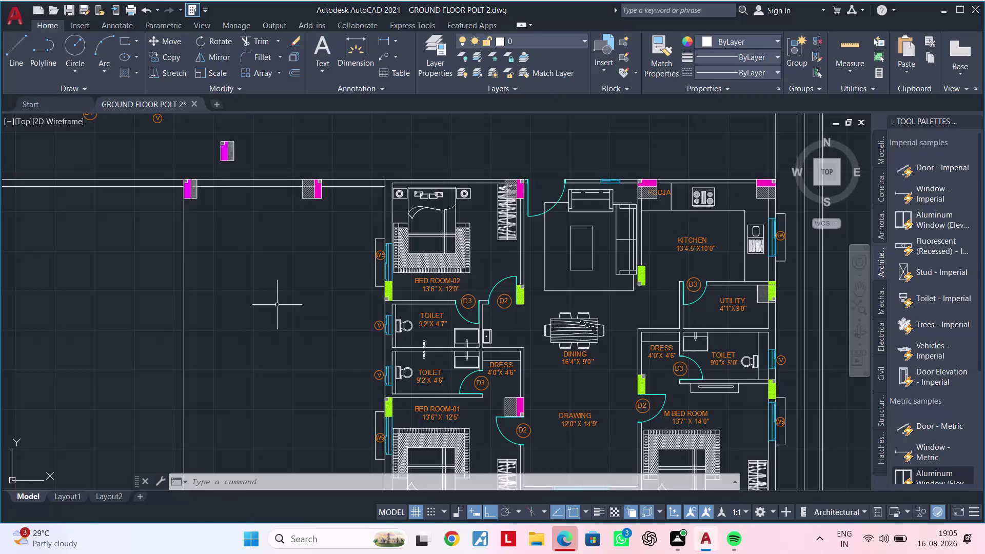
Offset the left site boundary line 16'6" to the right.
key(Escape)
key(Escape)
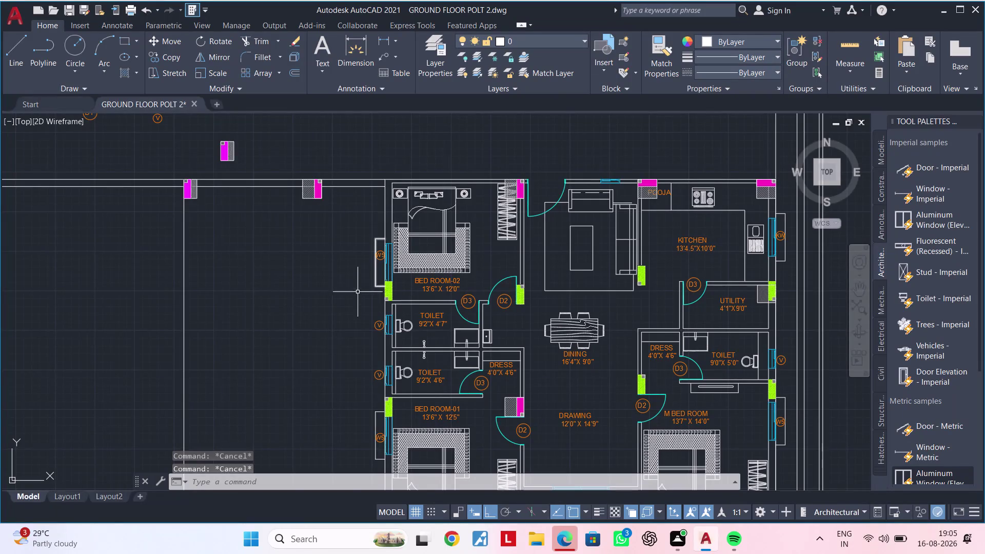
key(Escape)
key(Escape)
text(OF 1)
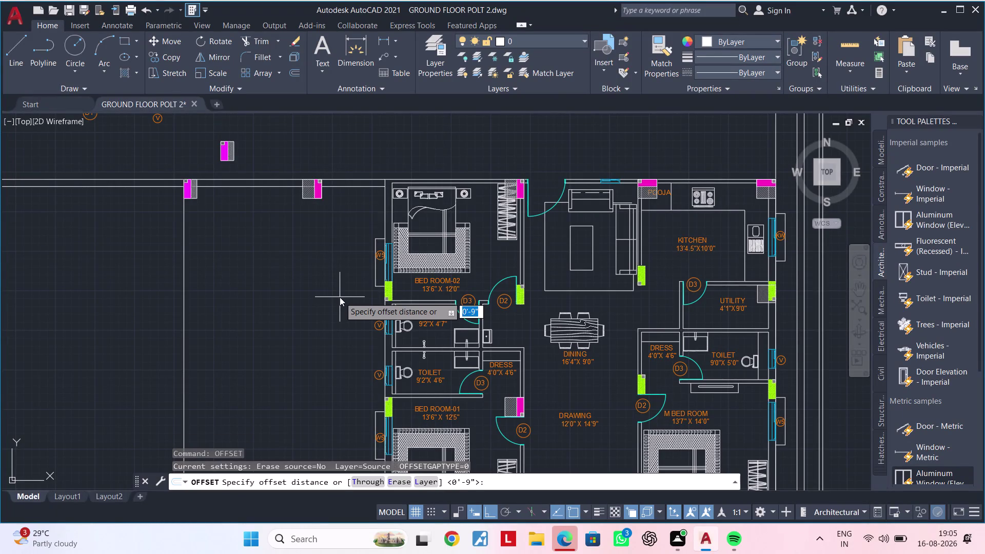
text(6)
text(')
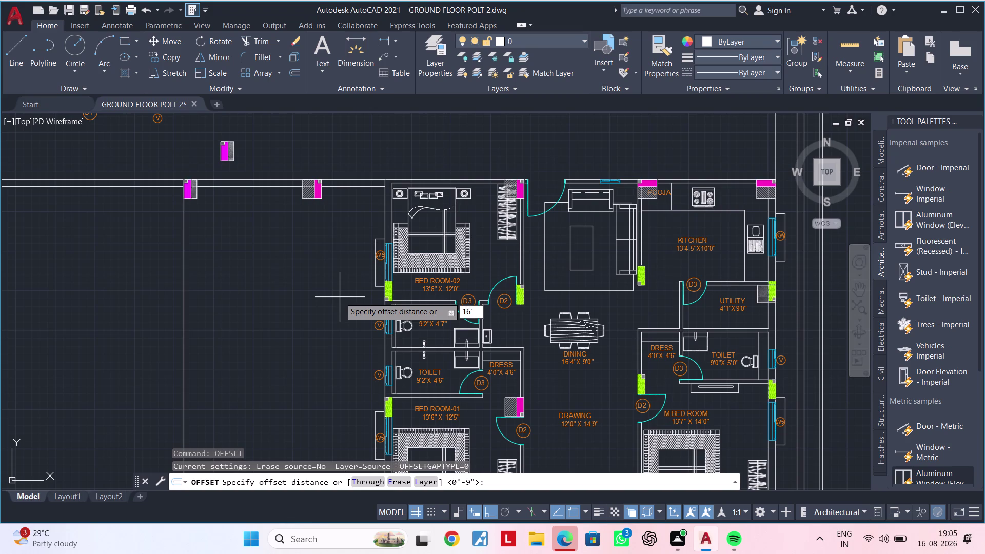
text(6")
key(Return)
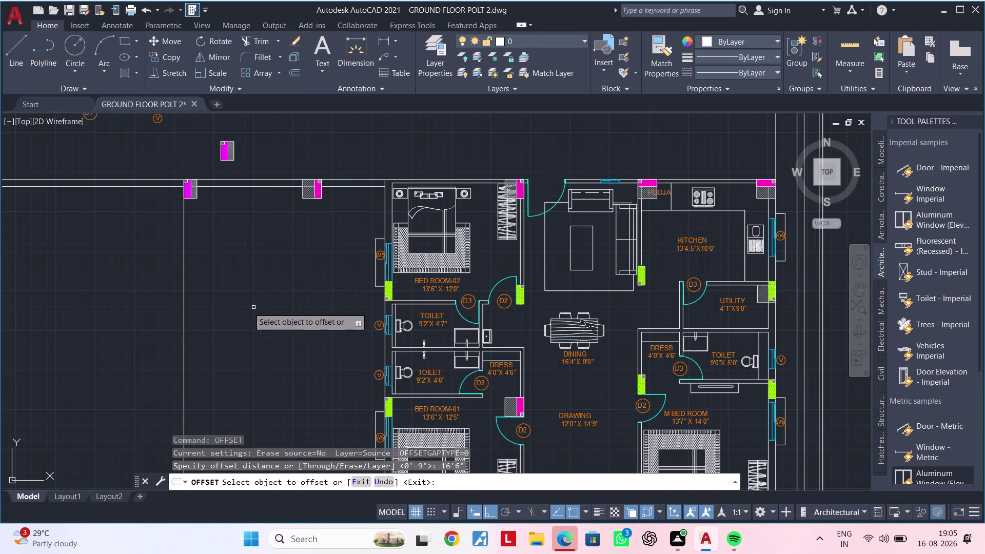
click(184, 313)
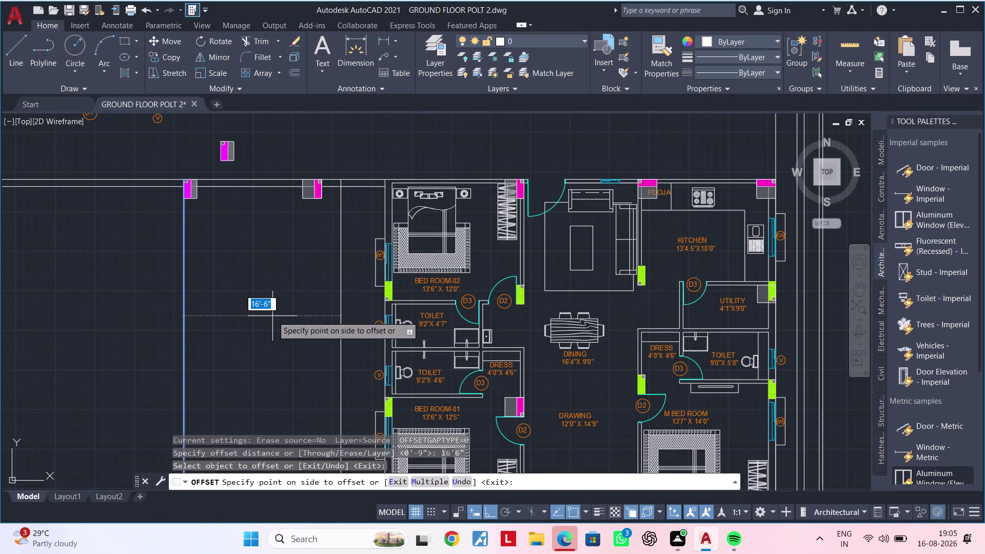
click(273, 316)
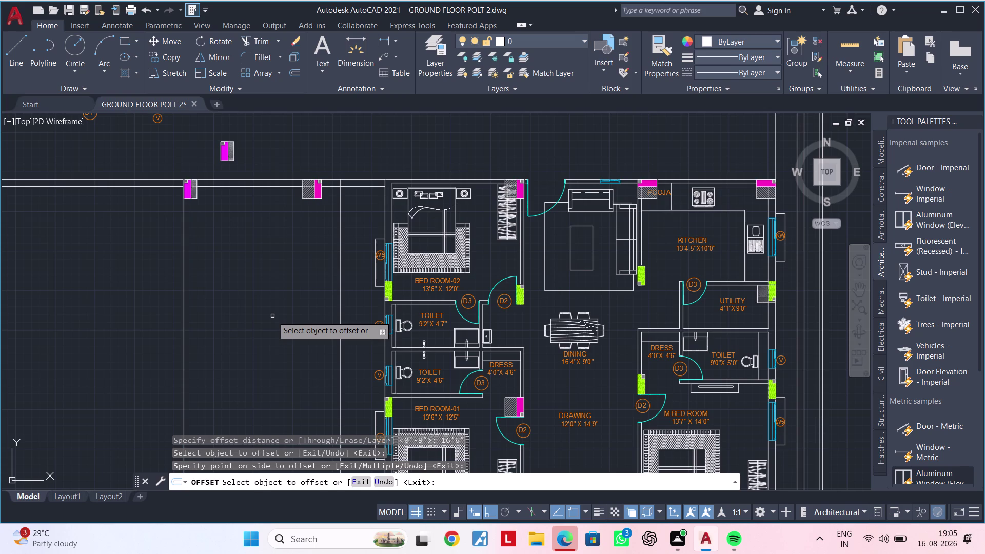
key(Escape)
key(Escape)
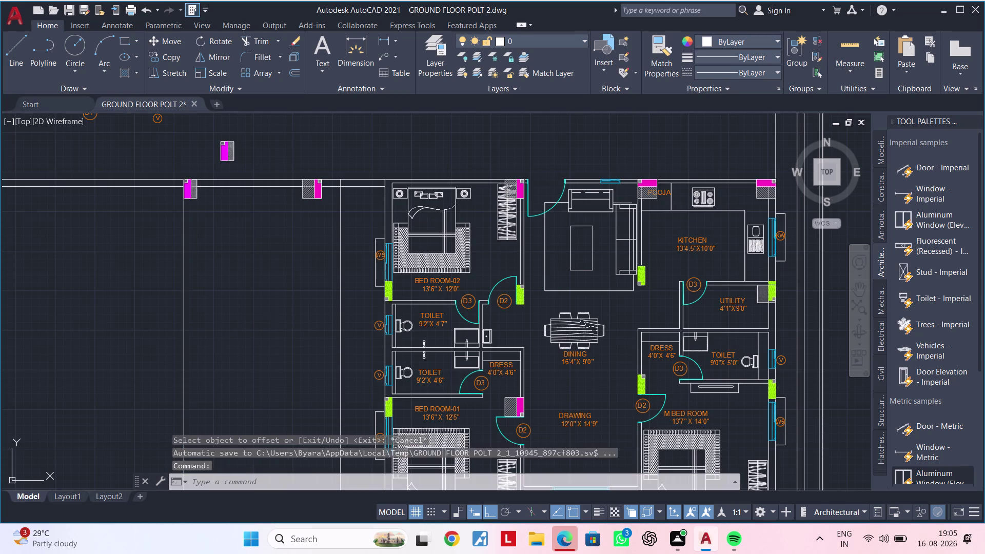
key(Escape)
key(Escape)
key(Escape)
key(Escape)
key(Escape)
key(Escape)
key(Escape)
key(Escape)
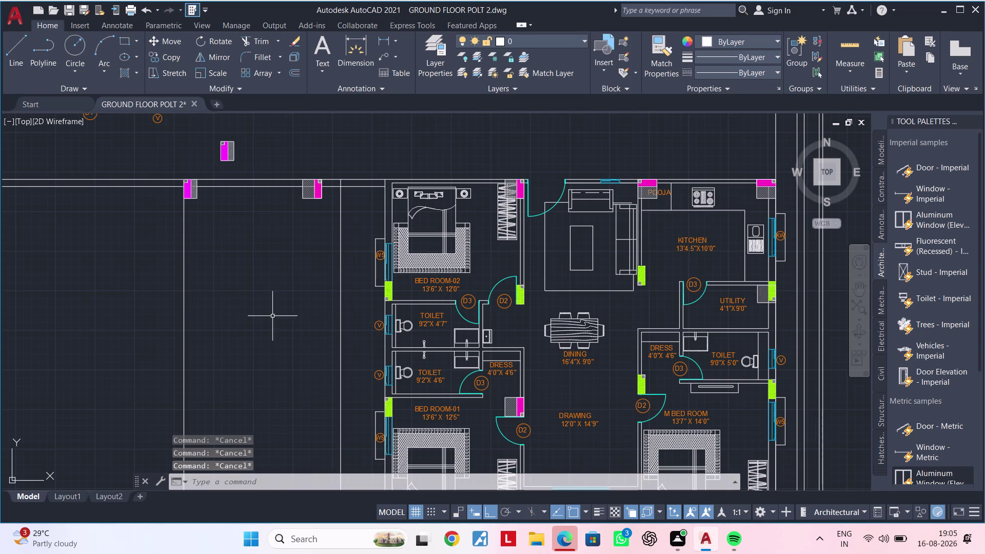
key(Escape)
key(Escape)
key(Escape)
key(Escape)
key(Escape)
key(Escape)
key(Escape)
key(Escape)
key(Escape)
key(Escape)
key(Escape)
key(Escape)
key(Escape)
key(Escape)
key(Escape)
key(Escape)
Offset the top boundary line 2'6" downward.
middle_drag(266, 226, 266, 270)
scroll(up, 3)
middle_drag(266, 274, 277, 270)
scroll(down, 3)
middle_drag(276, 270, 276, 288)
key(Escape)
key(Escape)
key(Escape)
key(Escape)
text(OF)
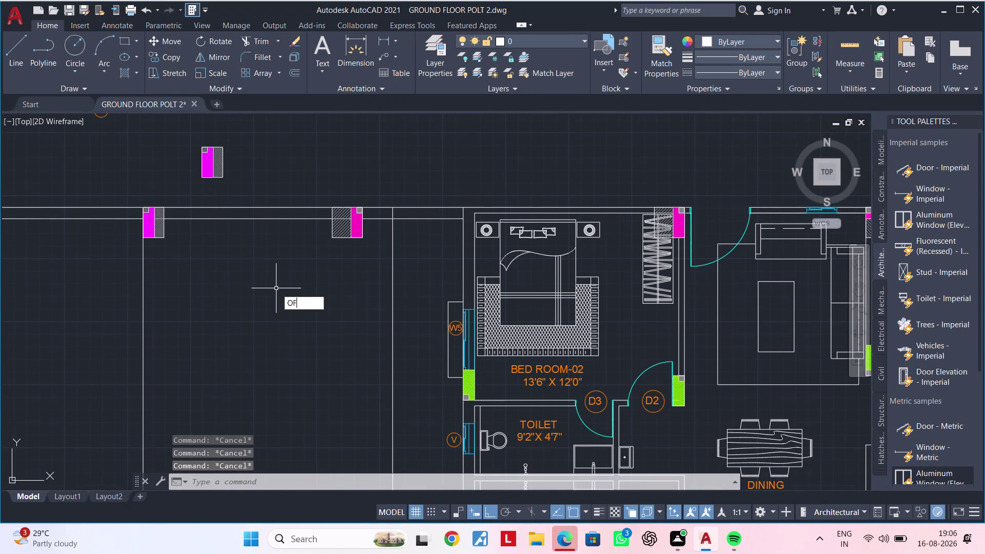
key(space)
text(2')
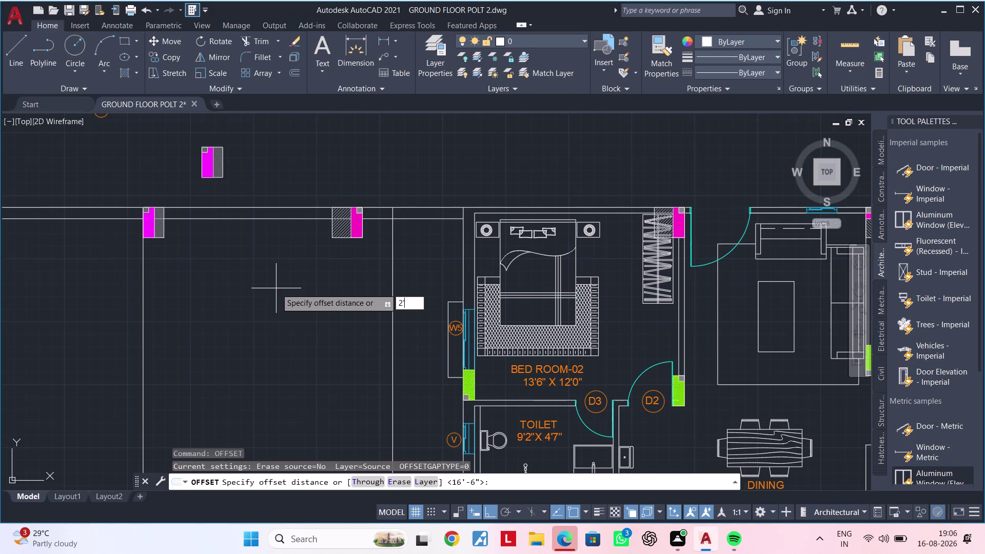
text(6")
key(Return)
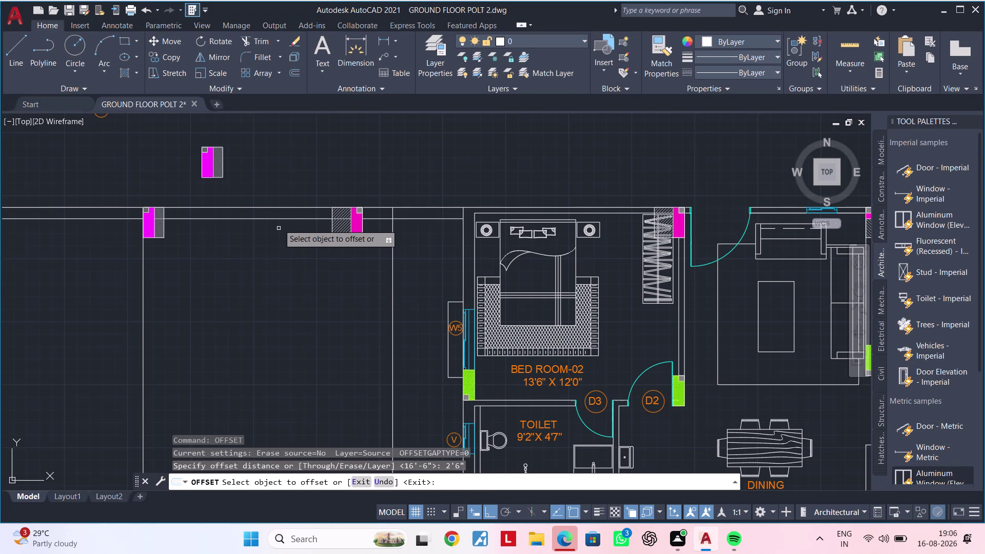
click(279, 220)
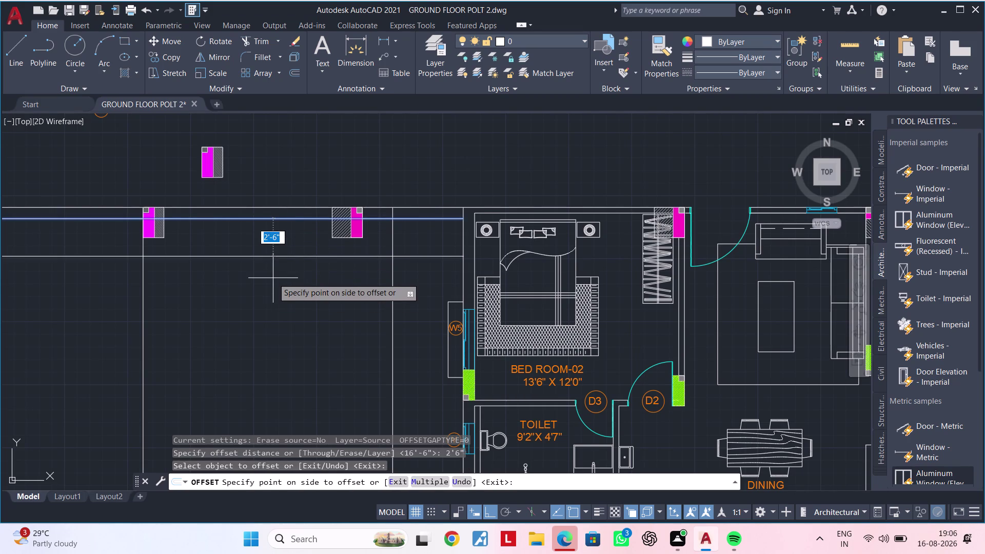
key(Escape)
key(Escape)
key(Escape)
key(Escape)
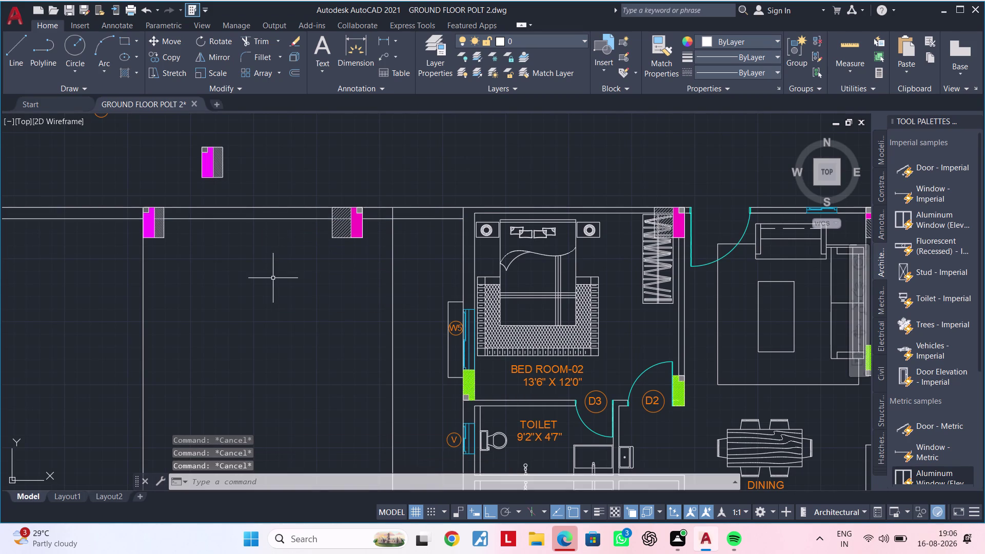
Offset the top boundary line 3' downward.
text(OF 3)
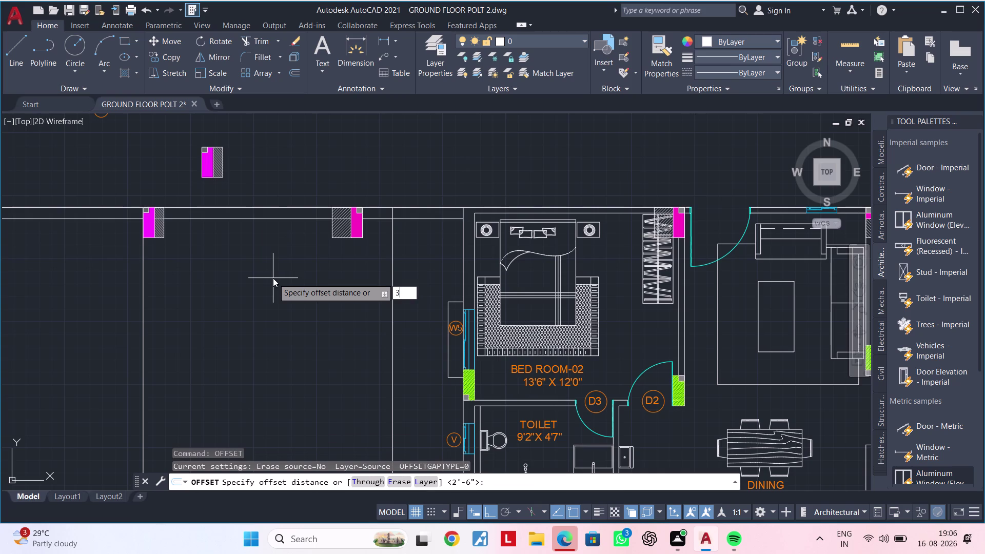
key(apostrophe)
key(Return)
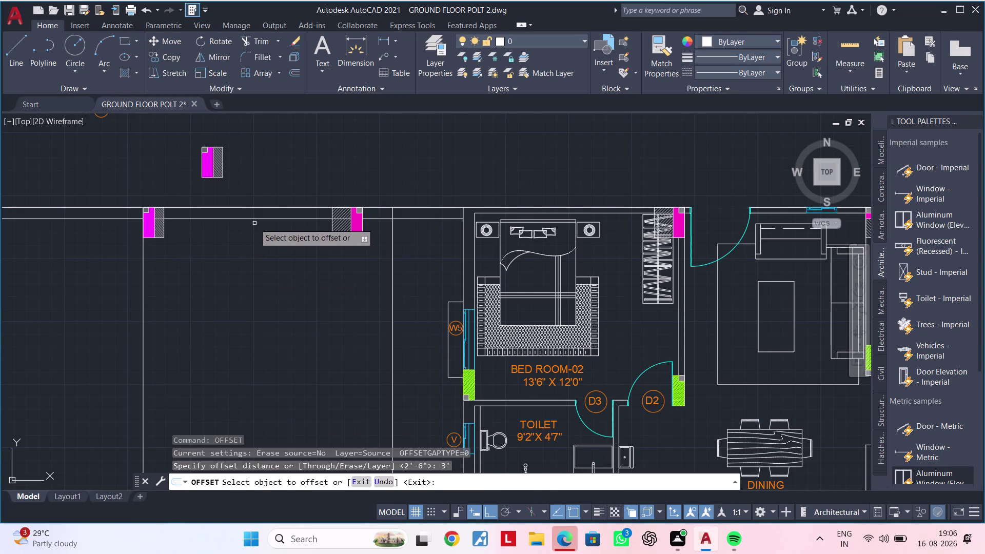
click(254, 223)
click(254, 217)
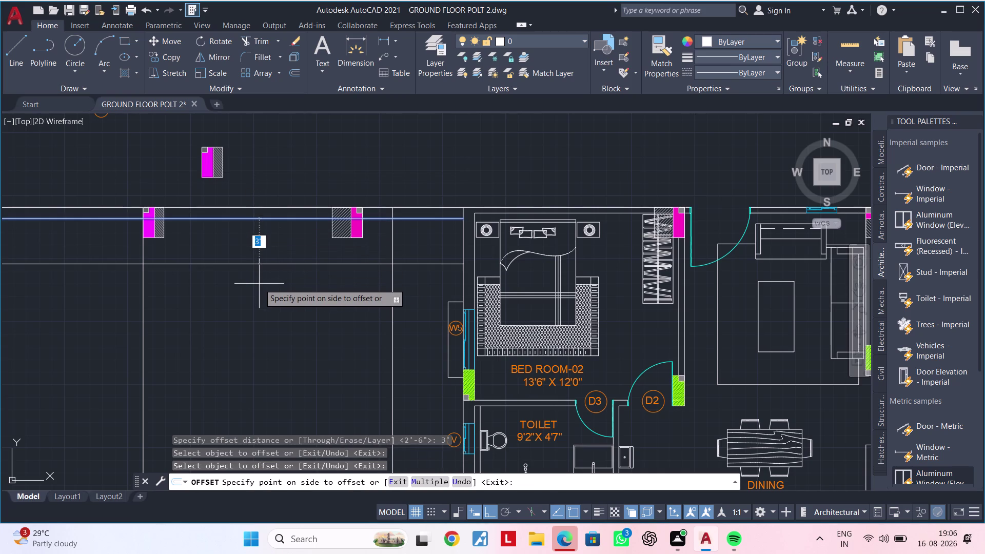
click(259, 283)
key(Escape)
key(Escape)
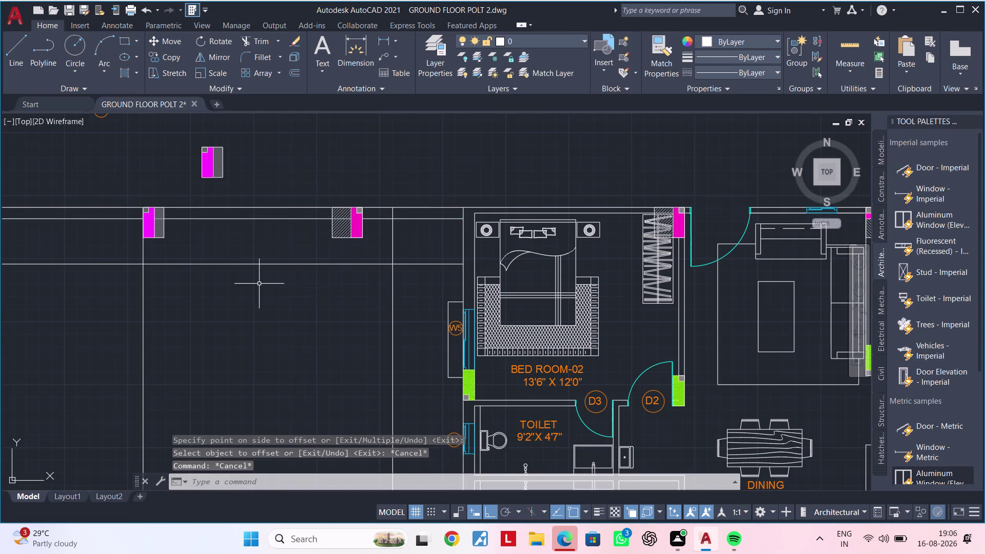
key(Escape)
text(TR)
key(space)
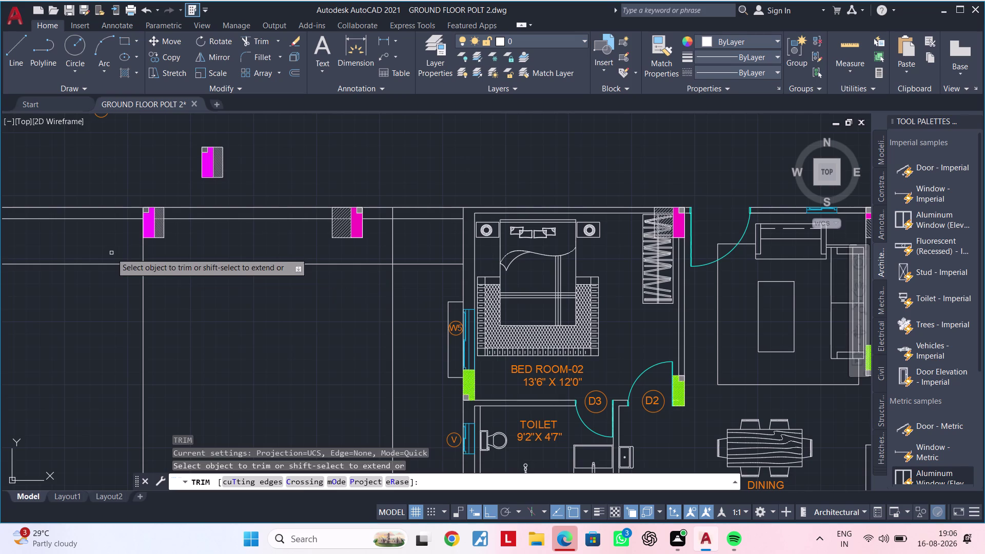
click(111, 259)
drag(111, 270, 111, 277)
click(108, 291)
key(Escape)
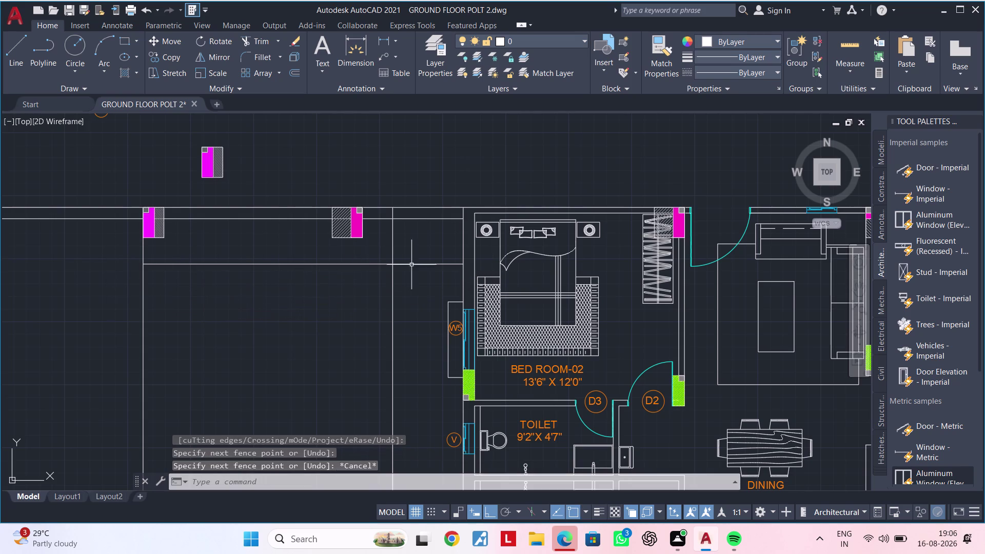
key(space)
click(434, 246)
drag(434, 272, 433, 278)
click(433, 279)
double_click(433, 283)
key(Escape)
key(Escape)
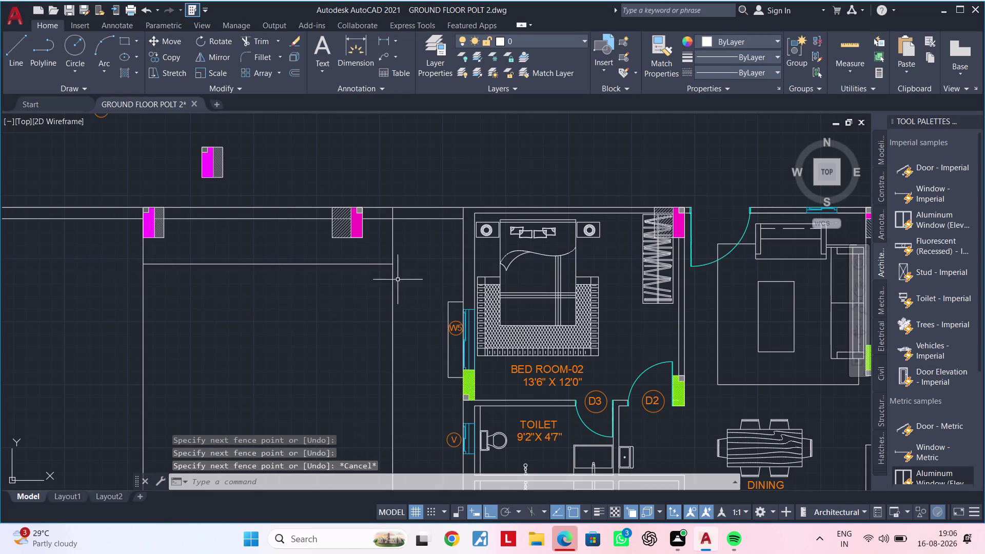
click(258, 207)
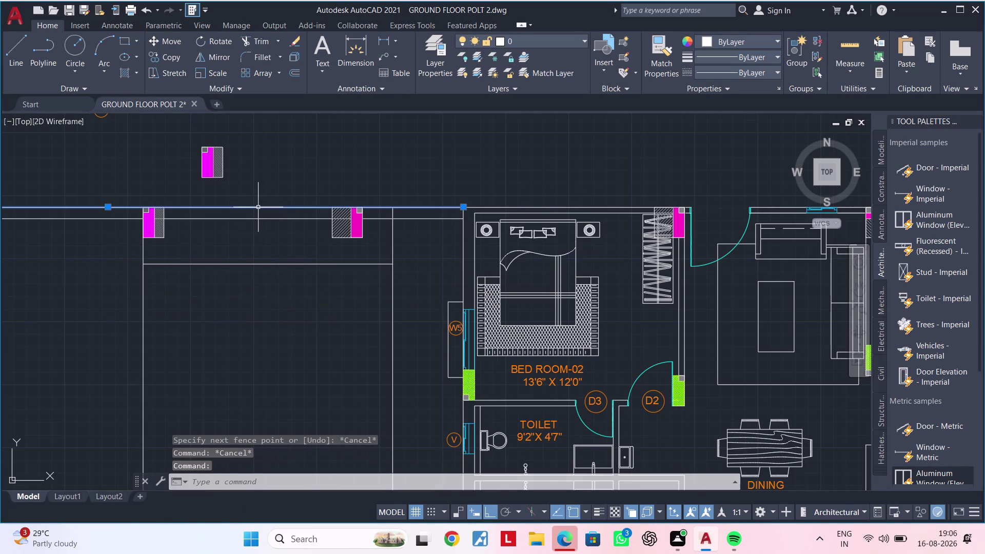
scroll(up, 3)
scroll(down, 3)
scroll(up, 3)
middle_drag(250, 220, 301, 205)
key(Escape)
scroll(down, 3)
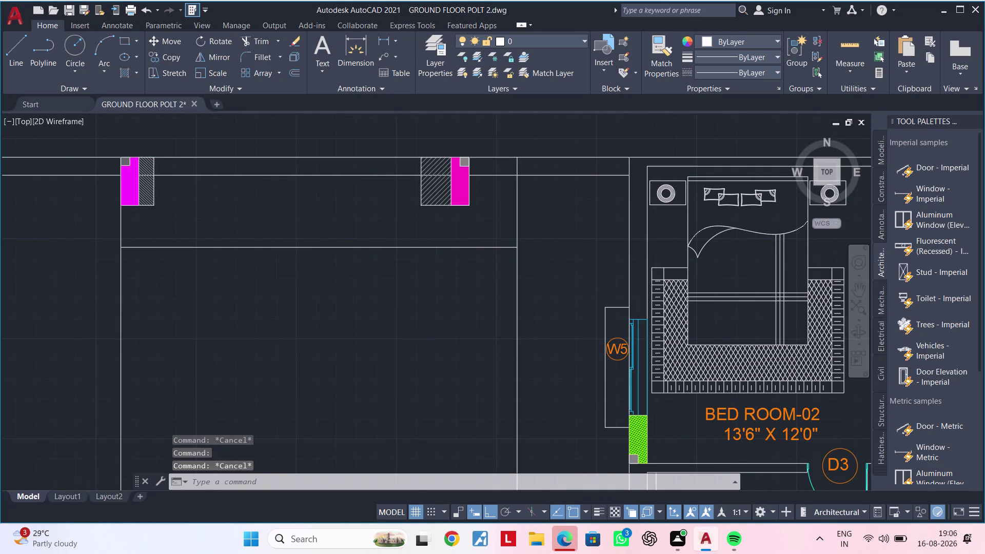
middle_drag(323, 287, 396, 249)
key(Escape)
middle_drag(350, 263, 320, 299)
key(Escape)
key(Escape)
key(Escape)
key(Escape)
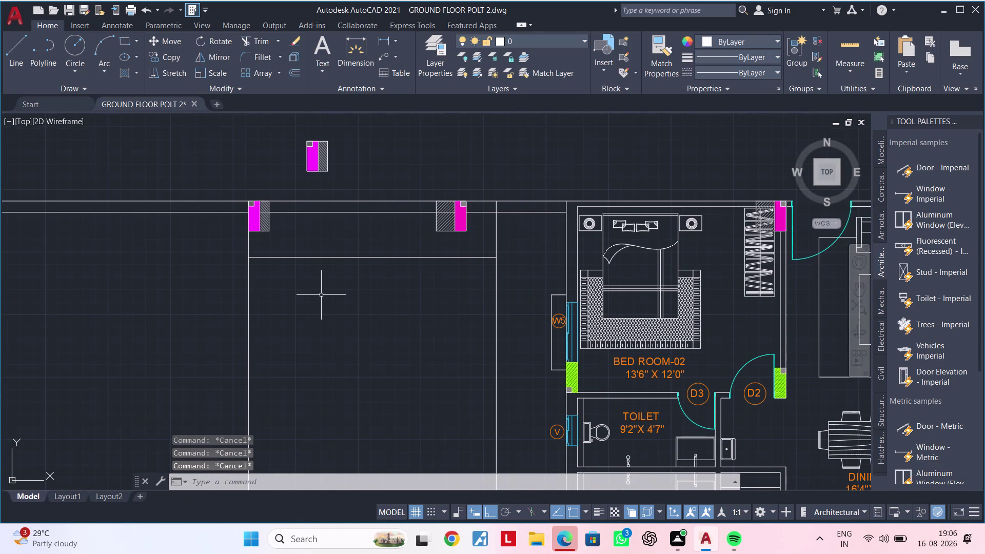
key(Escape)
middle_drag(321, 295, 278, 297)
key(Escape)
key(Escape)
key(Escape)
key(Escape)
key(Escape)
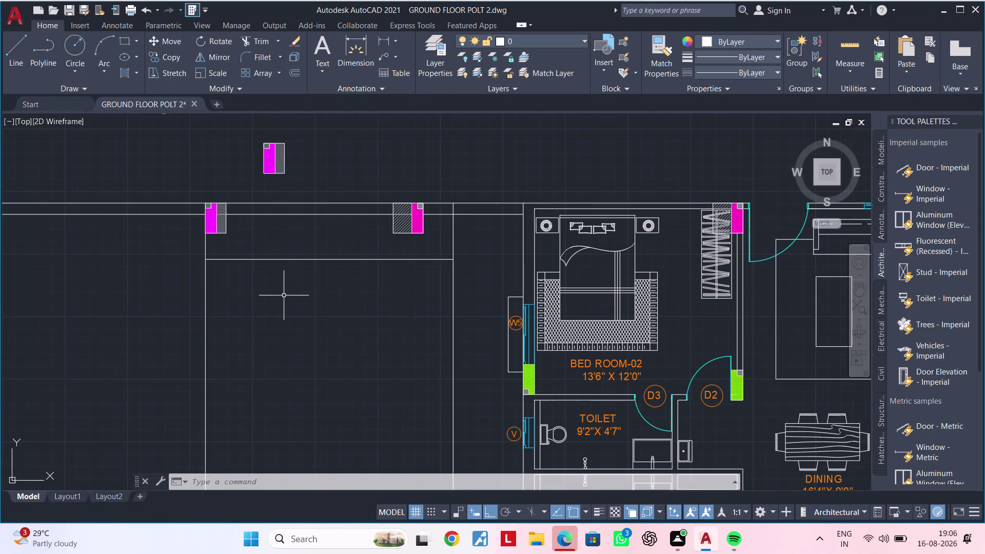
key(Escape)
key(Escape)
key(Escape)
key(Escape)
text(TR)
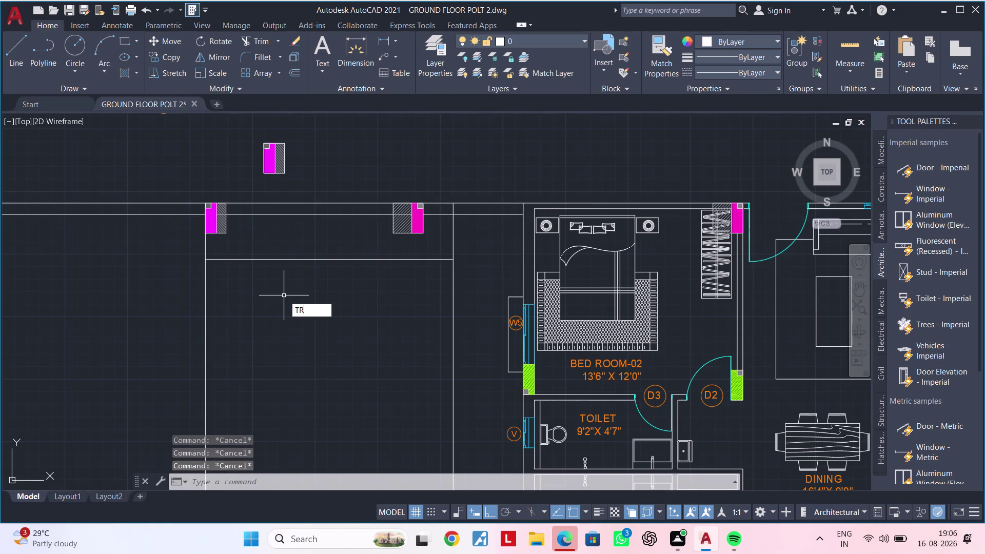
key(space)
drag(442, 241, 468, 237)
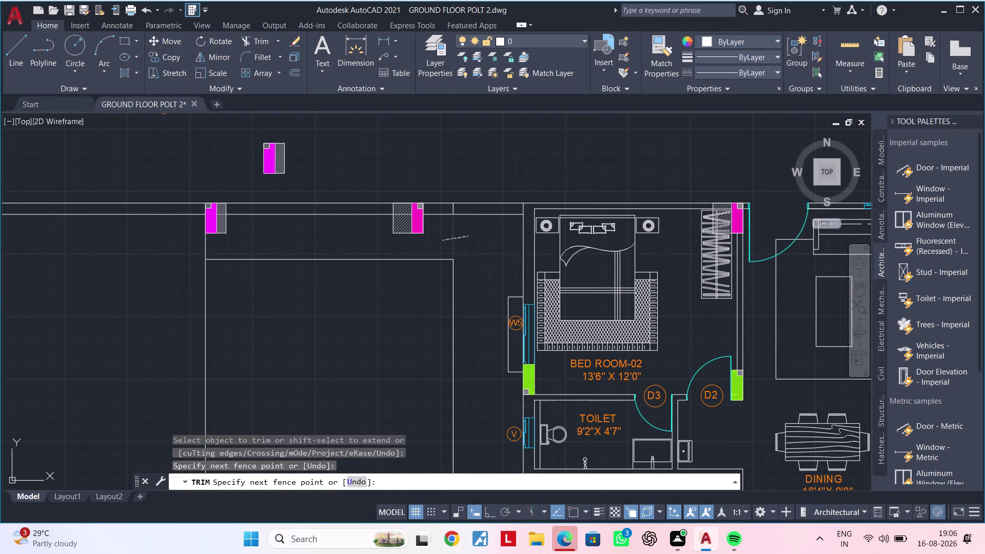
key(Escape)
scroll(up, 3)
key(space)
scroll(up, 3)
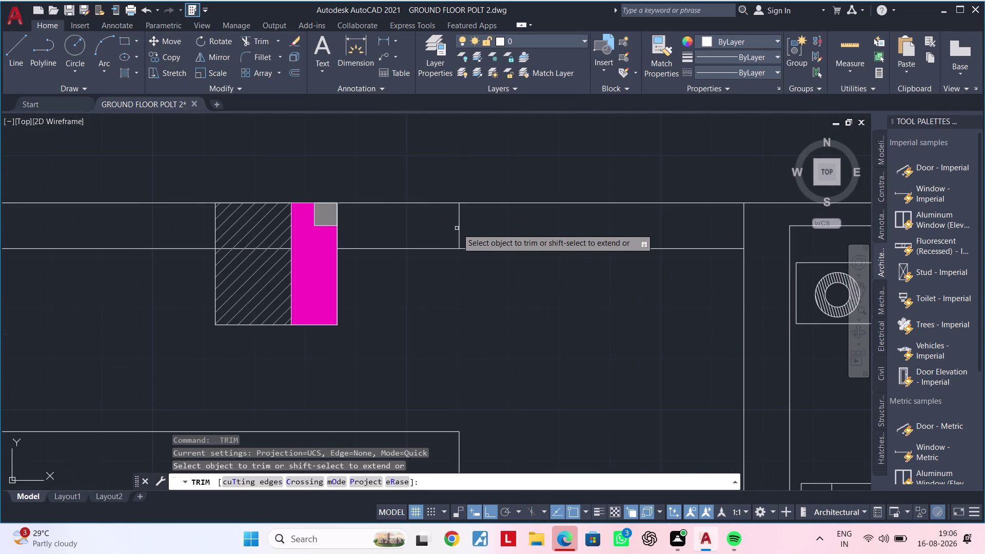
click(457, 229)
scroll(down, 3)
key(Escape)
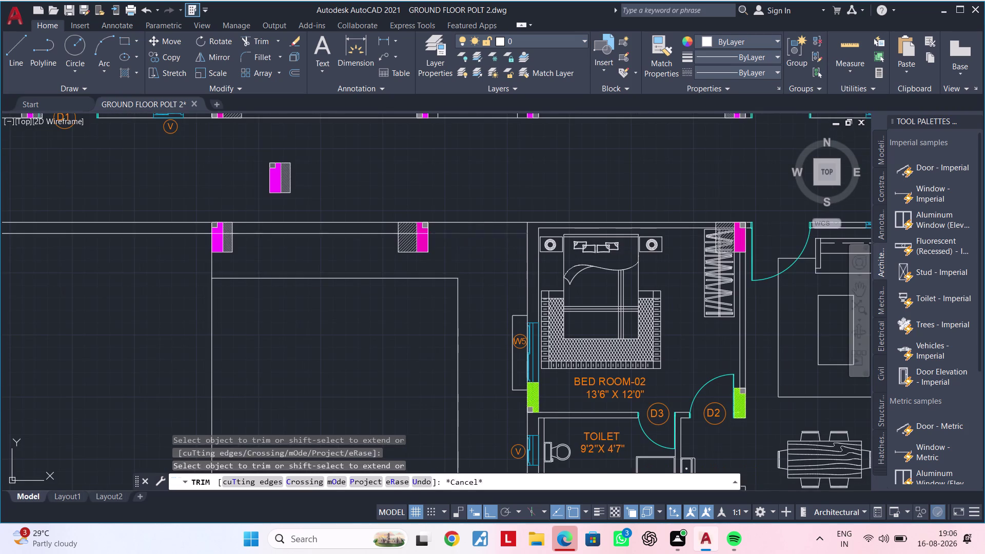
key(Escape)
middle_drag(439, 257, 496, 244)
key(Escape)
key(Escape)
key(Escape)
middle_drag(311, 304, 310, 305)
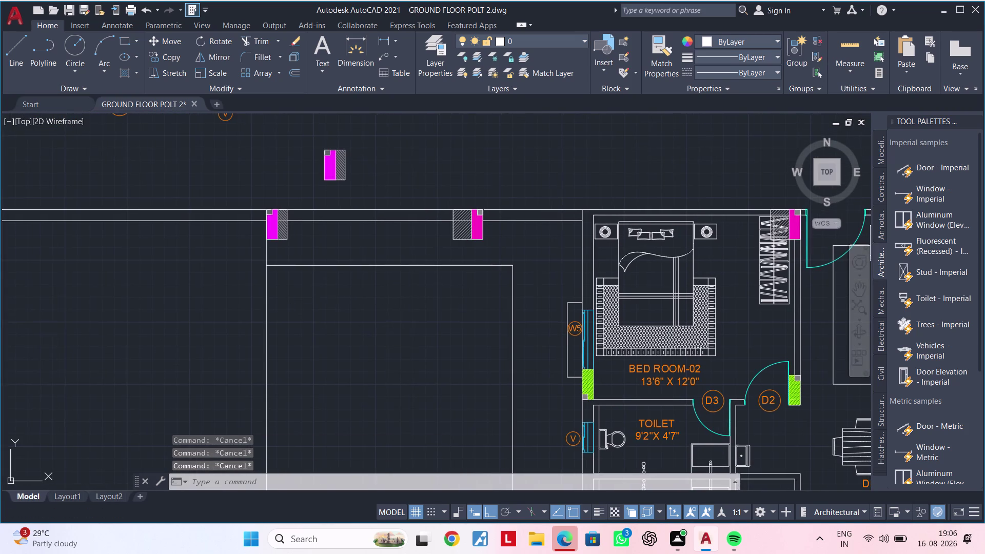
middle_drag(310, 305, 337, 241)
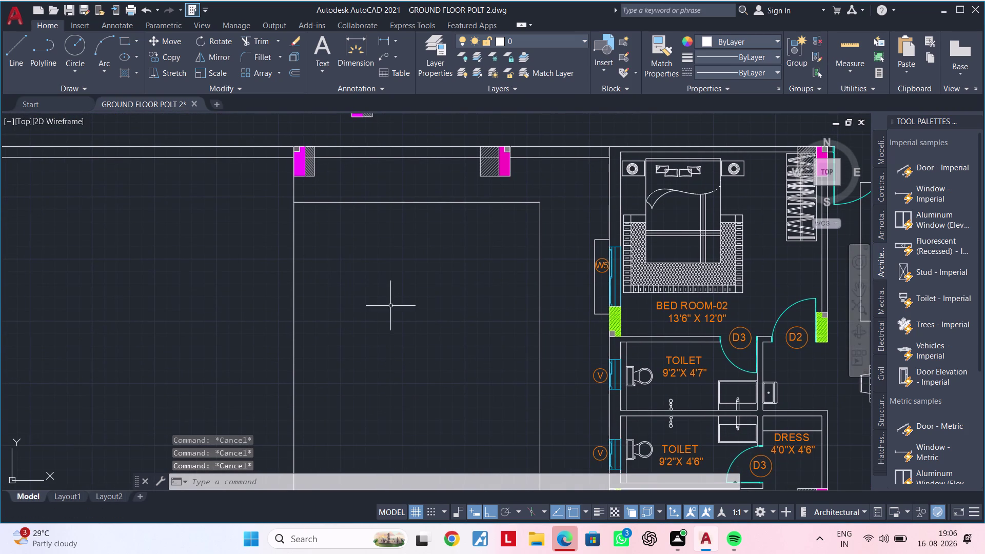
middle_drag(373, 307, 294, 303)
key(Escape)
key(Escape)
key(Escape)
key(Escape)
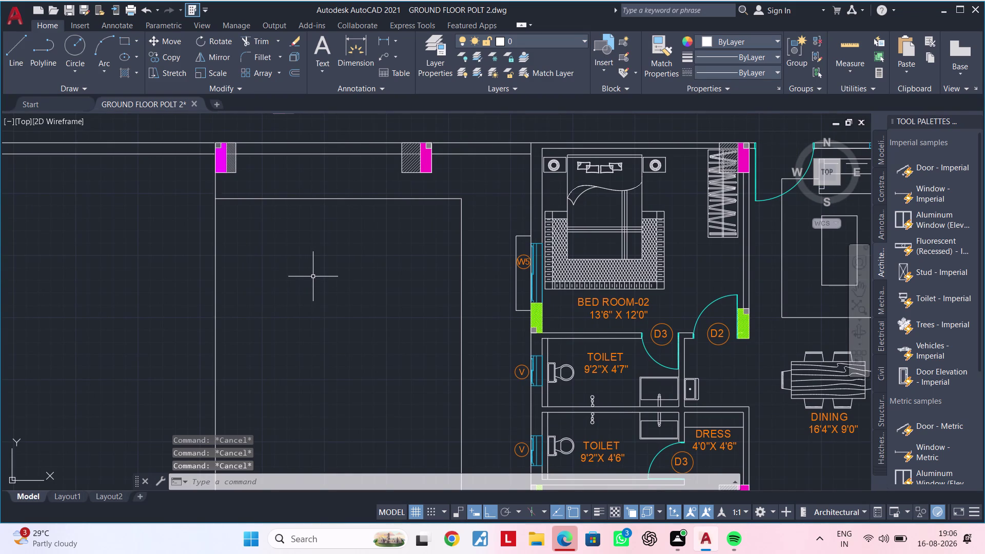
text(RE)
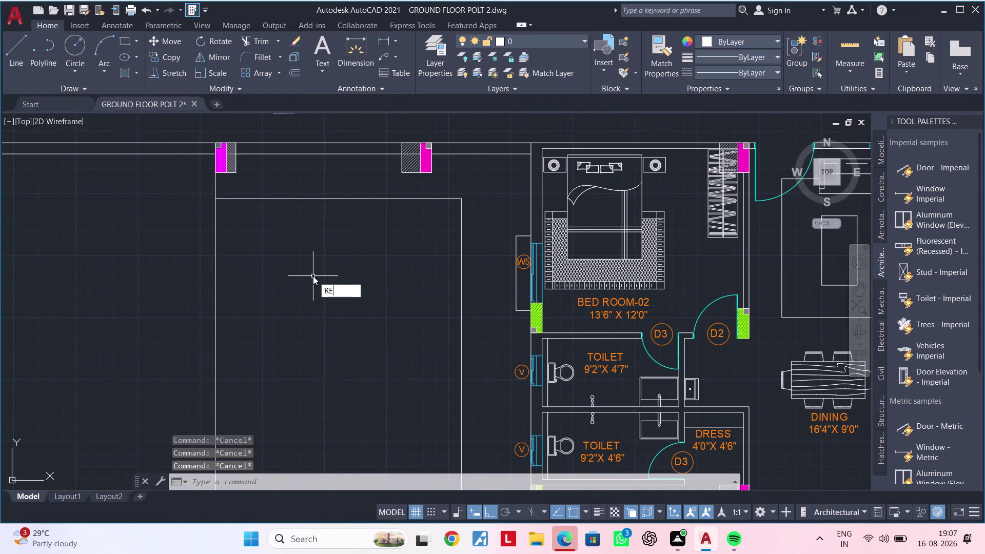
Draw a 16'6" by 8'3" rectangle from the plot's top-left inner corner.
key(c)
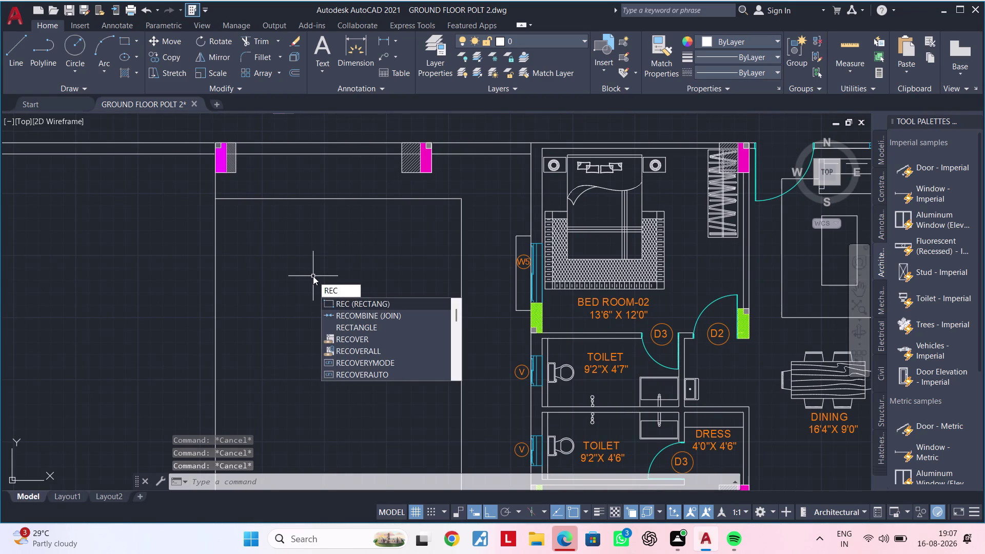
key(space)
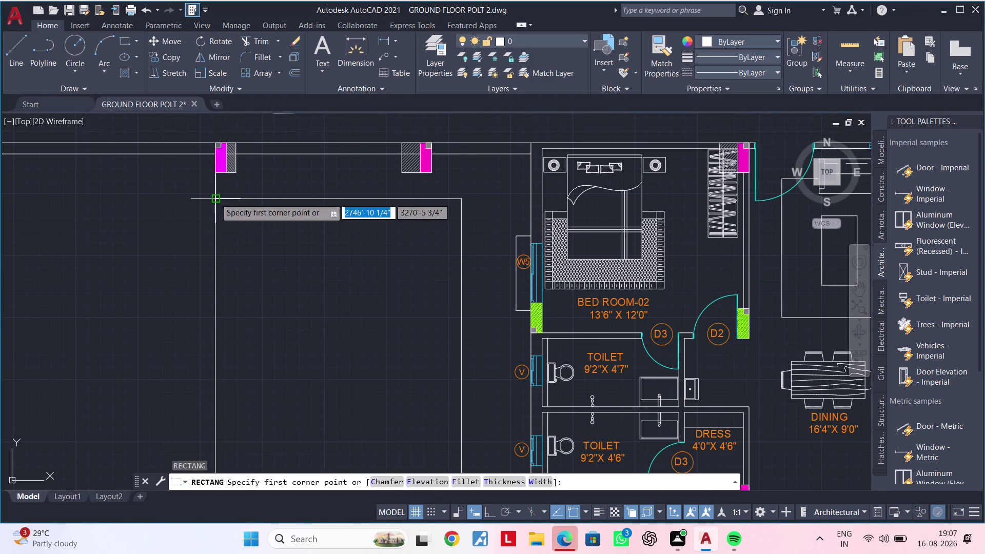
click(215, 198)
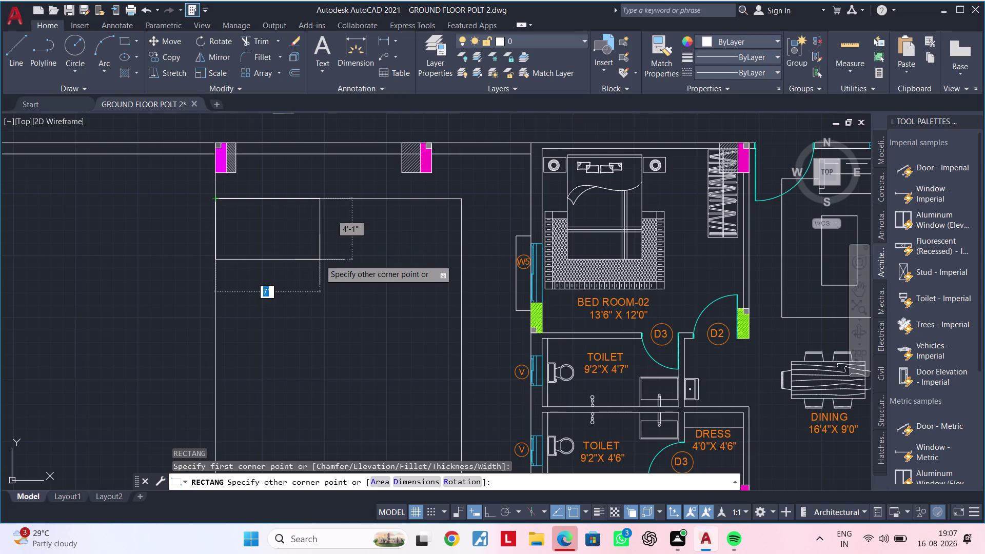
text(D)
key(space)
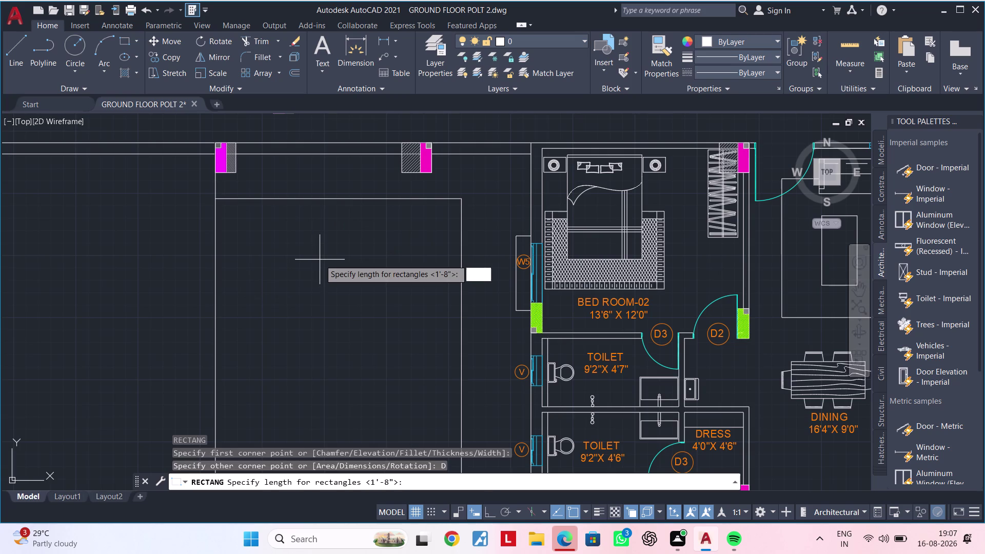
text(16)
text(')
text(6)
key(shift+quotedbl)
key(Return)
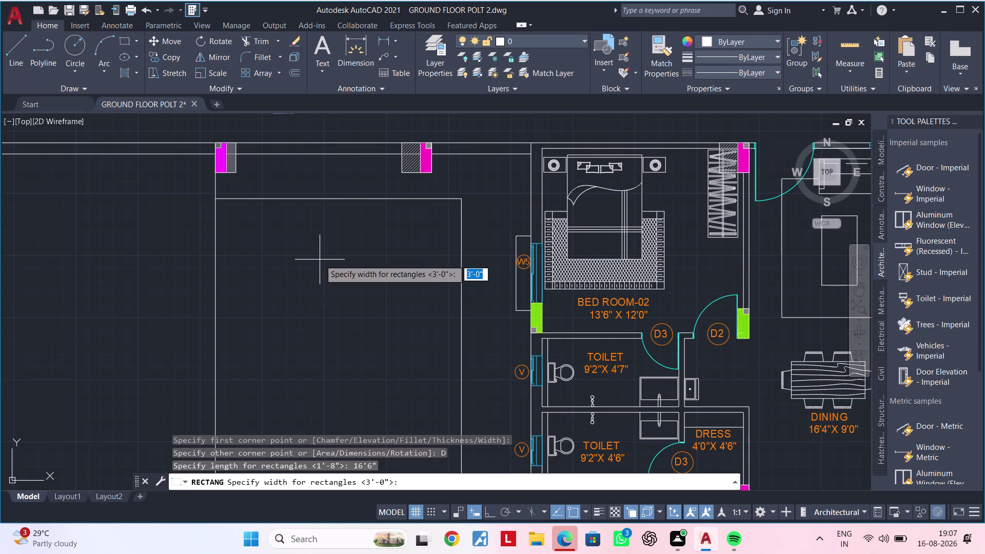
text(8'3)
text(")
key(Return)
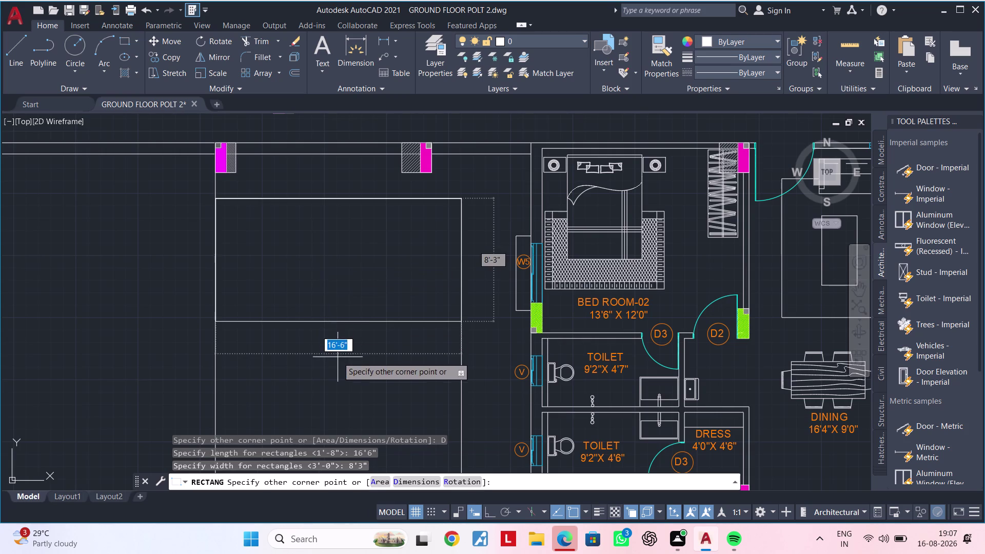
click(337, 357)
scroll(down, 3)
middle_drag(352, 344, 350, 286)
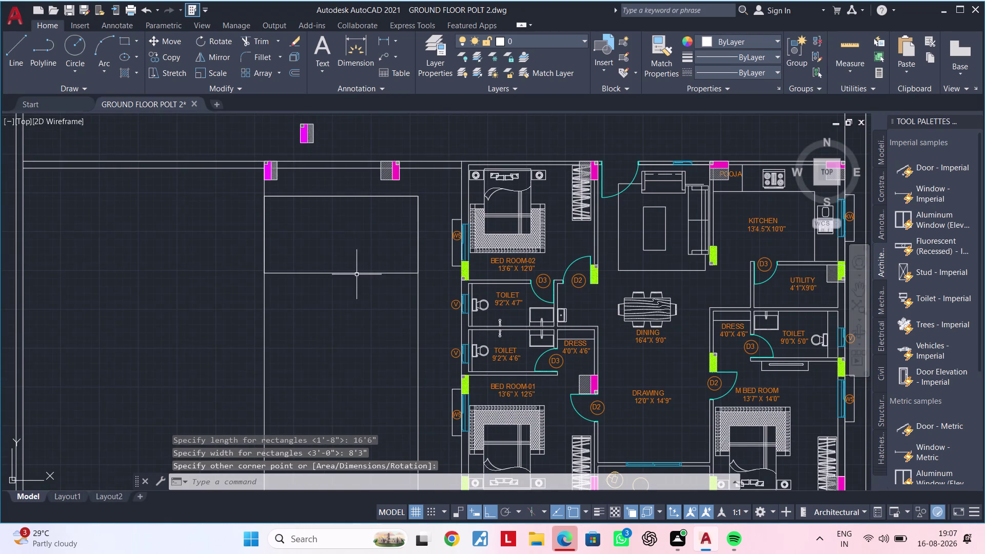
Copy the 16'6" by 8'3" rectangle directly below itself, using its top-left corner as base.
click(357, 274)
text(C)
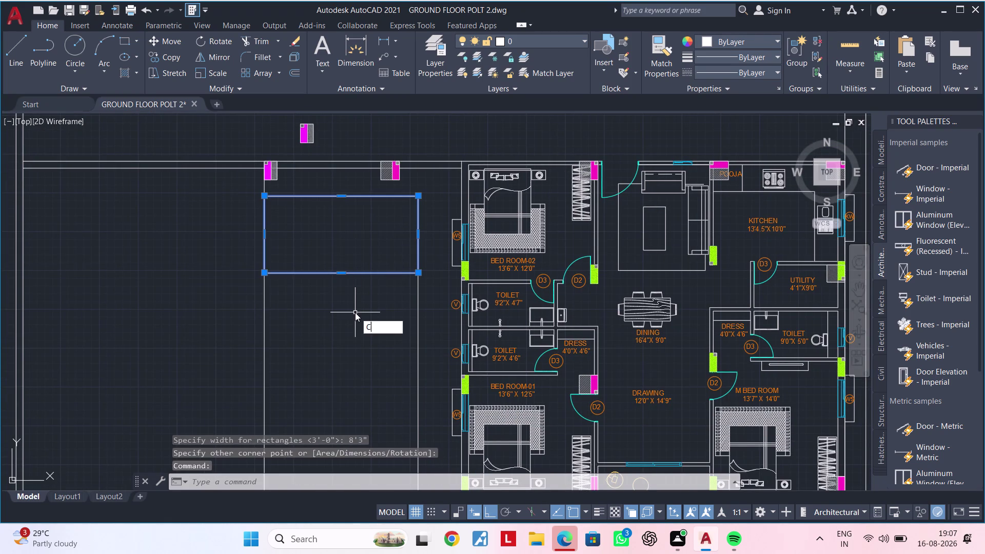
text(O)
key(space)
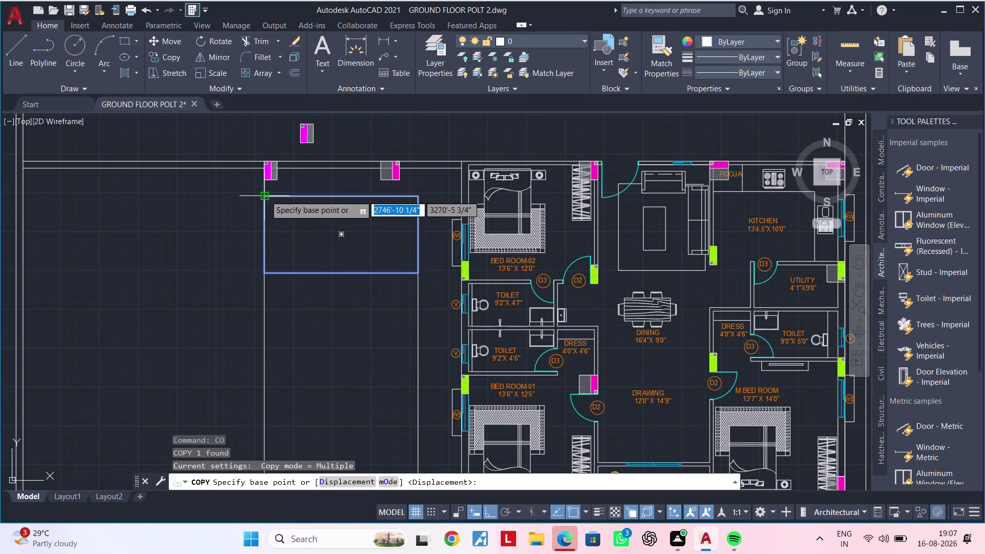
click(265, 195)
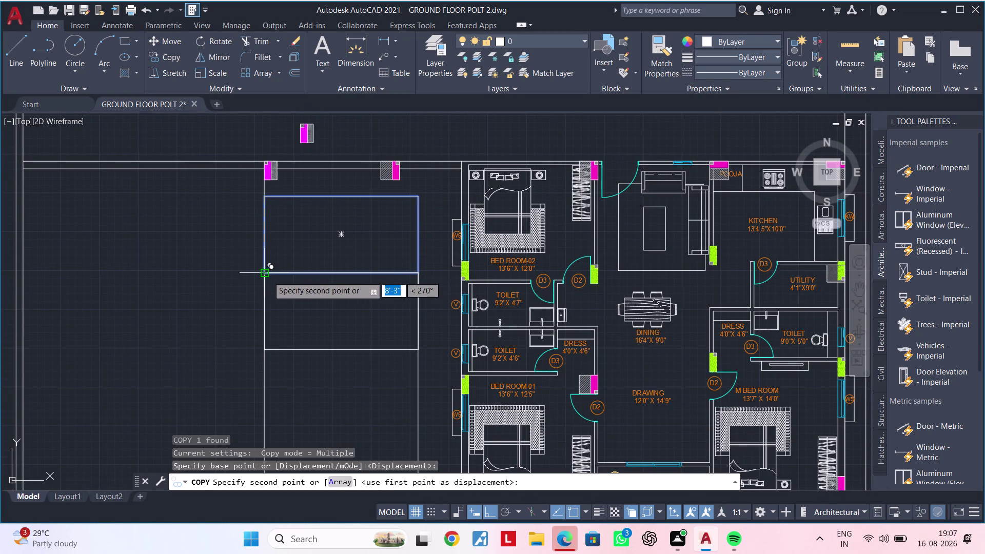
click(266, 273)
middle_drag(305, 311, 308, 217)
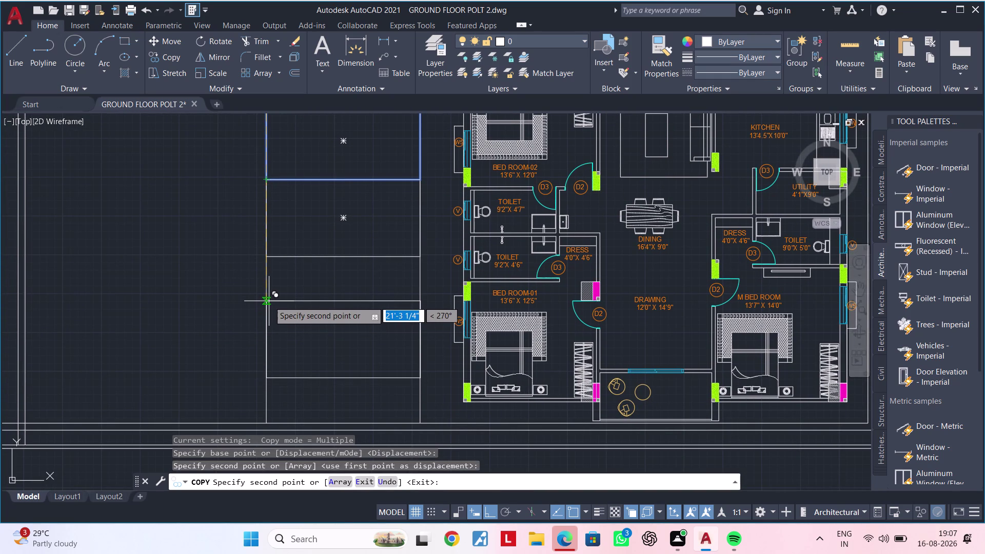
key(Escape)
key(Escape)
middle_drag(283, 298, 235, 295)
key(Escape)
key(Escape)
key(Escape)
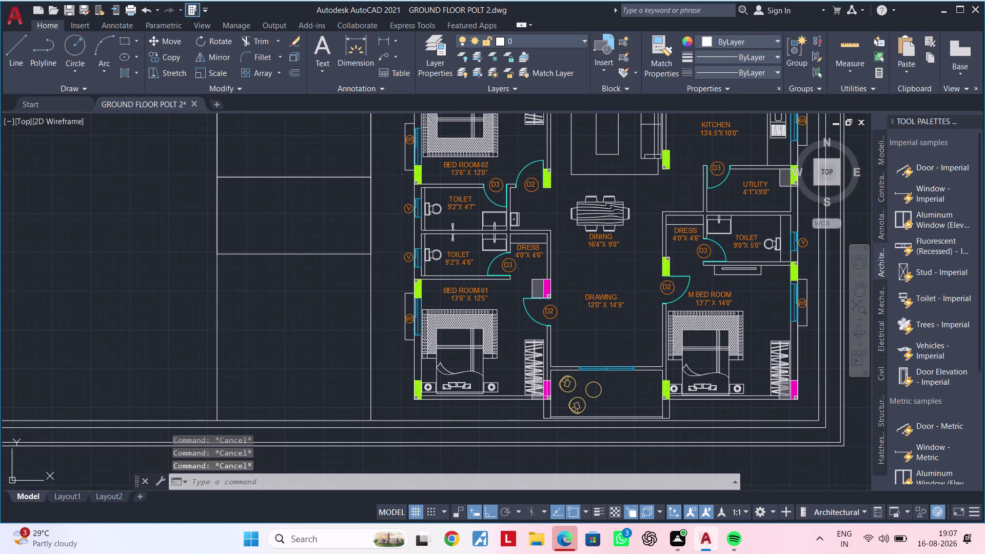
key(Escape)
key(Escape)
key(Escape)
key(Escape)
key(Escape)
key(Escape)
key(Escape)
key(Escape)
key(Escape)
key(Escape)
scroll(down, 3)
middle_drag(252, 287, 254, 314)
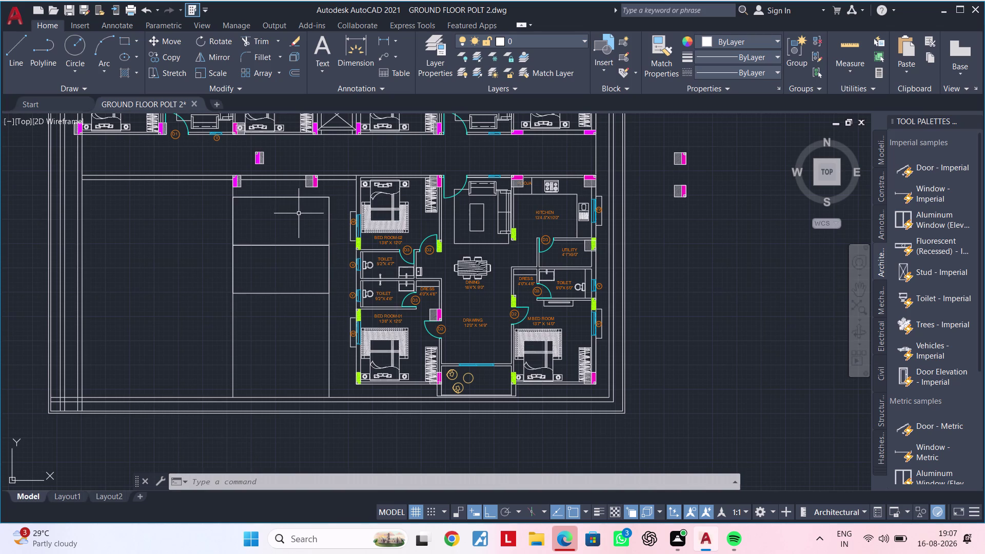
text(L)
key(space)
Draw a vertical line from near the plot's top down to its bottom boundary.
scroll(up, 3)
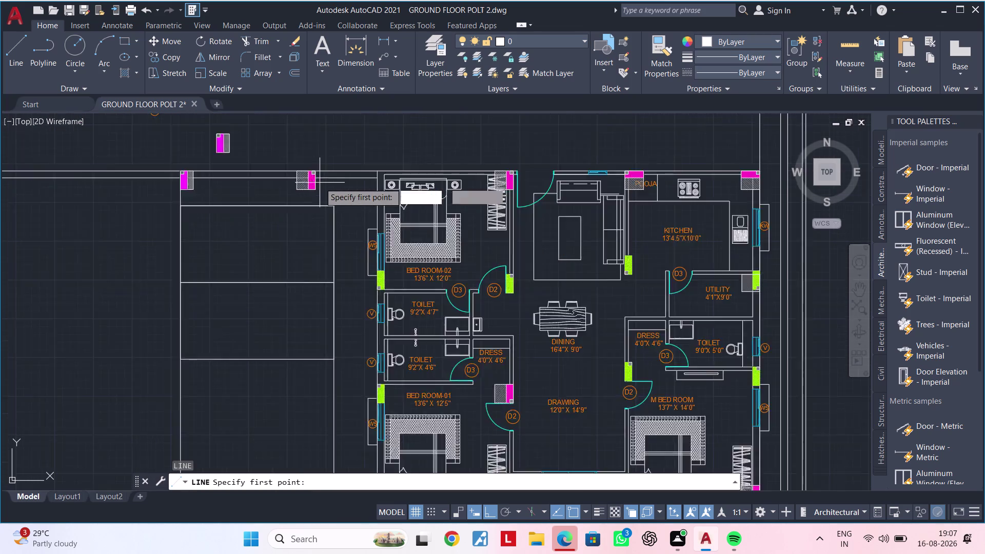
scroll(up, 3)
drag(313, 195, 312, 223)
middle_drag(310, 383, 331, 234)
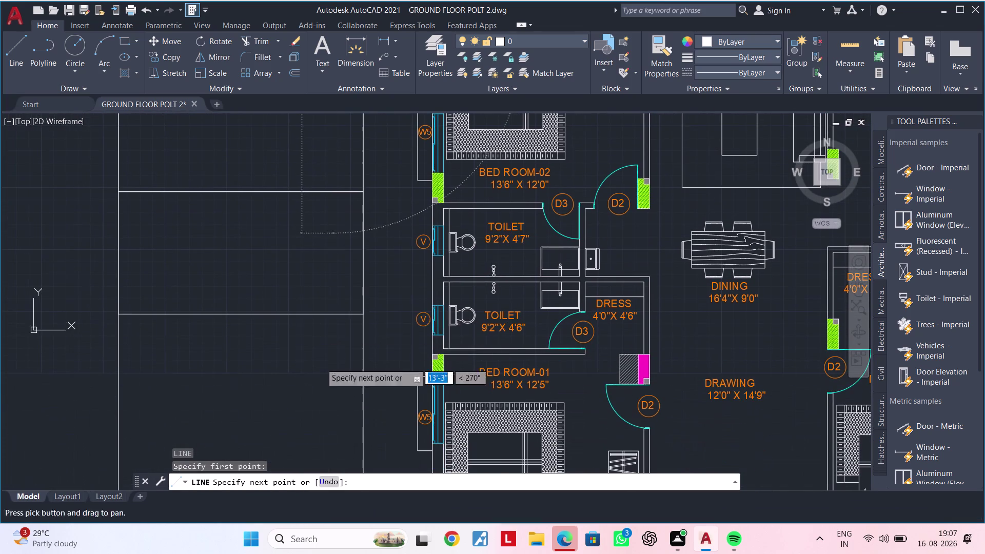
middle_drag(327, 380, 319, 281)
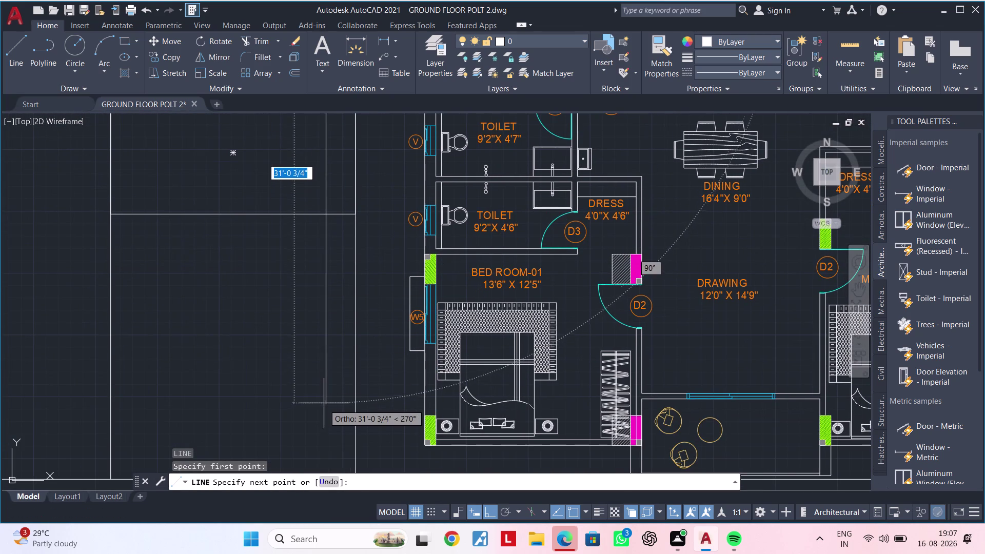
middle_drag(325, 388, 330, 249)
click(332, 340)
key(Escape)
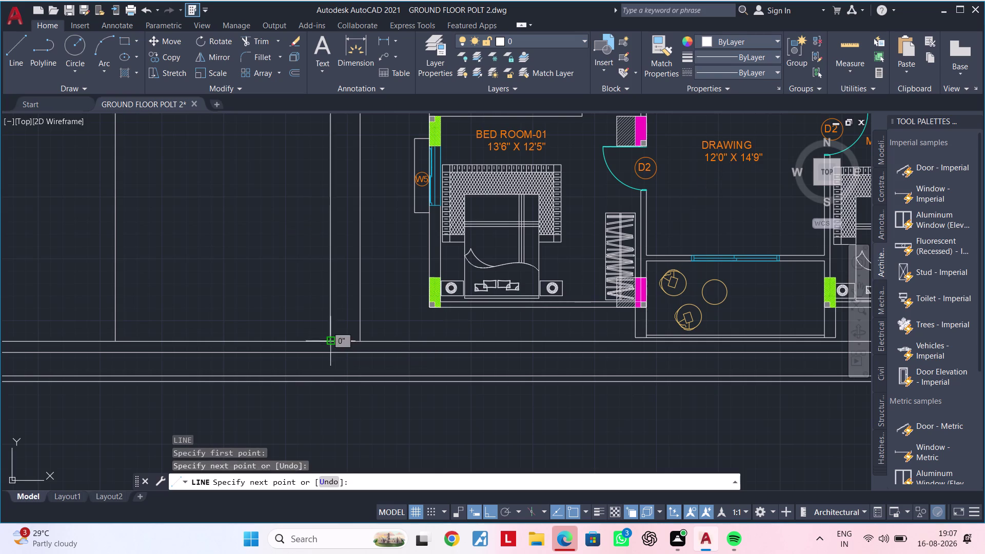
scroll(down, 3)
middle_drag(274, 283, 307, 417)
scroll(up, 3)
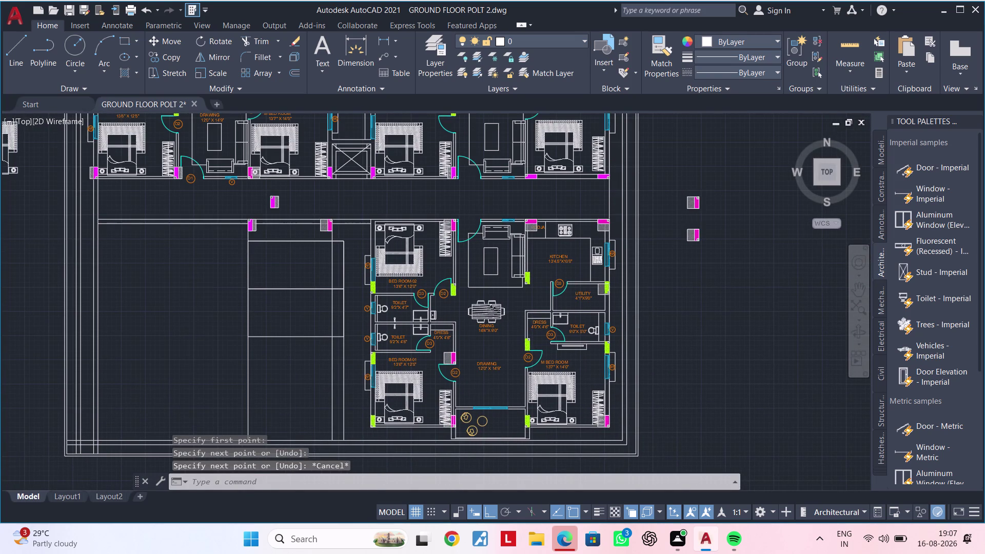
Copy the top magenta column down to a point lower in the plot.
click(321, 157)
click(238, 186)
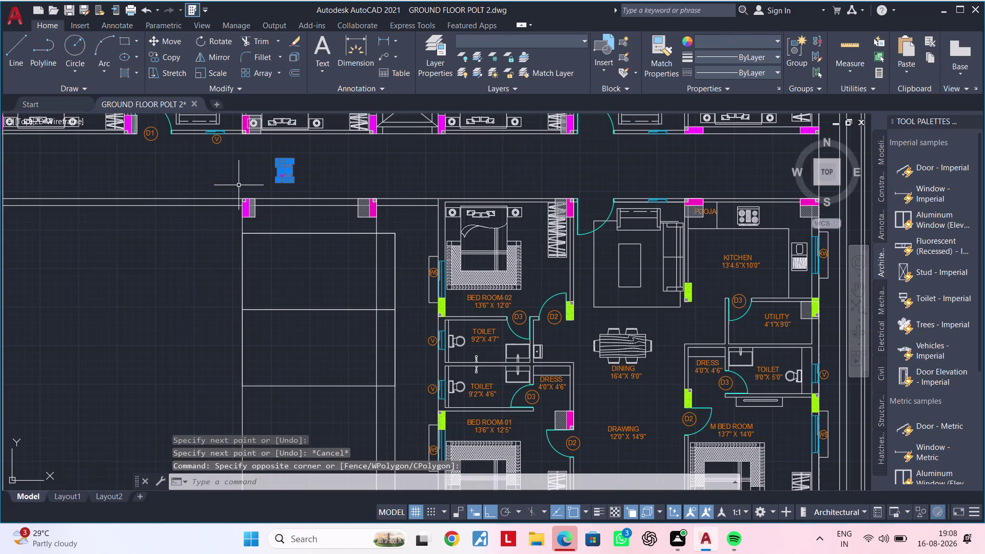
text(CO)
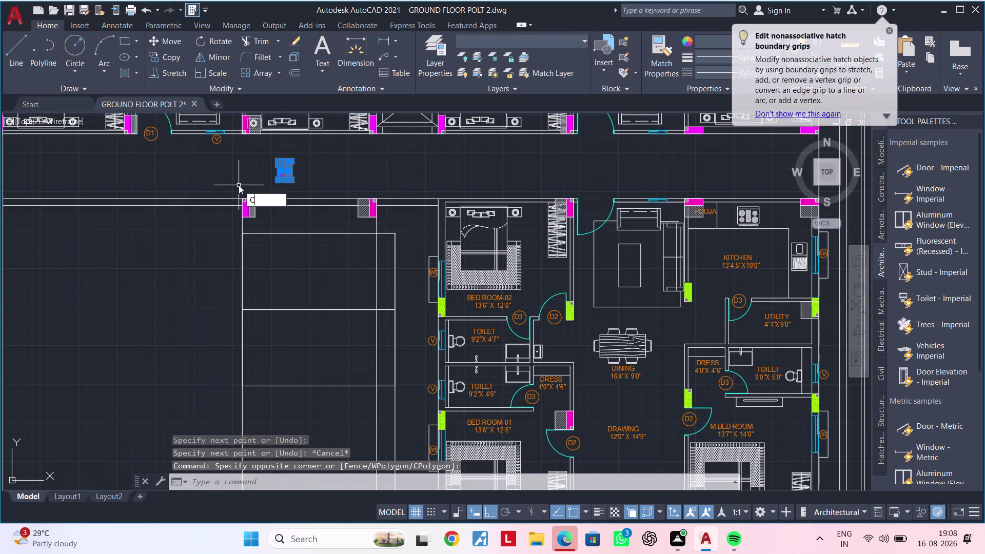
key(space)
scroll(up, 3)
scroll(up, 3)
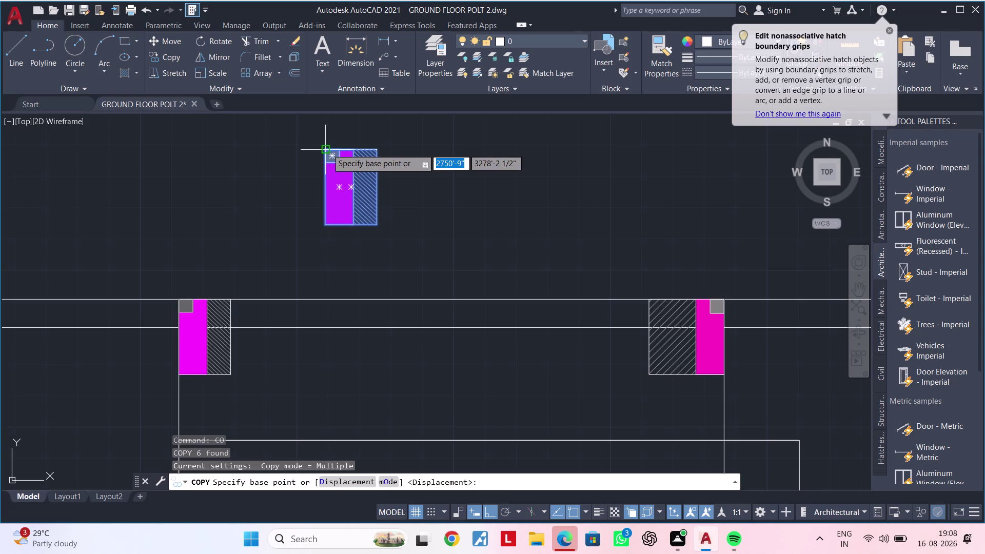
click(327, 148)
scroll(down, 3)
middle_drag(310, 316, 328, 167)
middle_drag(315, 368, 345, 299)
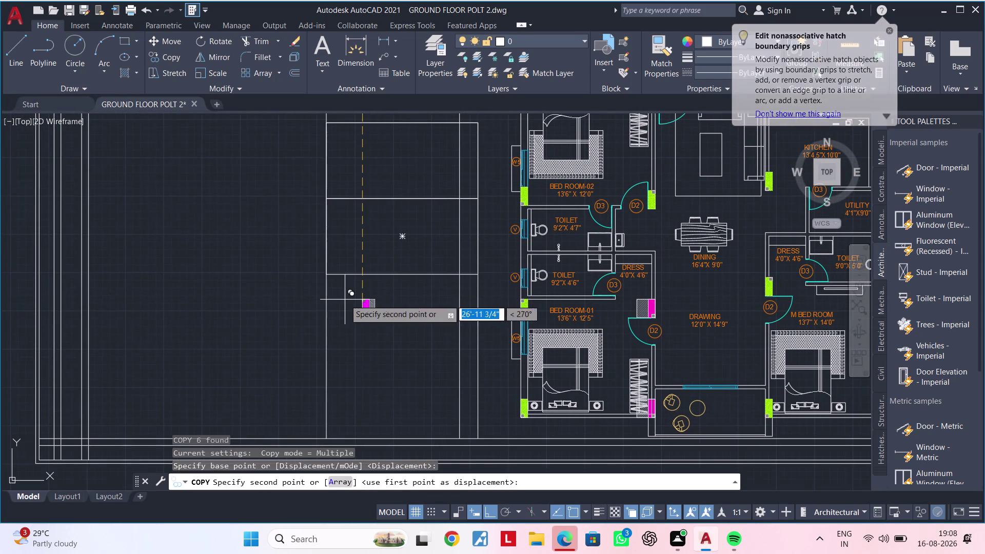
scroll(up, 3)
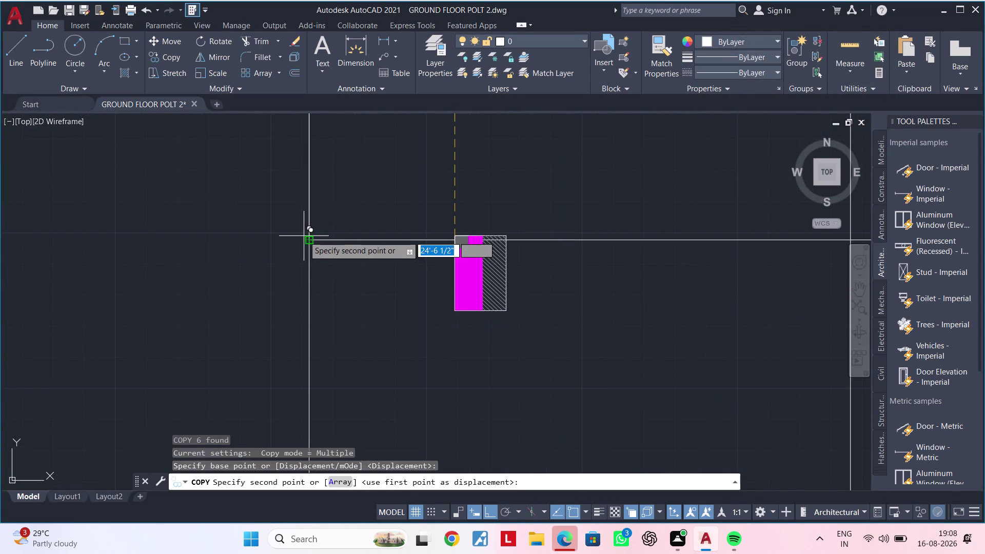
click(307, 240)
scroll(down, 3)
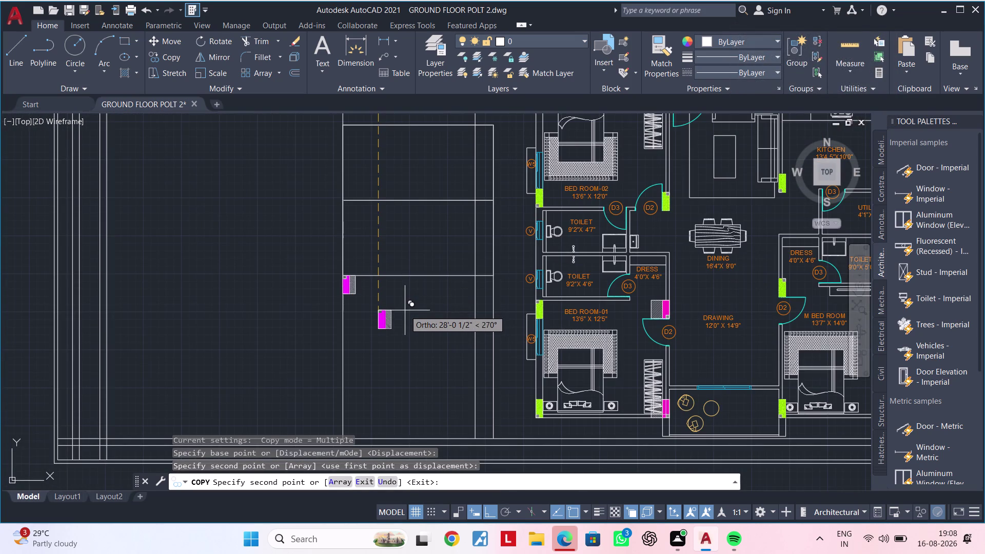
middle_drag(405, 310, 303, 312)
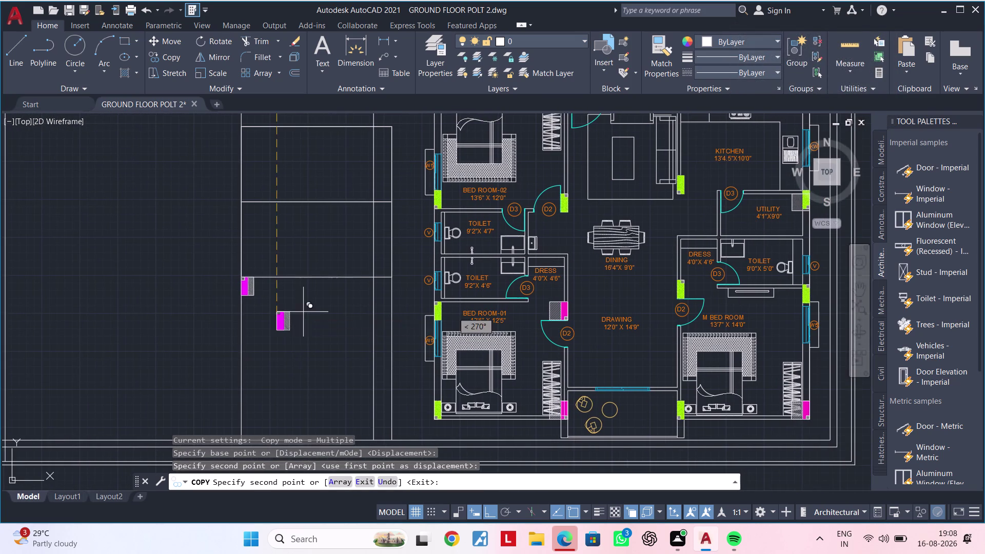
key(Escape)
middle_drag(333, 316, 281, 378)
key(Escape)
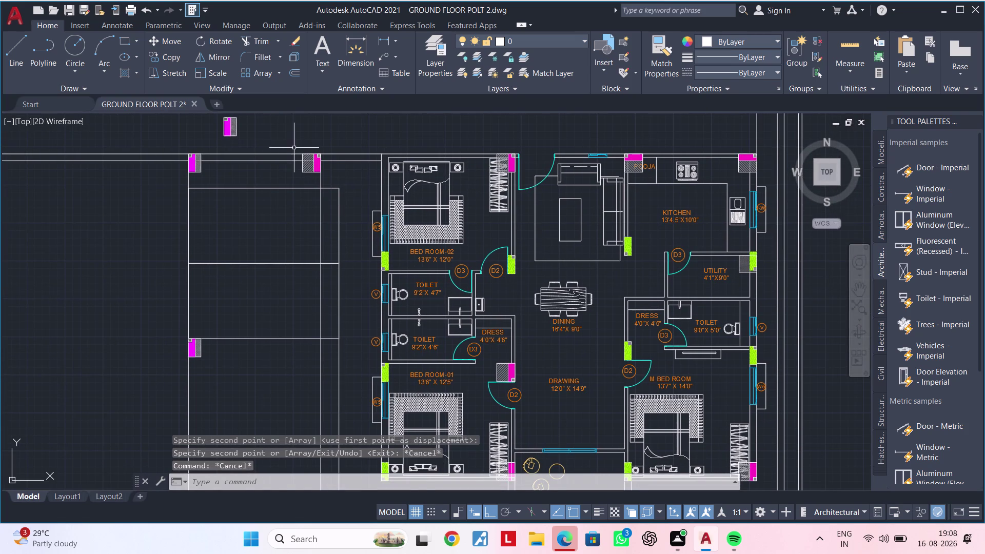
drag(294, 148, 309, 171)
click(336, 191)
Copy the column from its corner to a spot further down the plot, then cancel.
text(CO)
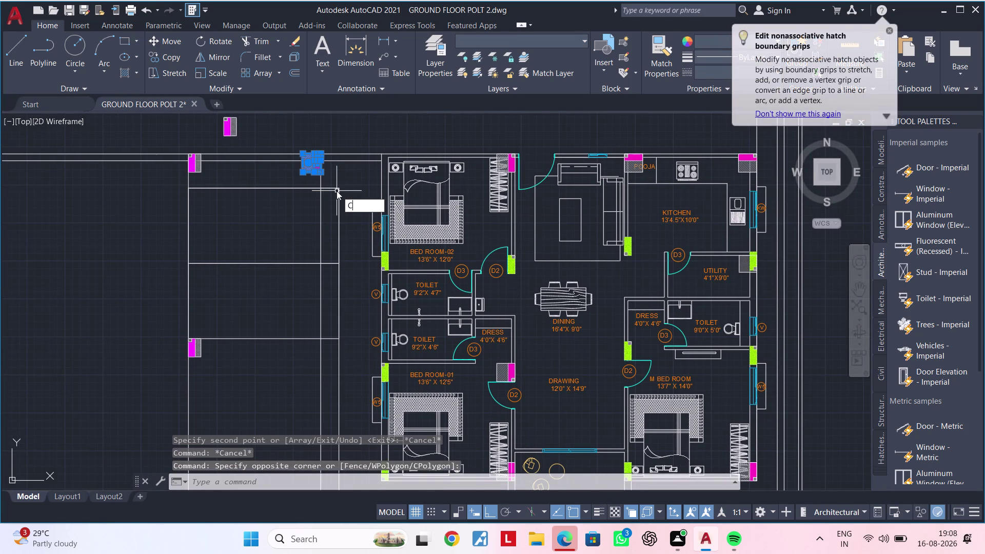
key(space)
click(323, 154)
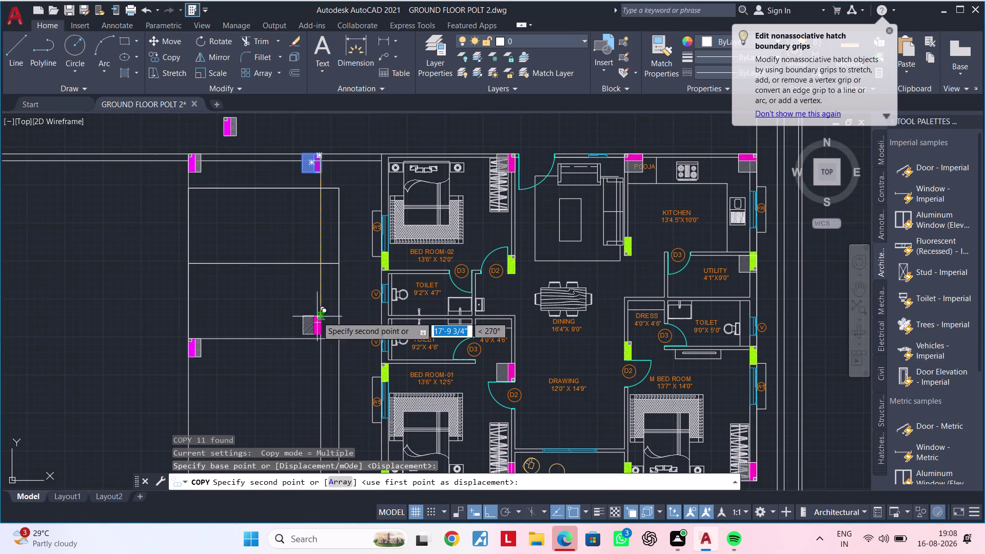
click(316, 335)
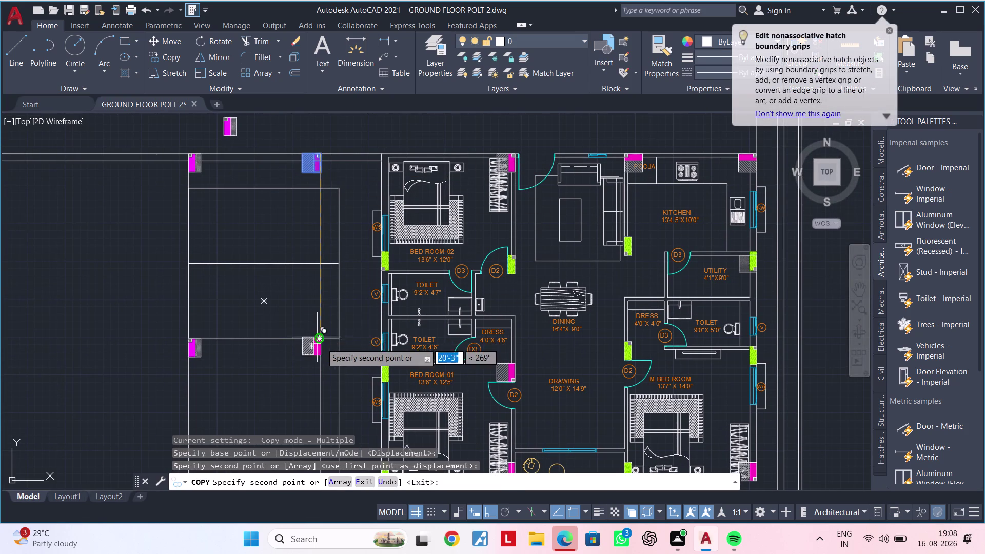
scroll(up, 3)
key(Escape)
key(Escape)
Window-select the left column block together with its hatches.
click(261, 304)
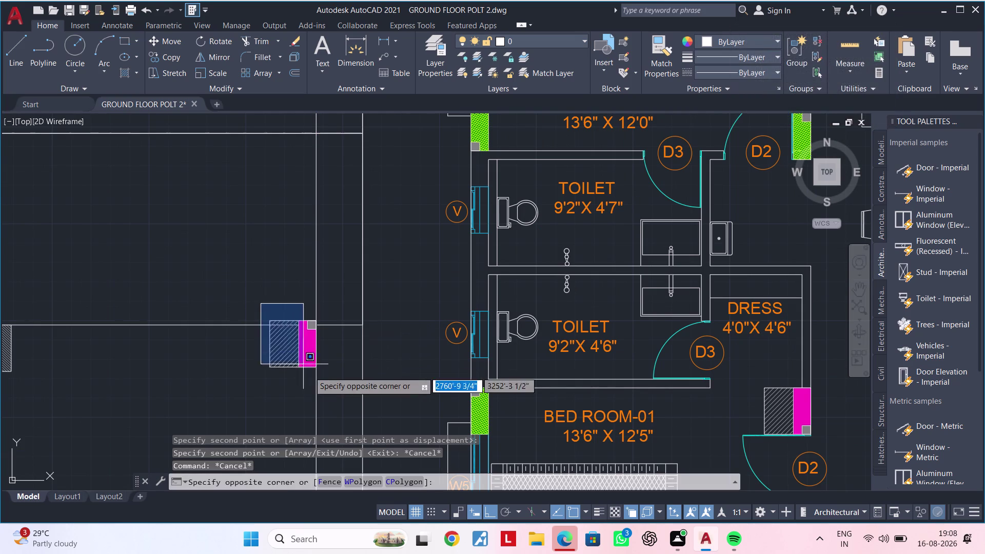
click(318, 378)
scroll(down, 3)
middle_drag(255, 380, 254, 382)
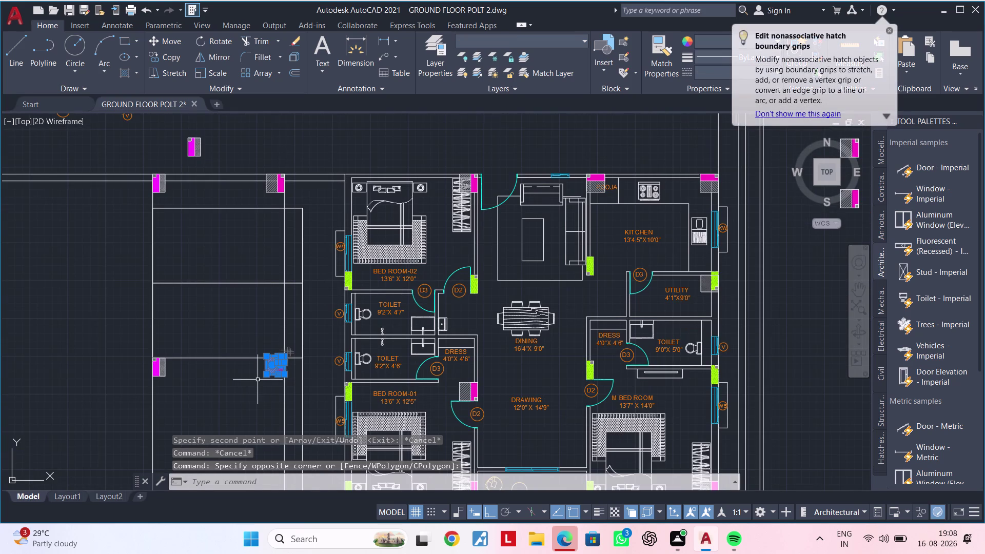
middle_drag(254, 381, 241, 390)
Move the selected column pieces 4 1/2" down from their corner onto the wall line.
text(M)
key(space)
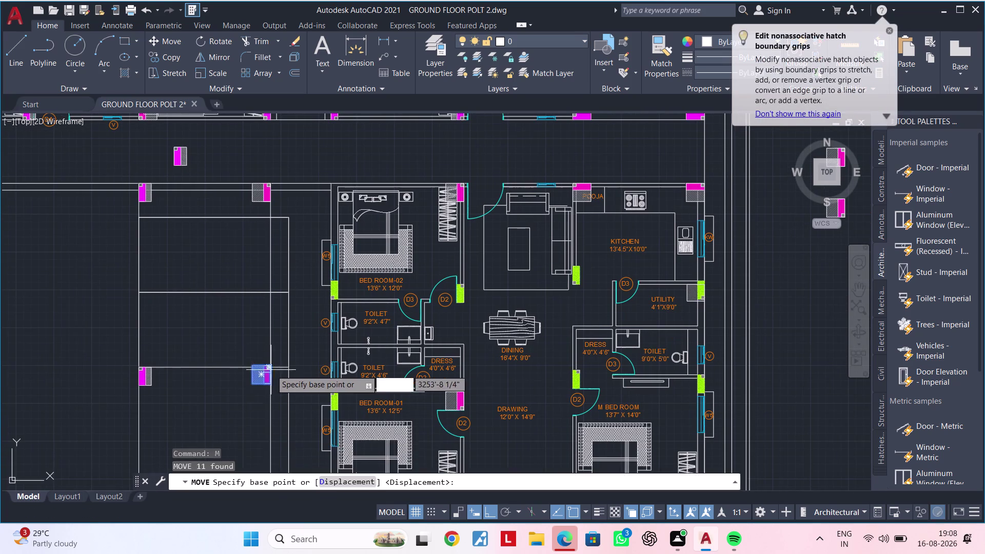
scroll(up, 3)
click(258, 343)
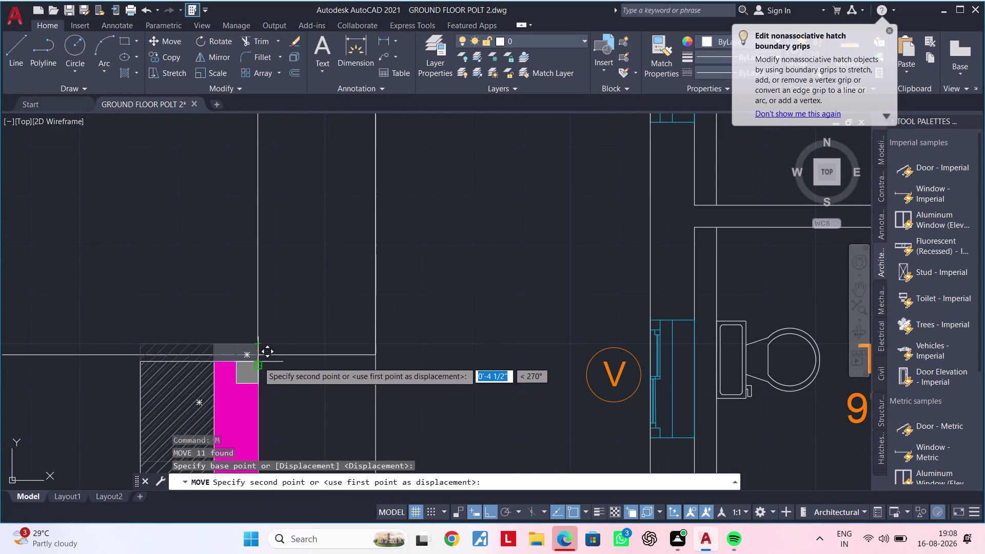
click(254, 353)
scroll(down, 3)
middle_drag(205, 373, 325, 319)
middle_drag(313, 359, 347, 302)
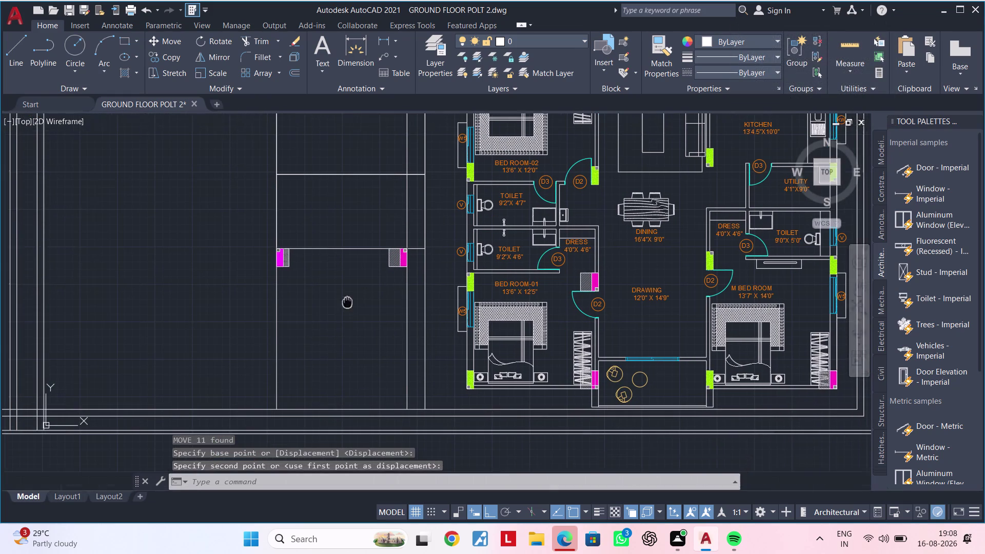
middle_drag(347, 302, 348, 301)
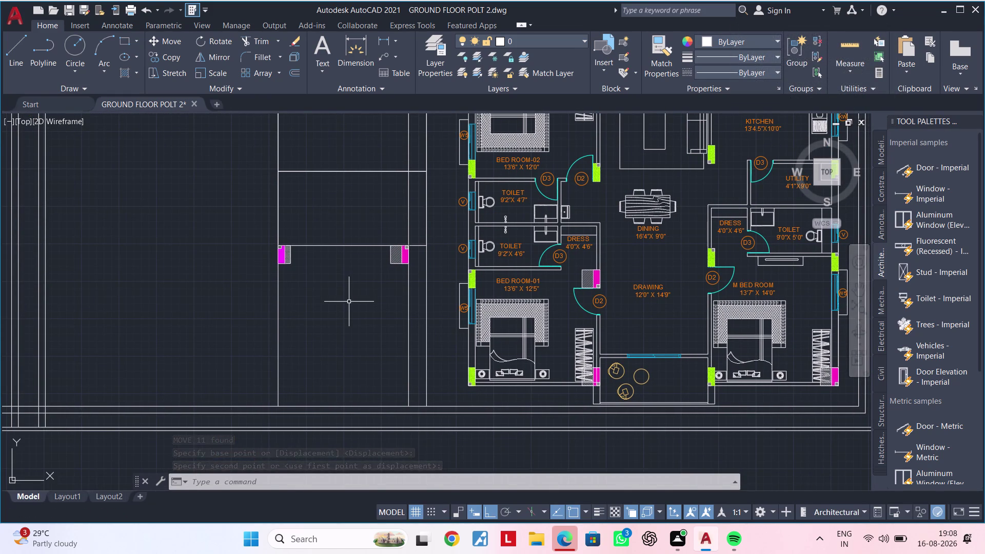
key(Escape)
key(Escape)
Clear the selection and begin a new line with L.
middle_drag(343, 299, 334, 319)
key(Escape)
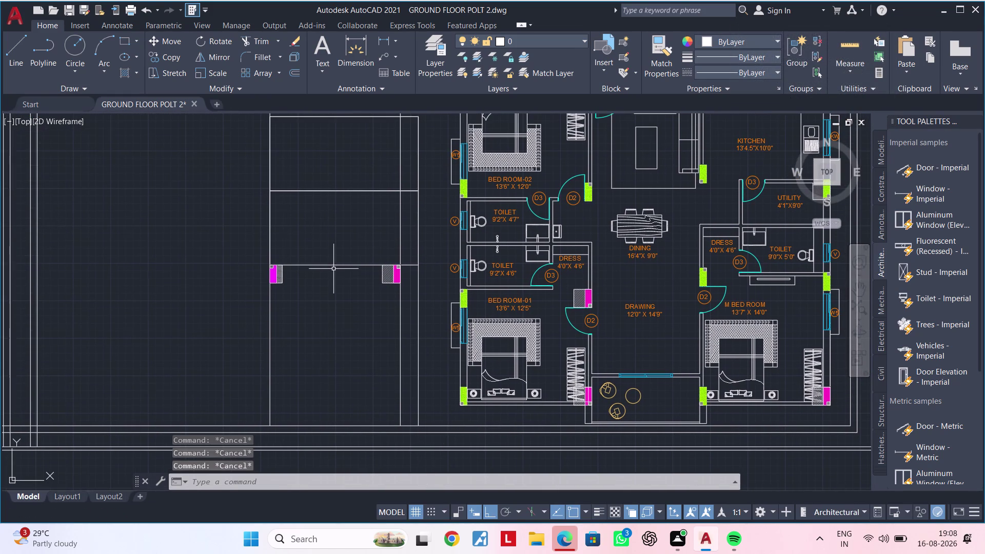
click(334, 265)
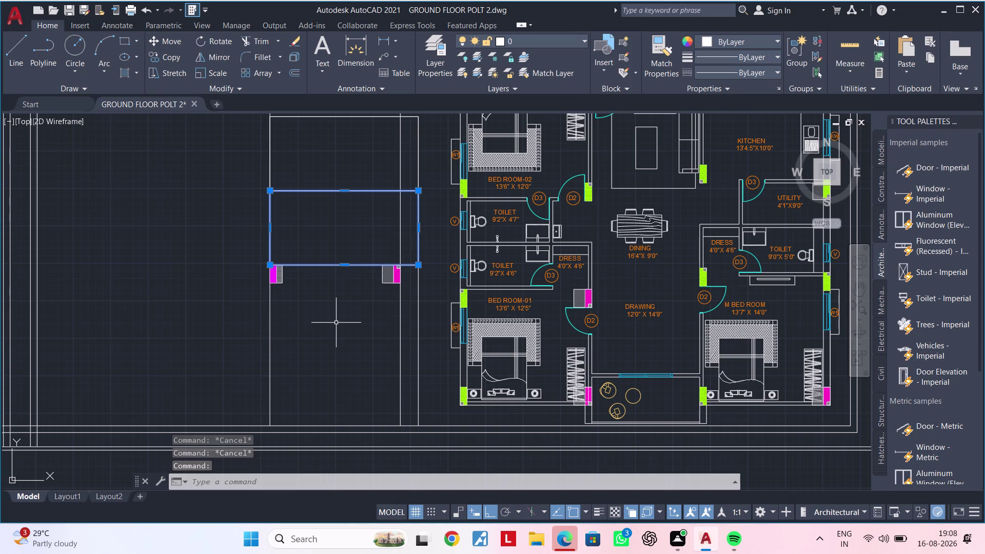
key(Escape)
key(Escape)
key(Escape)
key(Escape)
key(Escape)
key(Escape)
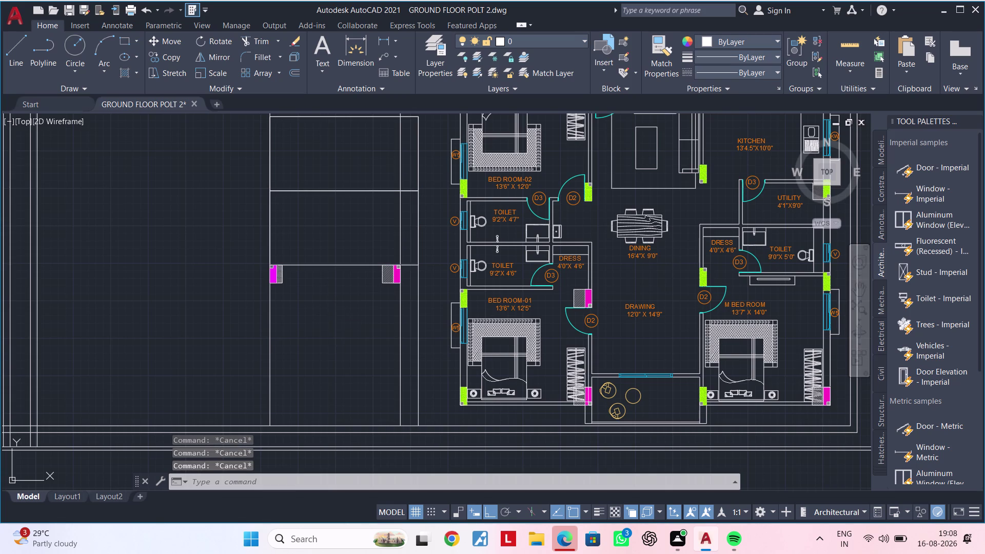
key(Escape)
text(L)
key(space)
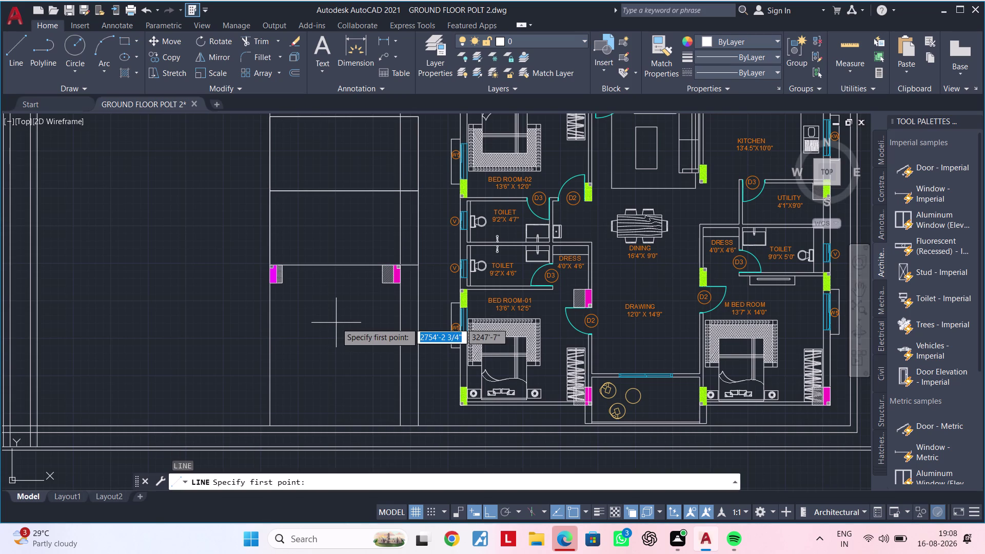
key(Escape)
key(Escape)
key(Escape)
key(Escape)
key(Escape)
key(Escape)
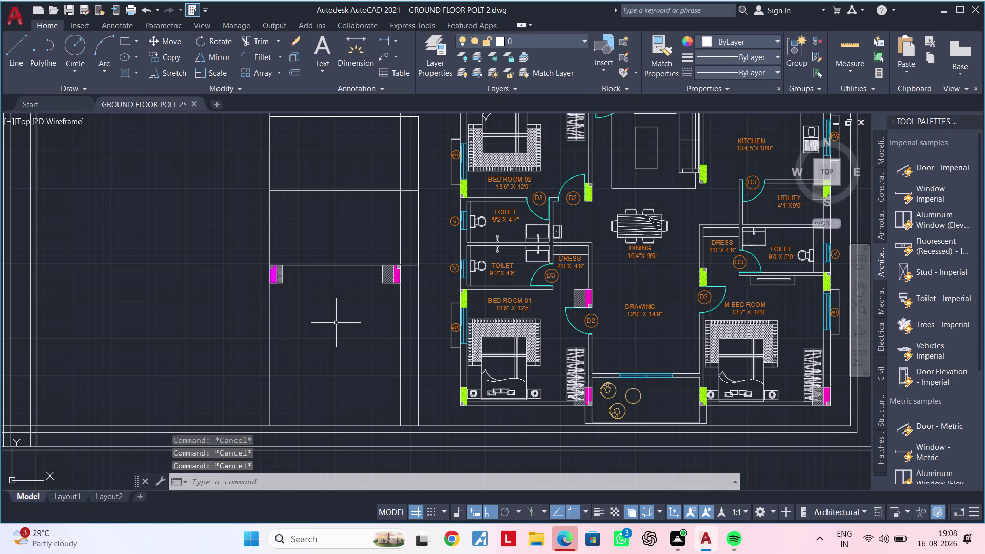
middle_drag(336, 300, 334, 284)
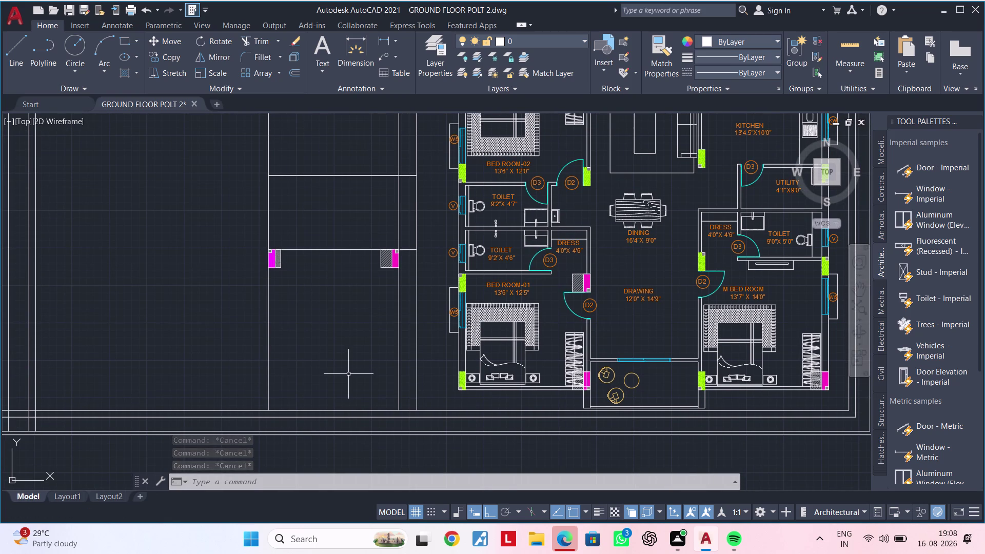
middle_drag(348, 374, 346, 336)
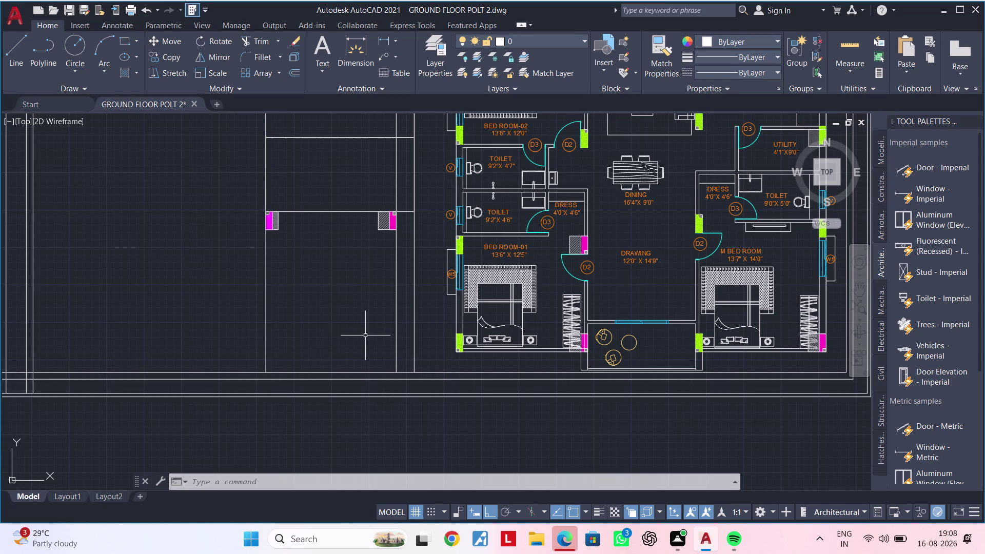
text(L)
key(space)
scroll(up, 3)
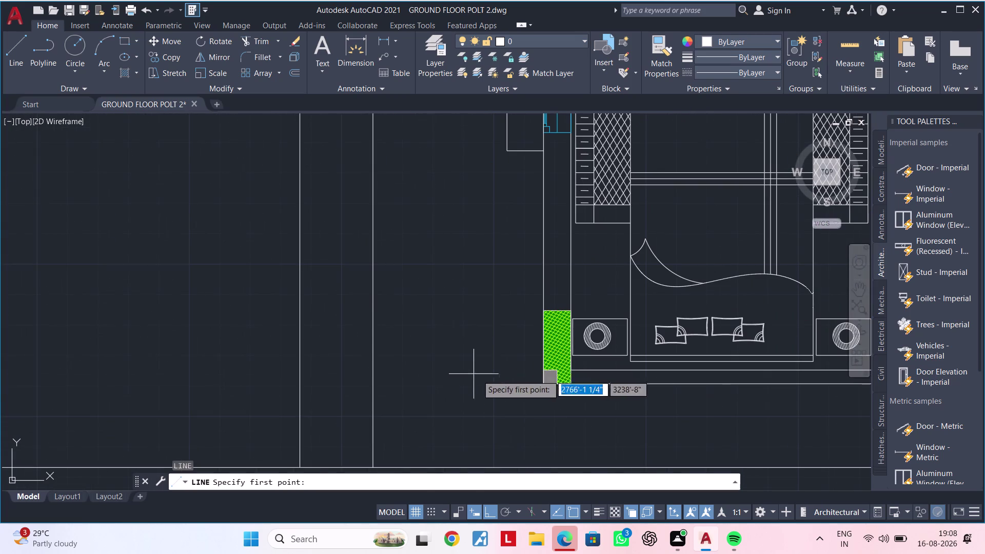
click(546, 386)
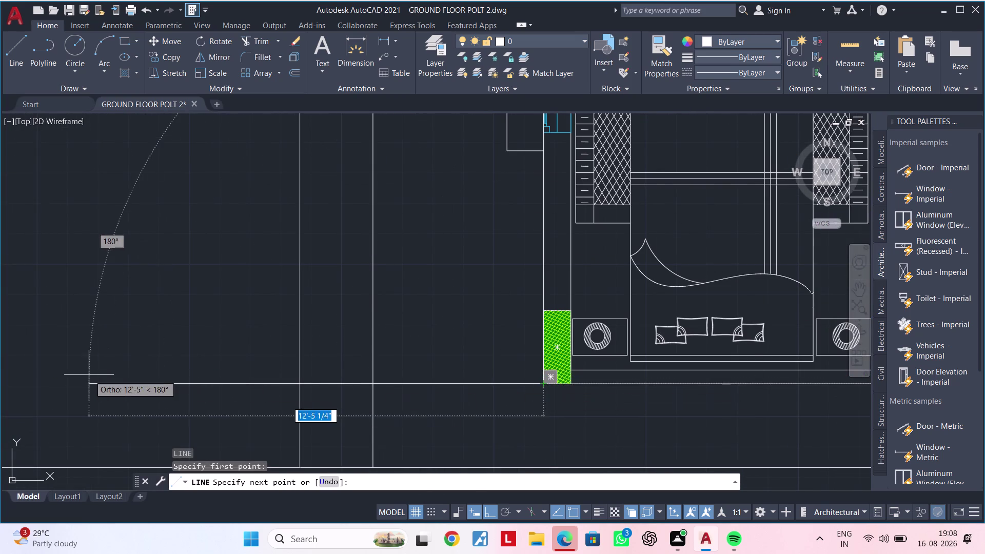
middle_drag(89, 374, 496, 360)
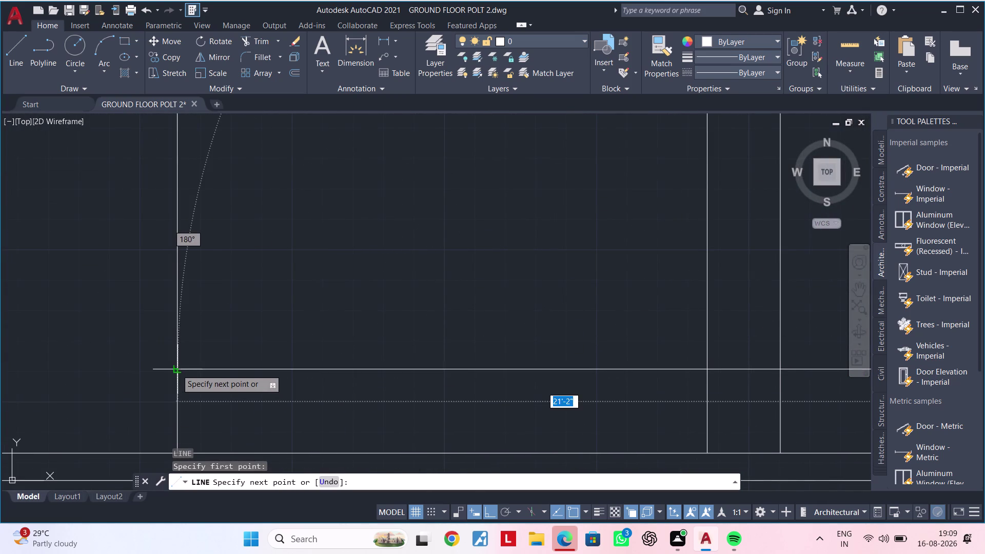
click(176, 369)
scroll(down, 3)
key(Escape)
key(Escape)
middle_drag(322, 346, 265, 346)
key(Escape)
key(Escape)
key(Escape)
key(Escape)
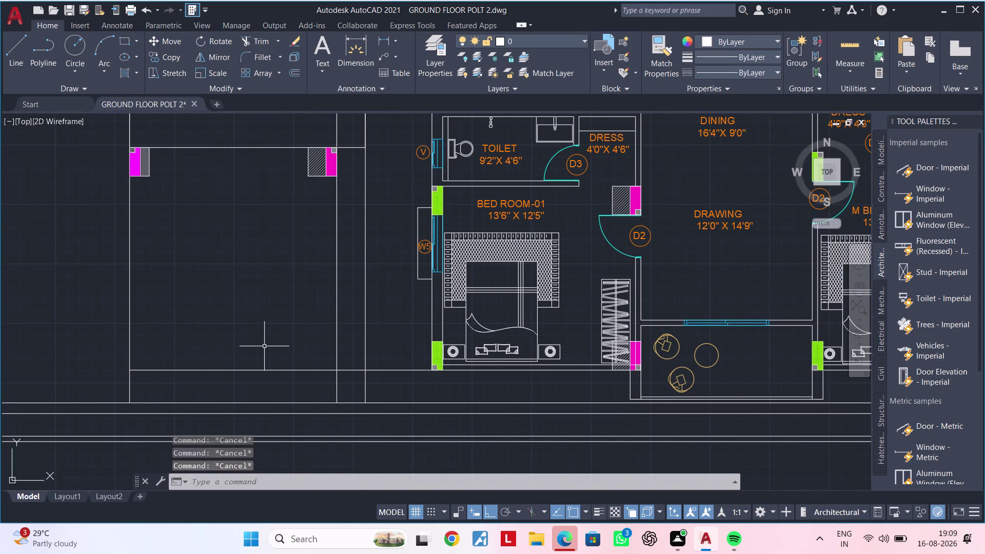
key(Escape)
key(Escape)
key(Escape)
key(Escape)
key(Escape)
key(Escape)
key(Escape)
key(Escape)
key(Escape)
key(Escape)
key(Escape)
key(Escape)
key(Escape)
key(Escape)
key(Escape)
key(Escape)
scroll(down, 3)
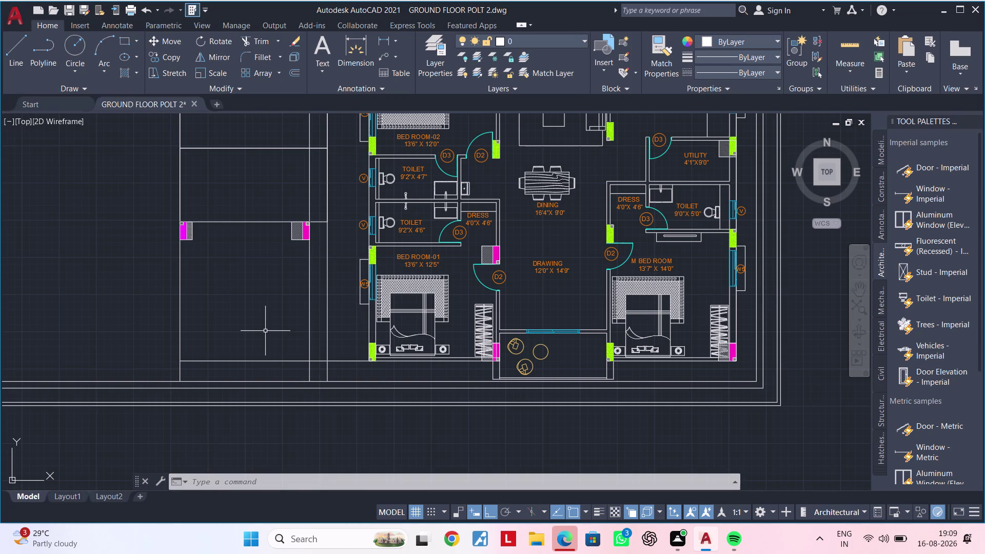
middle_drag(269, 329, 271, 347)
scroll(up, 3)
Mirror both upper column blocks down onto the short lower wall line.
drag(125, 184, 133, 188)
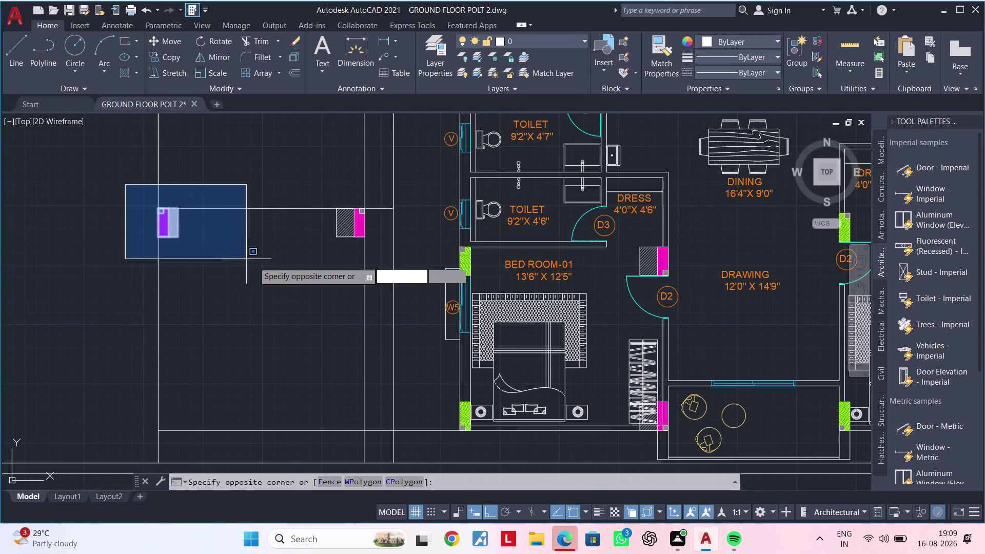
click(373, 279)
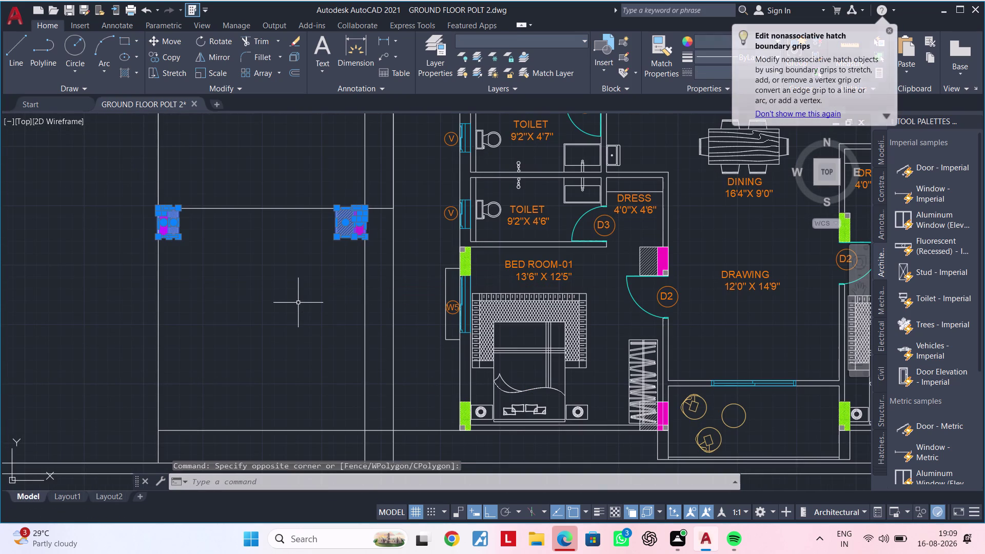
text(MI)
key(space)
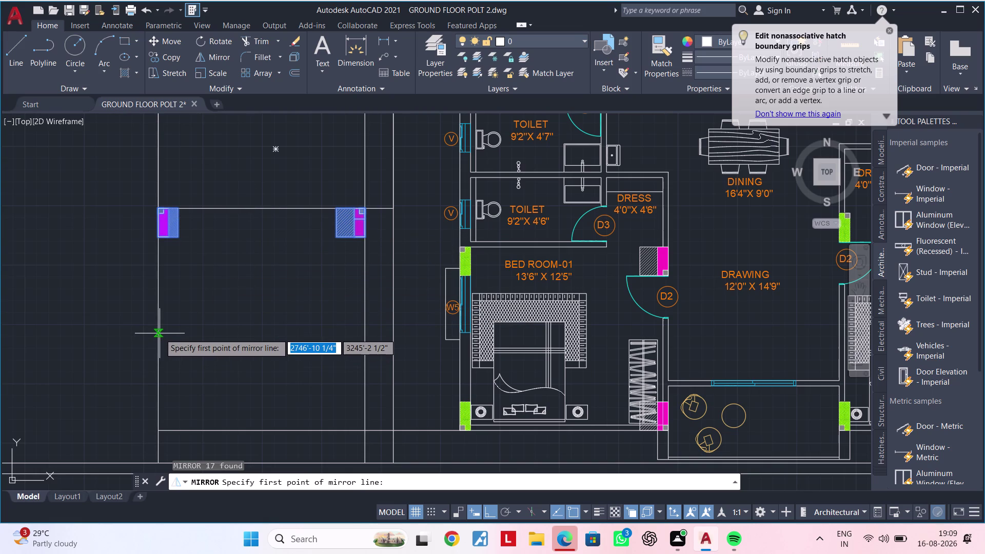
click(157, 334)
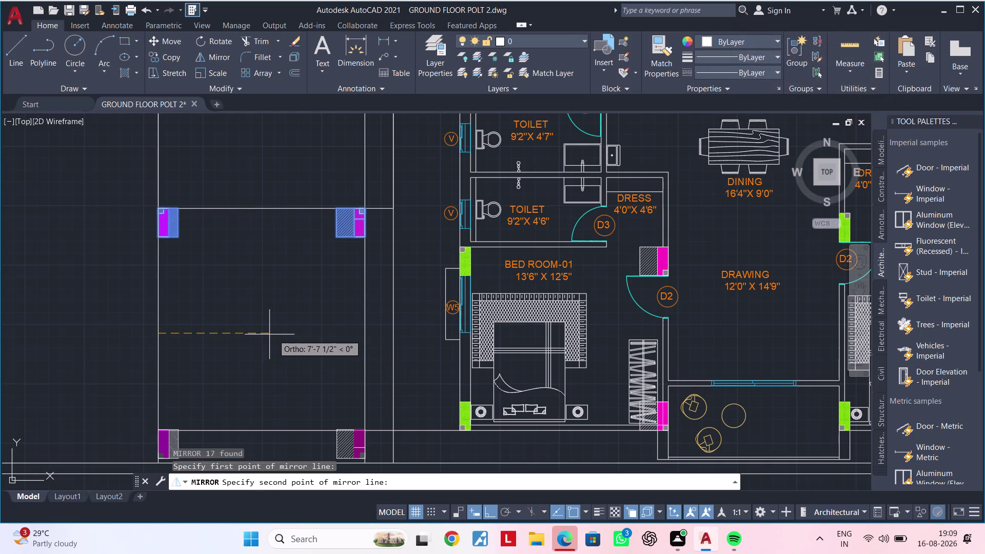
click(366, 335)
drag(380, 382, 366, 335)
middle_drag(289, 349, 305, 236)
scroll(up, 3)
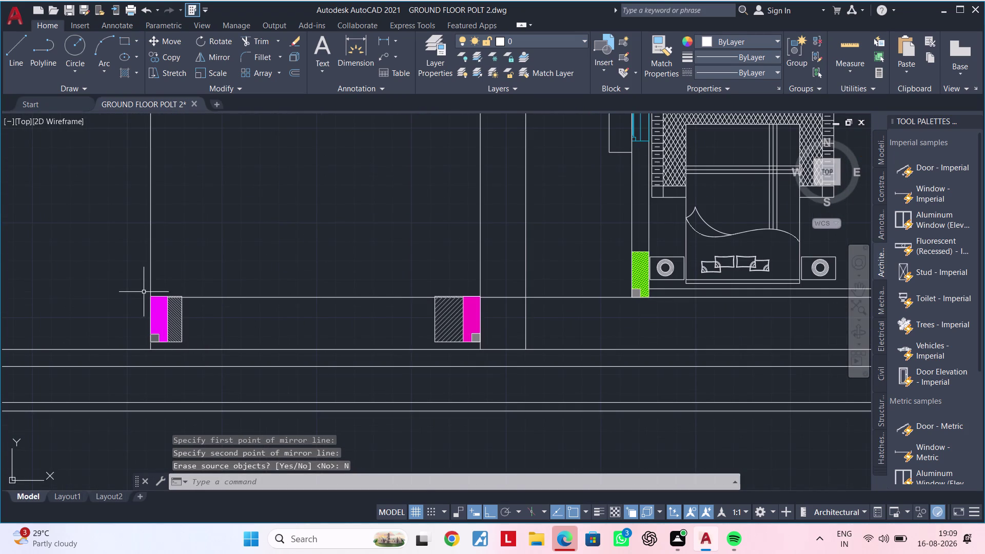
Move the lower-left column block from its corner up onto the wall line.
click(143, 286)
click(233, 354)
text(M)
key(space)
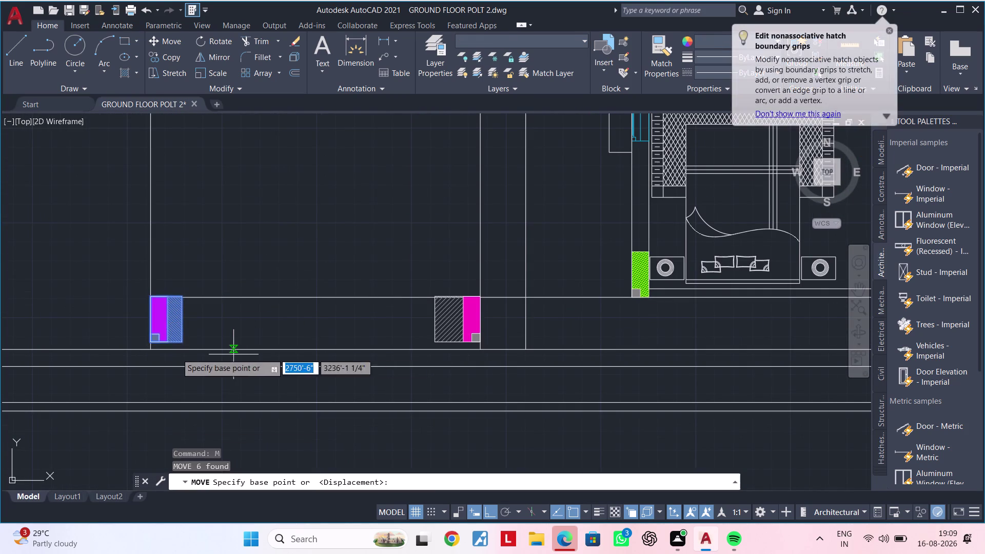
scroll(up, 3)
click(166, 336)
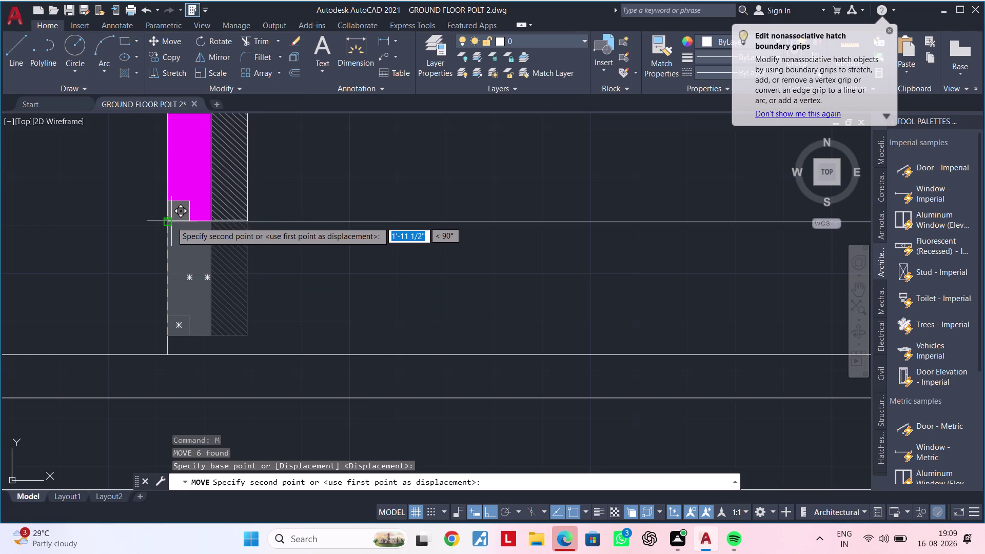
scroll(up, 3)
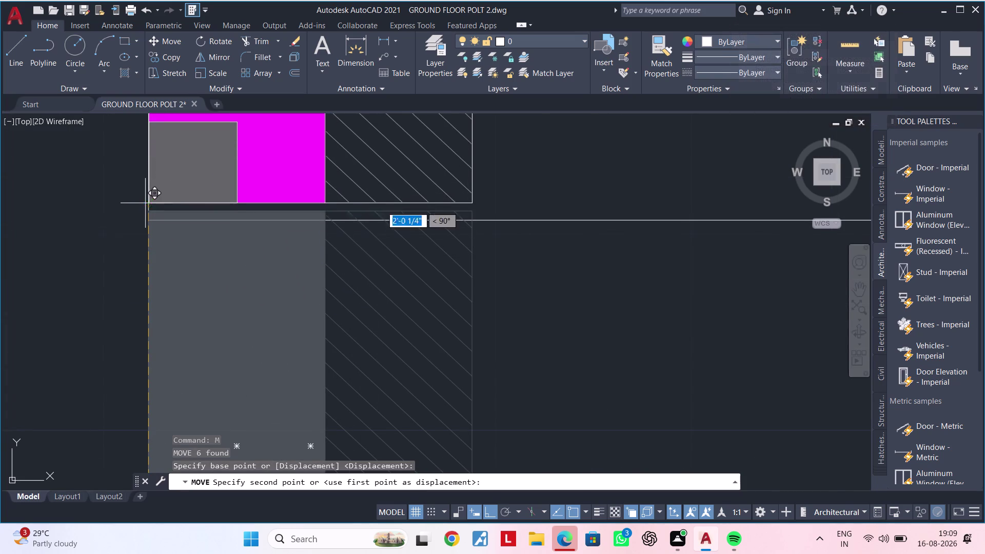
click(152, 221)
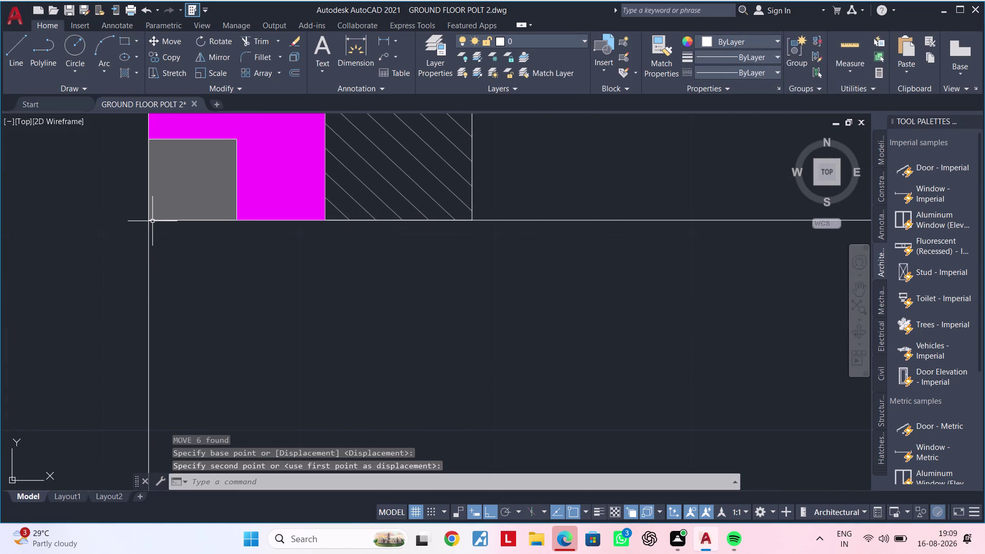
scroll(down, 3)
scroll(down, 3)
middle_drag(508, 315, 216, 300)
scroll(up, 3)
key(Escape)
middle_drag(448, 320, 276, 319)
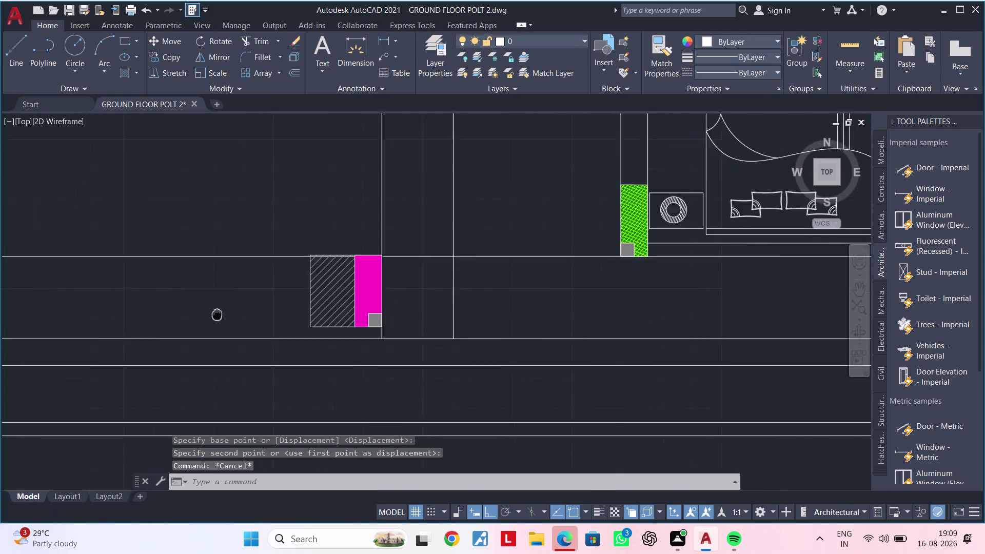
Select the other lower column block and move it, using its corner as base point.
middle_drag(276, 318, 157, 309)
click(204, 228)
click(312, 325)
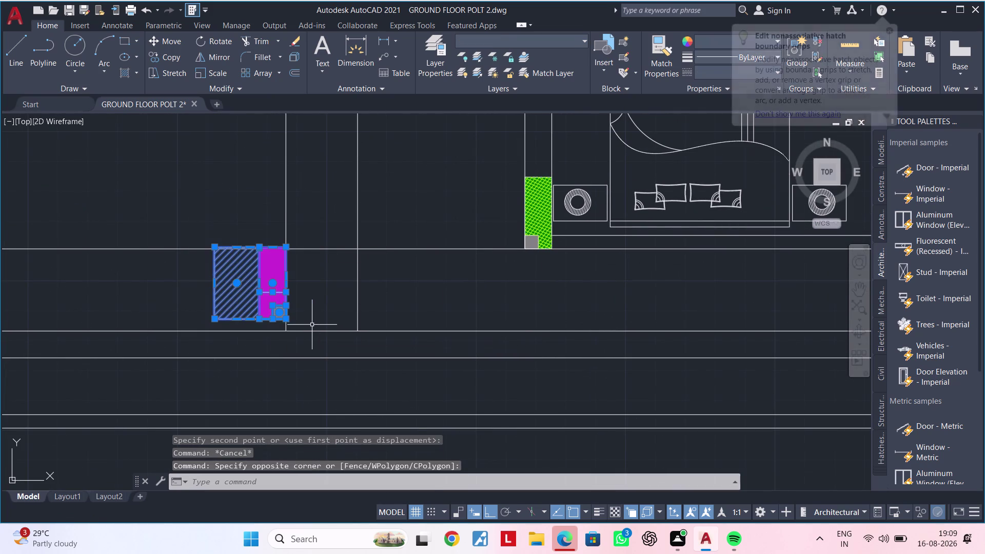
key(m)
key(space)
scroll(up, 3)
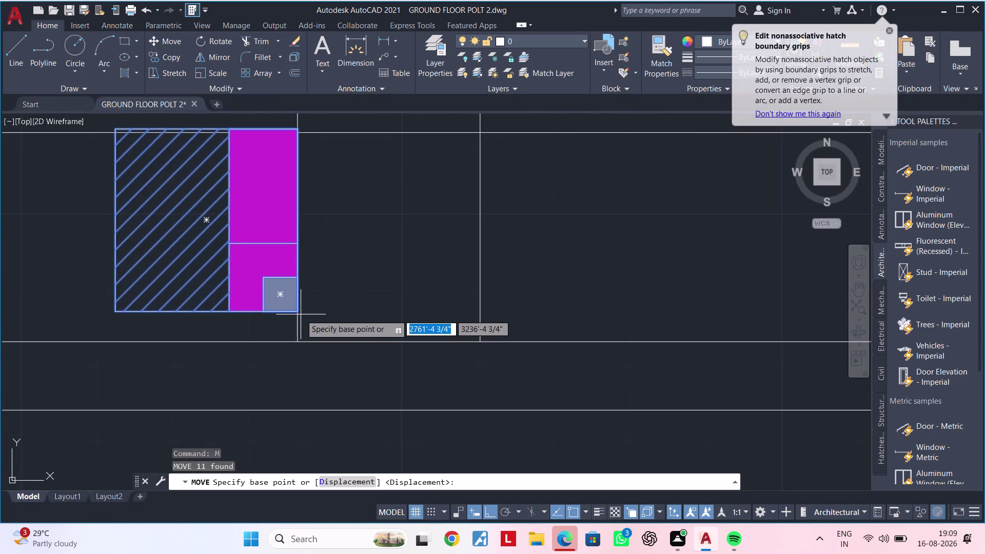
click(300, 314)
Pick a placement point for the column pieces, then cancel the unfinished move.
scroll(down, 3)
middle_drag(290, 185, 257, 341)
scroll(up, 3)
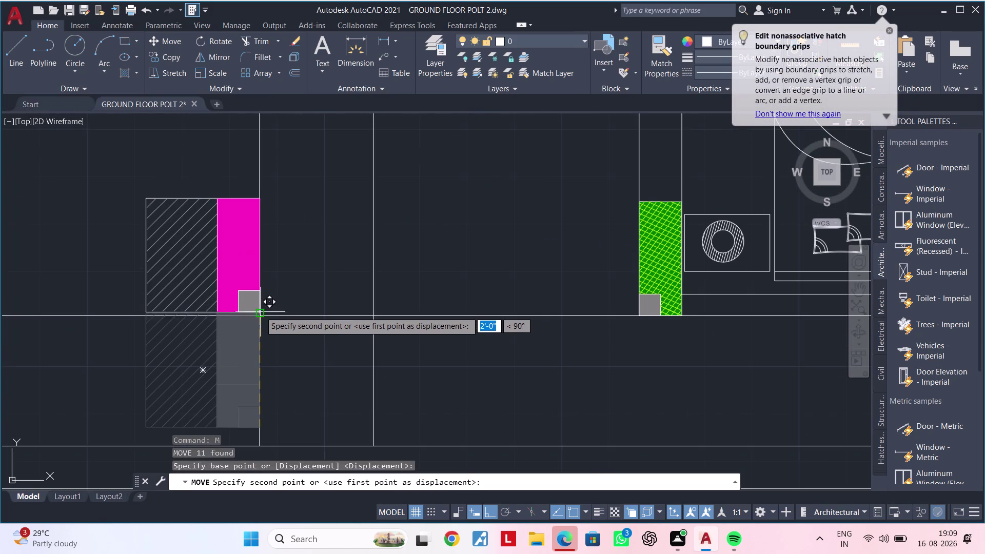
click(261, 312)
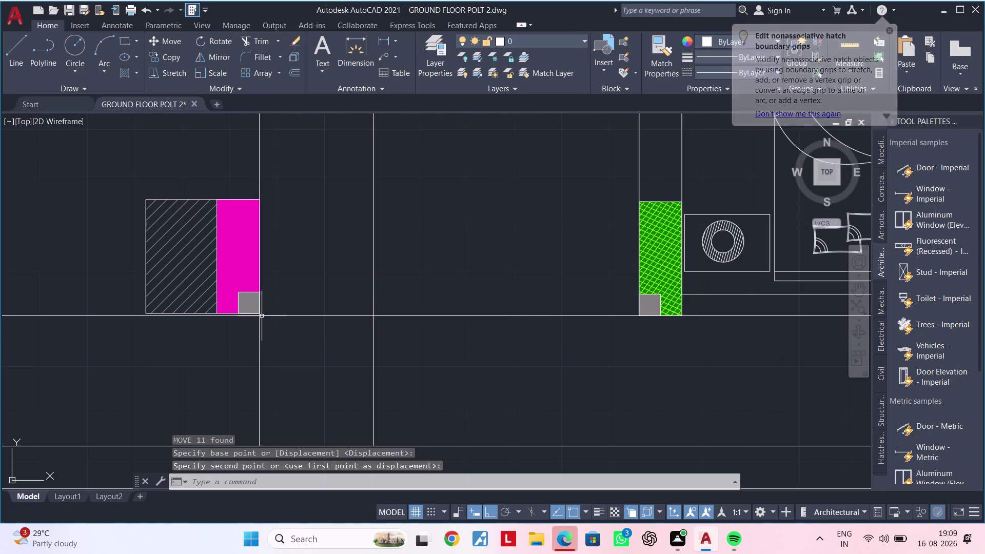
scroll(up, 3)
middle_drag(244, 346, 287, 459)
scroll(down, 3)
middle_drag(253, 414, 253, 413)
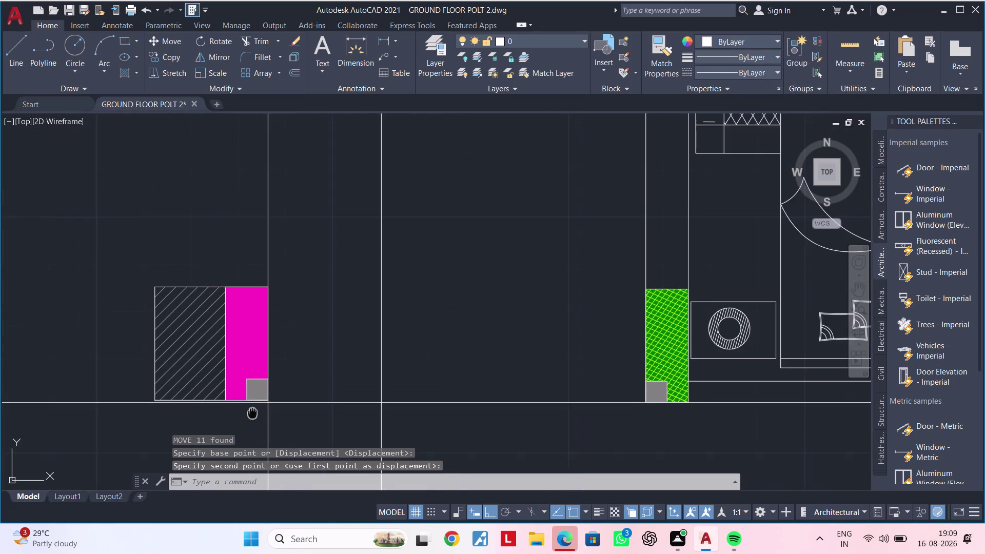
middle_drag(253, 413, 261, 399)
key(Escape)
Window-select the left column pieces and move them from the grey square's corner.
drag(118, 200, 155, 255)
scroll(up, 3)
click(309, 400)
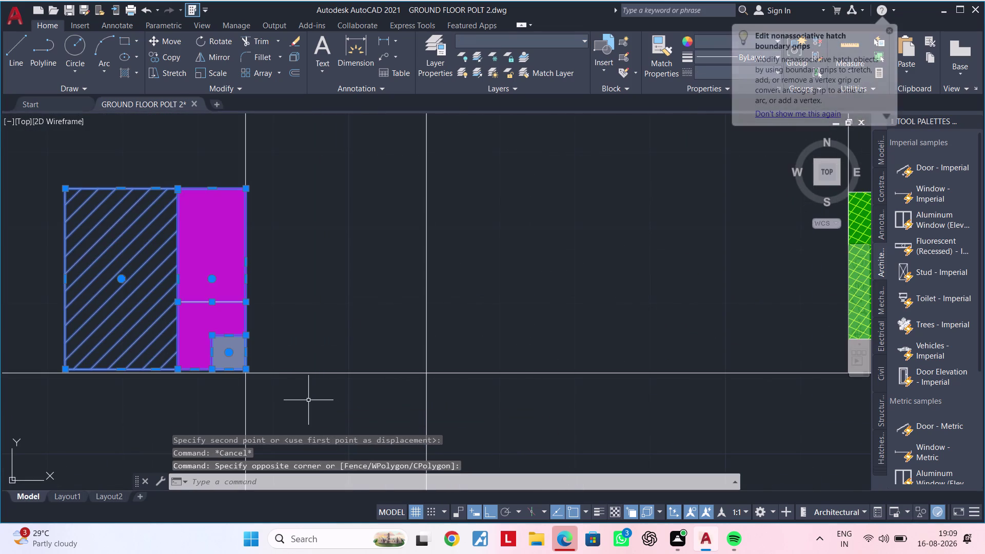
key(m)
key(space)
scroll(up, 3)
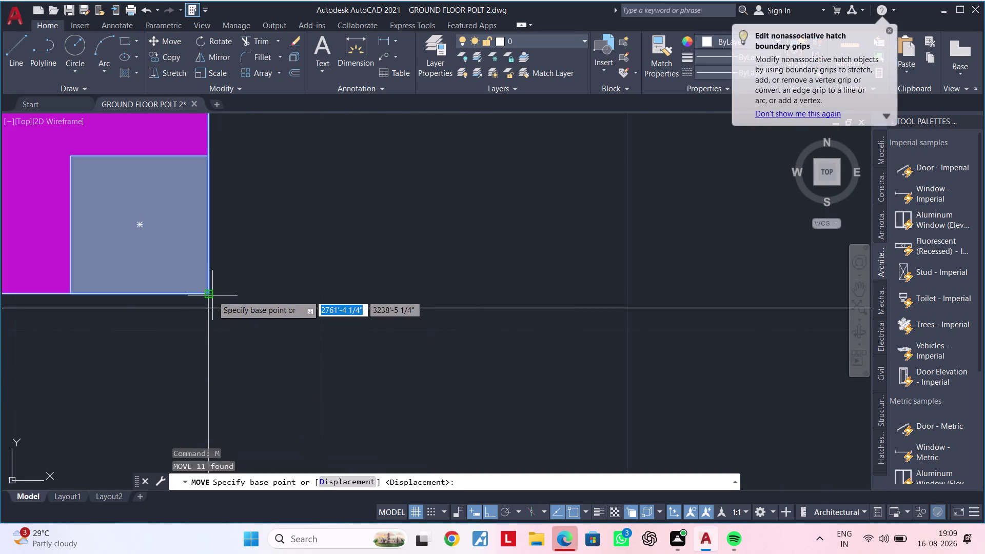
click(210, 294)
click(209, 309)
Pan along the wall to review both column groups and clear the prompt.
scroll(down, 3)
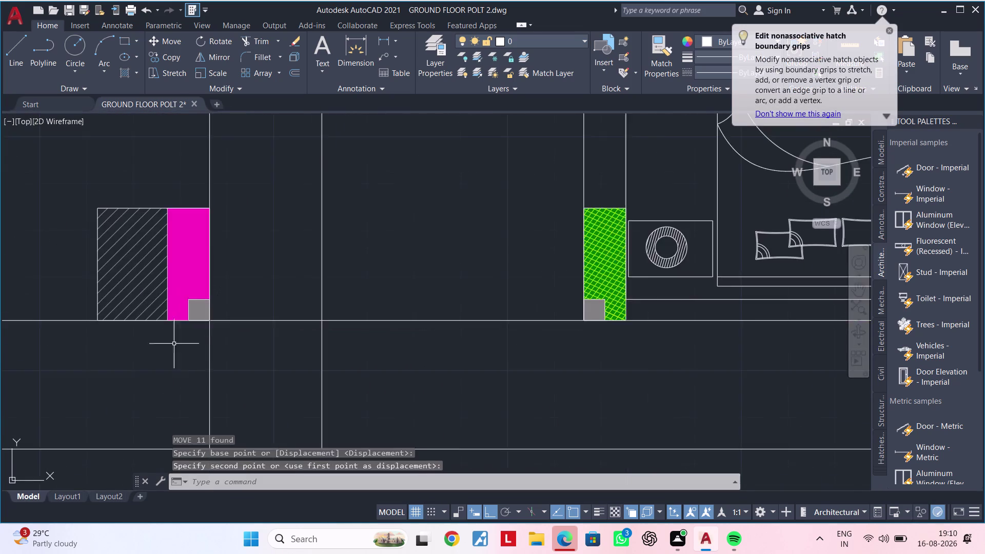
scroll(down, 3)
middle_drag(150, 341, 479, 351)
middle_drag(253, 318, 327, 317)
scroll(up, 3)
scroll(up, 3)
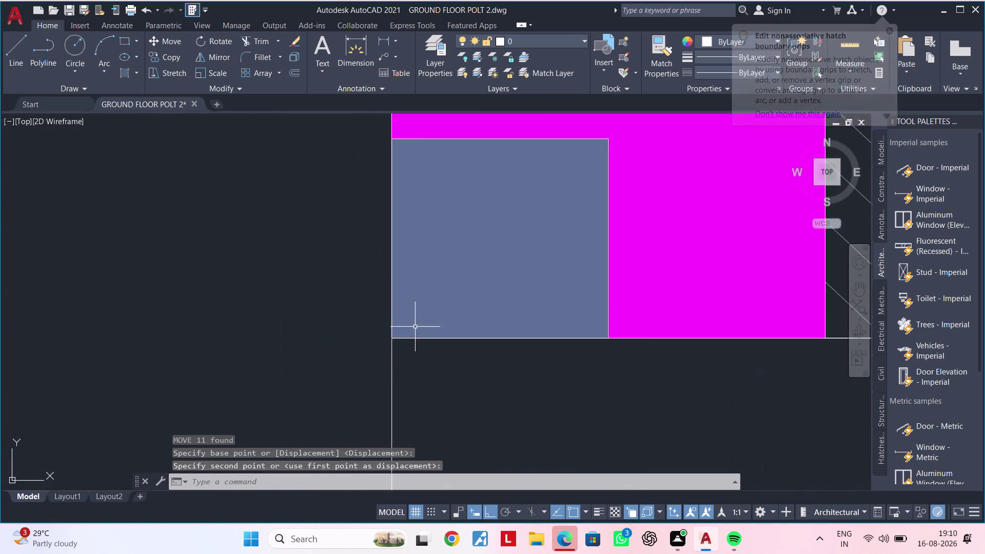
scroll(up, 3)
scroll(down, 3)
middle_drag(602, 372, 329, 373)
scroll(down, 3)
middle_drag(438, 389, 438, 389)
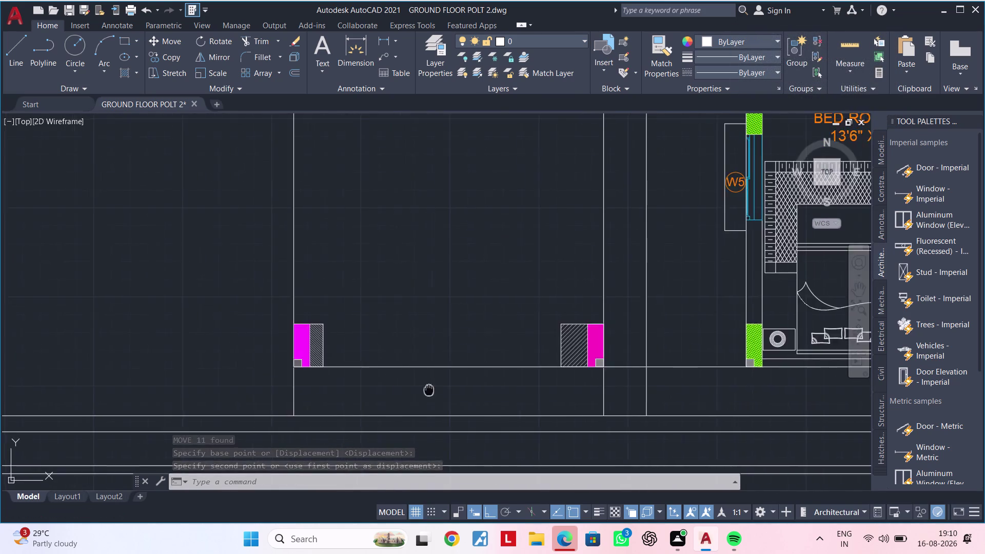
middle_drag(437, 389, 184, 385)
key(Escape)
key(Escape)
key(Escape)
Try offsetting the wall line by 2', then cancel the attempt.
middle_drag(186, 384, 250, 381)
key(Escape)
key(Escape)
text(O)
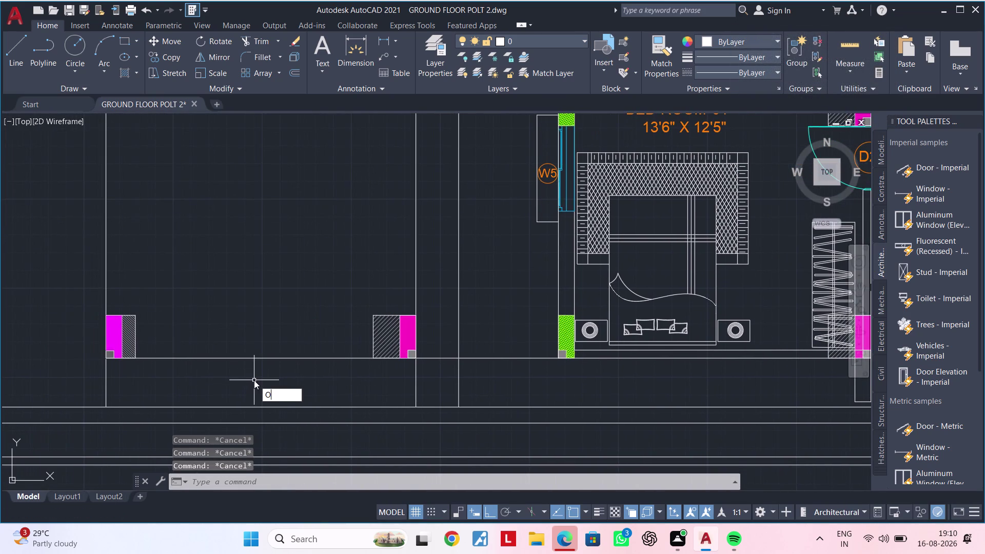
text(F)
key(space)
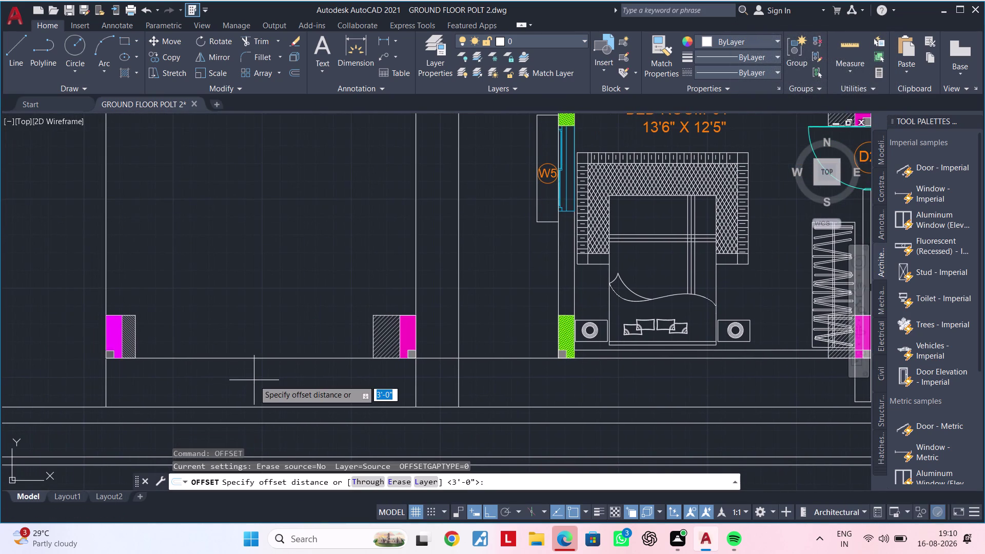
key(2)
key(apostrophe)
key(Return)
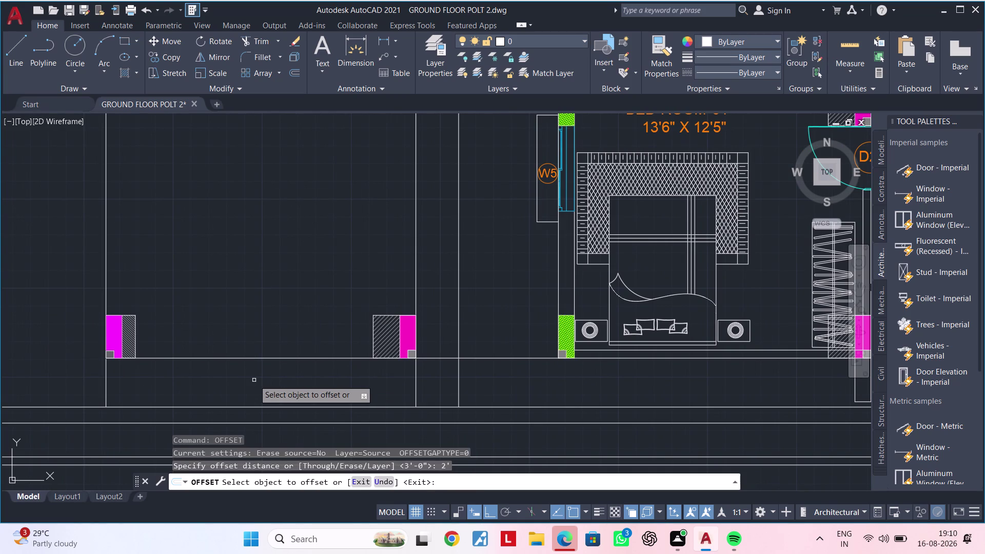
double_click(276, 357)
key(Escape)
key(Escape)
key(Escape)
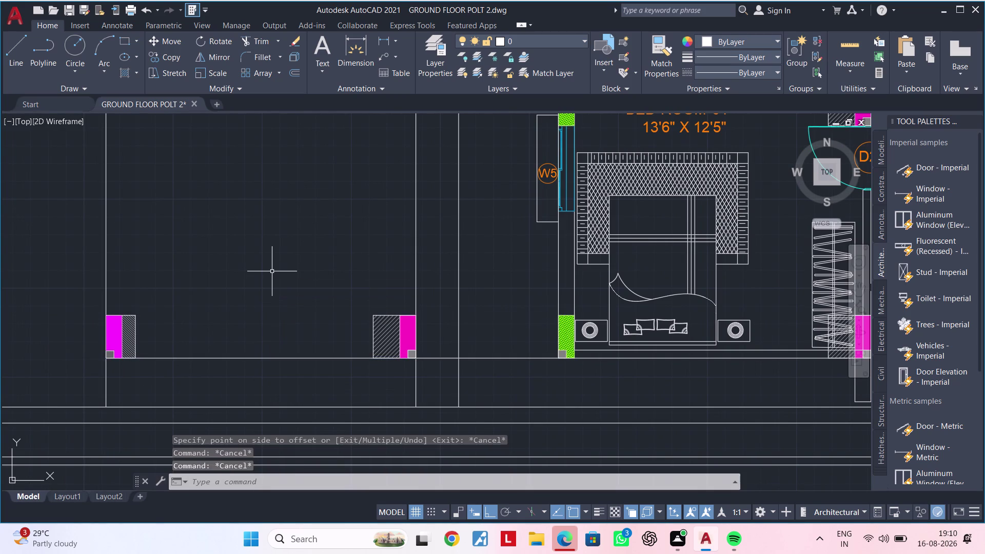
Try a second offset at 2'6", then cancel it.
text(OF)
key(space)
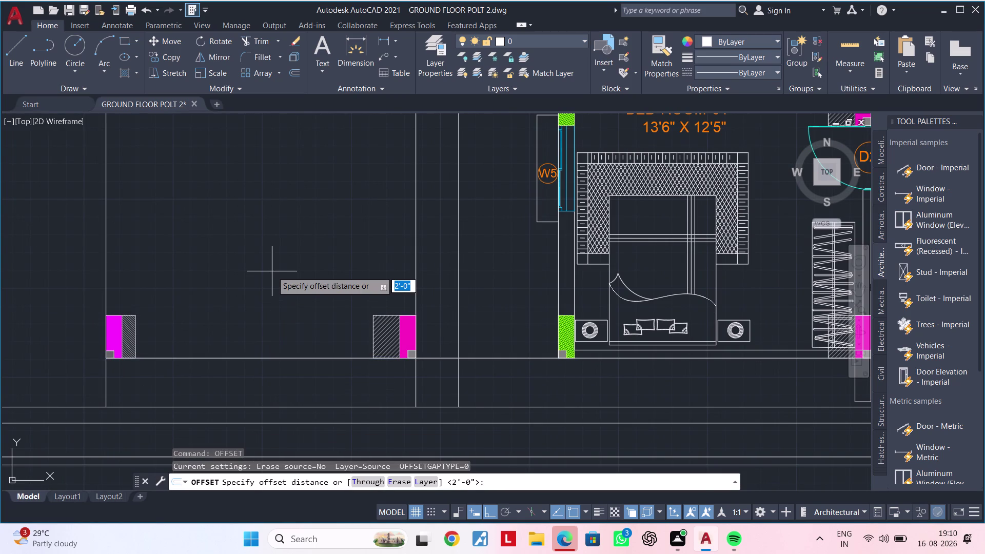
text(2'6")
key(Return)
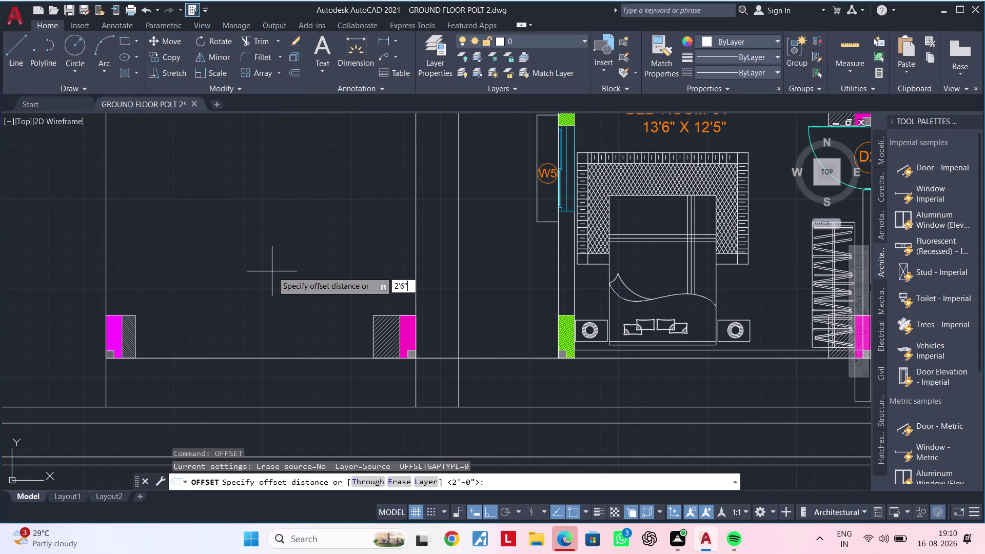
click(237, 359)
key(Escape)
key(Escape)
key(Escape)
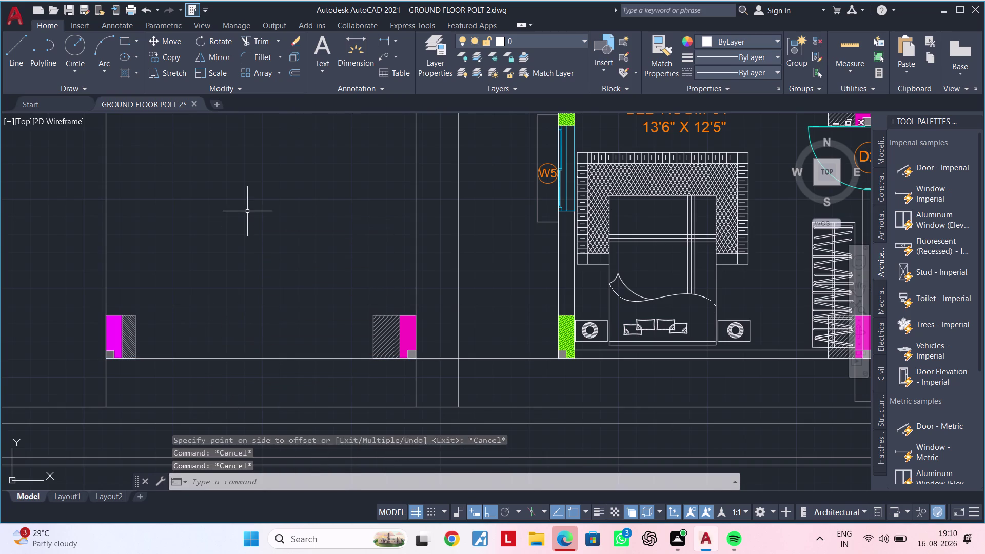
key(Escape)
Offset the wall line 3' toward the upper side, then end the command.
text(OF 3')
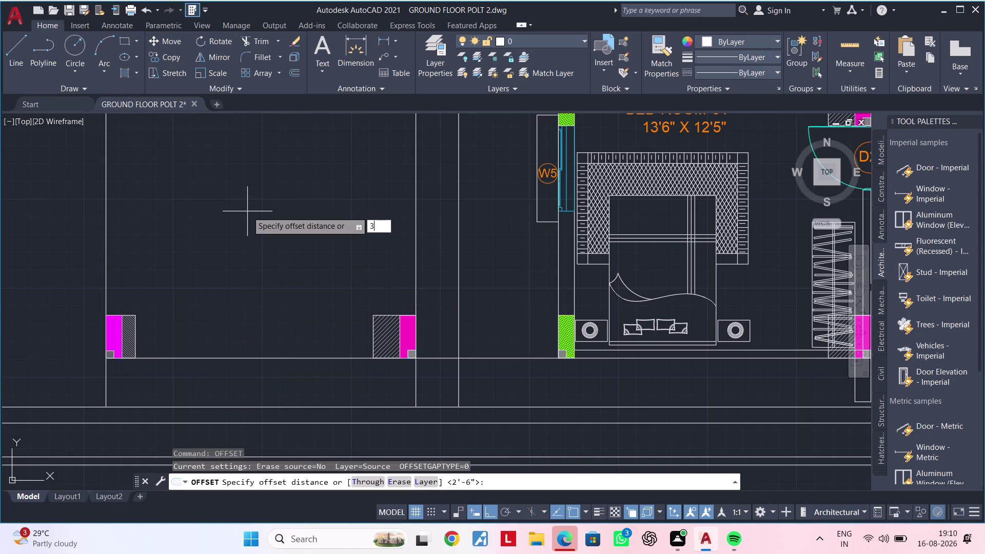
key(Return)
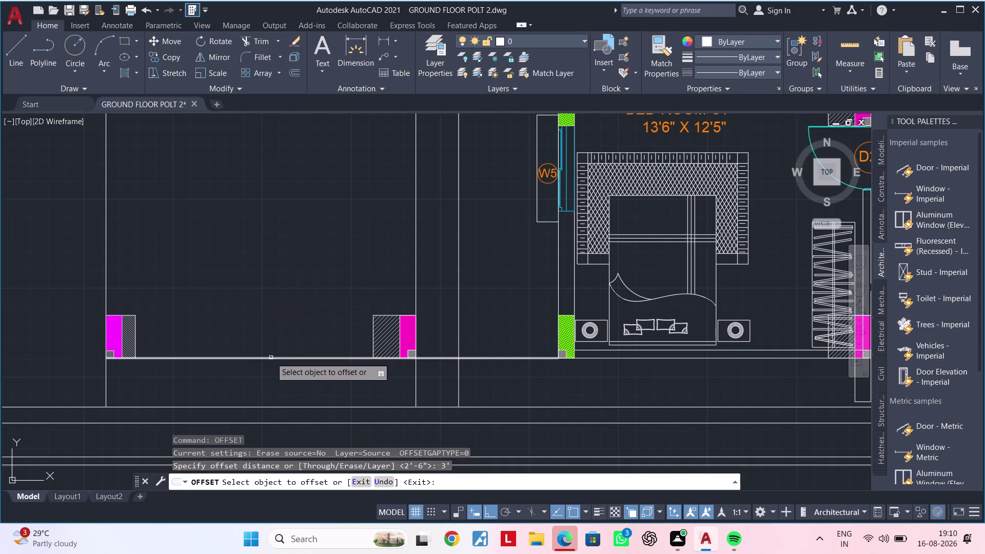
click(271, 357)
click(271, 289)
scroll(down, 3)
middle_drag(280, 269, 259, 374)
key(Escape)
key(Escape)
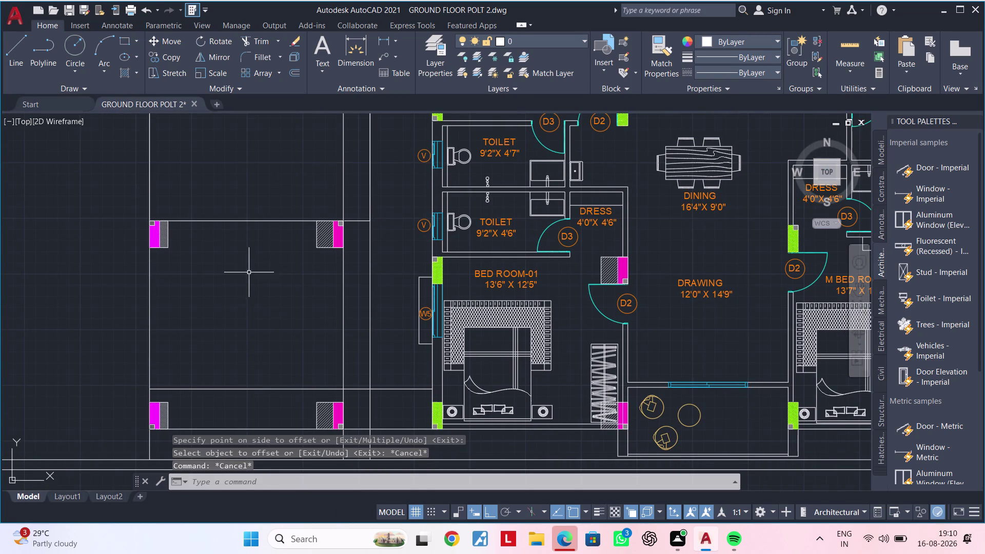
Copy the selected parking-area line to a position lower down in the plan.
click(244, 218)
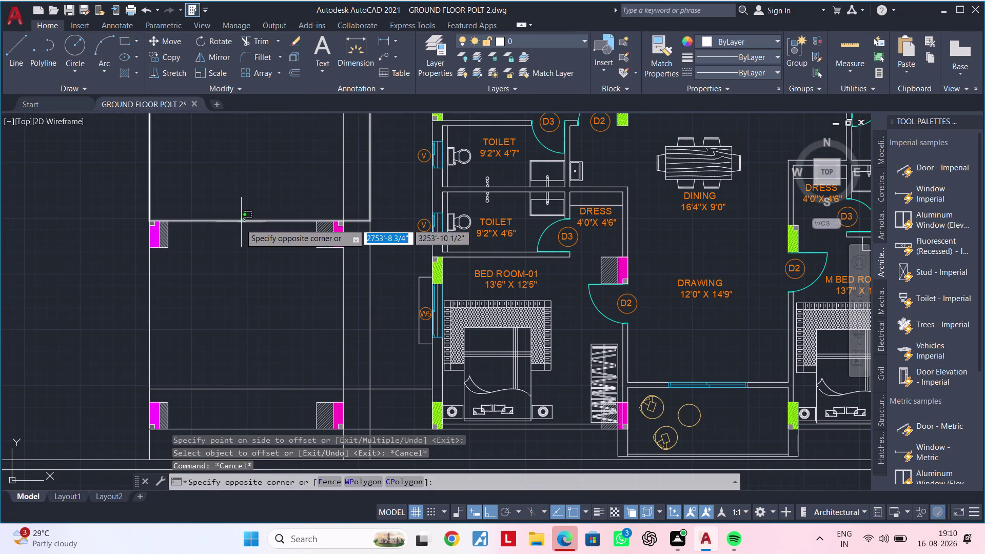
click(240, 220)
text(C)
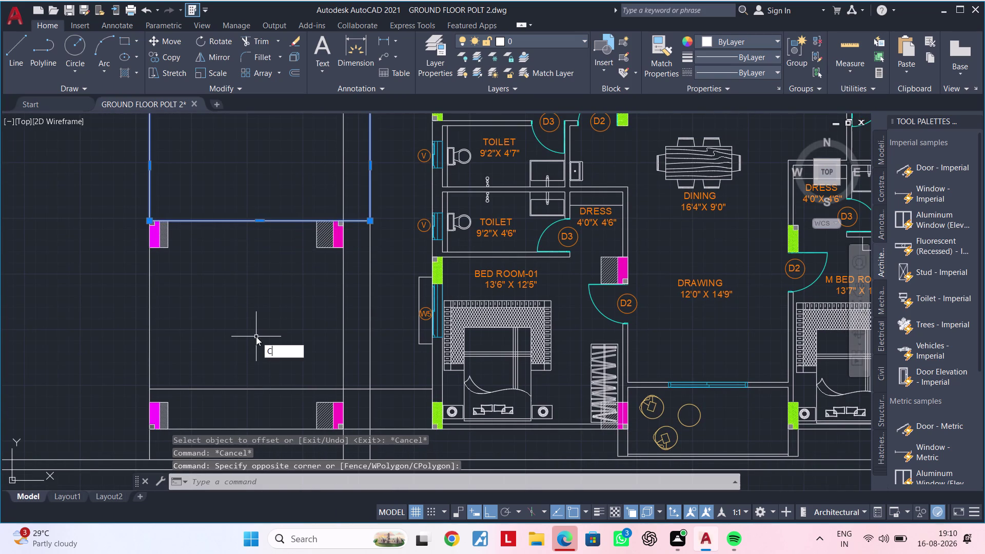
text(O)
key(space)
click(149, 218)
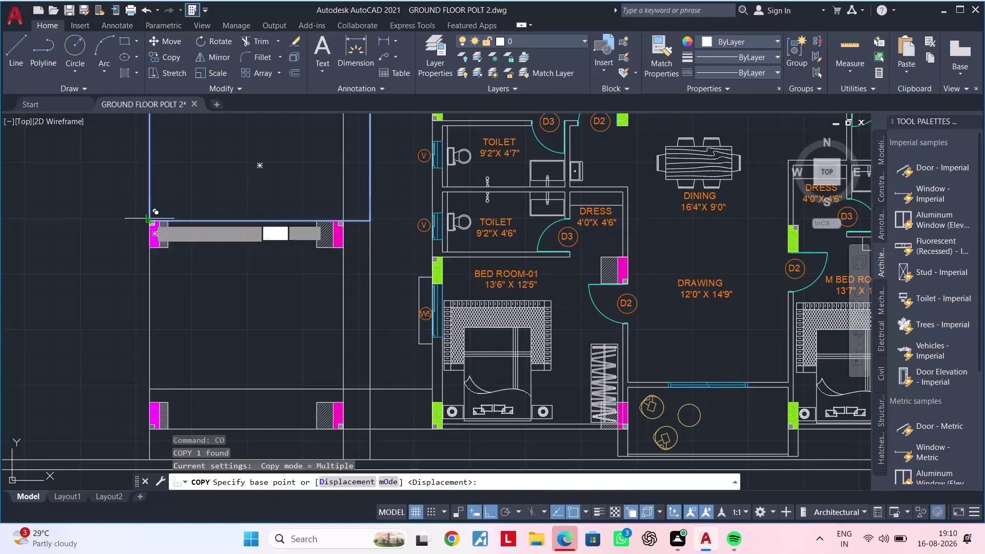
scroll(up, 3)
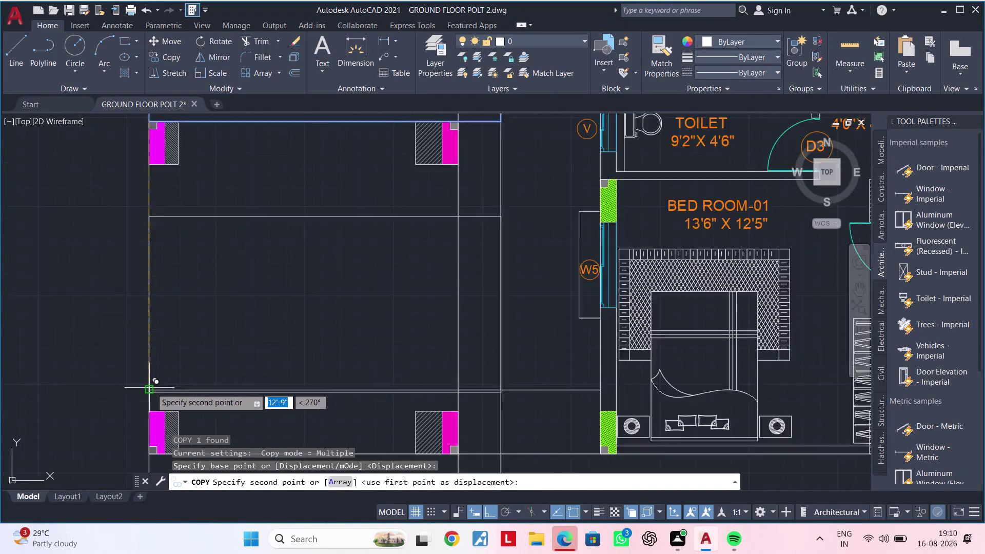
scroll(up, 3)
scroll(up, 3)
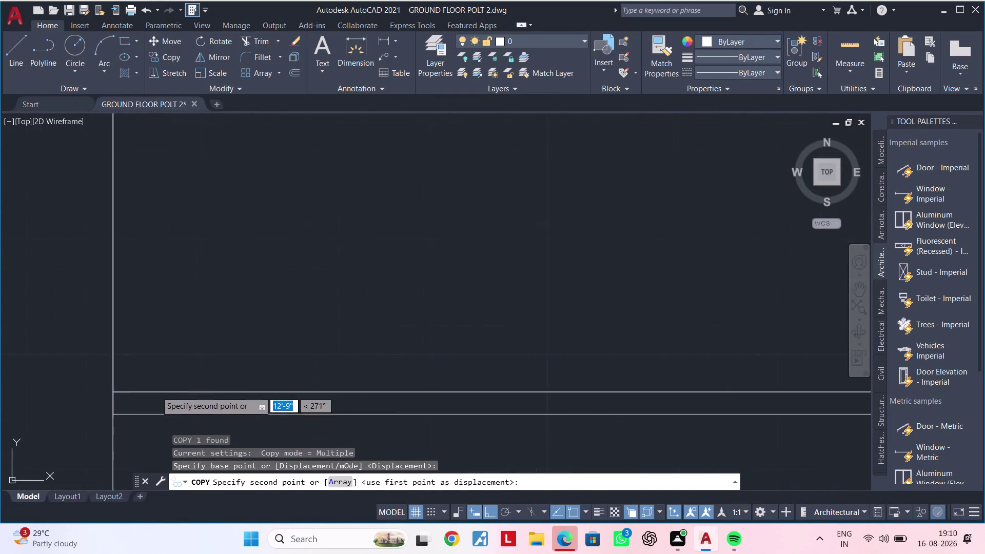
click(113, 390)
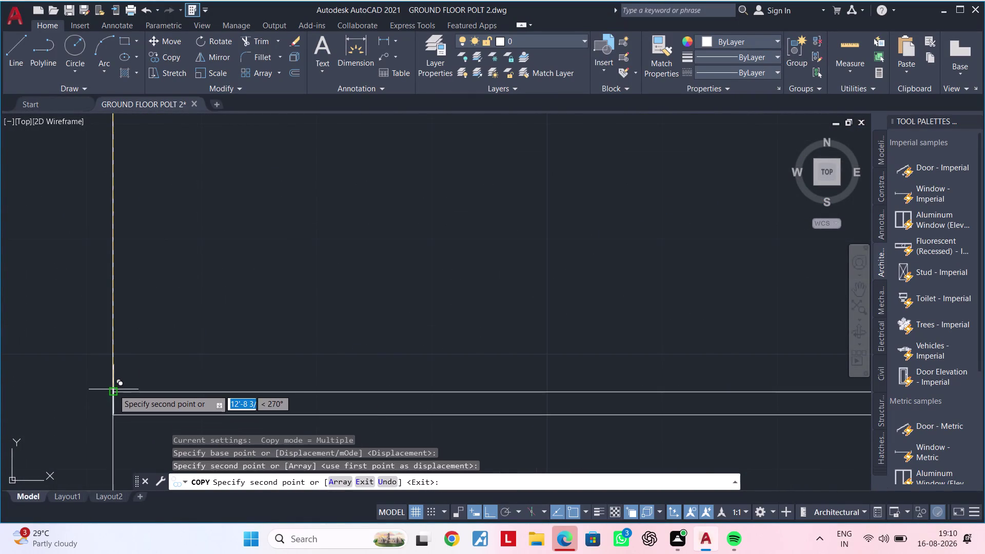
scroll(down, 3)
middle_drag(429, 395, 344, 396)
key(Escape)
key(Escape)
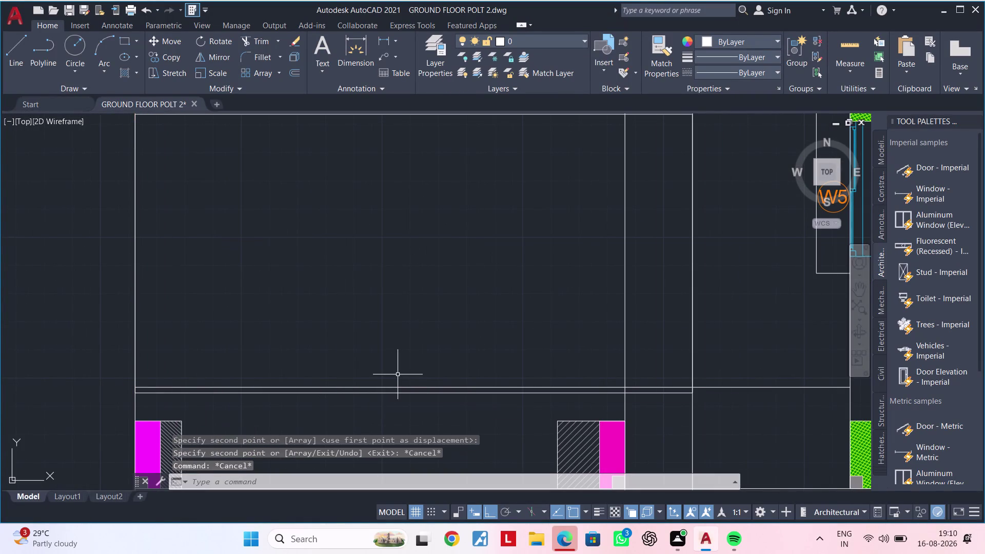
Erase the extra horizontal line.
scroll(down, 3)
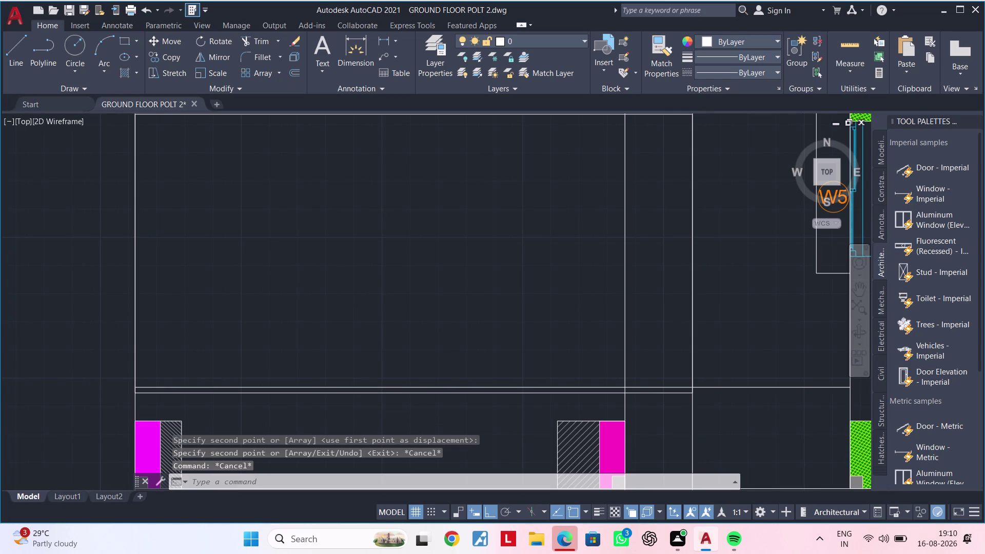
scroll(up, 3)
scroll(up, 3)
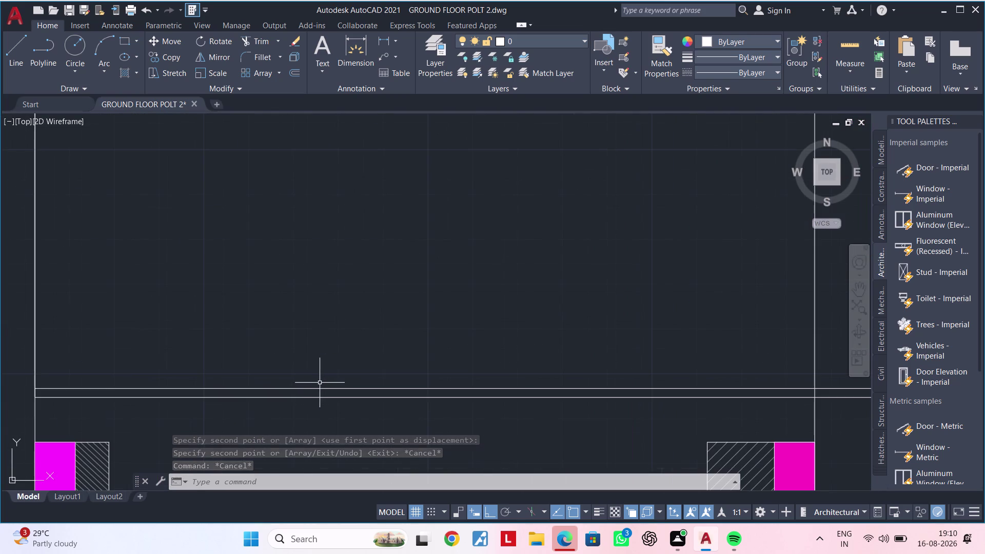
click(308, 388)
scroll(down, 3)
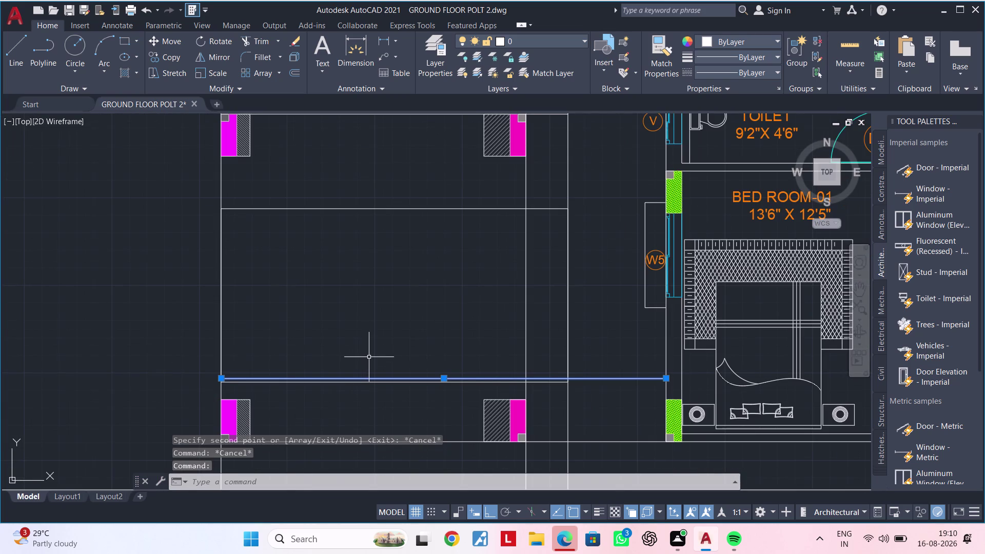
key(Delete)
Move the rectangle between the columns about 5 3/4 inches straight up.
scroll(down, 3)
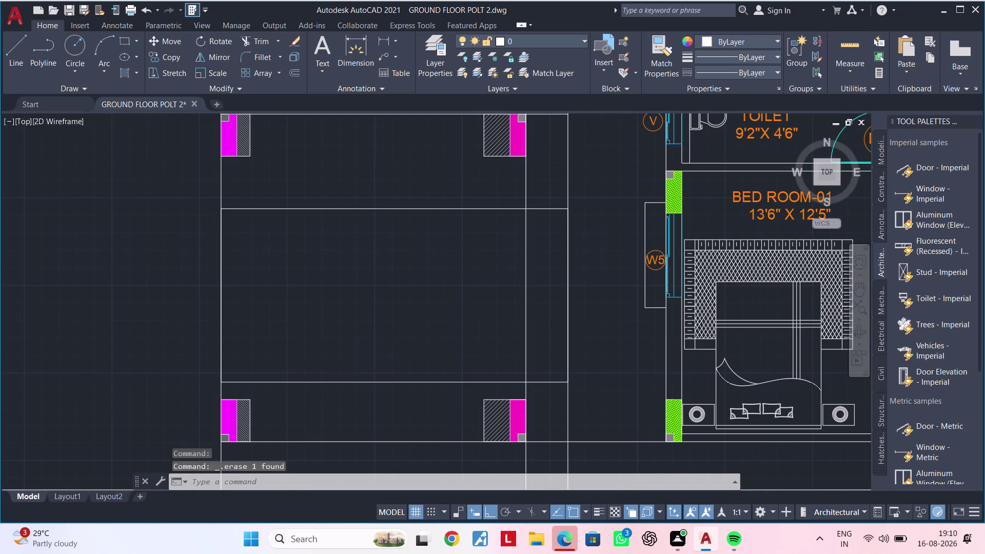
scroll(down, 3)
middle_drag(364, 349, 367, 330)
scroll(up, 3)
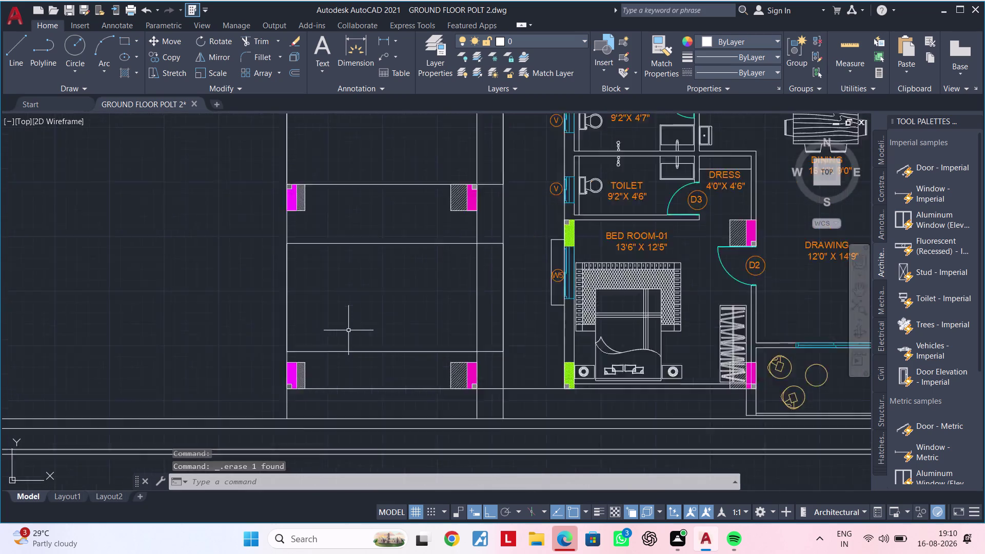
scroll(up, 3)
click(333, 364)
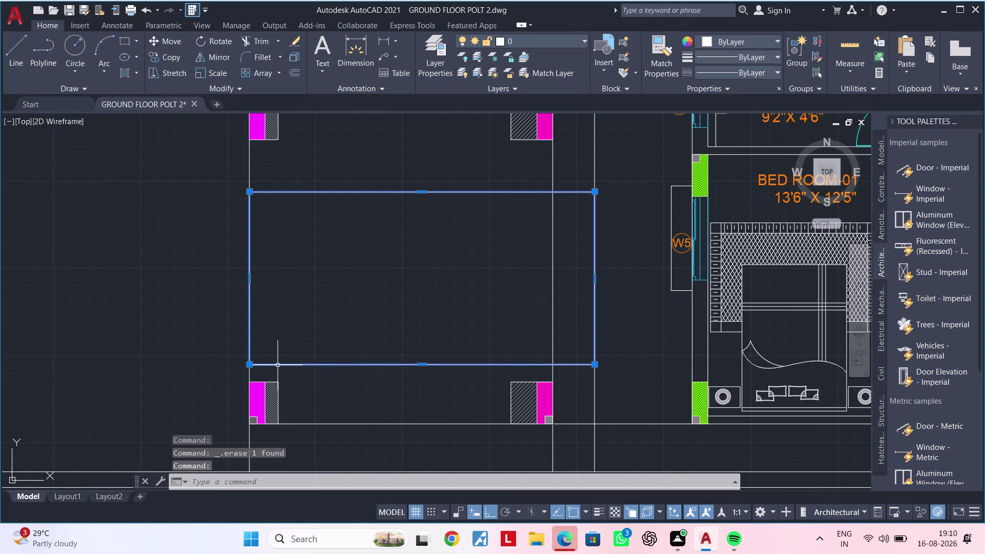
text(M)
key(space)
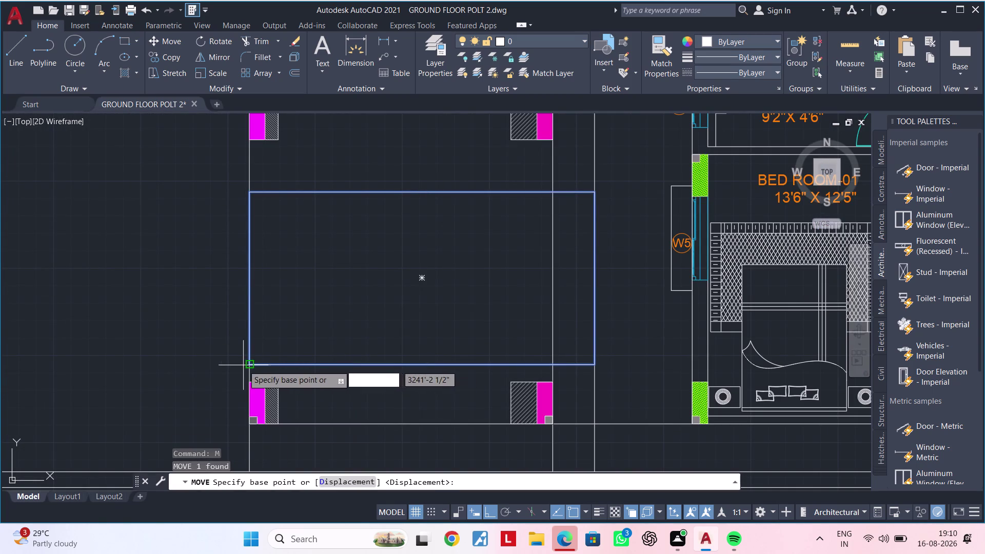
click(252, 365)
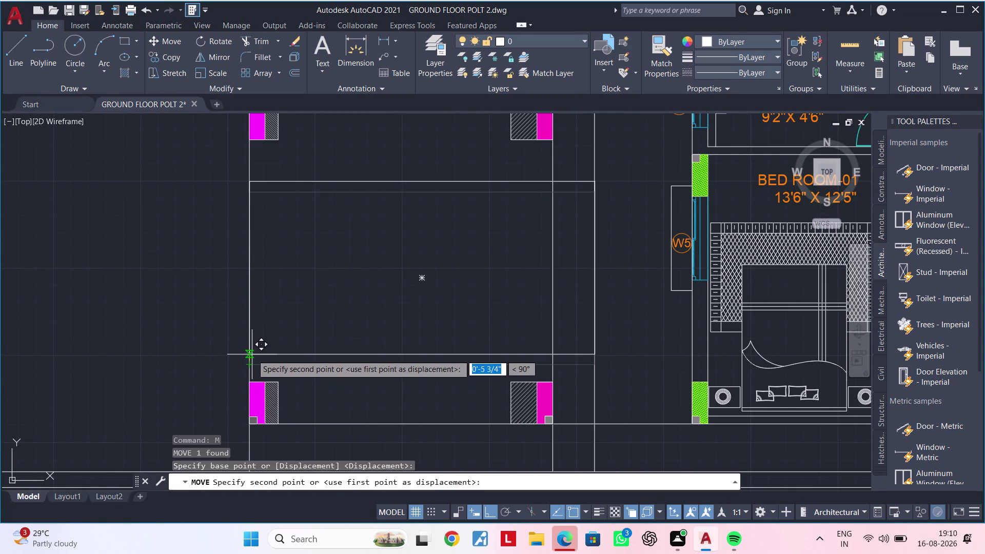
click(251, 355)
scroll(down, 3)
middle_drag(352, 340, 307, 340)
key(Escape)
key(Escape)
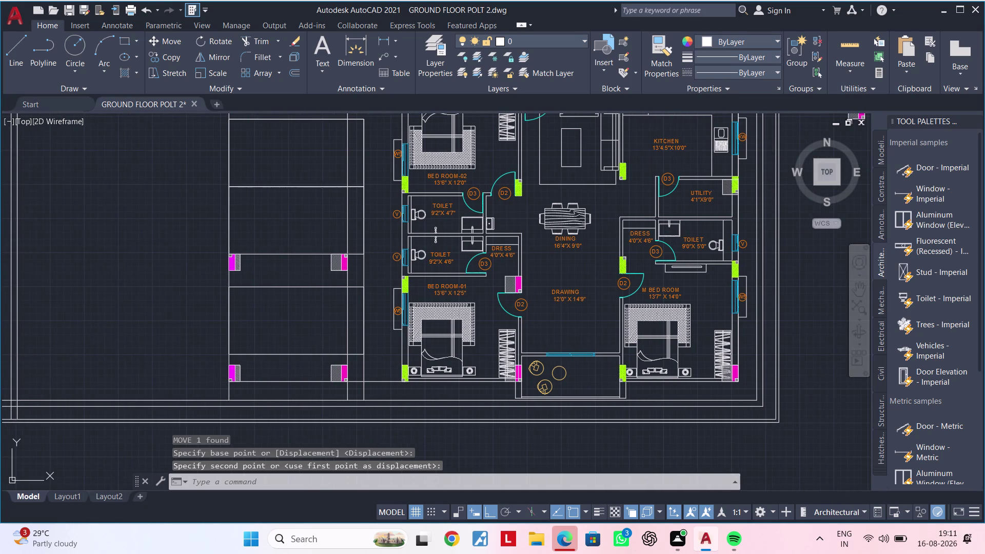
Delete the stray line near the parking bays.
key(Escape)
click(347, 323)
key(Delete)
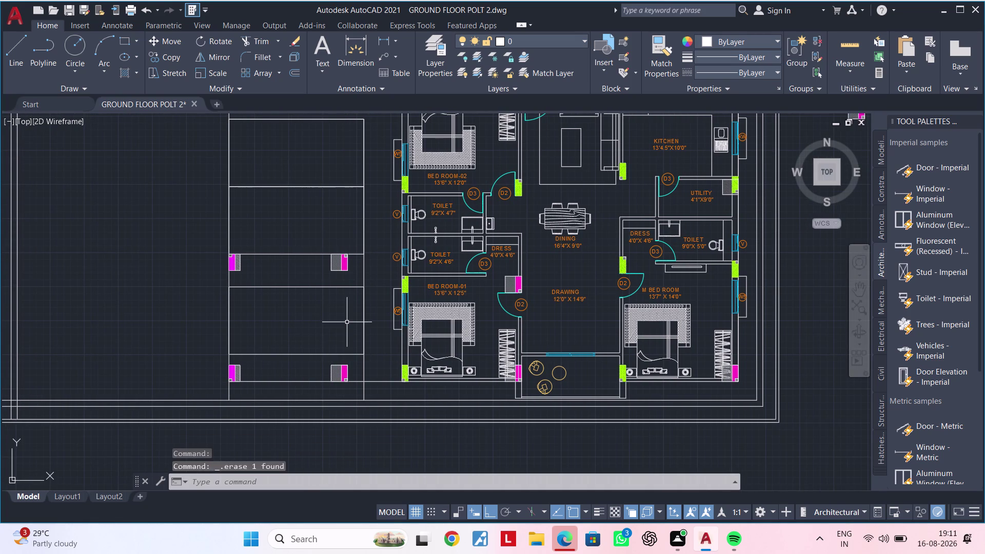
middle_drag(342, 322, 321, 342)
Trim three excess line segments along the lower edge of the parking bays.
key(Escape)
key(Escape)
key(Escape)
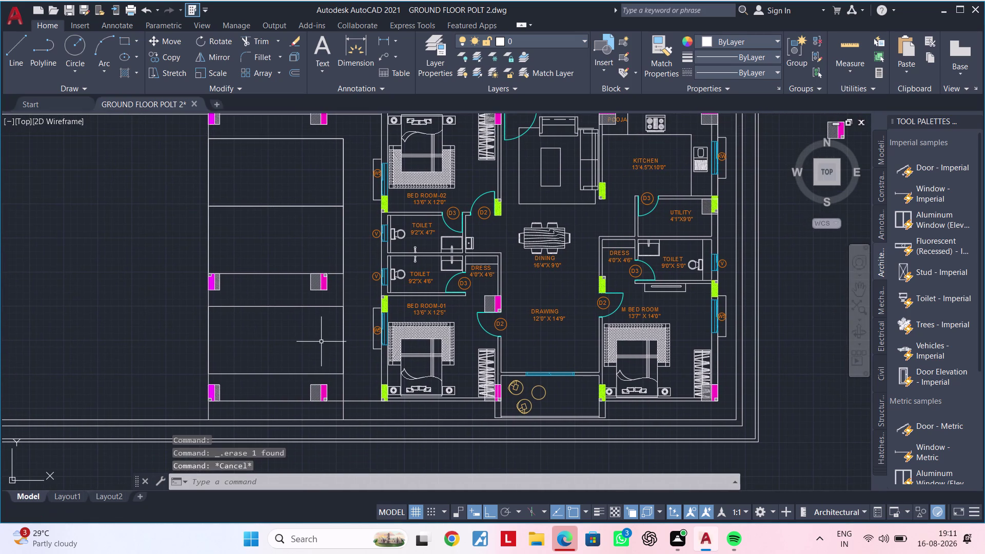
text(TR)
key(space)
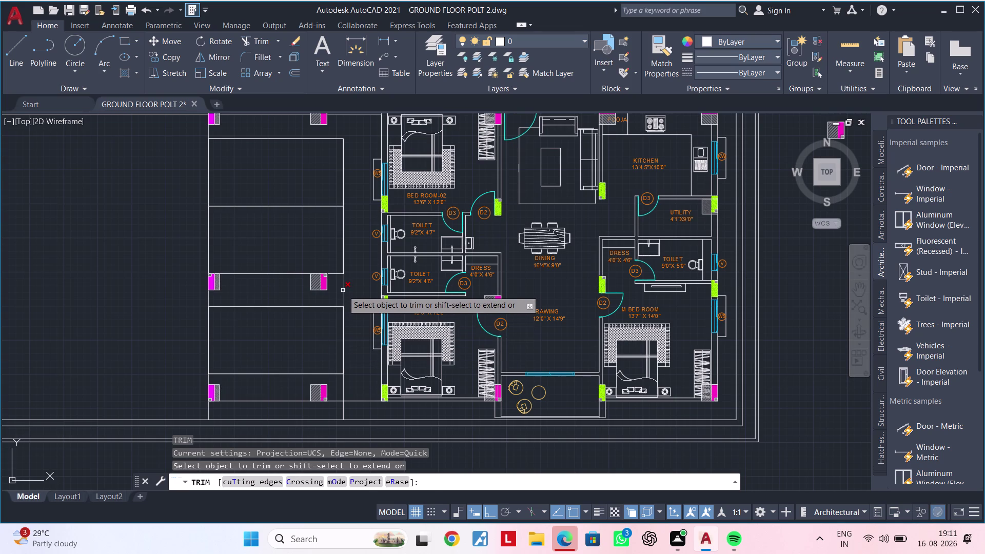
click(343, 291)
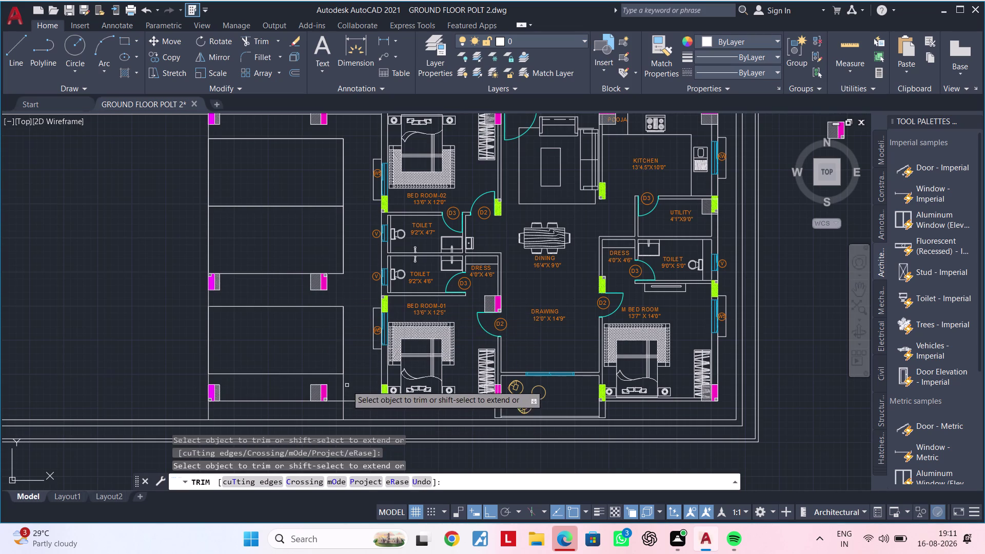
middle_drag(347, 384, 344, 333)
click(342, 336)
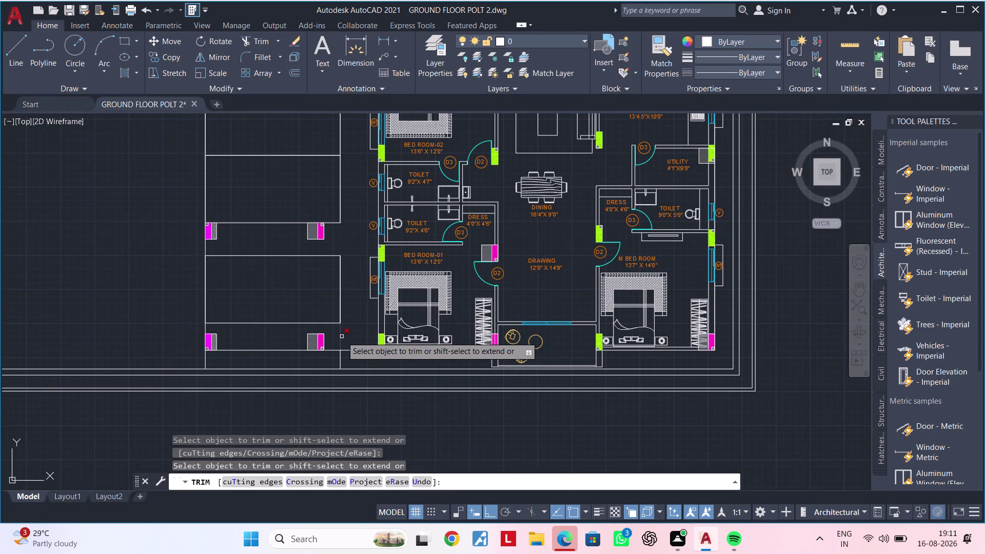
click(340, 358)
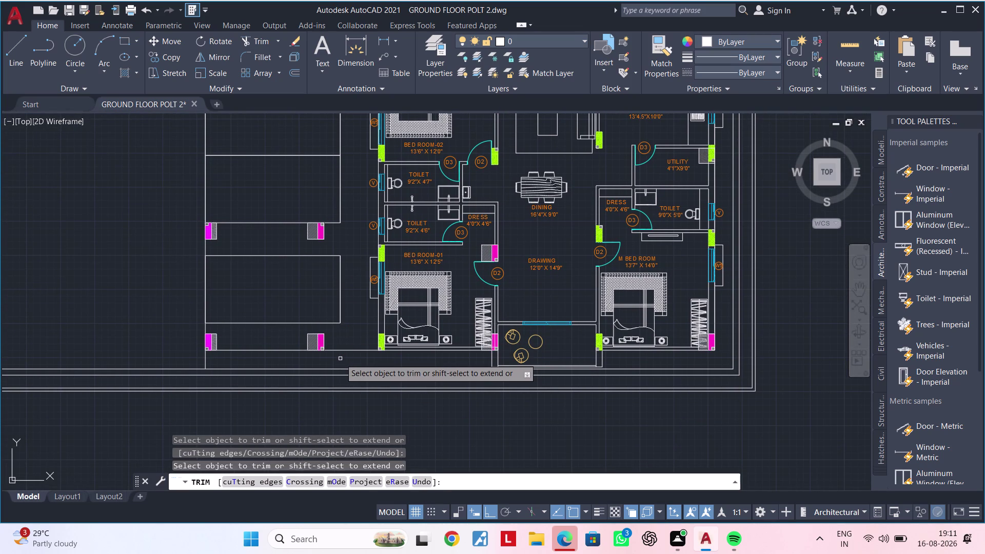
key(Escape)
key(Escape)
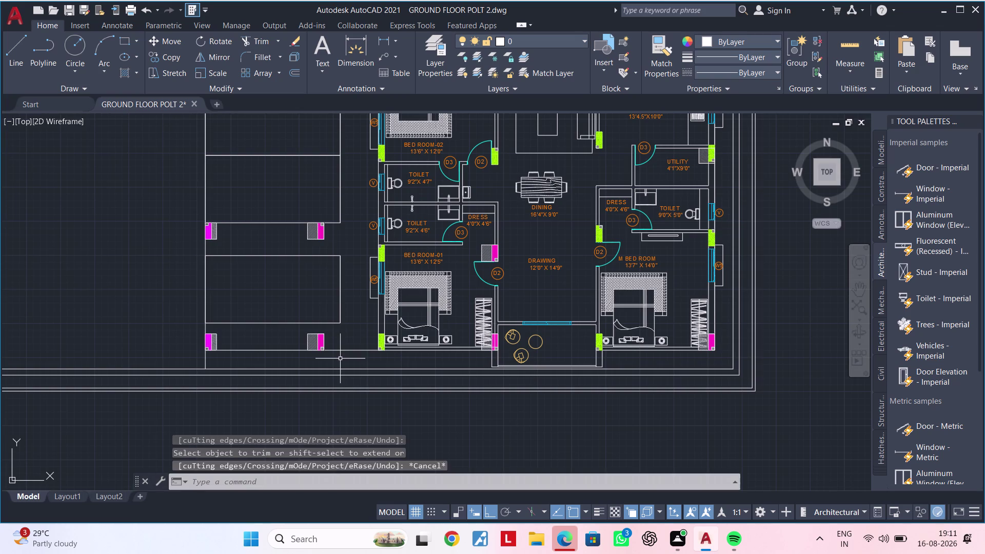
middle_drag(327, 358, 475, 288)
key(Escape)
key(Escape)
scroll(up, 3)
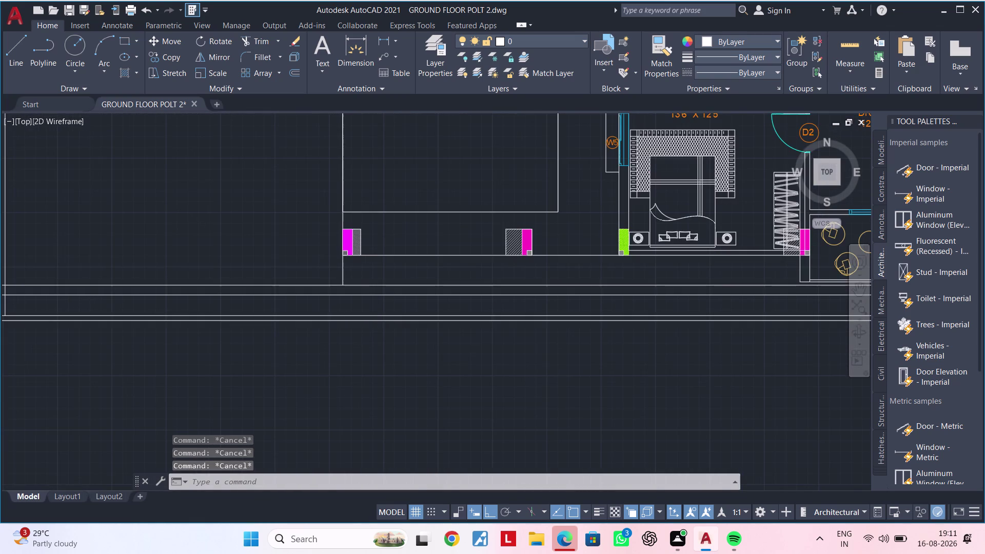
With EX, pick the correct overlapping left vertical line and extend it to the lower boundary.
text(EX)
key(space)
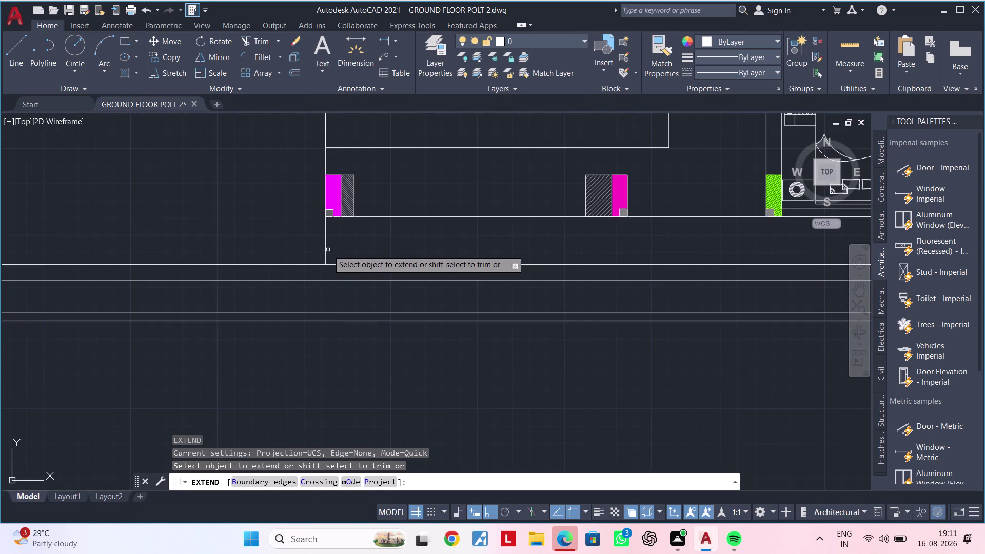
click(326, 253)
click(325, 265)
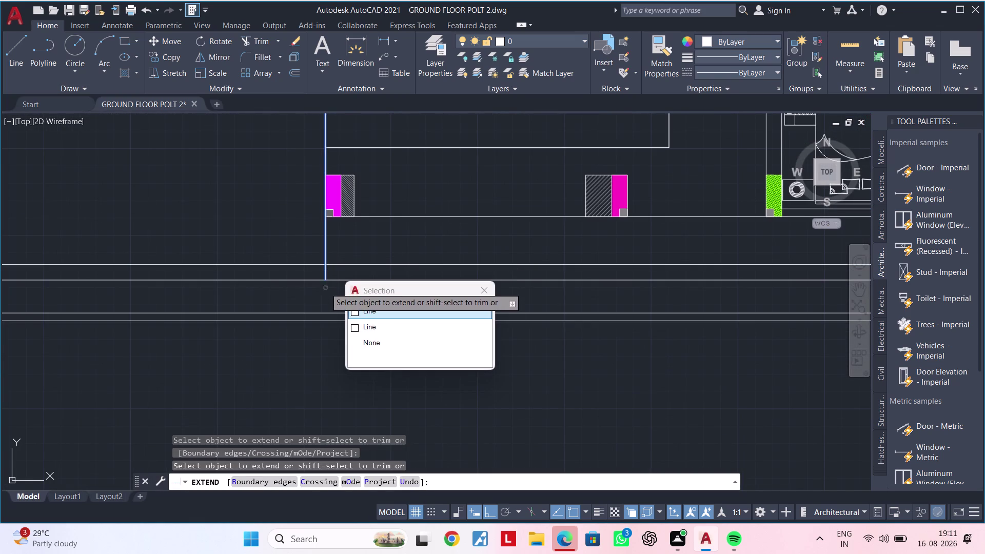
click(326, 271)
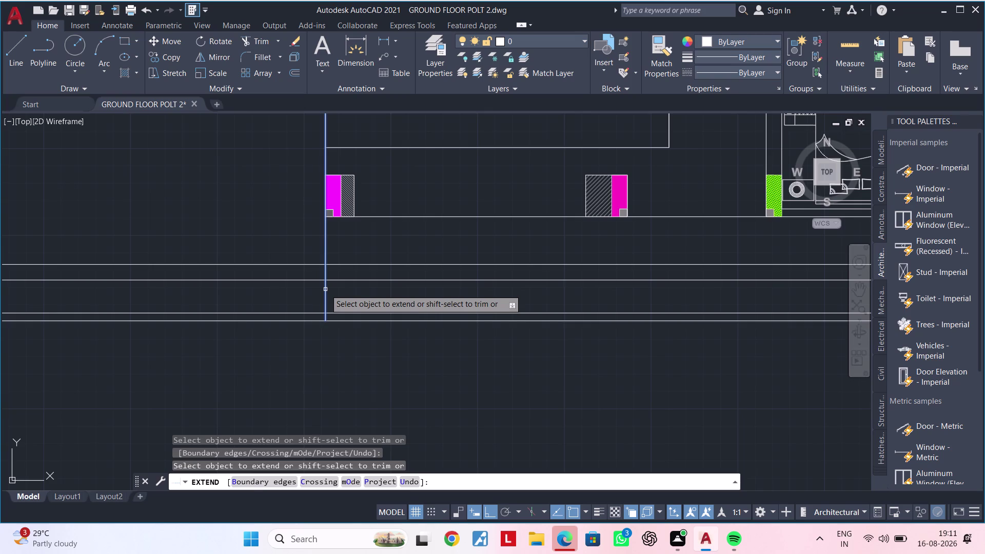
click(326, 289)
key(Escape)
key(Escape)
scroll(down, 3)
middle_drag(341, 308, 320, 394)
key(Escape)
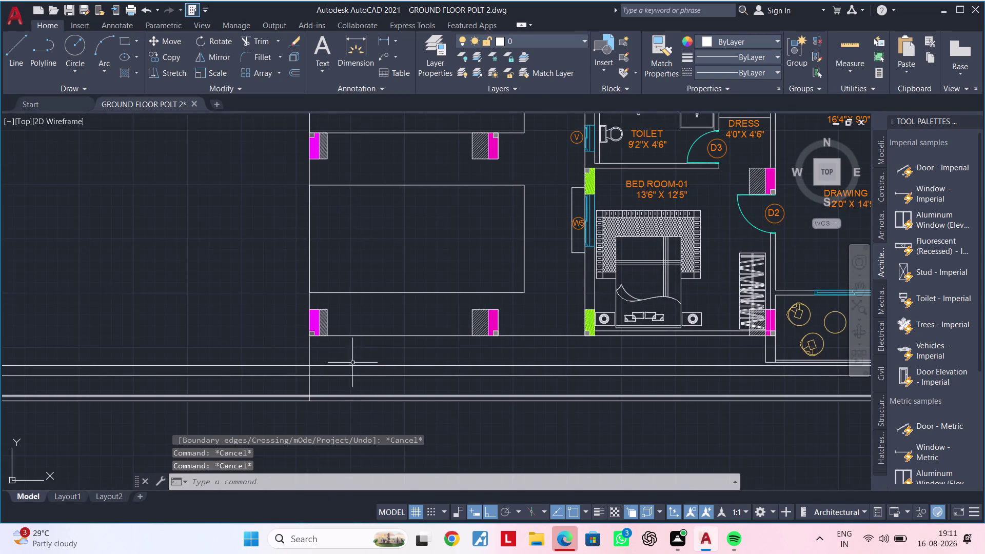
scroll(down, 3)
middle_drag(368, 321, 340, 367)
key(Escape)
middle_drag(282, 321, 302, 321)
key(Escape)
key(Escape)
key(Escape)
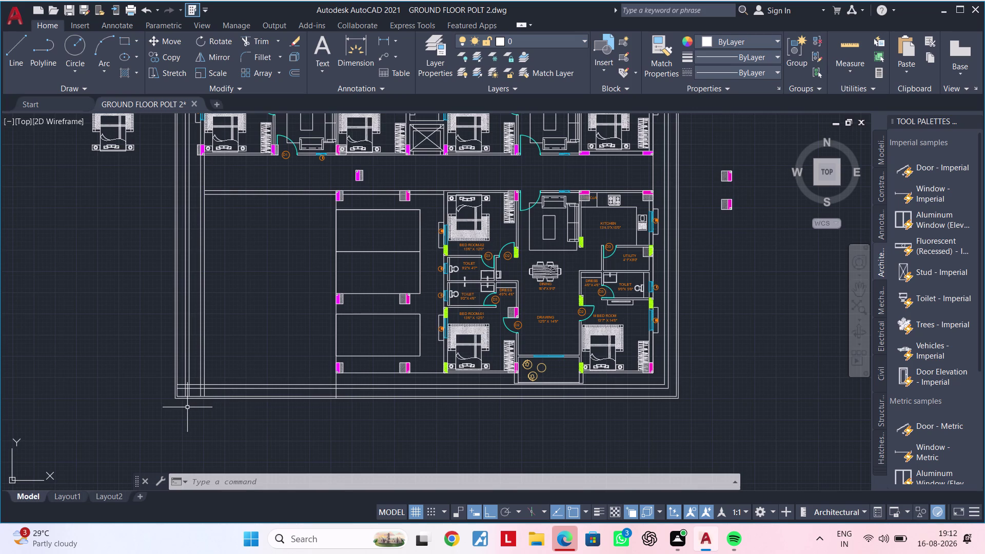
Fence-trim the vertical line stubs below the lower parking wall lines.
scroll(up, 3)
key(Escape)
key(Escape)
text(TR)
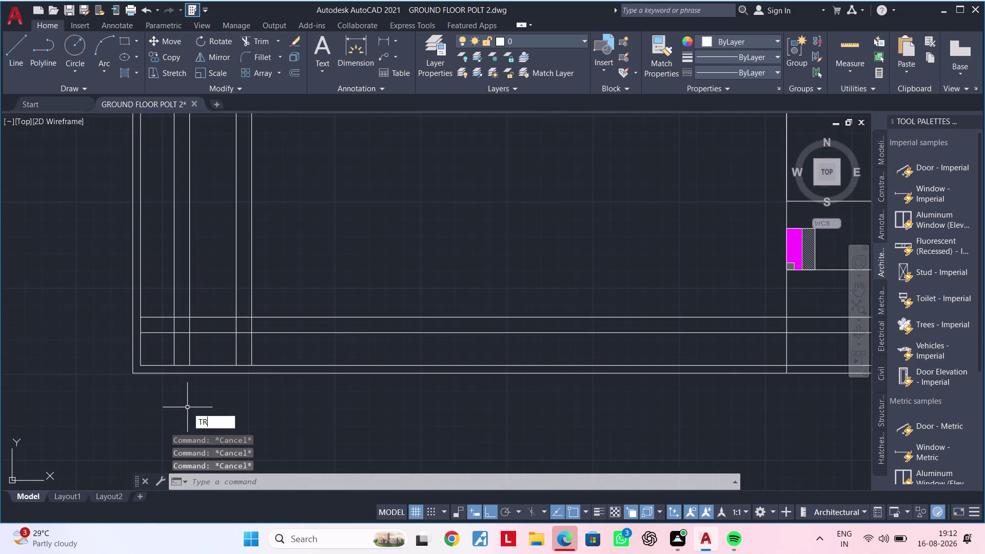
key(space)
click(155, 298)
click(158, 350)
click(159, 350)
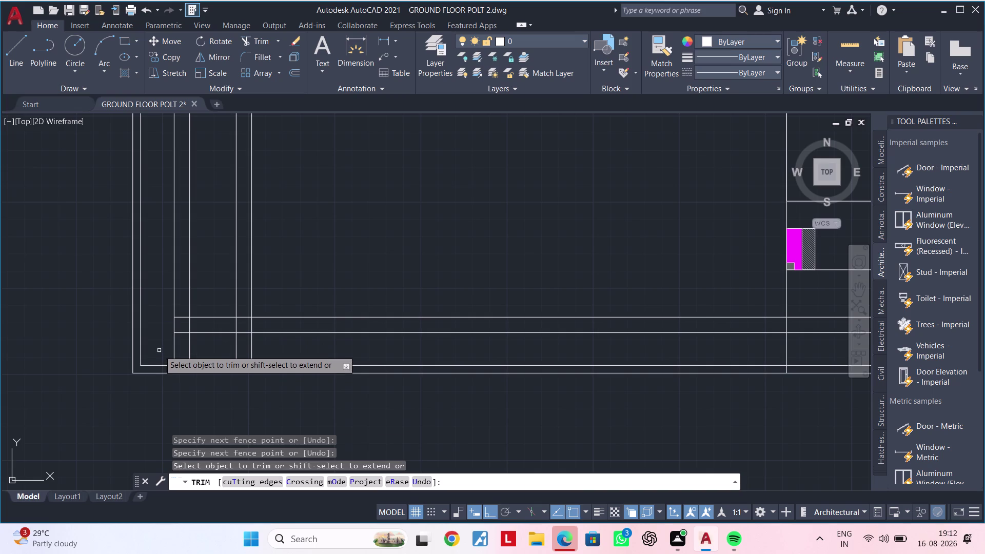
click(195, 349)
drag(195, 349, 170, 350)
click(170, 351)
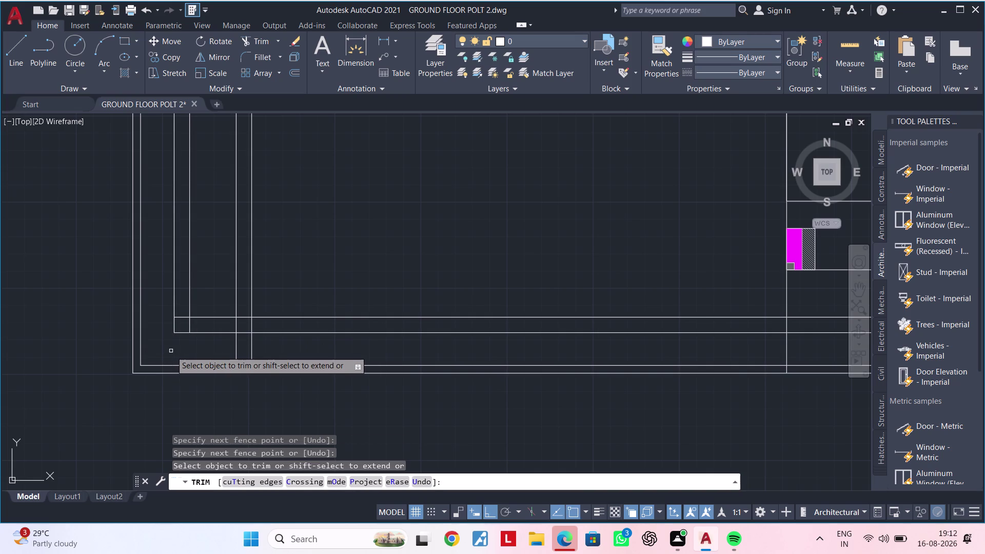
drag(202, 362, 209, 359)
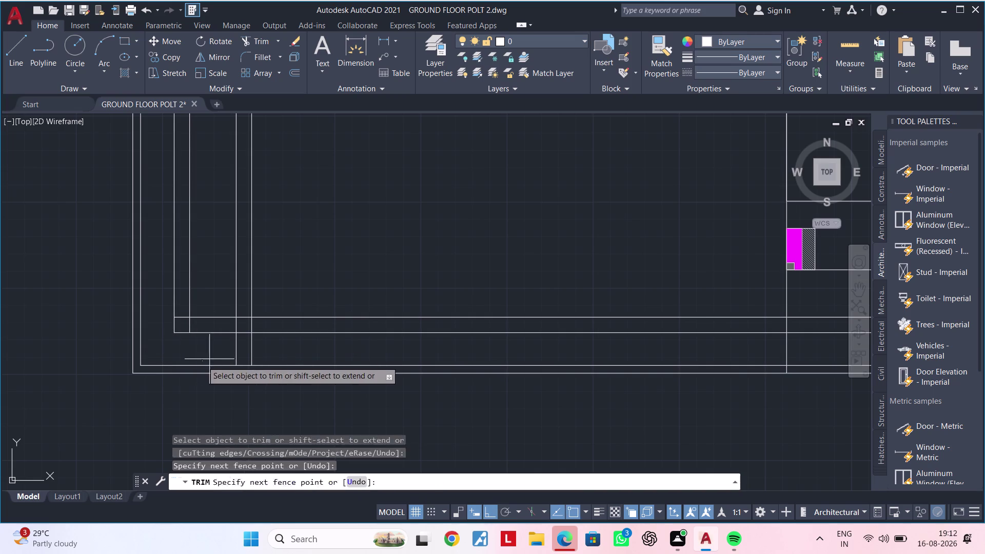
click(232, 355)
drag(239, 355, 263, 353)
click(263, 353)
drag(257, 351, 215, 356)
drag(231, 349, 277, 349)
click(276, 348)
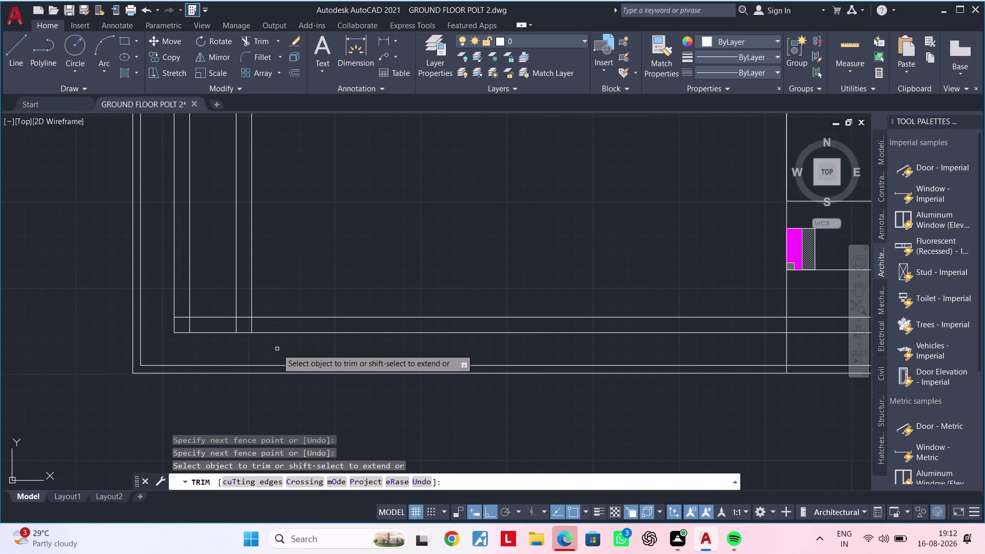
Trim the remaining overlapping line ends near the site's lower-left corner.
scroll(down, 3)
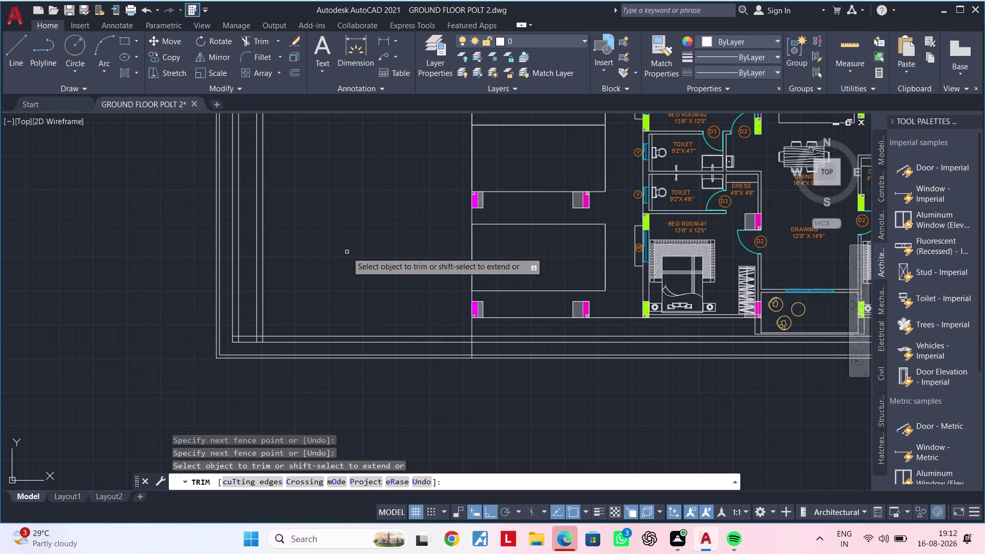
scroll(down, 3)
middle_drag(314, 248, 305, 454)
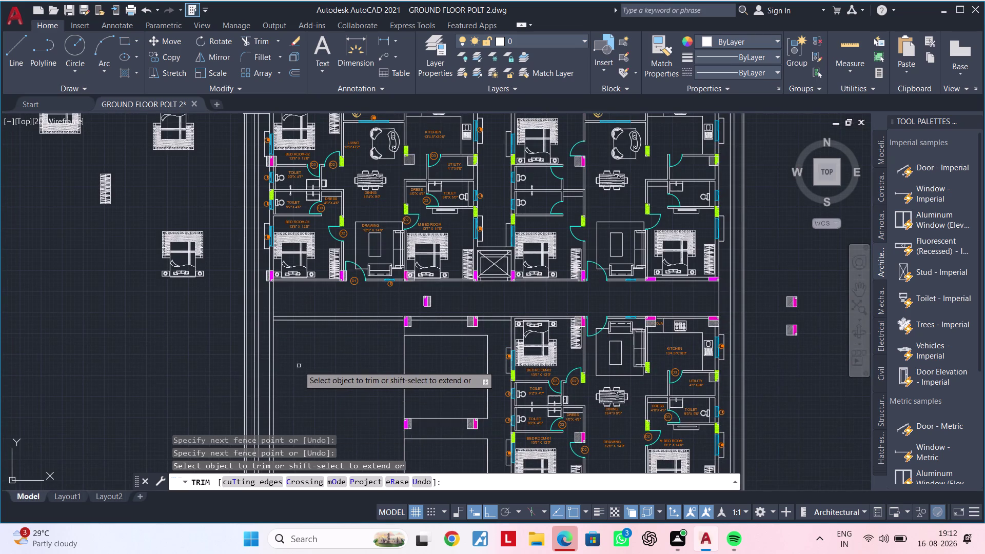
middle_drag(312, 365, 307, 205)
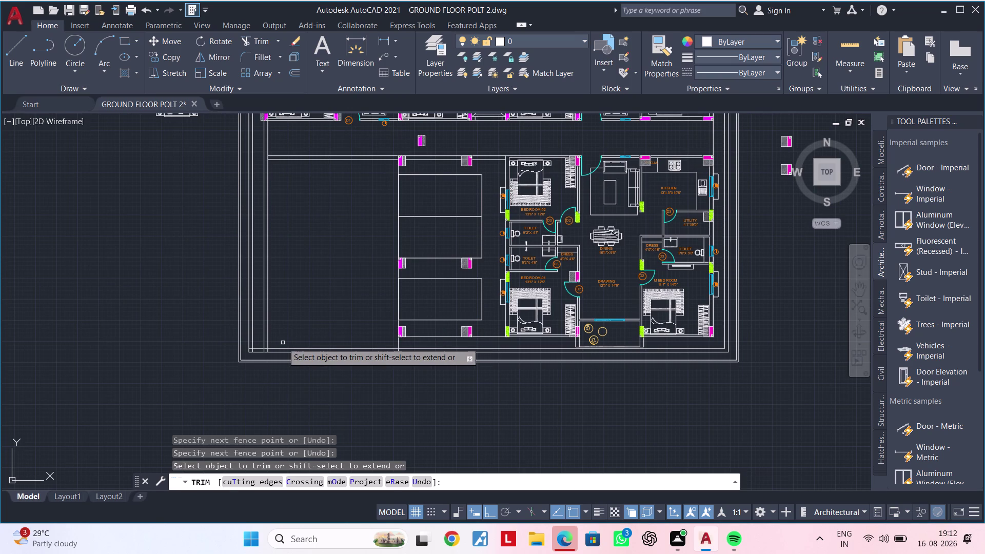
scroll(up, 3)
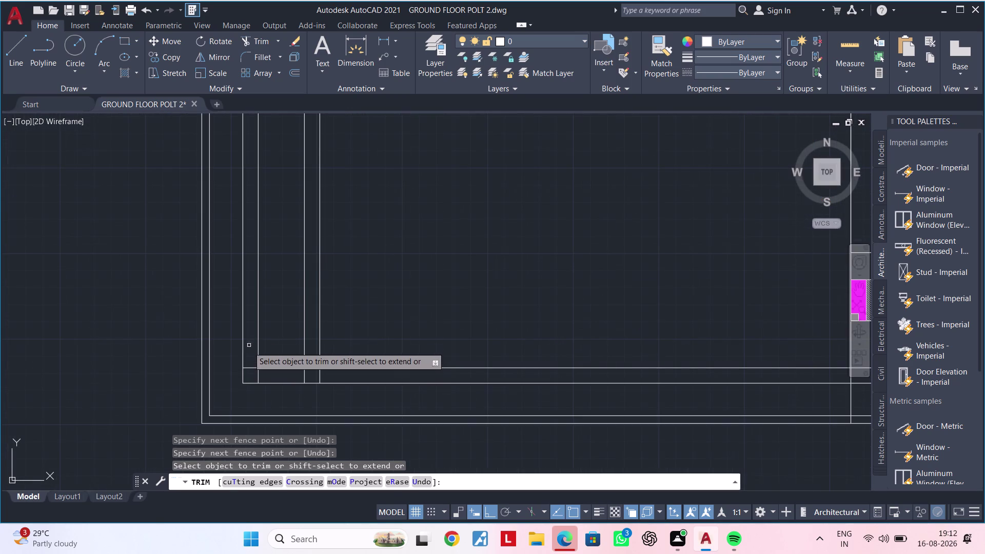
drag(253, 357, 260, 373)
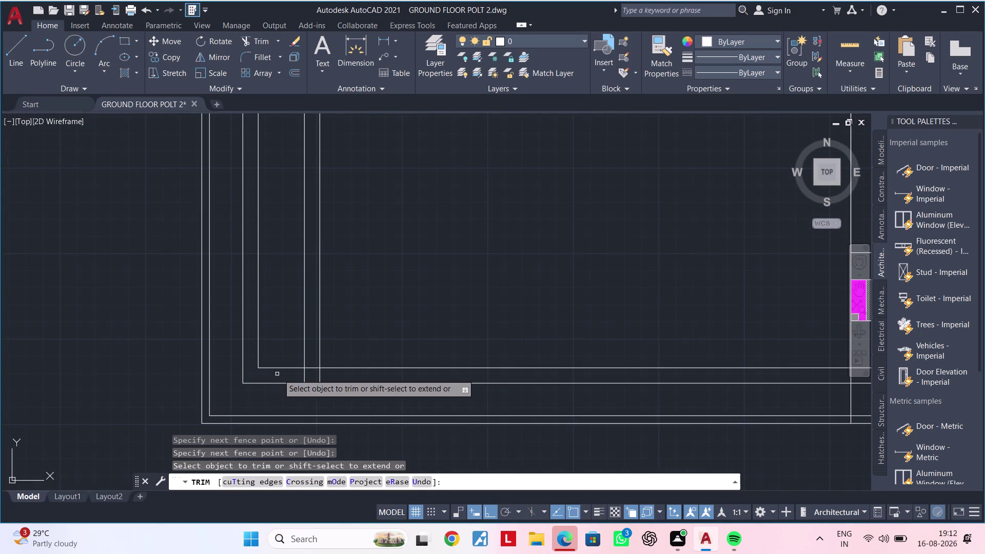
drag(278, 374, 327, 375)
scroll(down, 3)
key(Escape)
key(Escape)
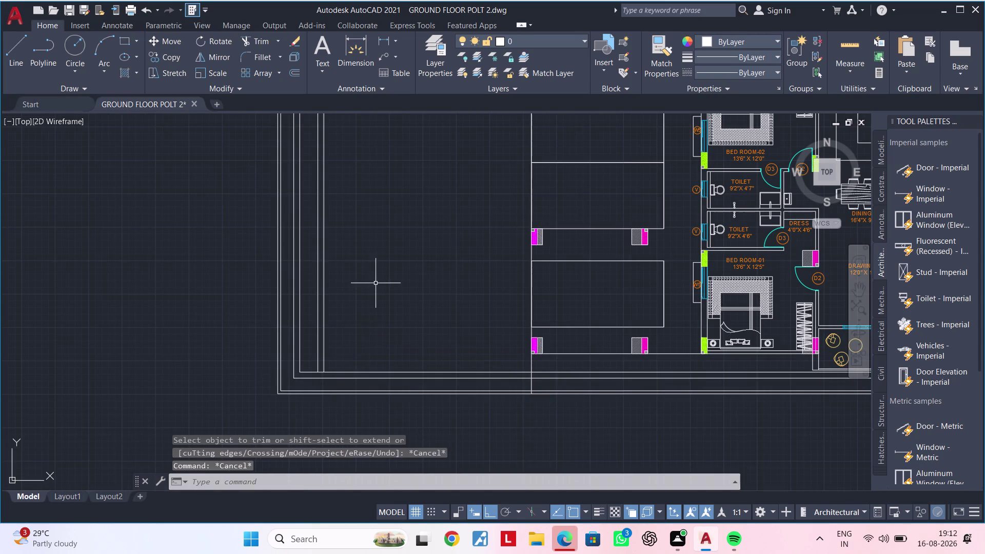
Clear leftover commands and bring the gap between the building blocks into view.
key(Escape)
key(Escape)
middle_drag(378, 268, 369, 375)
scroll(down, 3)
middle_drag(348, 266, 337, 337)
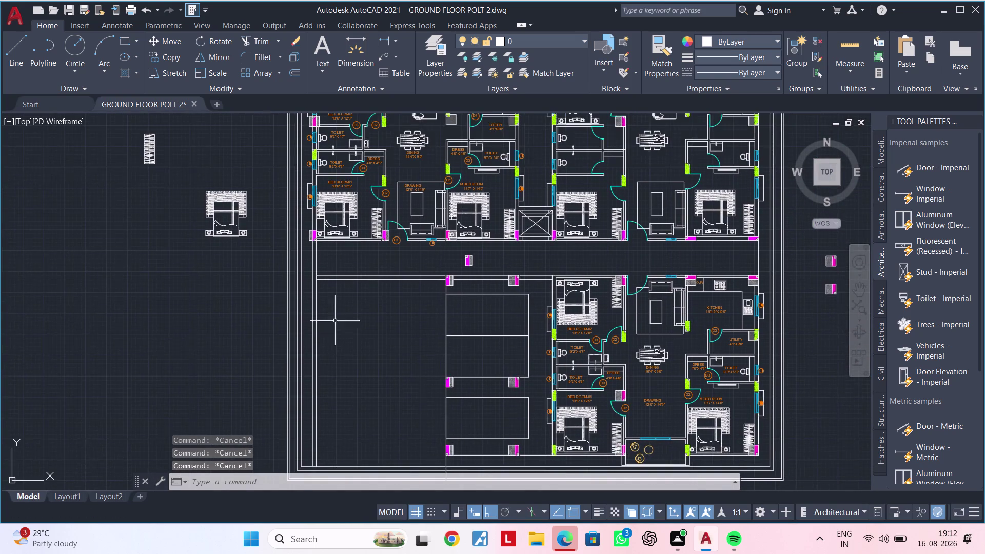
scroll(up, 3)
middle_drag(332, 317, 307, 291)
key(Escape)
key(Escape)
key(Escape)
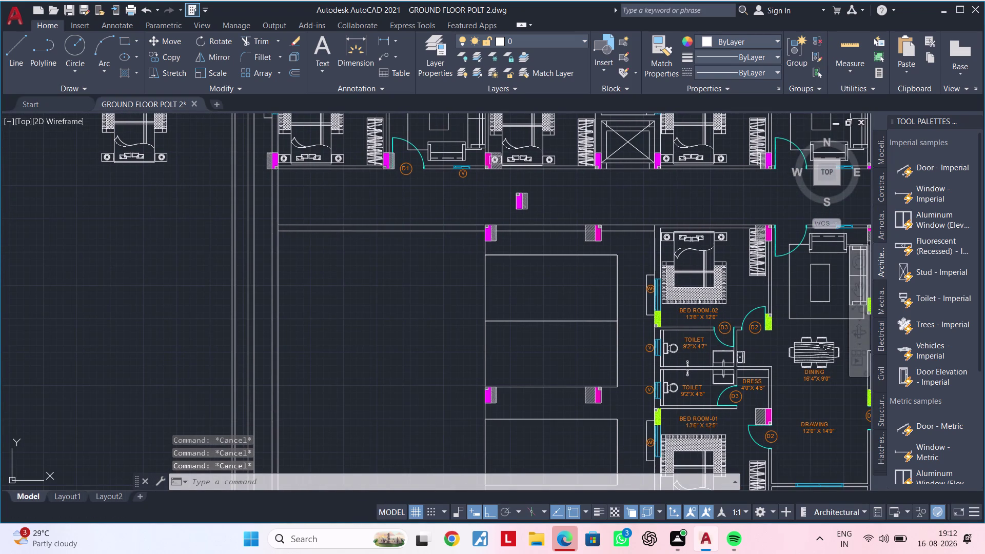
key(Escape)
key(Escape)
key(Escape)
scroll(up, 3)
Draw a vertical line down from the column corner through the parking area.
text(L)
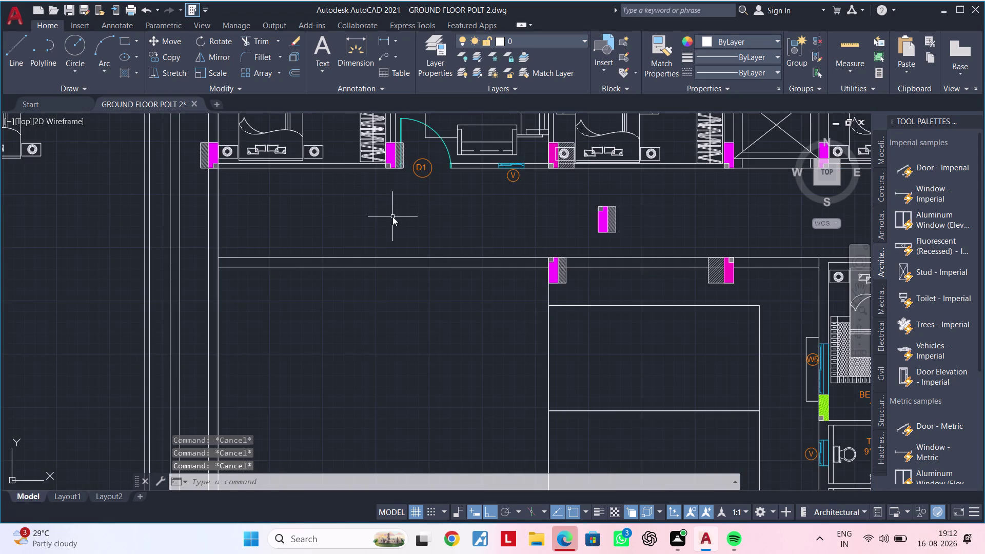
key(space)
scroll(up, 3)
middle_drag(377, 163, 382, 294)
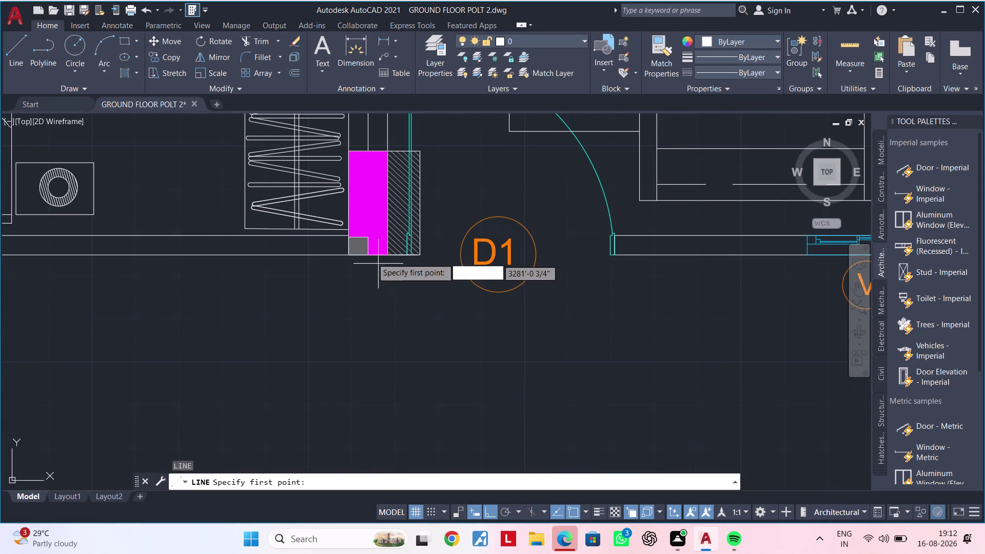
drag(366, 253, 368, 298)
scroll(down, 3)
middle_drag(371, 450, 368, 168)
scroll(down, 3)
middle_drag(392, 389, 398, 77)
scroll(down, 3)
middle_drag(395, 316, 403, 239)
scroll(up, 3)
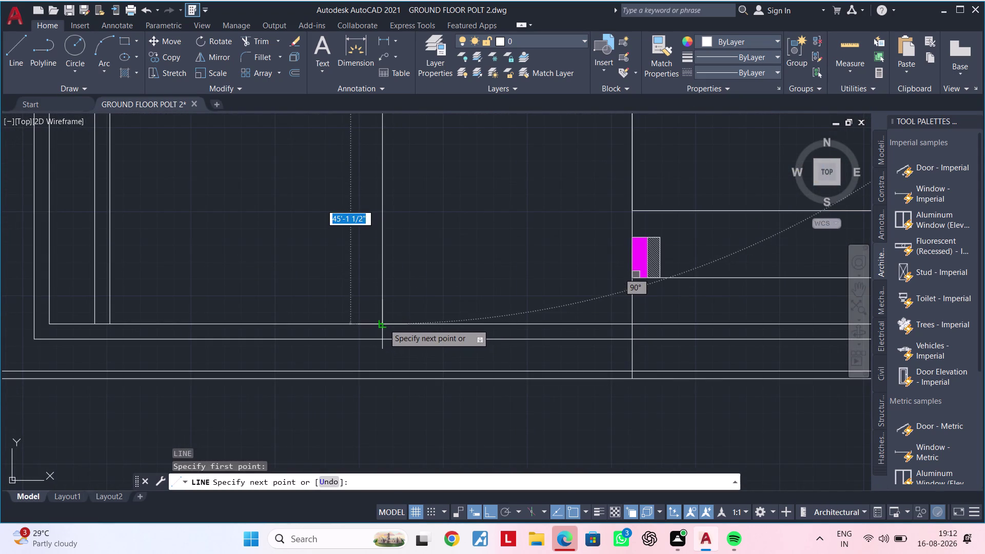
click(384, 323)
key(Escape)
scroll(down, 3)
middle_drag(412, 250, 396, 472)
key(Escape)
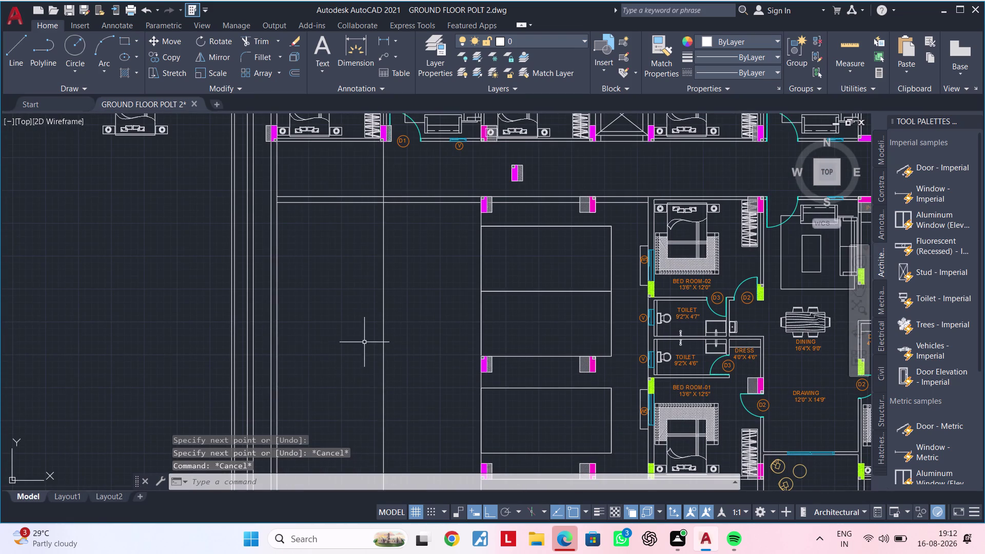
key(Escape)
Start OFFSET with a 4.5-inch offset distance.
text(OF)
key(space)
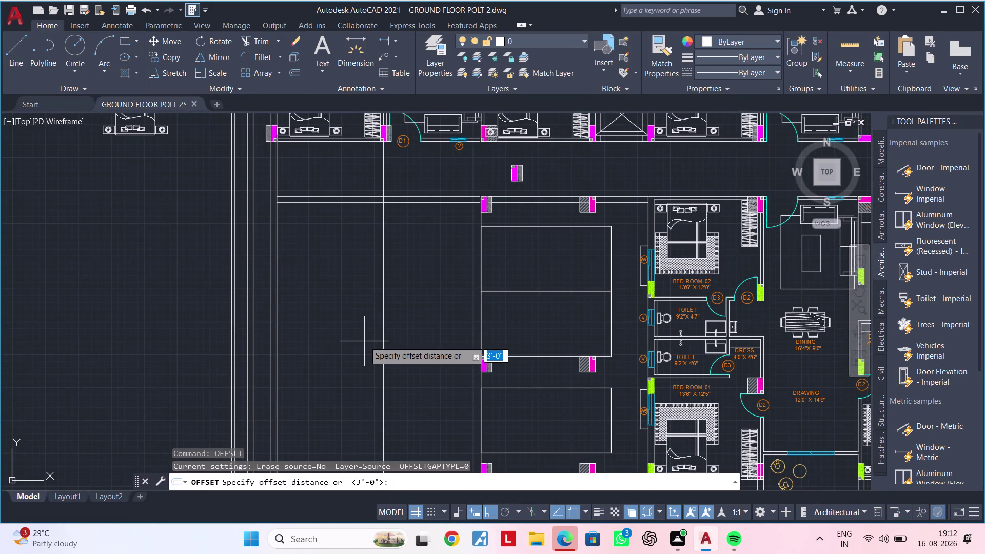
text(4.5)
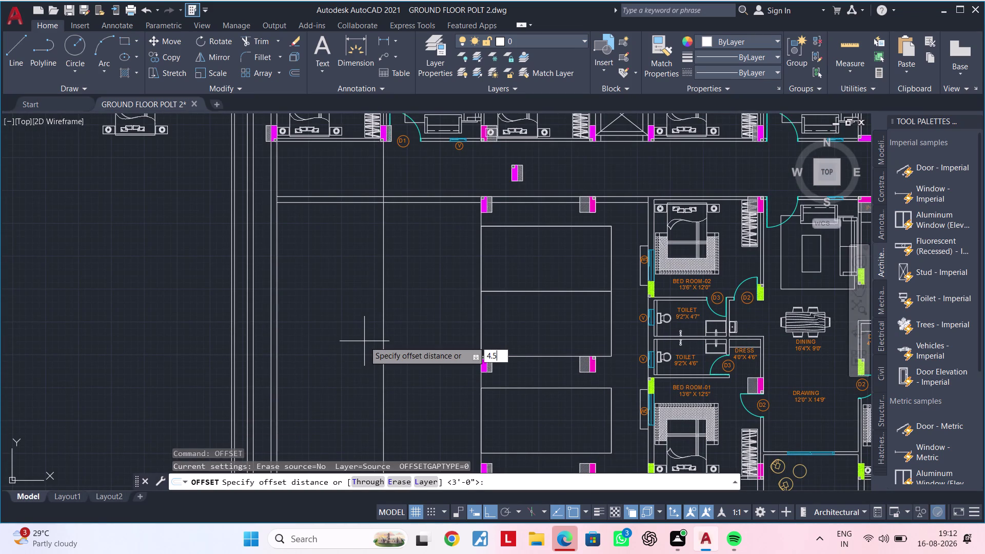
text(")
key(Return)
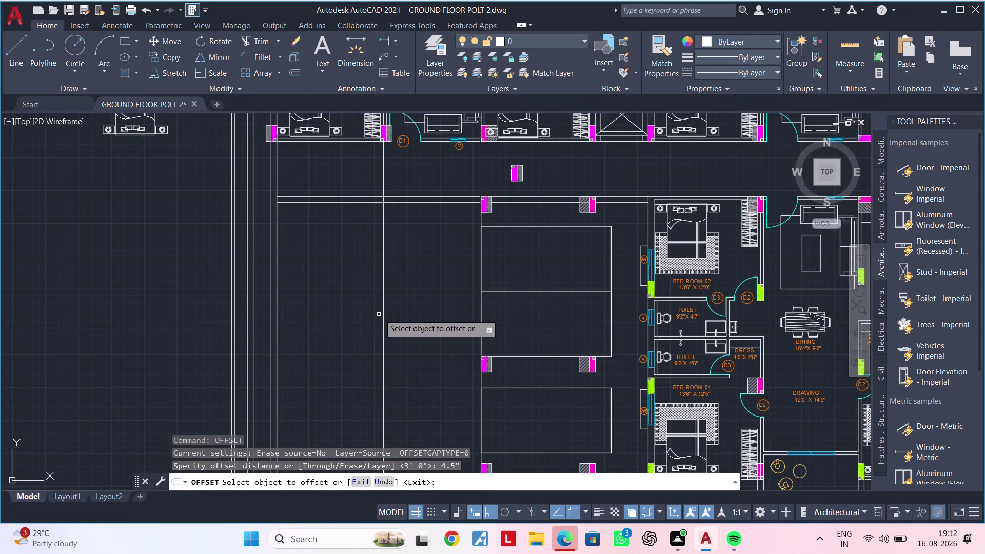
Pick a wall line, then cancel the offset without creating any copy.
click(383, 308)
click(355, 309)
key(Escape)
key(Escape)
key(Escape)
key(Escape)
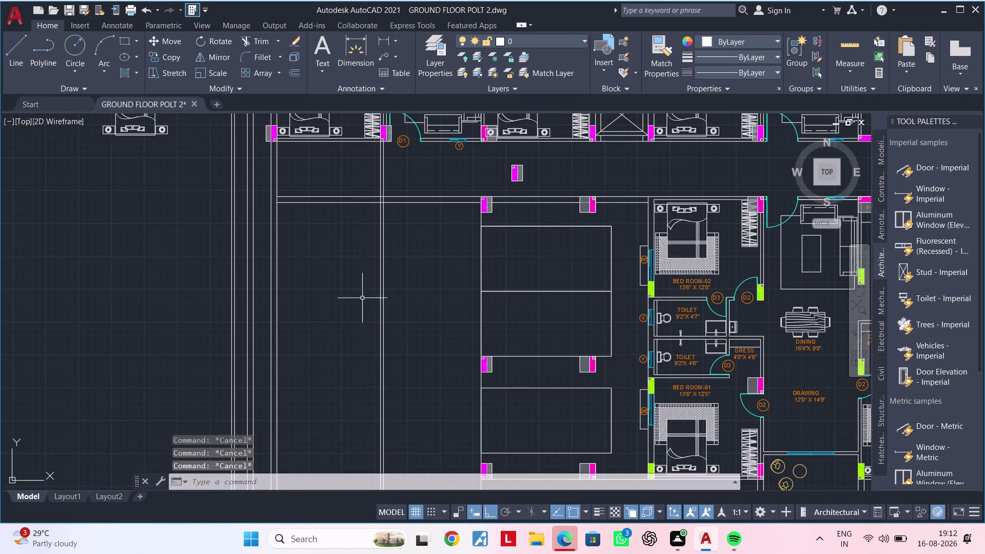
middle_drag(386, 265, 350, 367)
key(Escape)
key(Escape)
Try a fence trim across the lines, cancel it, and pan along the corridor.
text(TR)
key(space)
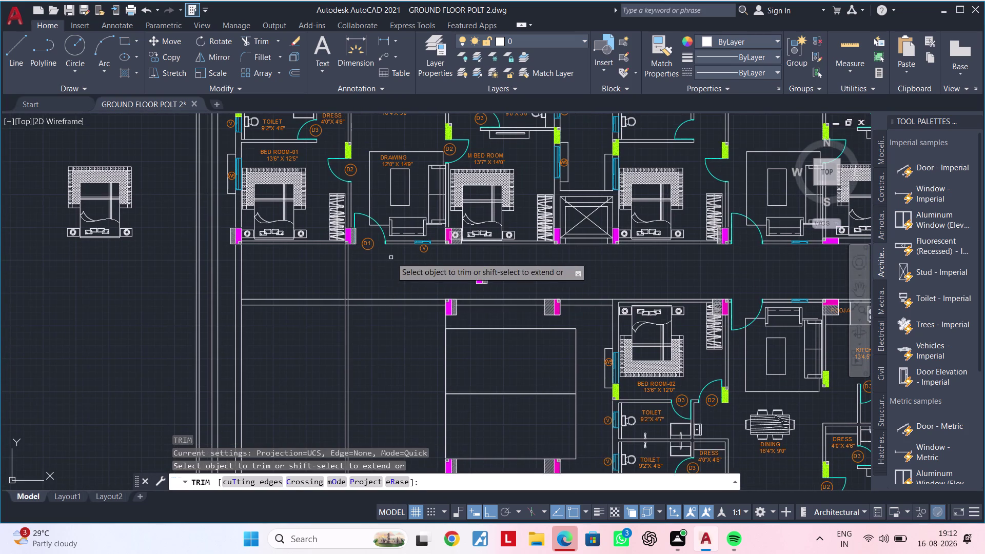
drag(381, 274, 331, 276)
key(Escape)
scroll(up, 3)
middle_drag(306, 281, 399, 283)
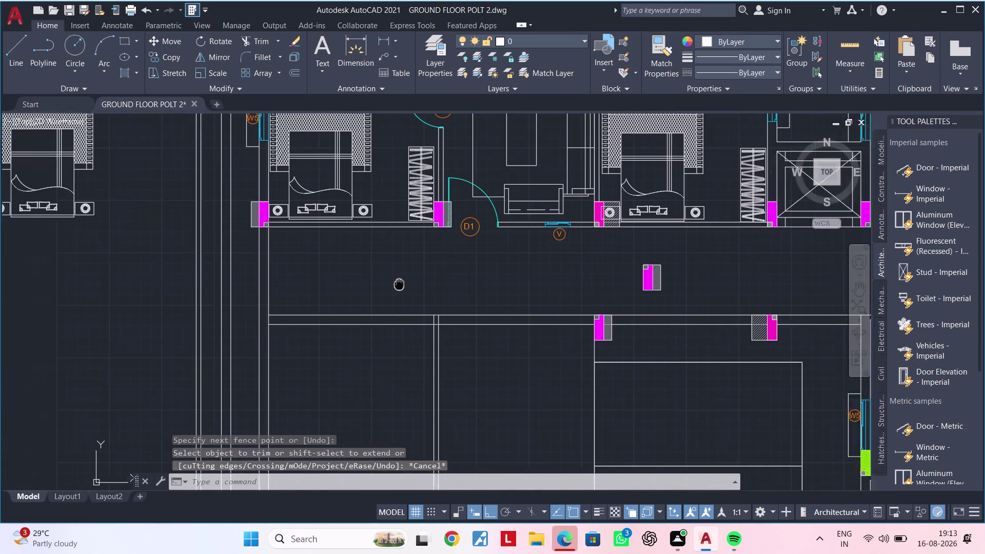
middle_drag(399, 283, 418, 284)
key(Escape)
key(Escape)
key(Escape)
key(Escape)
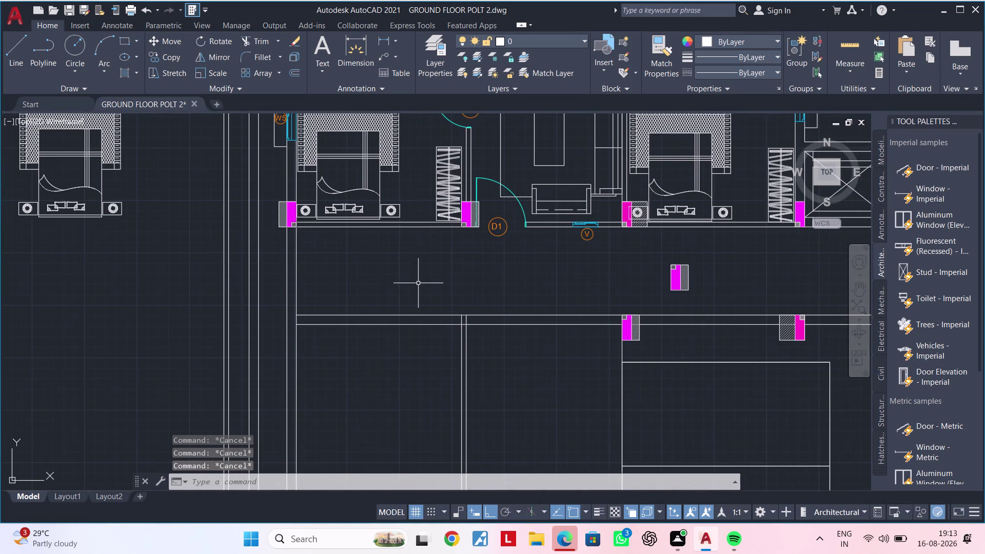
Undo the last three changes, including the earlier trim.
key(ctrl+z)
key(ctrl+z)
key(ctrl+z)
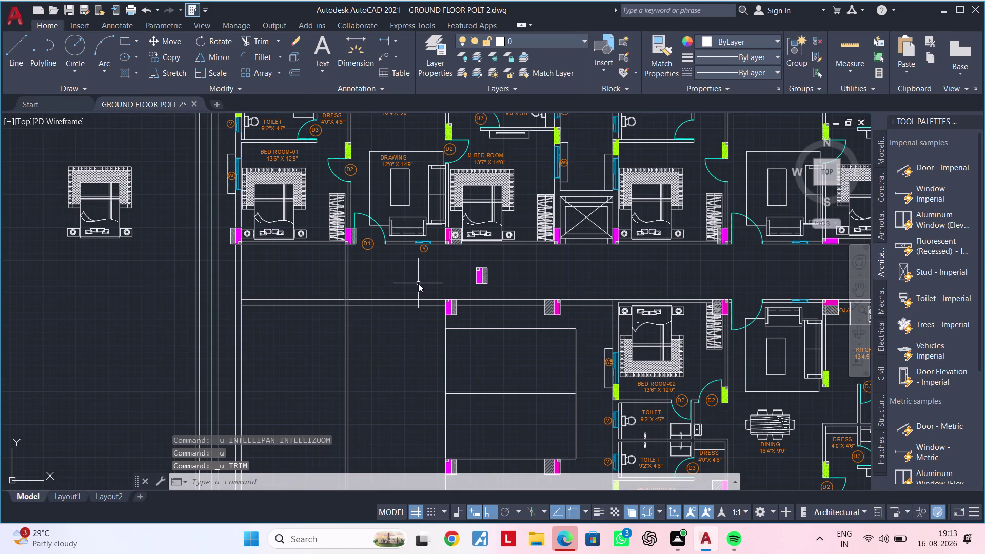
key(Escape)
key(Escape)
key(Escape)
key(r)
key(Escape)
key(Escape)
key(Escape)
key(Escape)
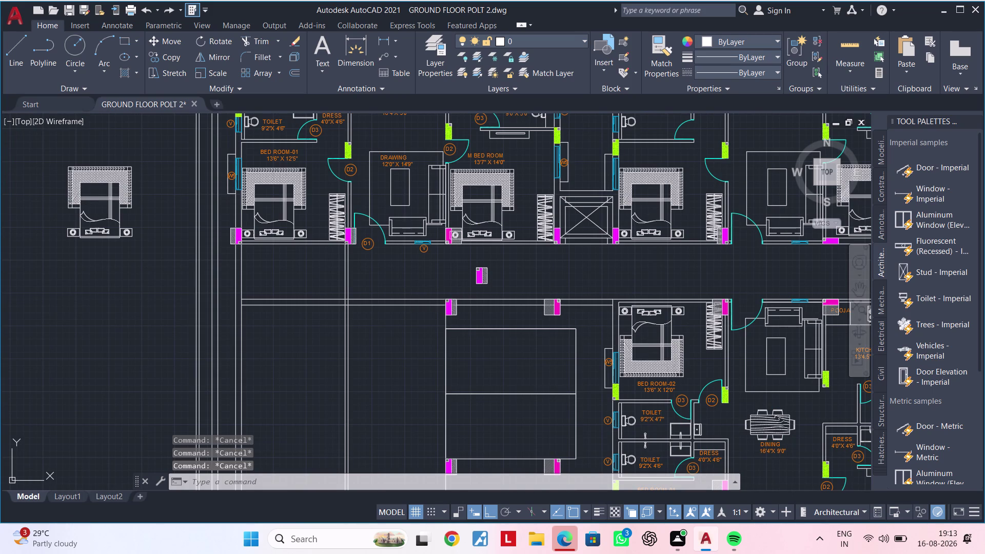
Fence-trim the horizontal stub left of the vertical boundary below the bedrooms.
text(TR)
key(space)
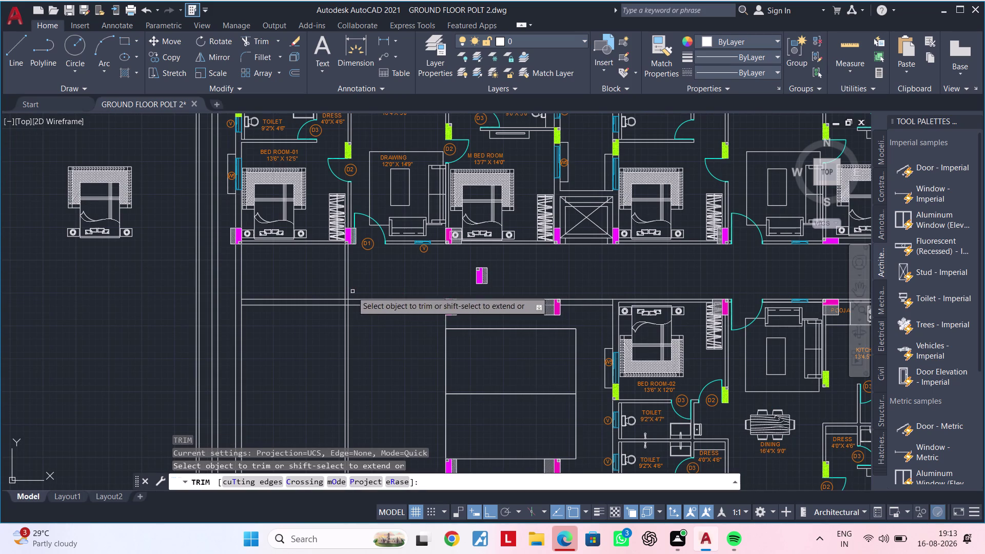
drag(321, 278, 318, 332)
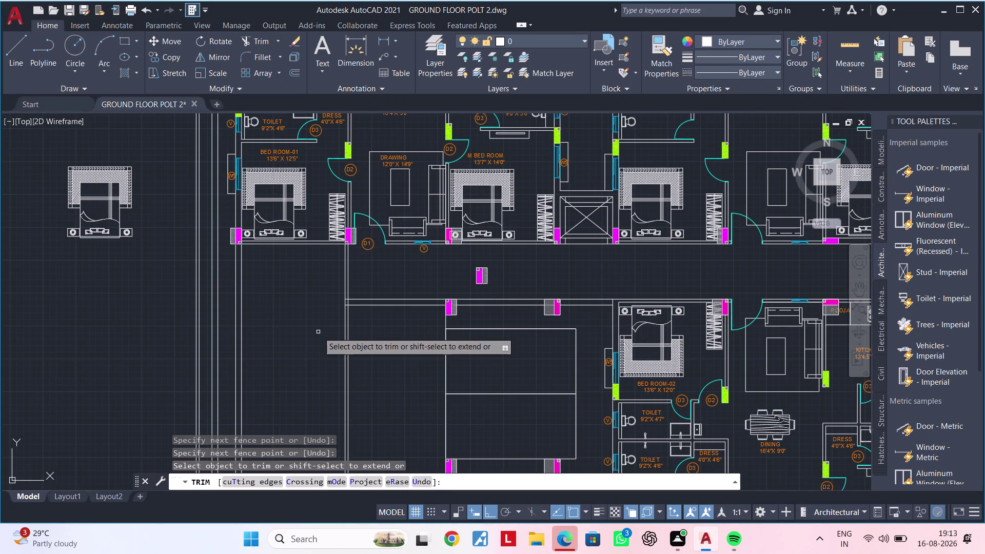
click(318, 332)
key(Escape)
key(Escape)
key(Escape)
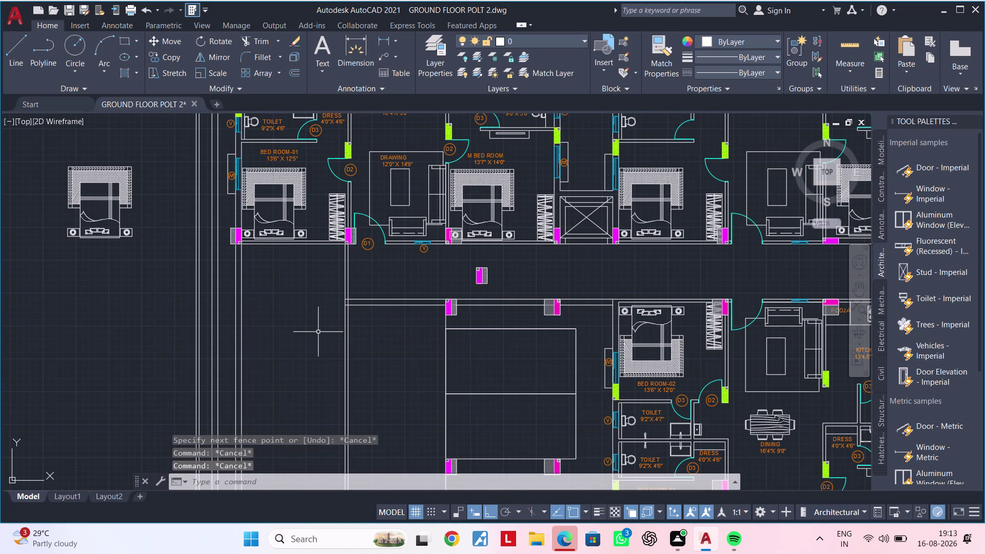
middle_drag(320, 329, 280, 336)
key(Escape)
middle_drag(261, 332, 266, 319)
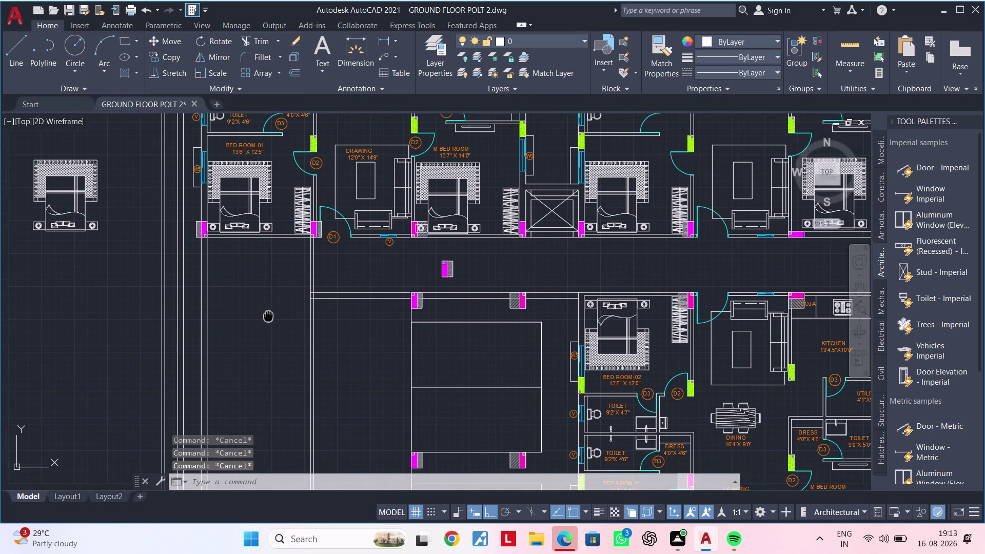
middle_drag(266, 319, 271, 311)
key(Escape)
key(Escape)
key(Escape)
key(Escape)
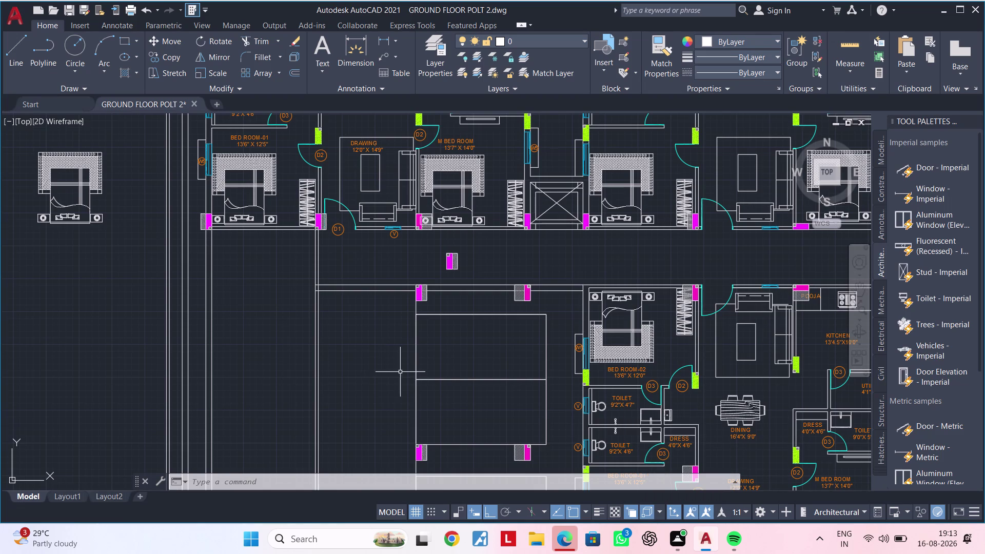
Zoom in on the bedroom wall and the pier below door D1.
scroll(up, 3)
middle_drag(371, 359, 329, 408)
middle_drag(323, 336, 299, 393)
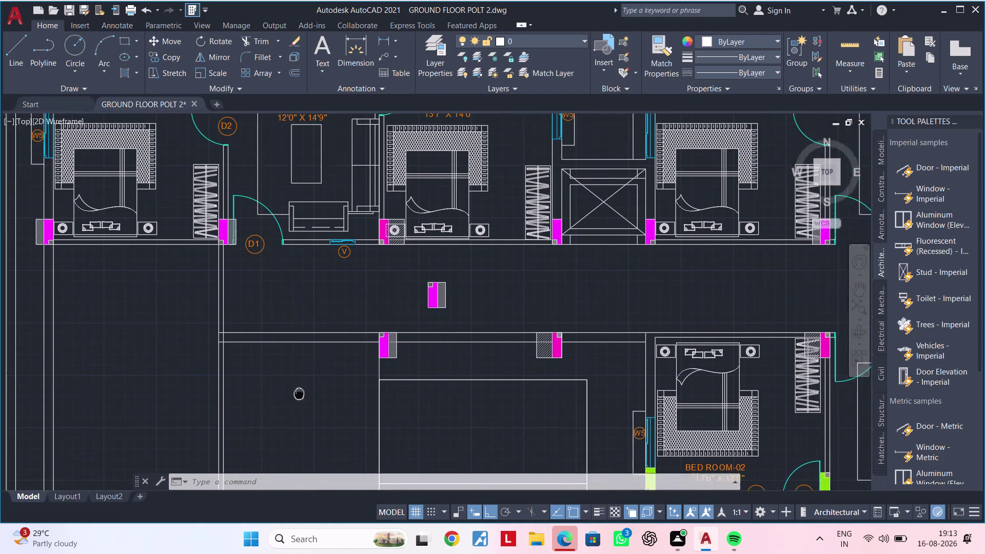
middle_drag(299, 393, 284, 429)
scroll(up, 3)
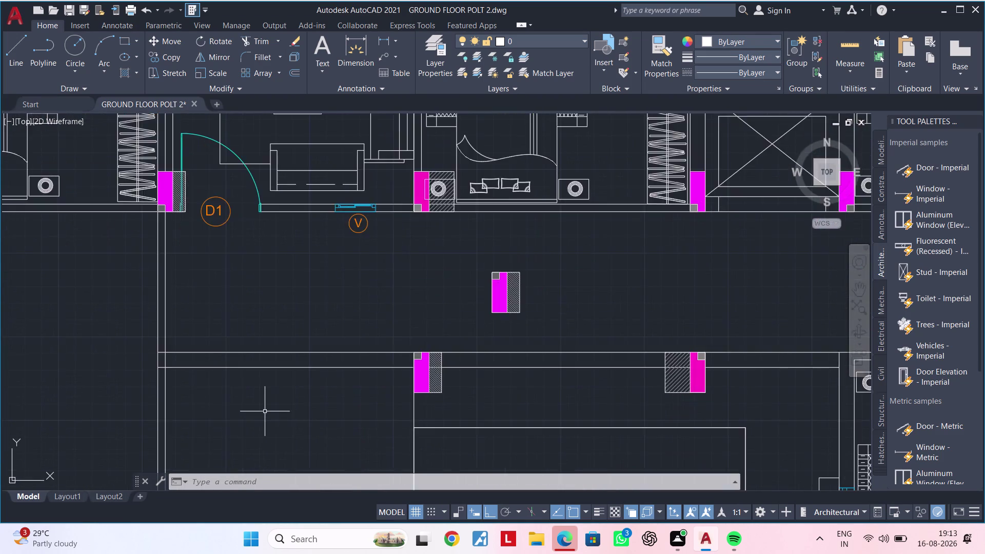
middle_drag(257, 415, 373, 382)
middle_drag(331, 393, 374, 393)
key(Escape)
key(Escape)
middle_drag(363, 392, 421, 393)
key(Escape)
middle_drag(276, 363, 292, 382)
key(Escape)
key(Escape)
key(Escape)
key(Escape)
key(Escape)
key(Escape)
Zoom back out to the whole floor plan and start a new line (L).
scroll(down, 3)
middle_drag(291, 383, 290, 375)
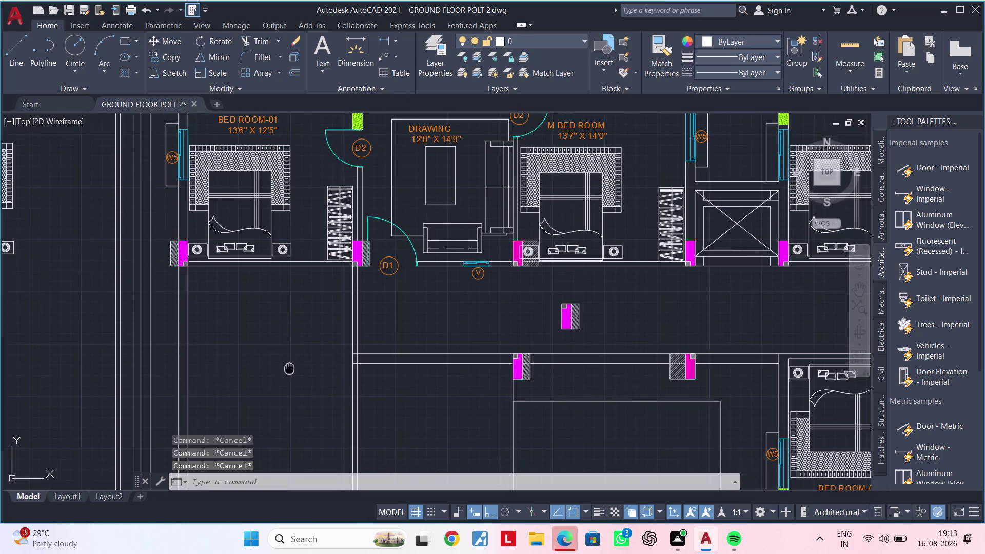
middle_drag(289, 375, 291, 278)
scroll(down, 3)
middle_drag(284, 330, 309, 239)
key(Escape)
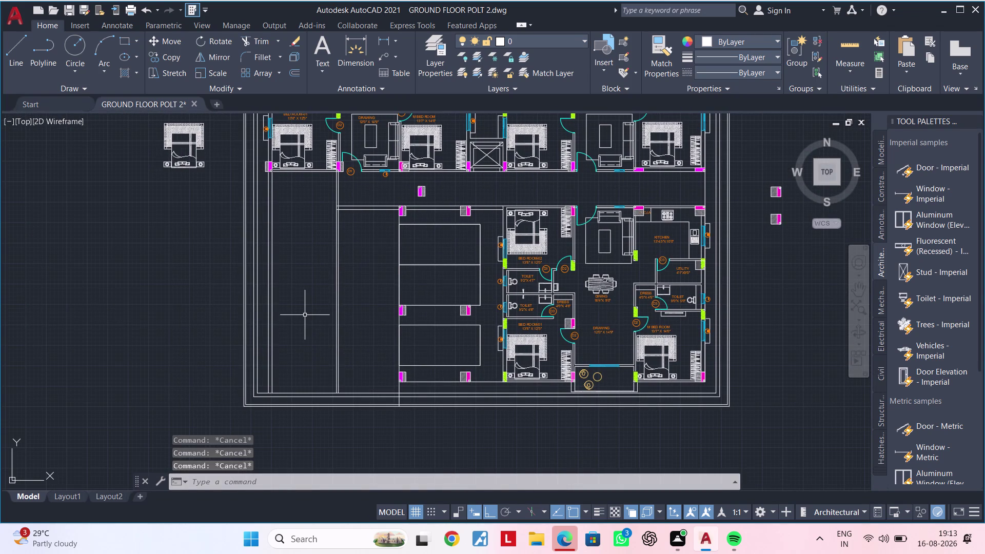
text(L)
key(space)
middle_drag(299, 236, 288, 377)
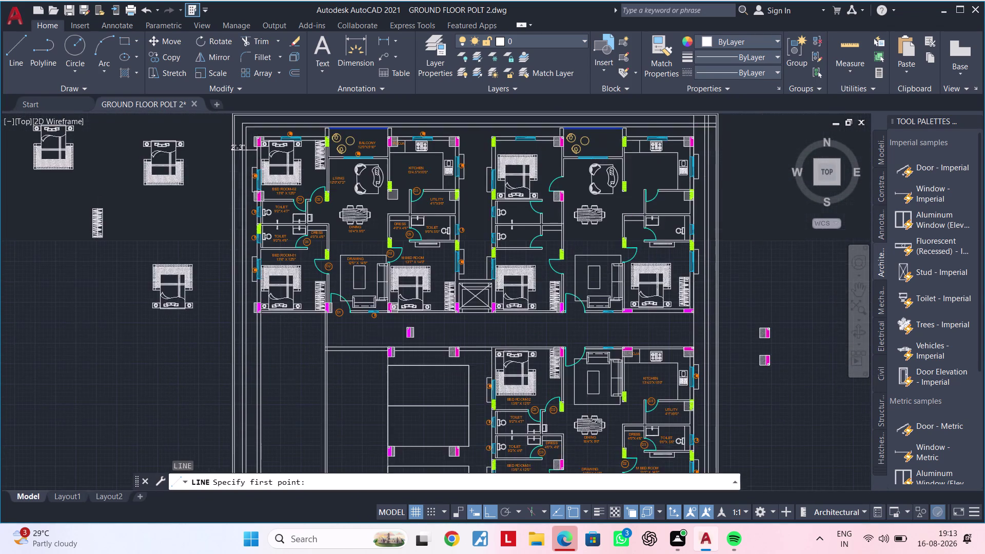
Start a line below the bedroom wall, then cancel it unfinished.
scroll(up, 3)
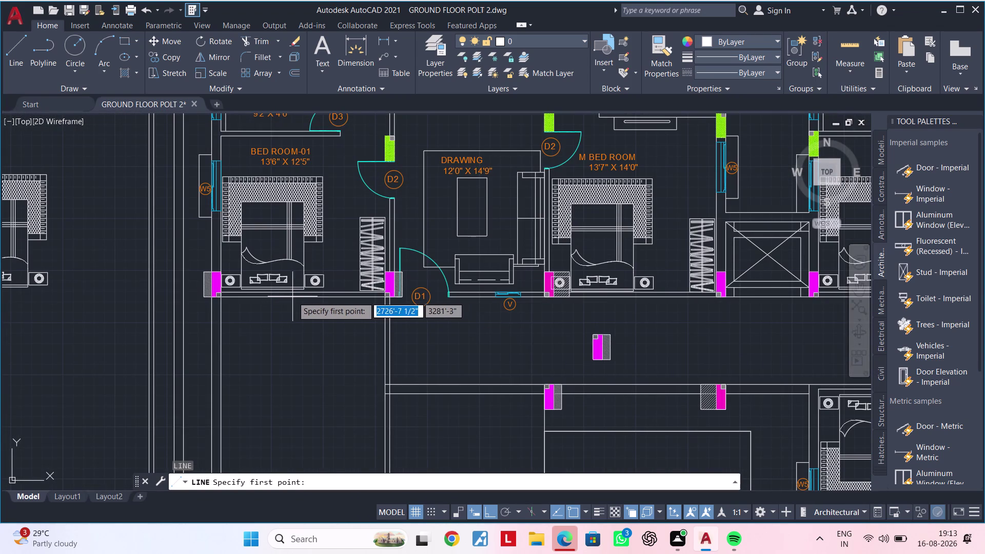
click(302, 296)
middle_drag(311, 432, 314, 405)
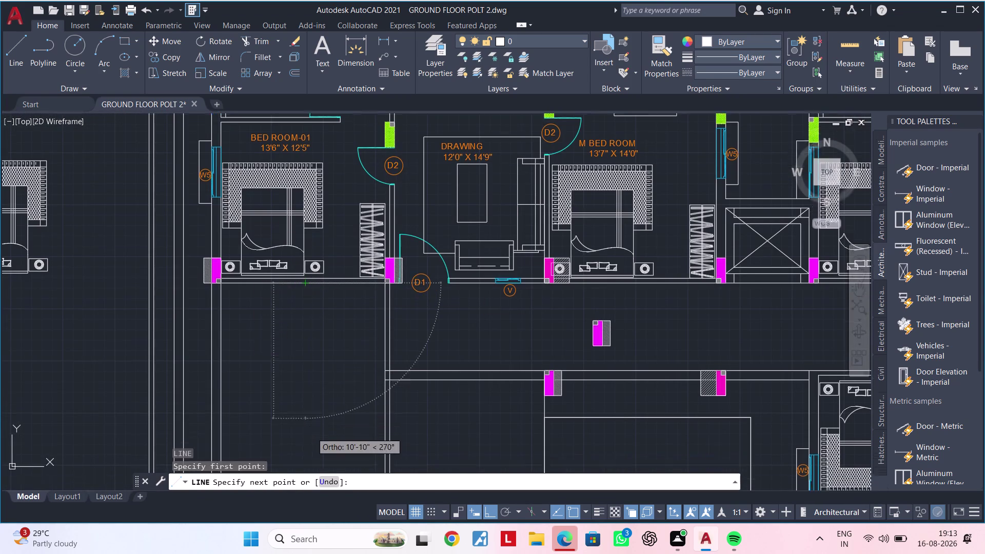
middle_drag(314, 404, 350, 195)
middle_drag(352, 383, 356, 553)
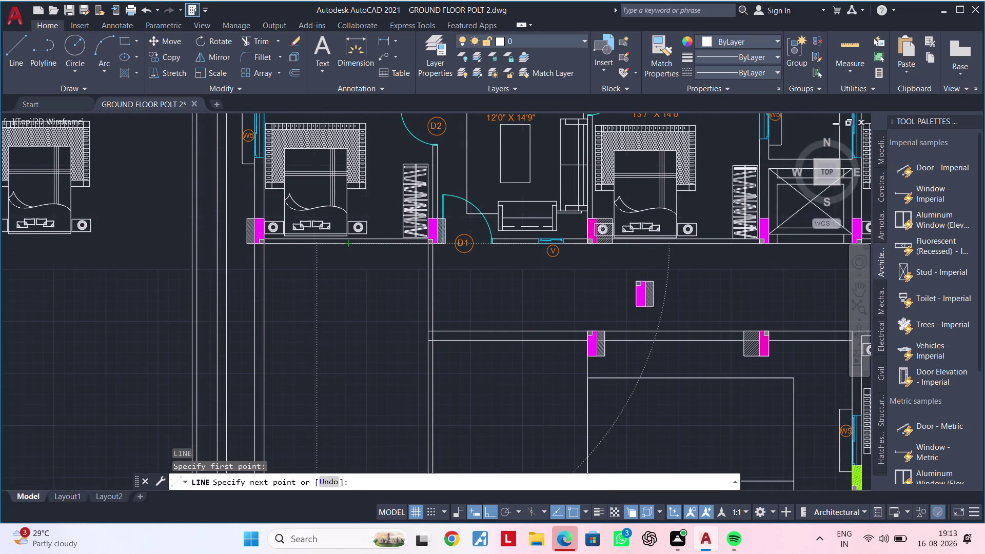
scroll(down, 3)
middle_drag(349, 397, 366, 177)
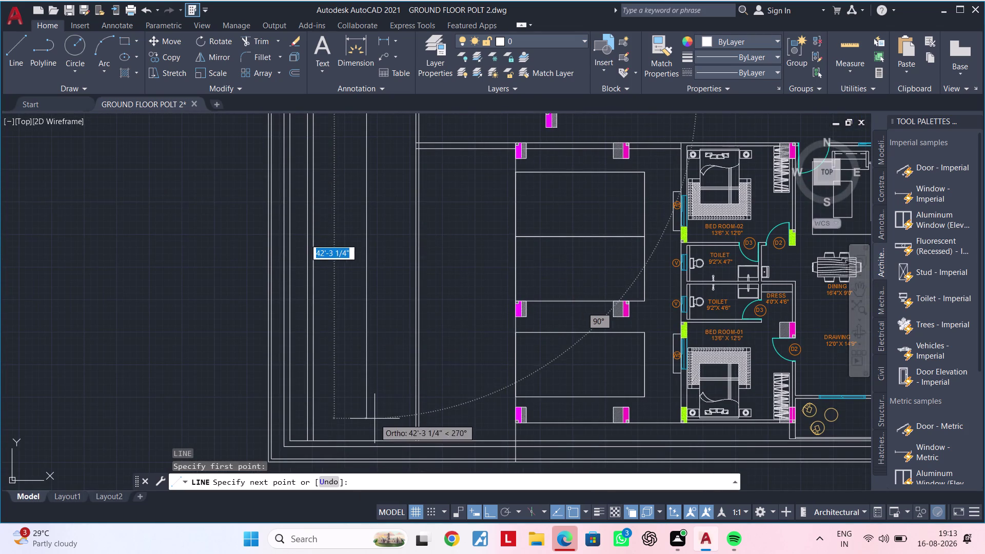
key(Escape)
key(Escape)
middle_drag(368, 336, 353, 469)
key(Escape)
middle_drag(351, 328, 350, 309)
key(Escape)
key(Escape)
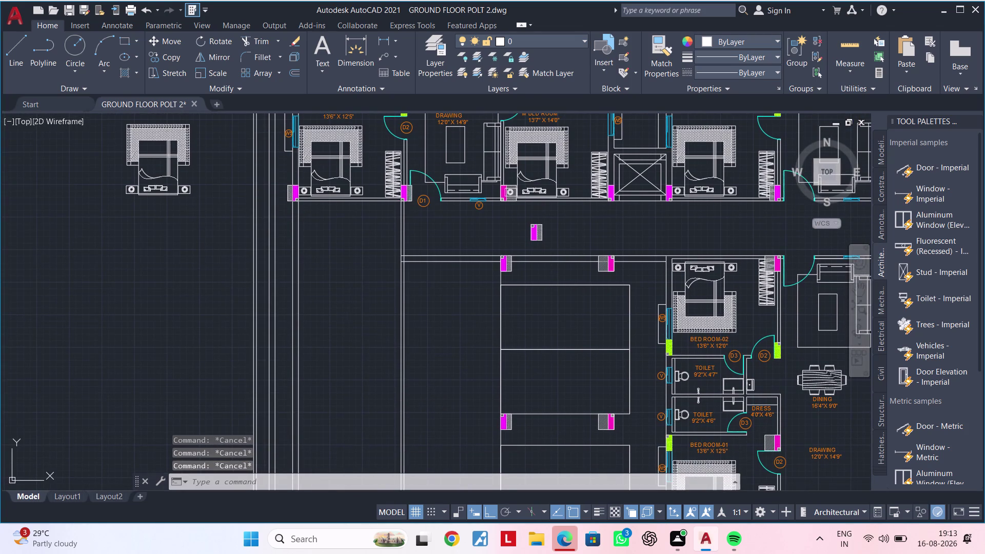
key(Escape)
key(Escape)
Start a linear dimension and zoom in on the bedroom wall by door D1.
click(383, 37)
scroll(up, 3)
middle_drag(323, 228, 336, 440)
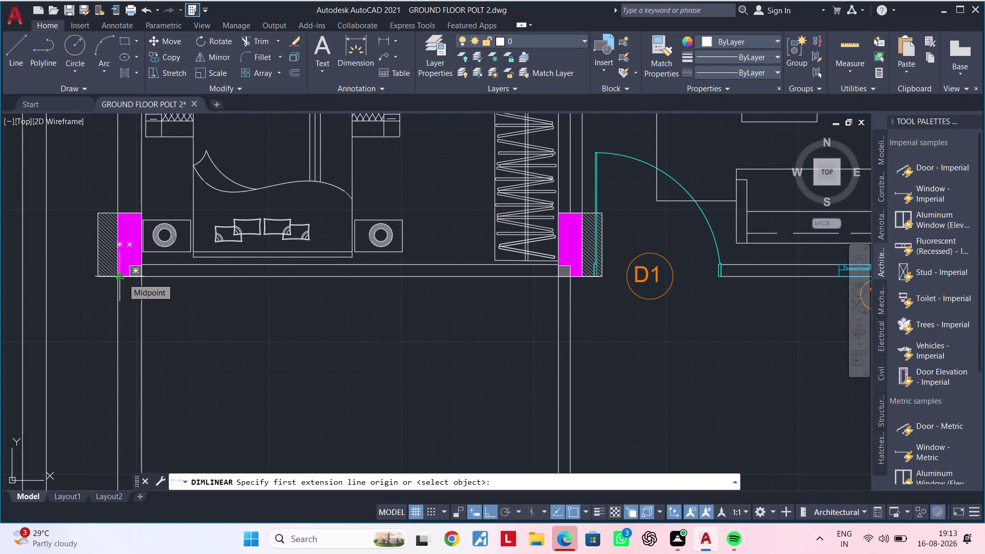
Dimension the bedroom wall between the two magenta piers by door D1, reading 13'-12".
click(140, 278)
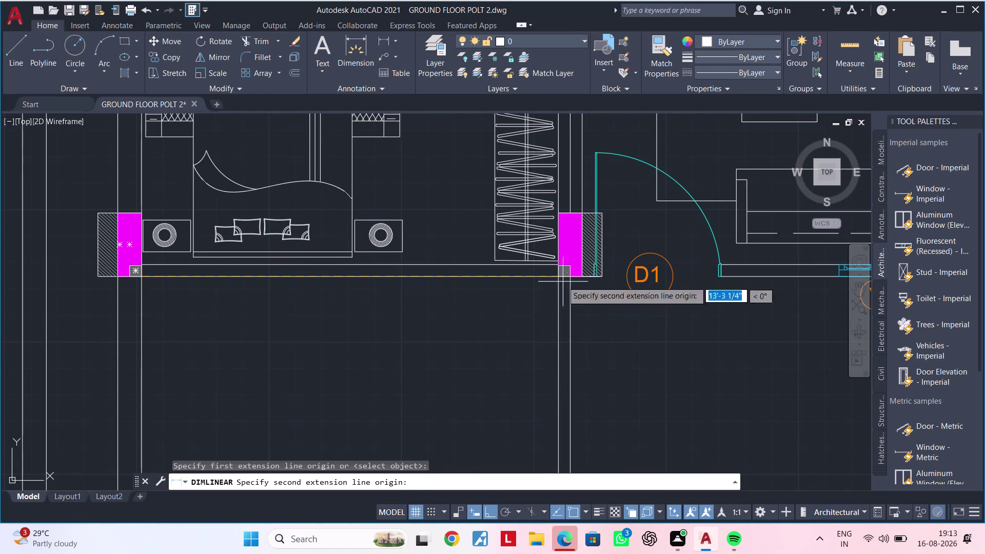
click(555, 274)
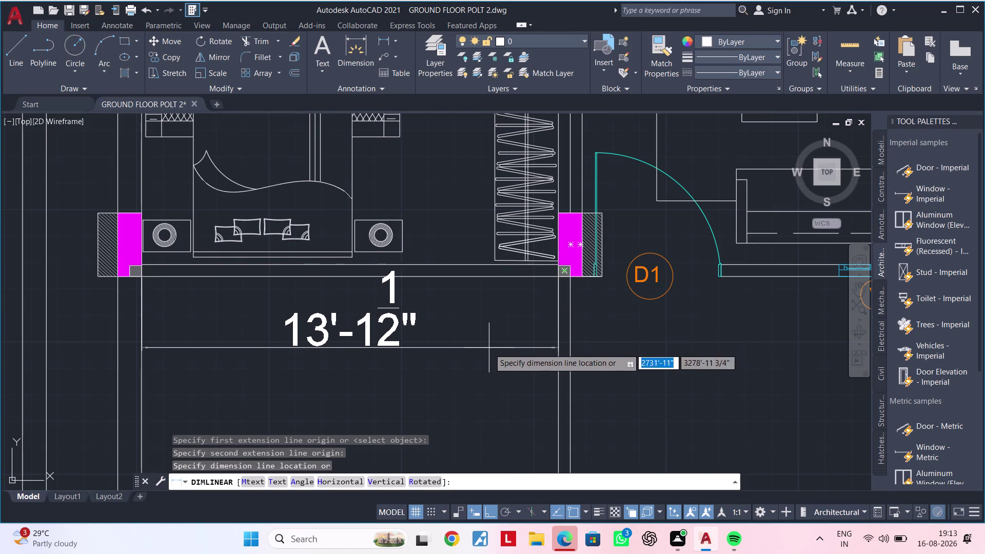
click(485, 356)
scroll(down, 3)
middle_drag(487, 356, 474, 322)
scroll(up, 3)
key(Escape)
key(Escape)
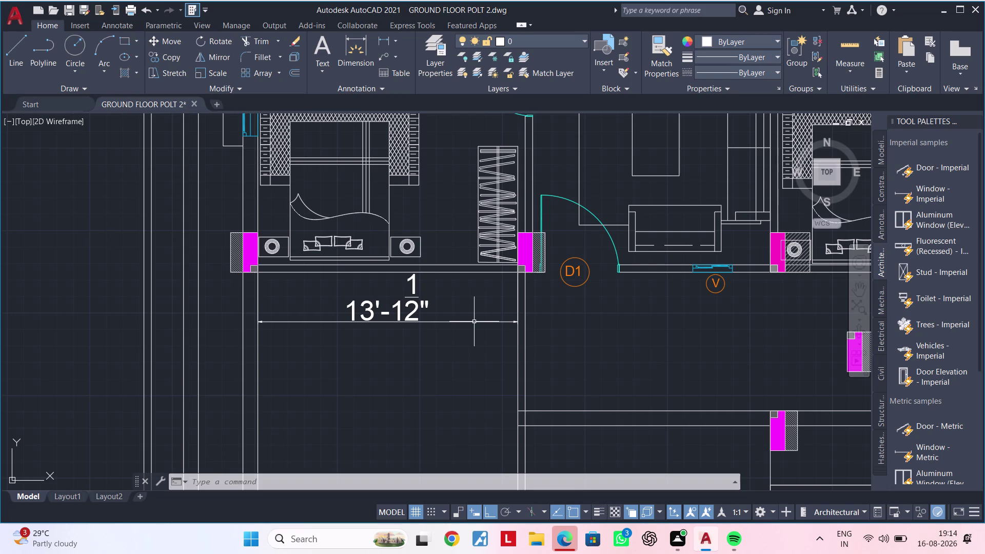
key(Escape)
key(Escape)
Erase the new 13'-12" dimension beside door D1.
key(Escape)
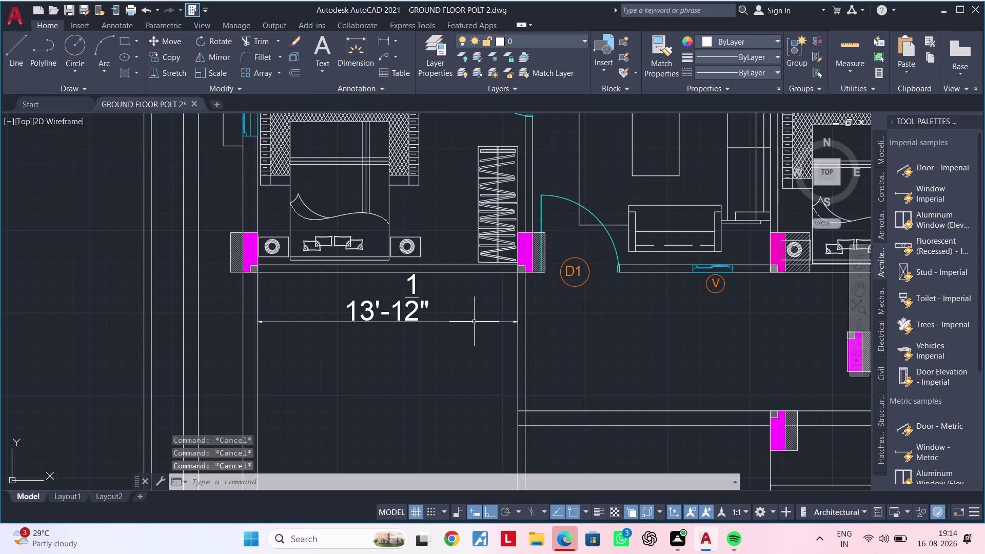
key(Escape)
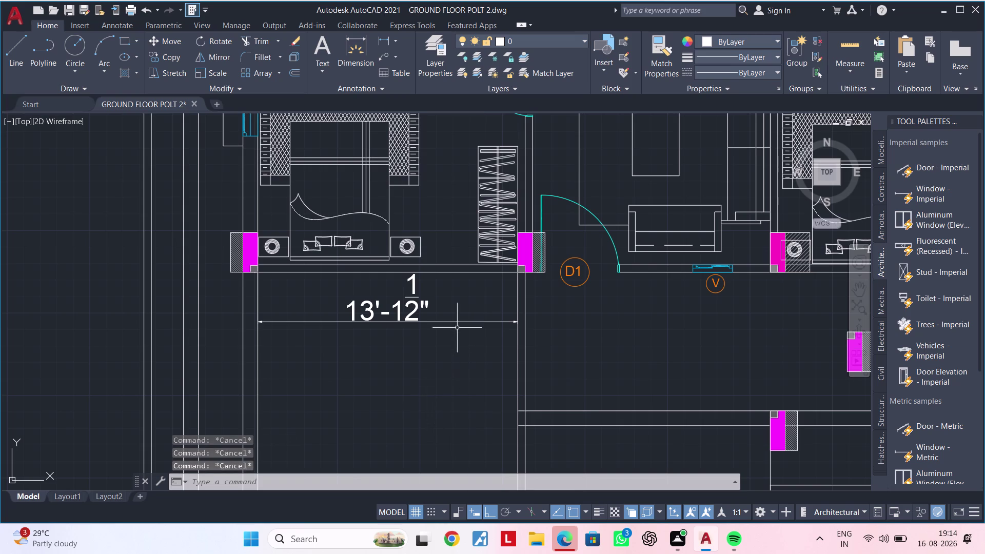
key(Escape)
click(458, 323)
key(Delete)
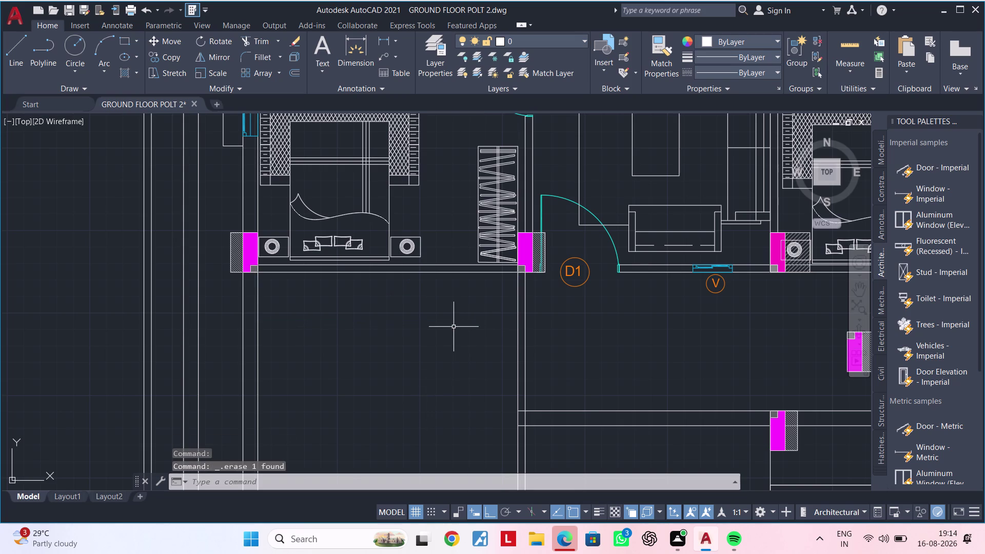
scroll(down, 3)
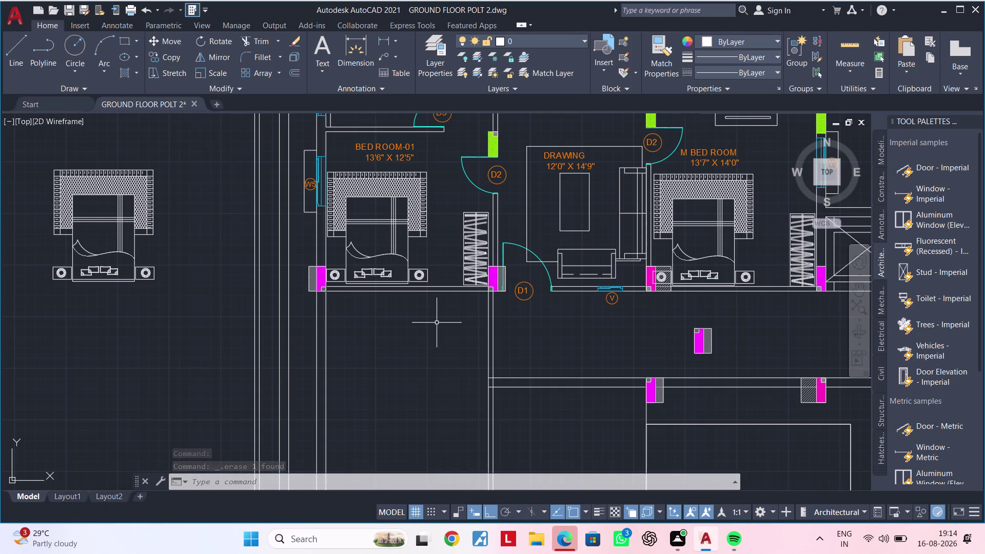
Pan to the corridor below BED ROOM-01 and the DRAWING room.
key(Escape)
key(Escape)
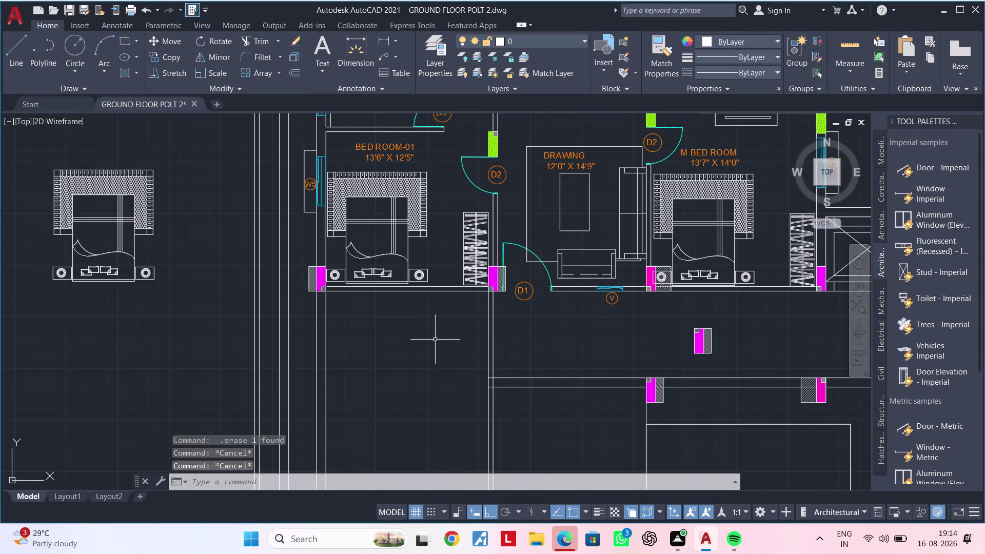
middle_drag(435, 342, 421, 316)
key(Escape)
key(Escape)
key(Escape)
key(Escape)
key(Escape)
key(Escape)
key(Escape)
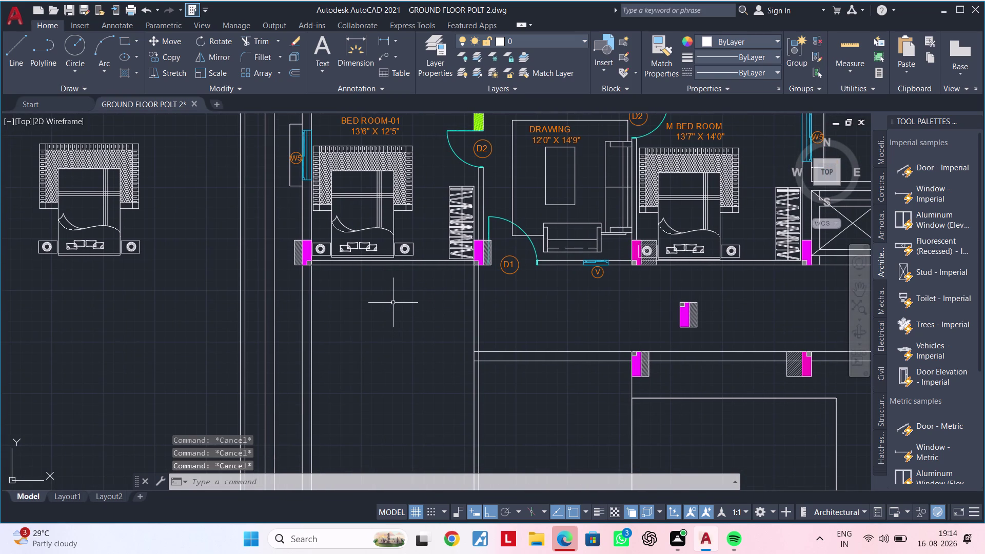
Offset the vertical wall line 6'9" to its right.
text(OF)
key(space)
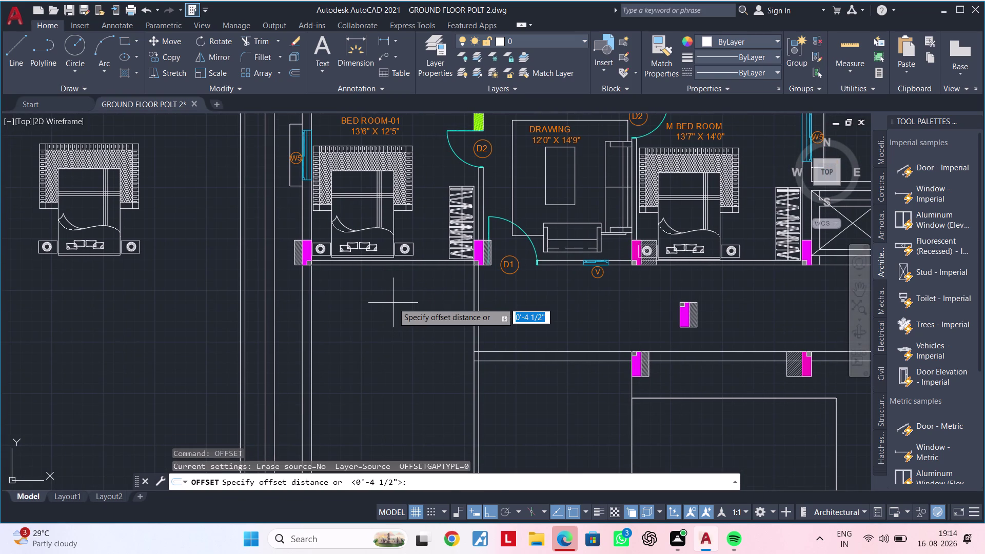
text(6)
key(apostrophe)
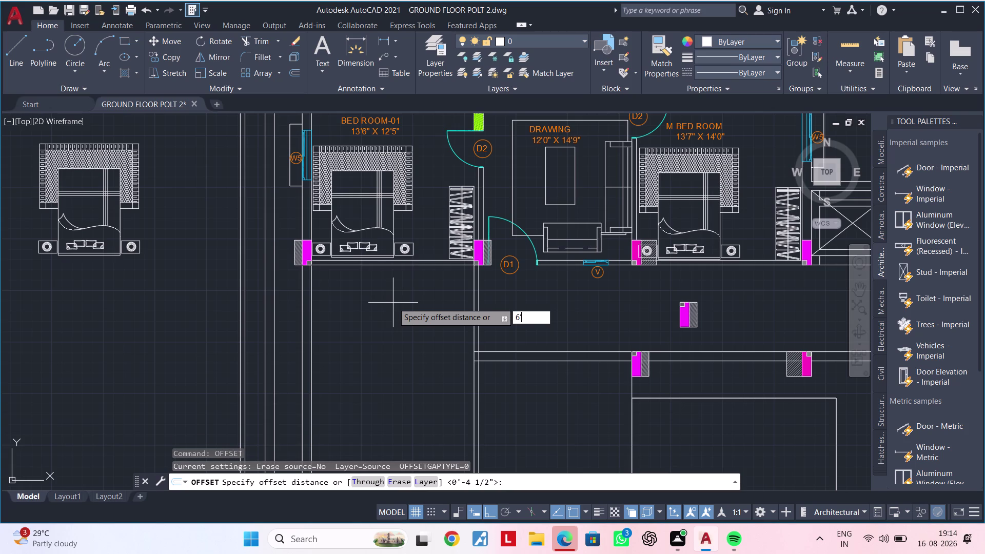
key(9)
key(shift+quotedbl)
key(Return)
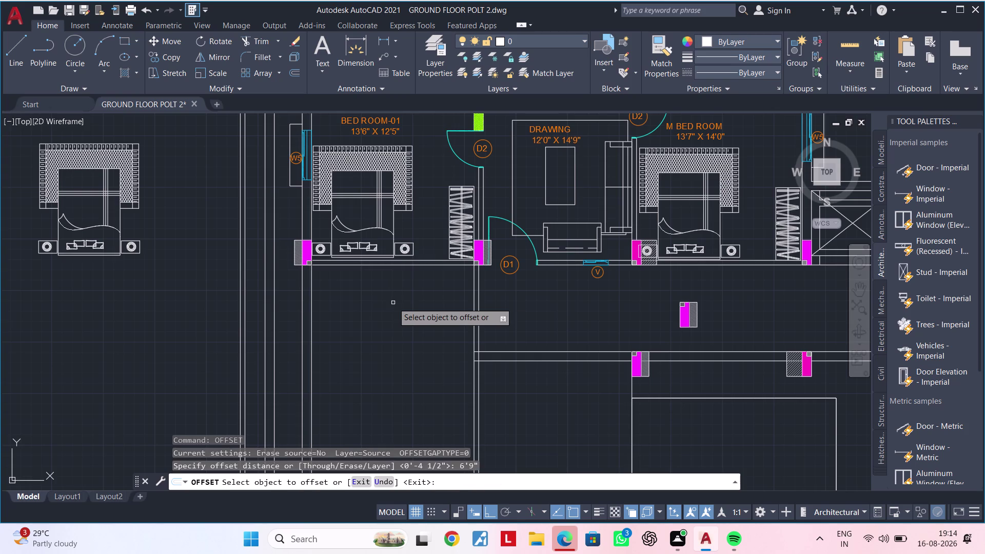
click(311, 325)
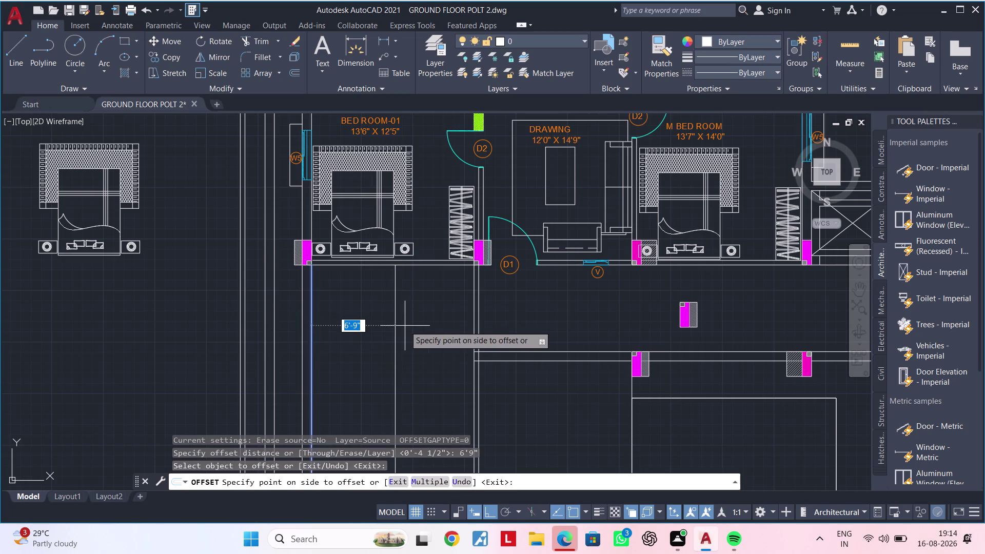
click(405, 326)
key(Escape)
key(Escape)
Recenter the view on the corridor below bedroom D1.
scroll(down, 3)
middle_drag(407, 325, 345, 317)
scroll(up, 3)
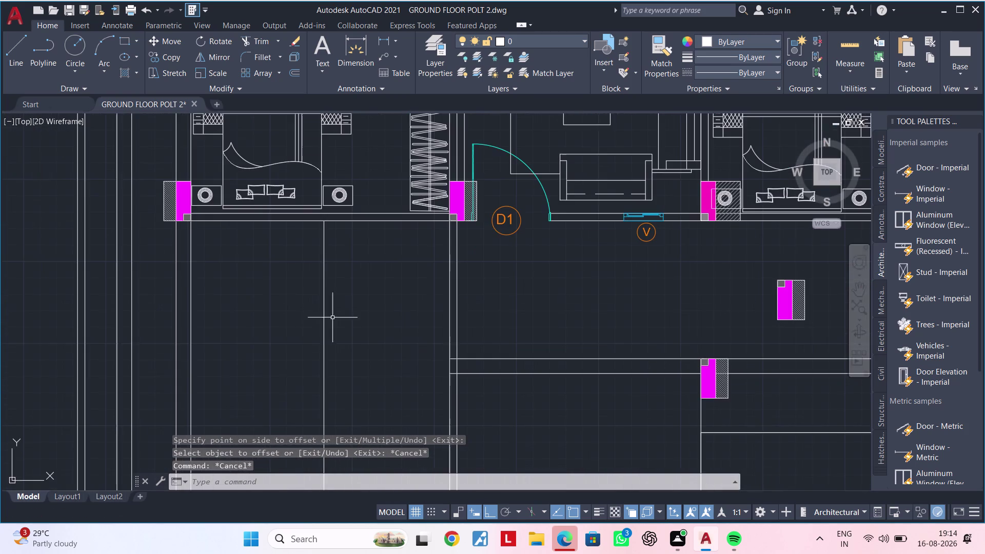
middle_drag(305, 311, 339, 358)
key(Escape)
key(Escape)
key(Escape)
key(Escape)
key(Escape)
key(Escape)
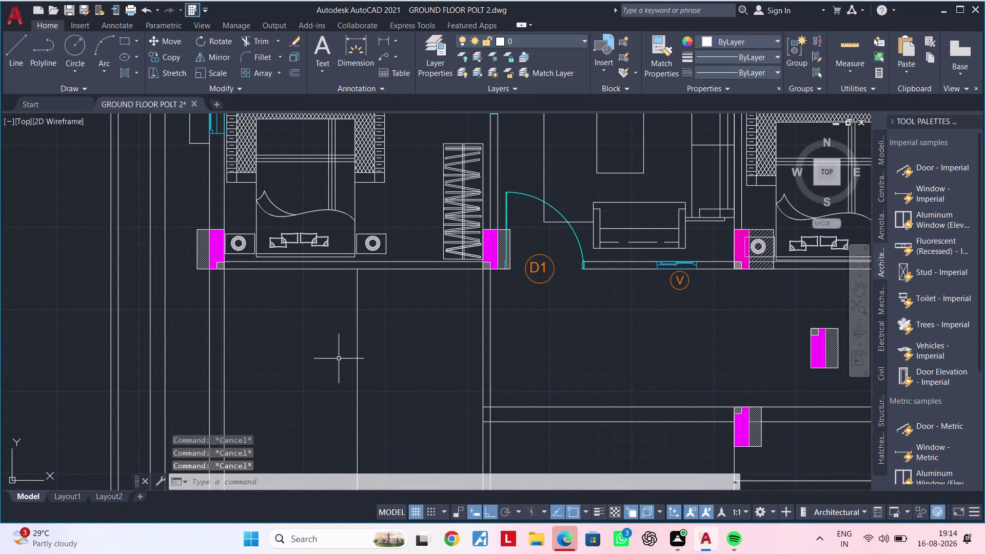
middle_drag(339, 359, 305, 385)
key(Escape)
key(Escape)
Offset the wall's bottom line 2' downward, after abandoning a started line.
text(L)
key(space)
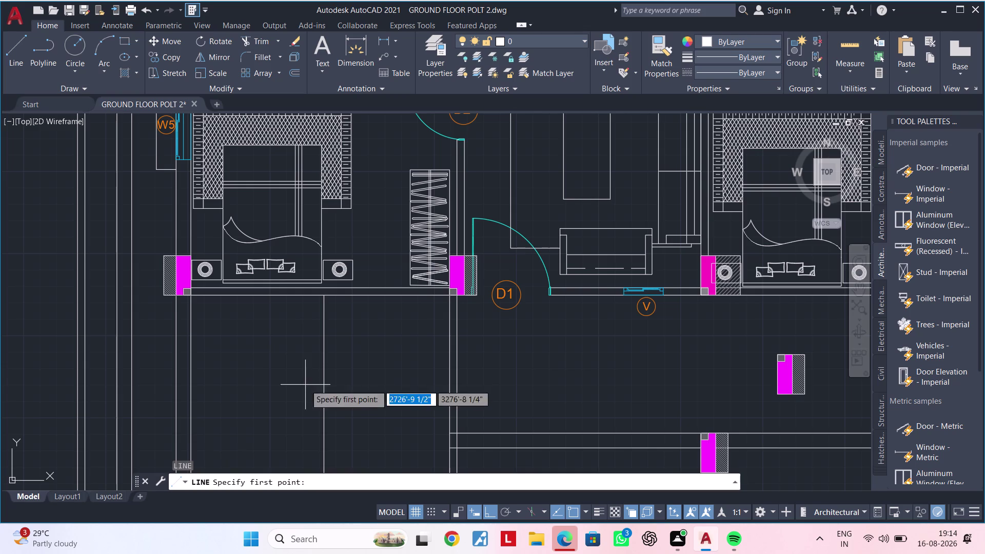
scroll(up, 3)
scroll(down, 3)
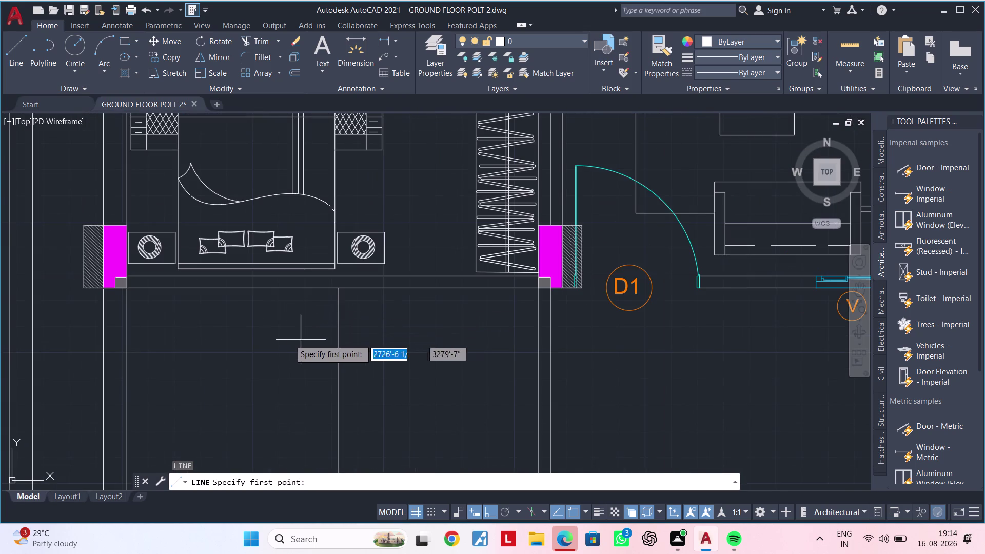
key(Escape)
key(Escape)
text(OF 2)
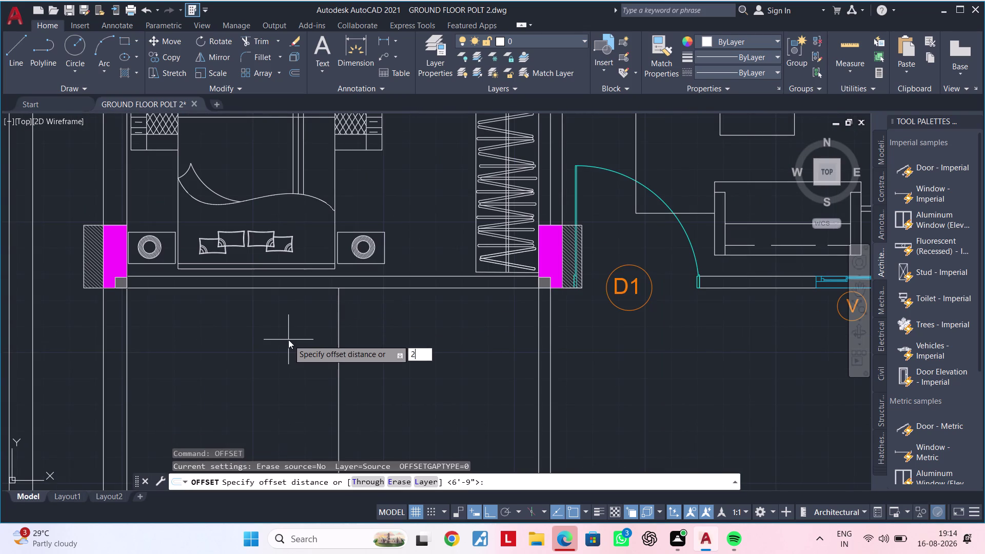
text(')
key(Return)
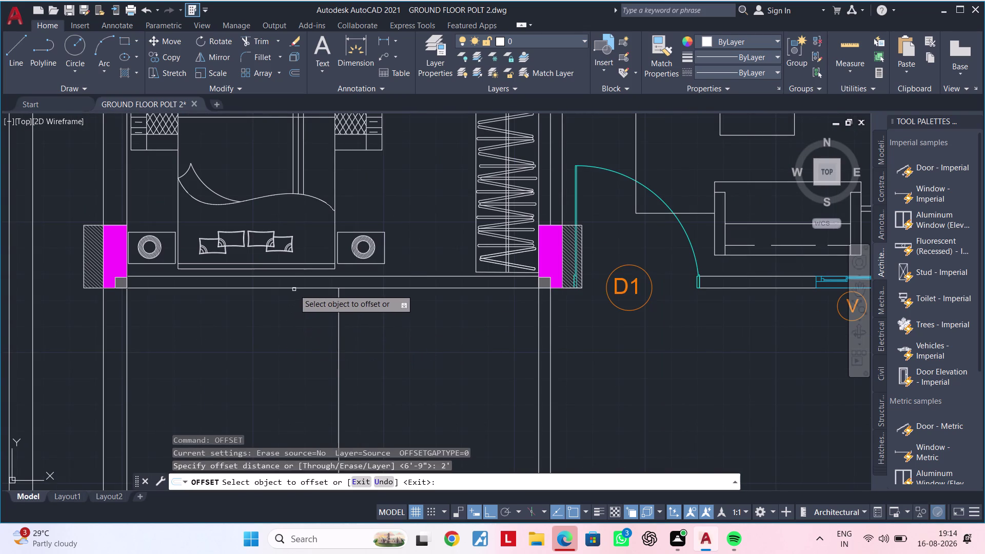
click(294, 289)
click(288, 353)
key(Escape)
key(Escape)
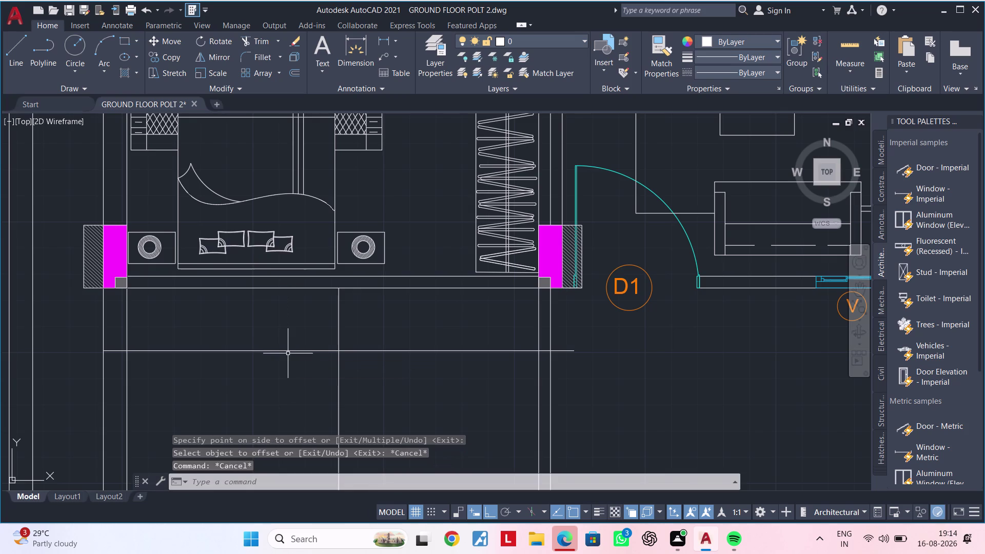
Draw two sloped lines from the offset line's ends up to a peak at the wall.
text(L)
key(space)
click(129, 348)
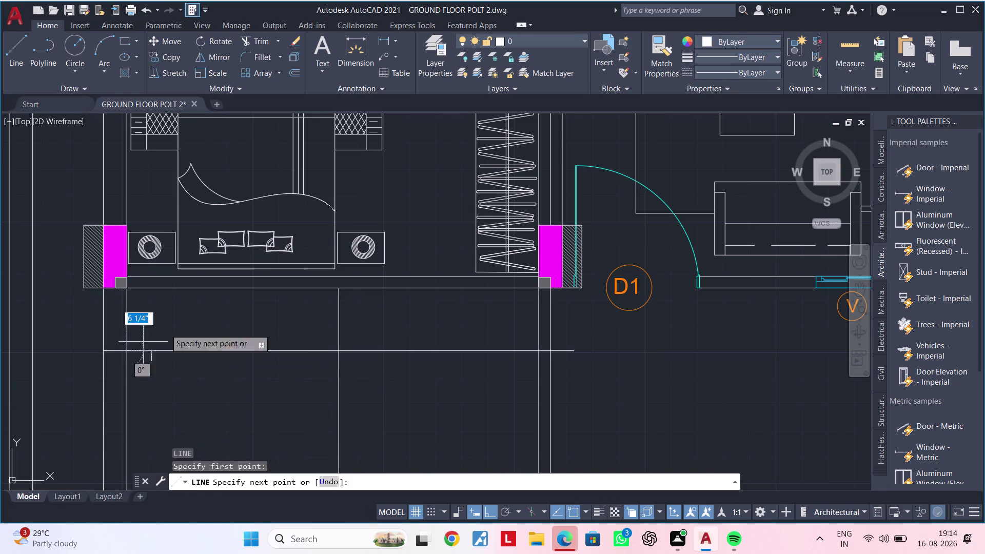
click(339, 285)
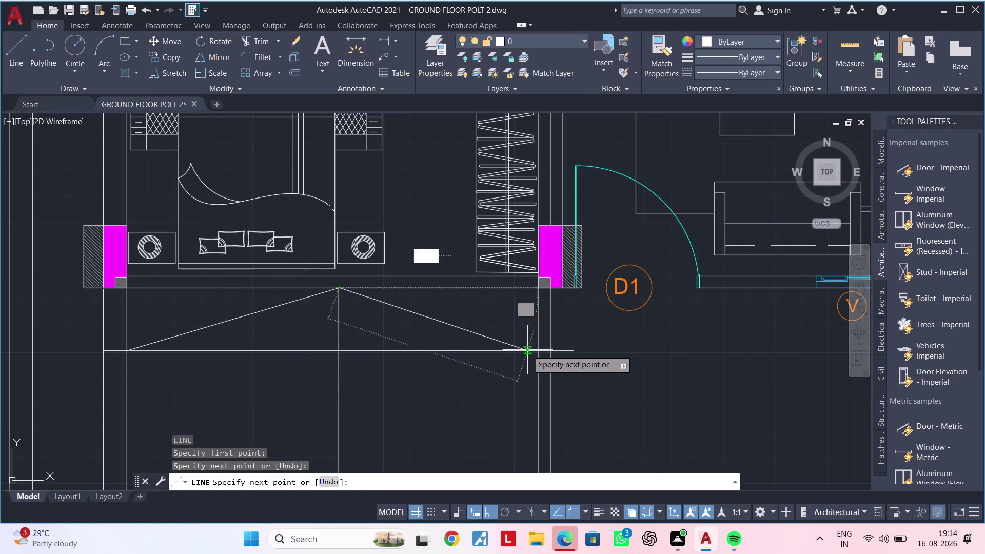
click(536, 350)
key(Escape)
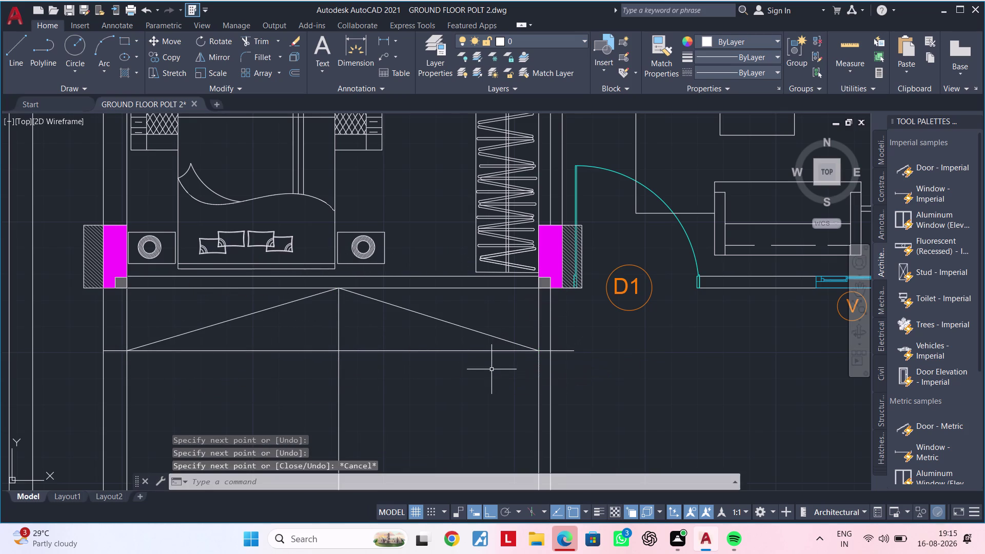
key(Escape)
Join the two sloped lines into one peaked polyline.
text(TR)
key(space)
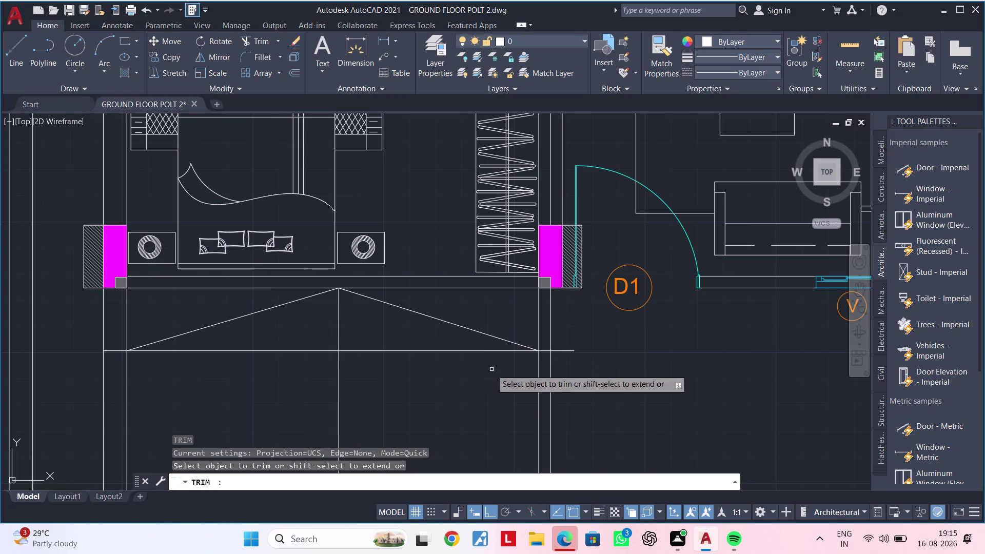
key(Escape)
key(Escape)
middle_click(454, 366)
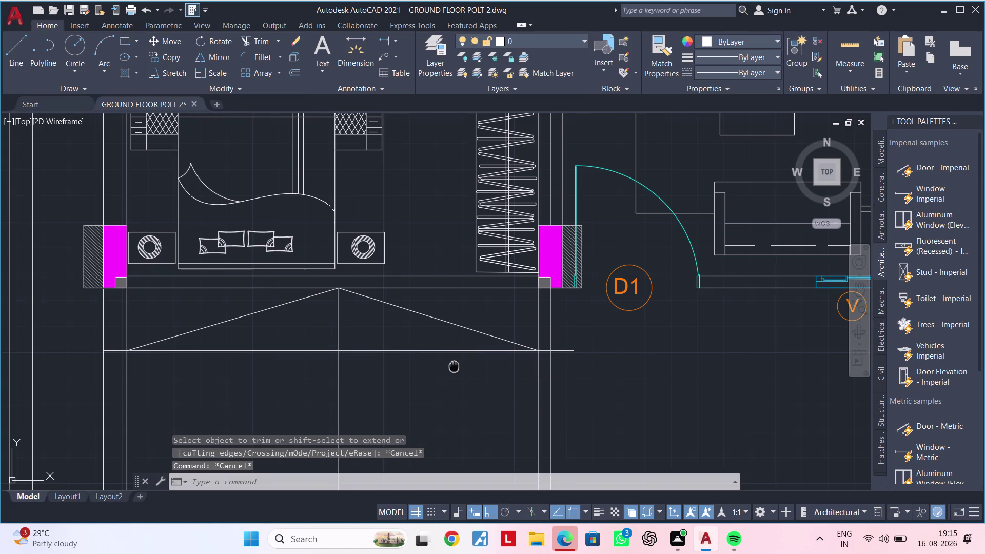
key(Escape)
click(454, 325)
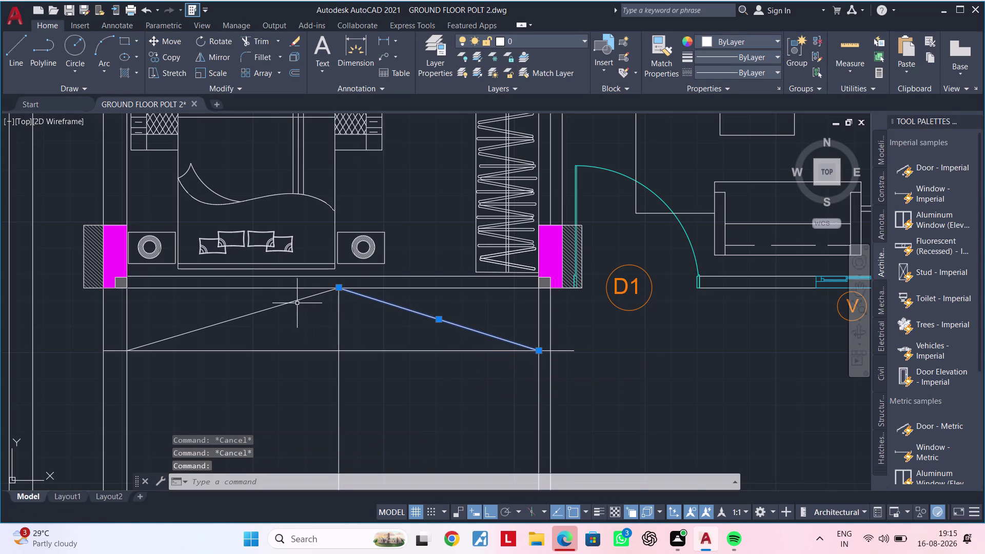
click(296, 300)
text(J)
key(space)
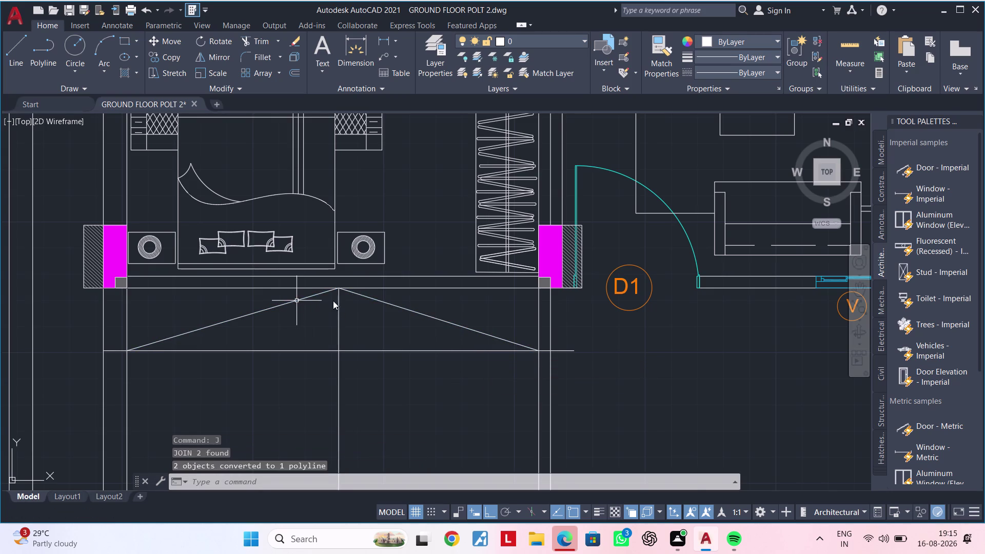
click(358, 294)
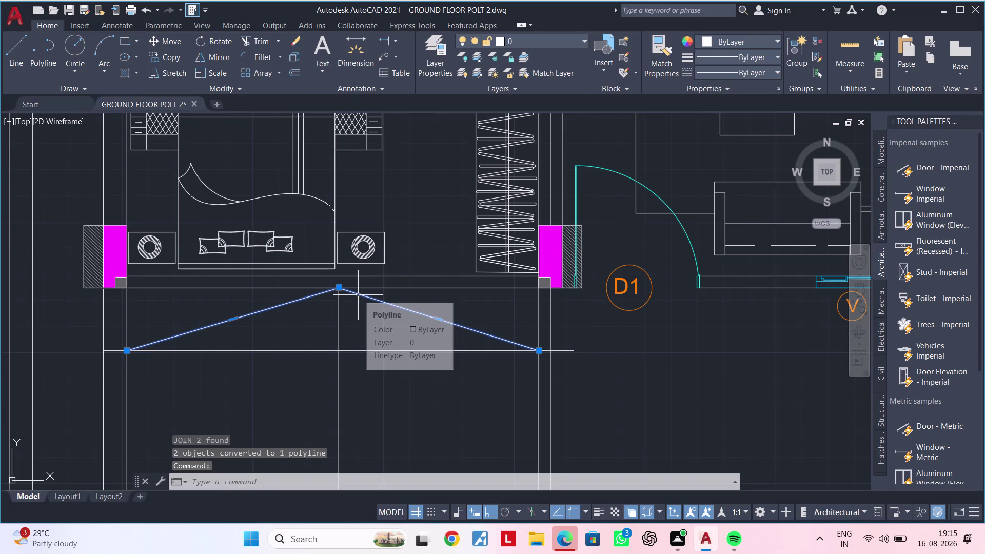
Copy the peaked polyline once below the original, using its apex as base point.
key(c)
key(o)
key(space)
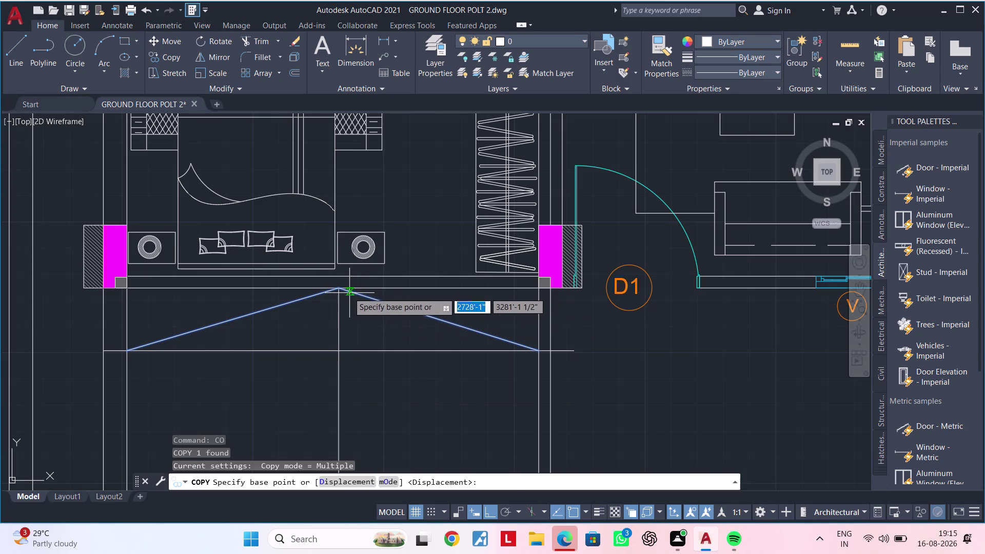
click(339, 291)
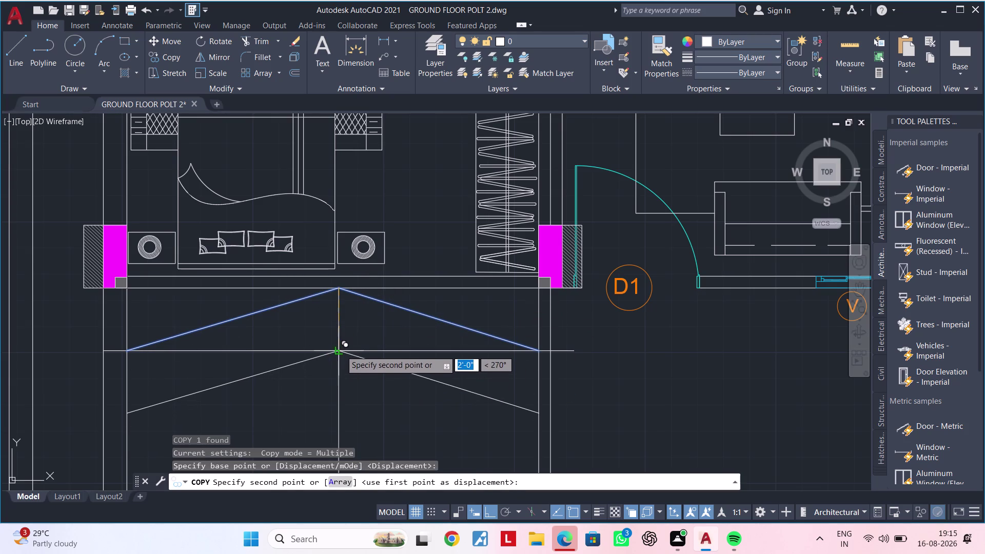
click(340, 350)
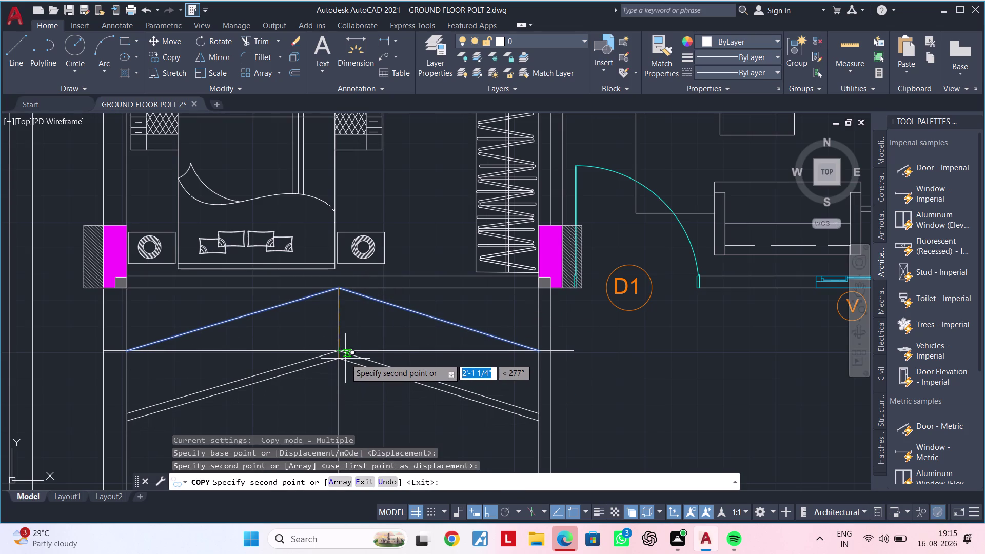
key(Escape)
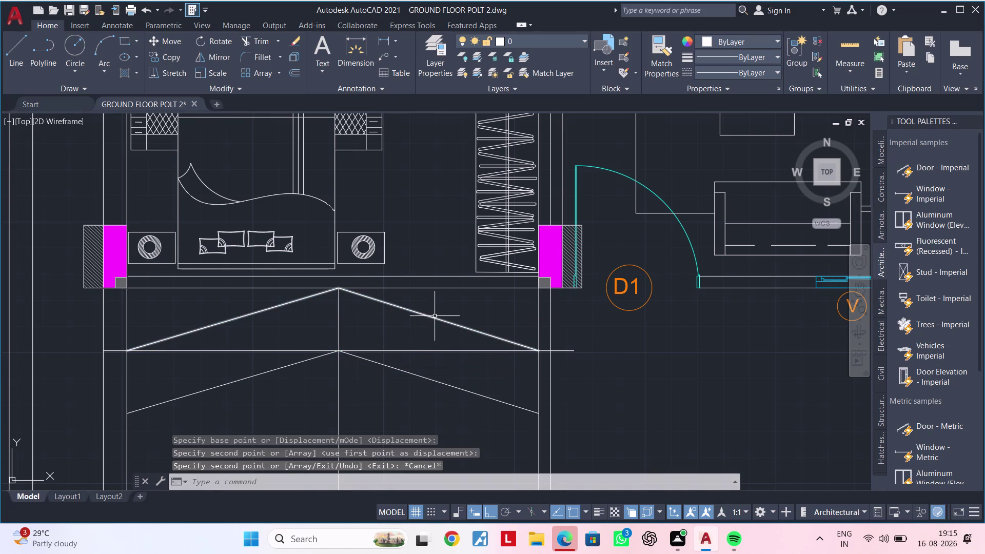
Start another copy from the polyline's right end, then cancel it.
click(434, 316)
text(CO)
key(space)
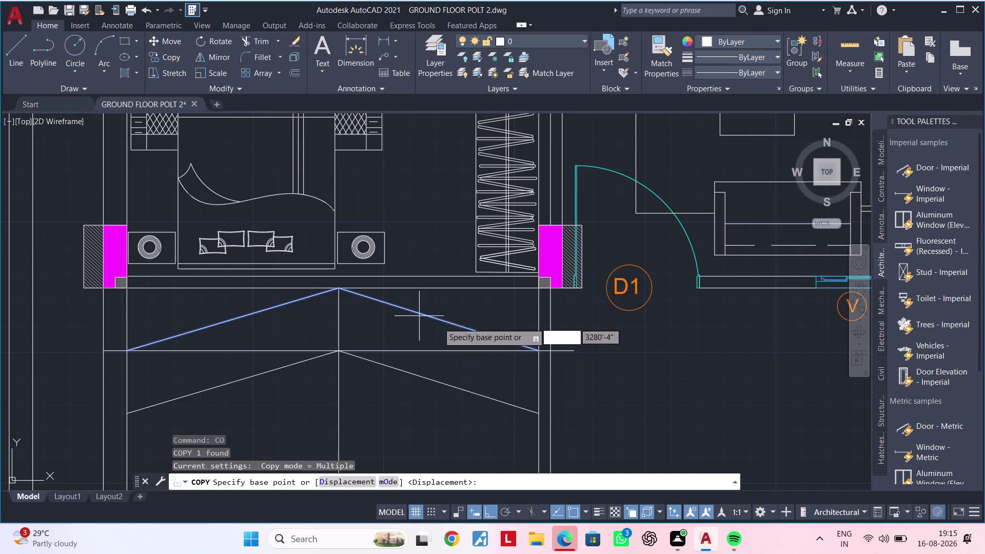
click(534, 350)
middle_drag(544, 444, 525, 326)
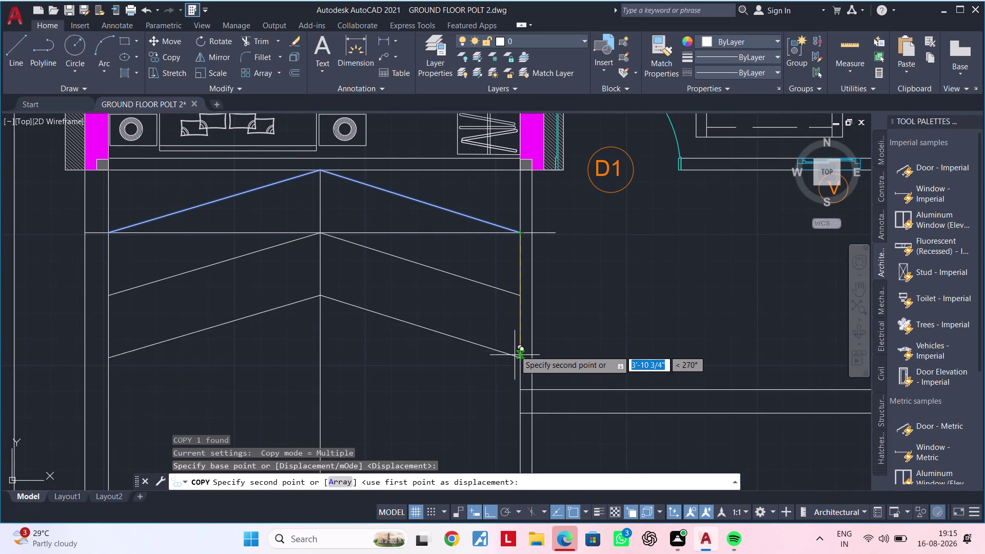
key(Escape)
key(Escape)
Place about twenty chevron copies one after another down the parking strip.
click(483, 221)
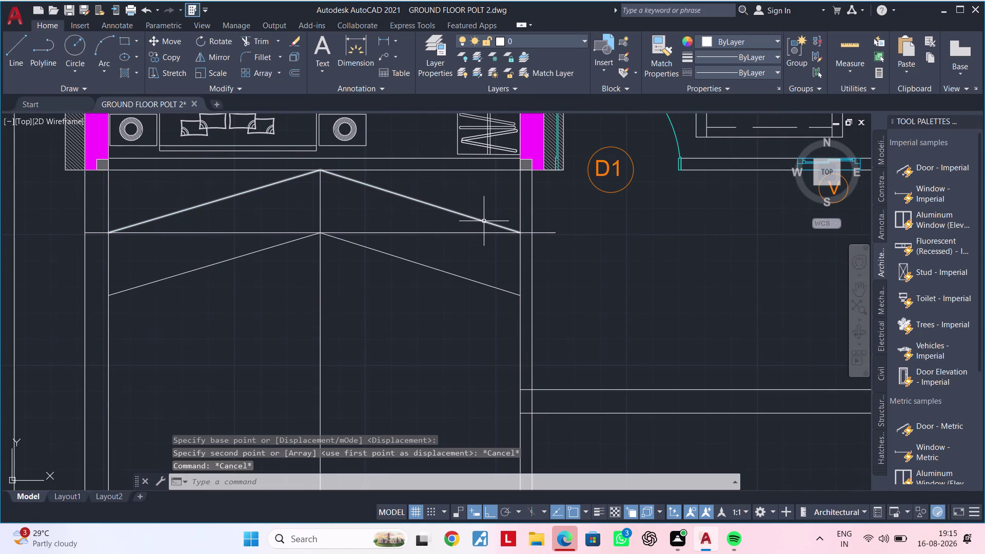
key(c)
key(o)
key(space)
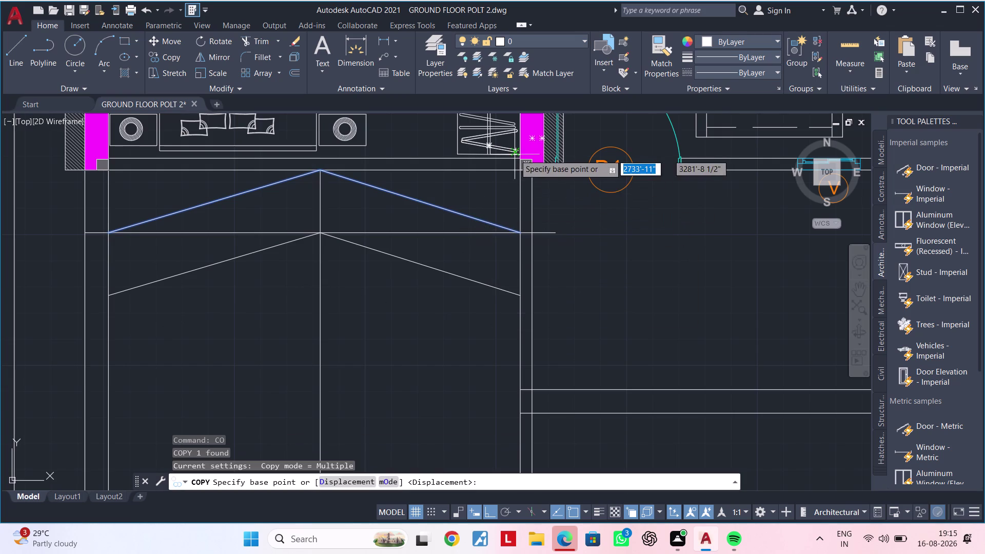
click(520, 173)
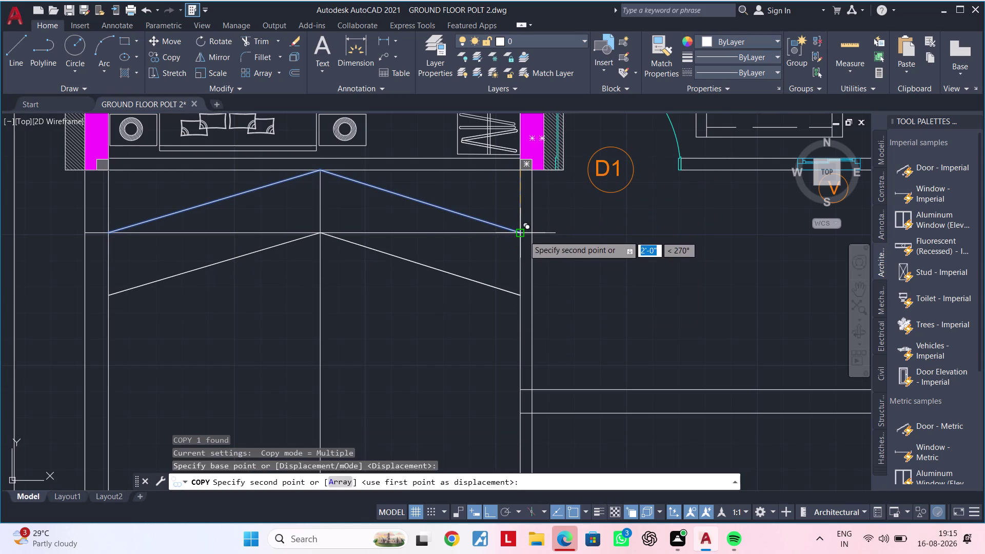
click(524, 296)
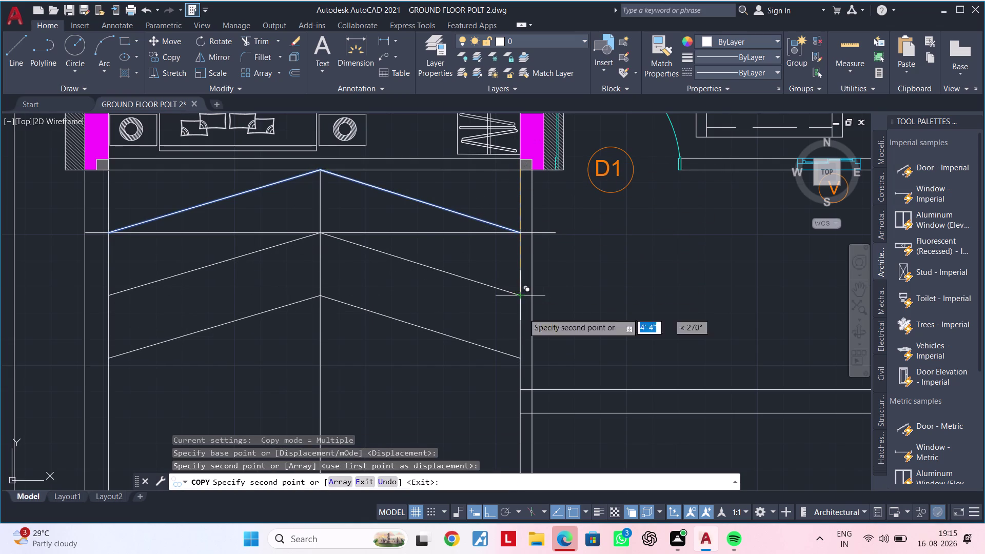
middle_drag(525, 333, 513, 237)
click(509, 261)
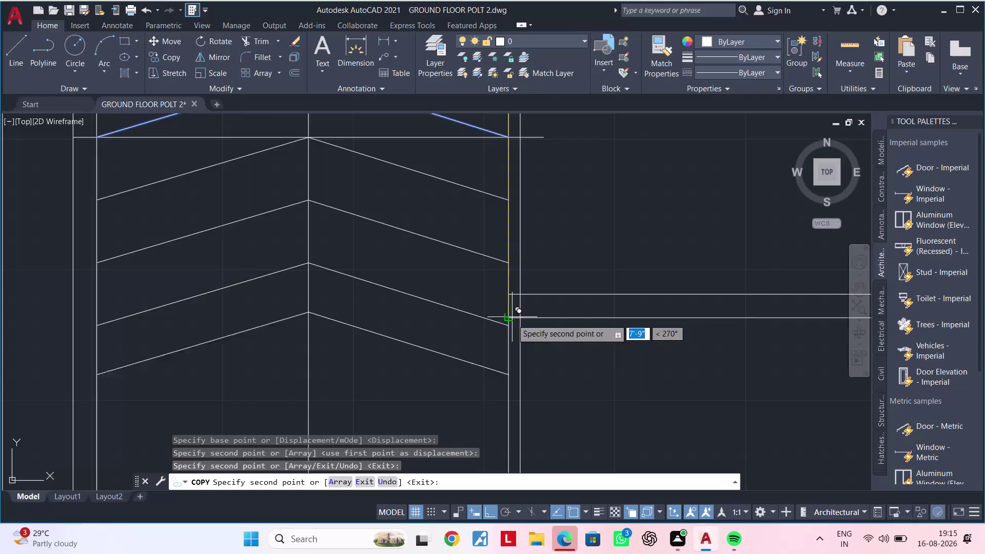
click(510, 323)
middle_drag(507, 279, 506, 257)
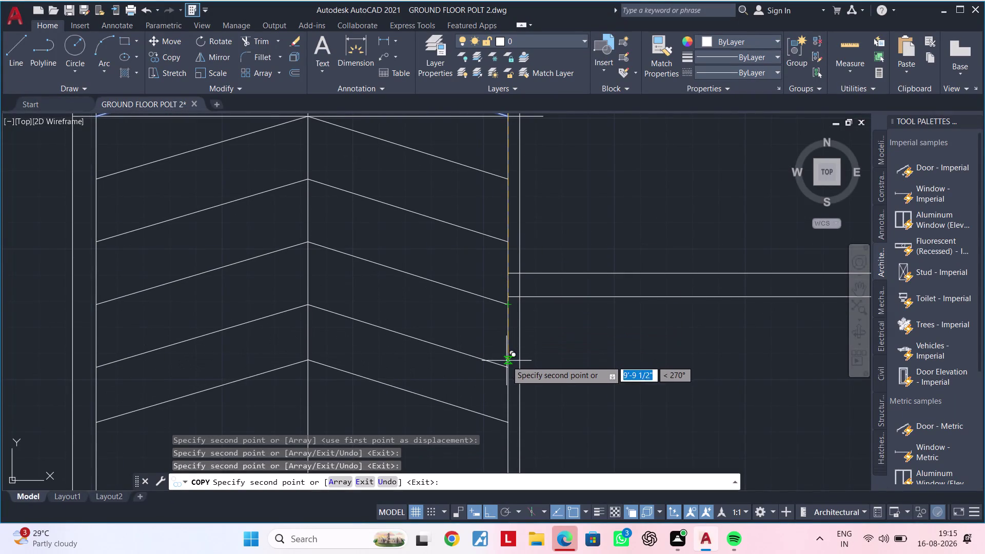
click(507, 368)
middle_drag(507, 368, 511, 137)
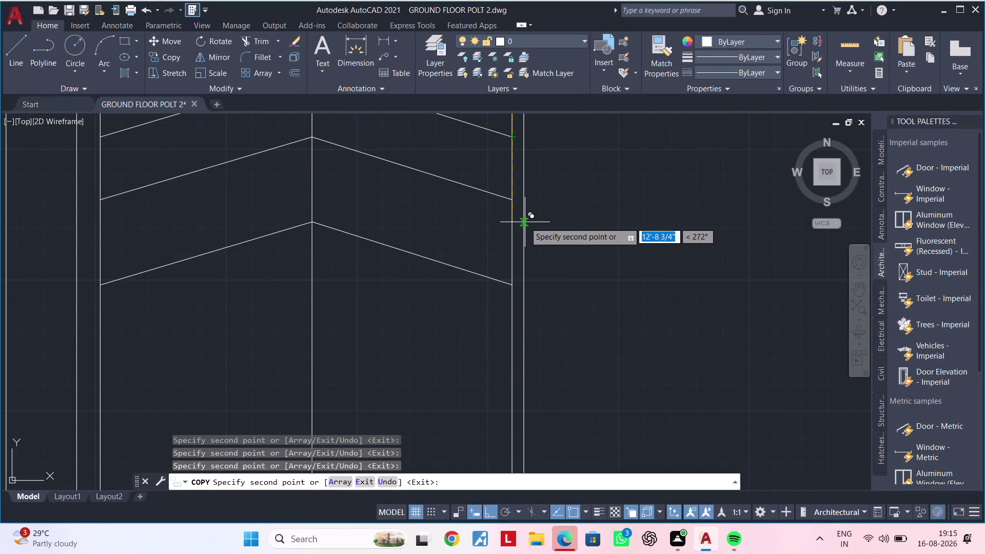
click(512, 198)
click(509, 262)
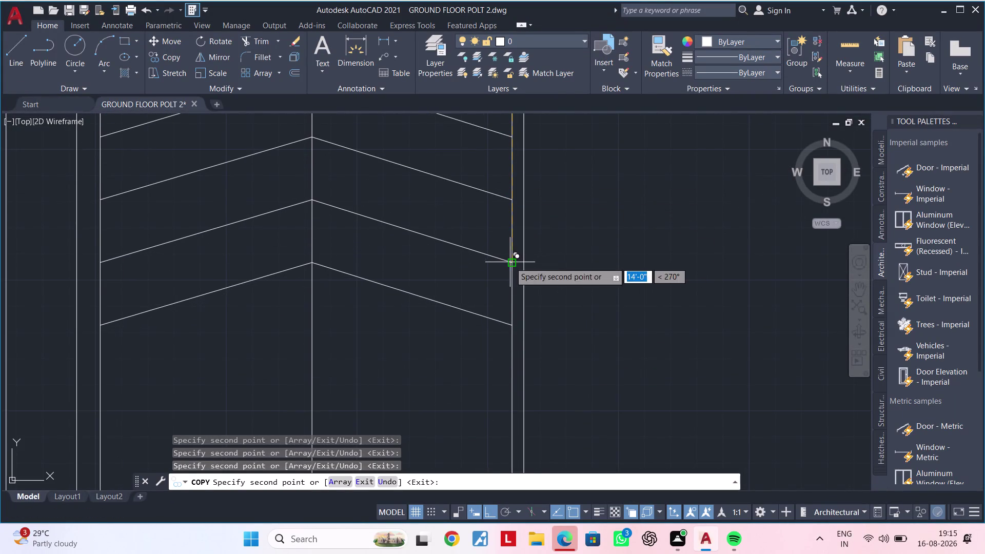
middle_drag(519, 308, 518, 191)
click(514, 208)
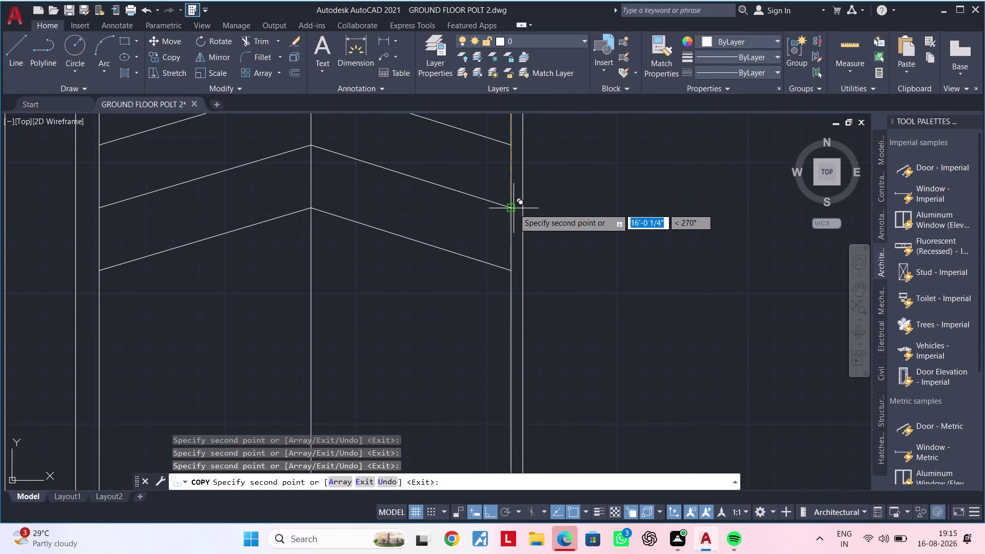
click(512, 269)
middle_drag(512, 263, 521, 168)
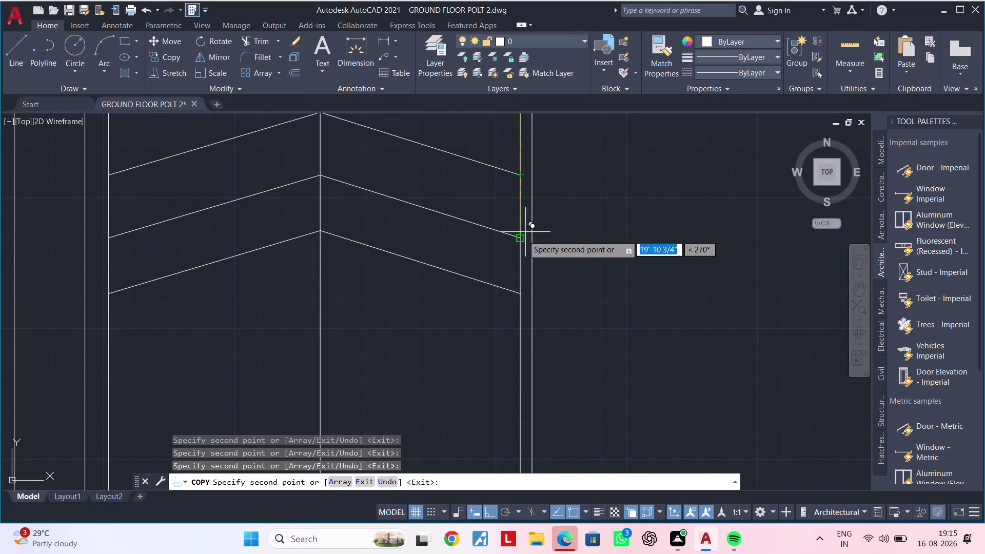
click(520, 238)
middle_drag(522, 271, 523, 143)
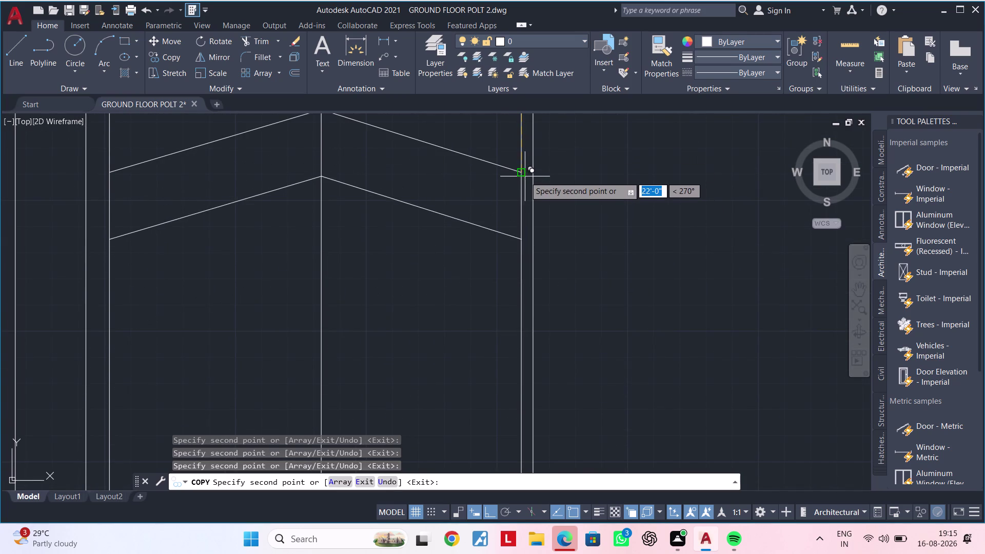
click(525, 175)
click(521, 235)
middle_drag(527, 257, 528, 127)
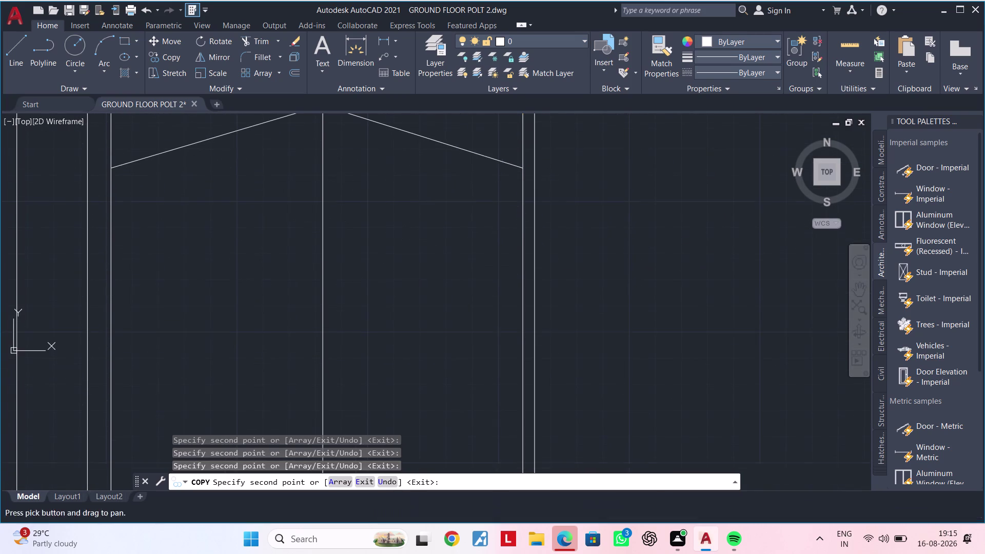
click(526, 169)
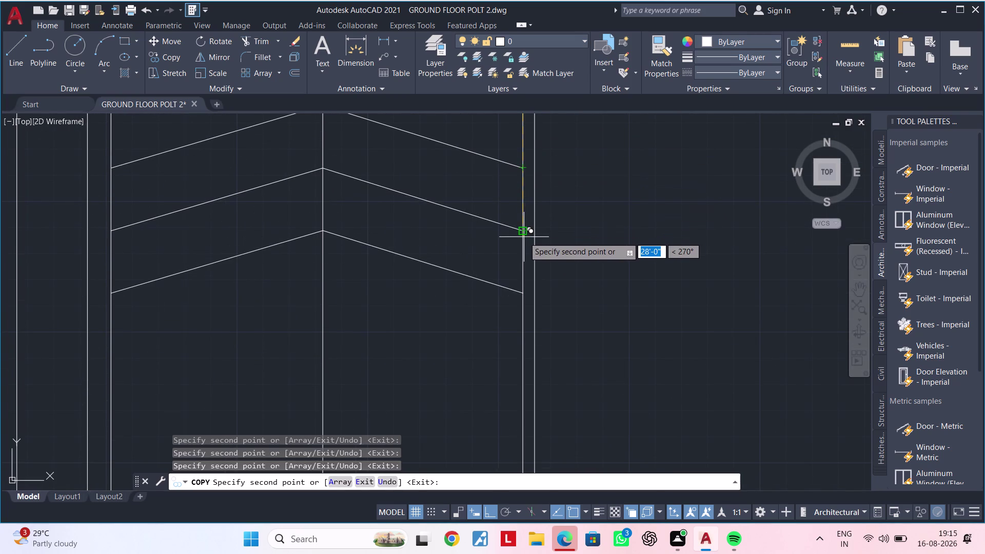
click(524, 230)
middle_drag(536, 243, 538, 159)
click(526, 212)
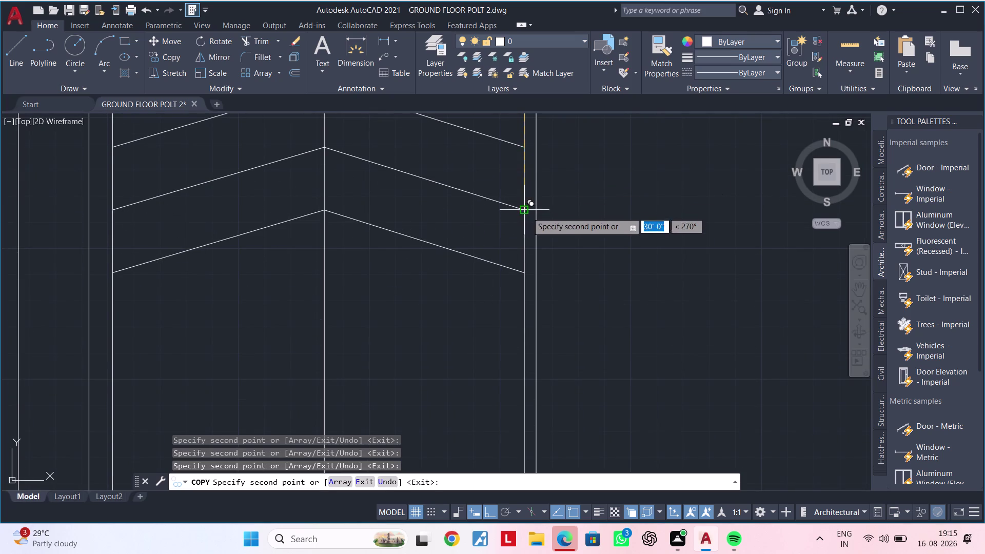
middle_drag(526, 198, 531, 109)
click(530, 182)
middle_drag(528, 229, 526, 130)
scroll(up, 3)
click(526, 159)
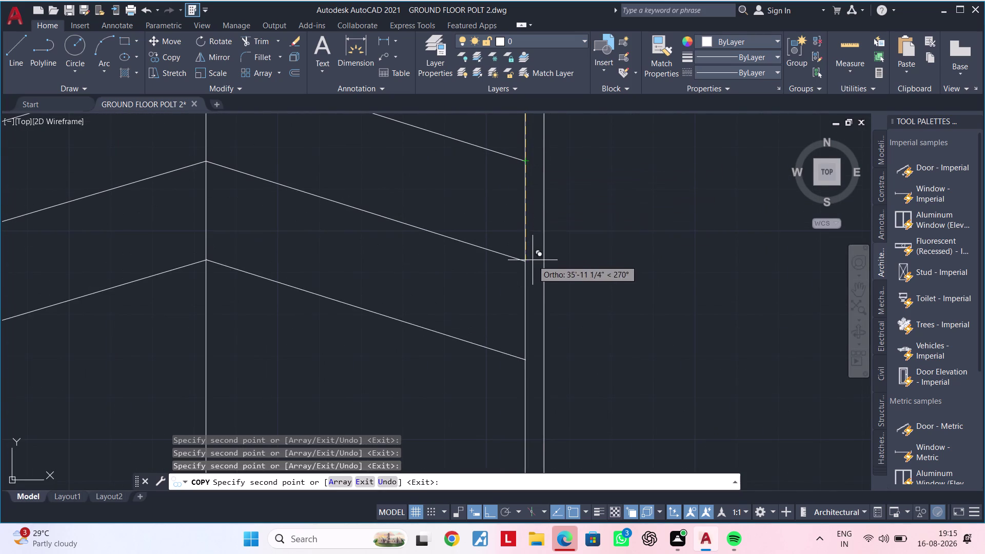
click(520, 263)
middle_drag(527, 251, 535, 63)
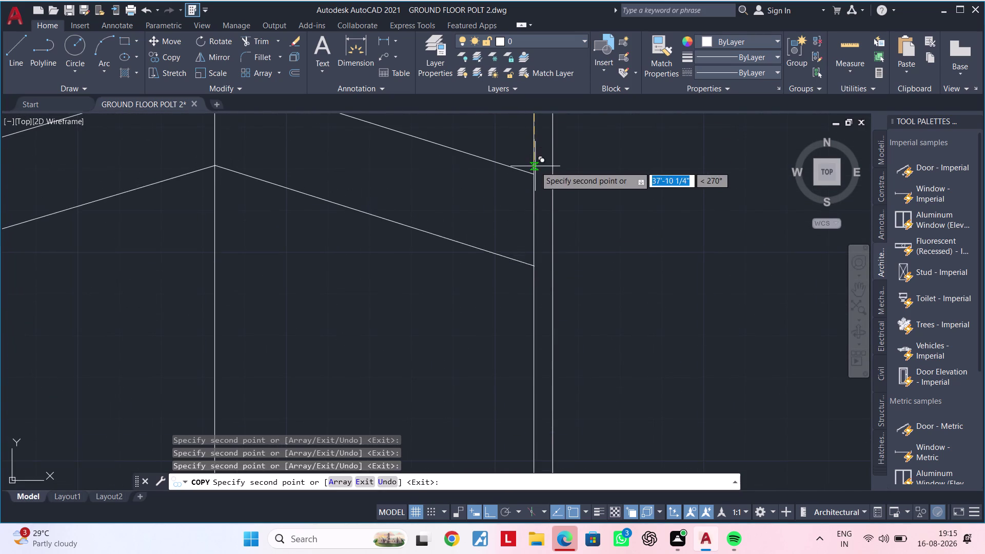
click(535, 175)
middle_drag(536, 180, 536, 14)
middle_drag(533, 141, 528, 183)
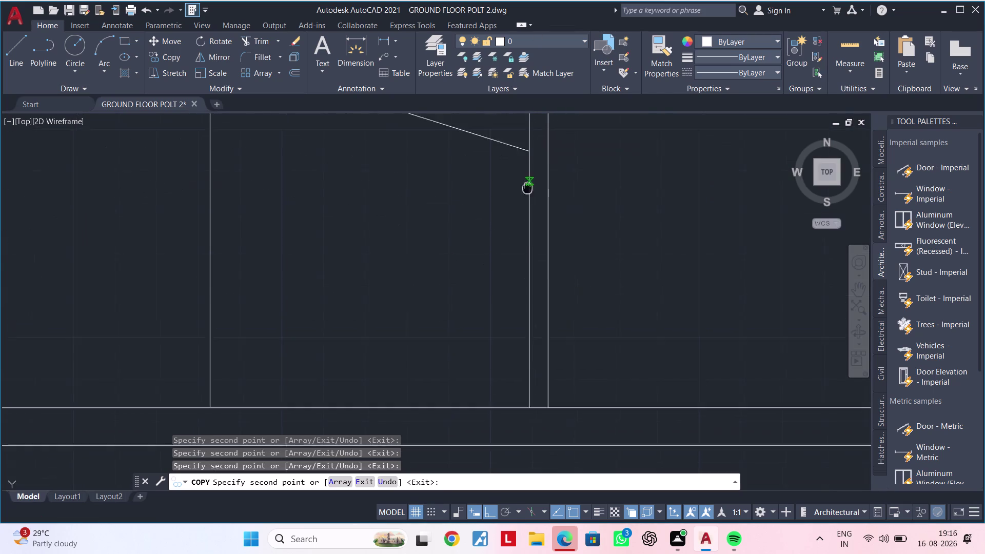
middle_drag(527, 183, 511, 261)
click(517, 232)
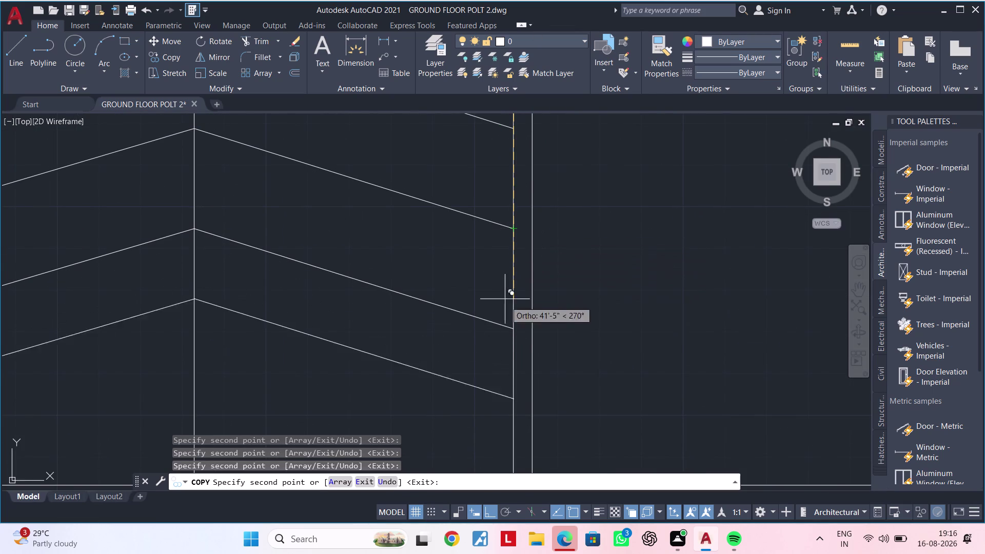
click(512, 327)
middle_drag(494, 275, 548, 142)
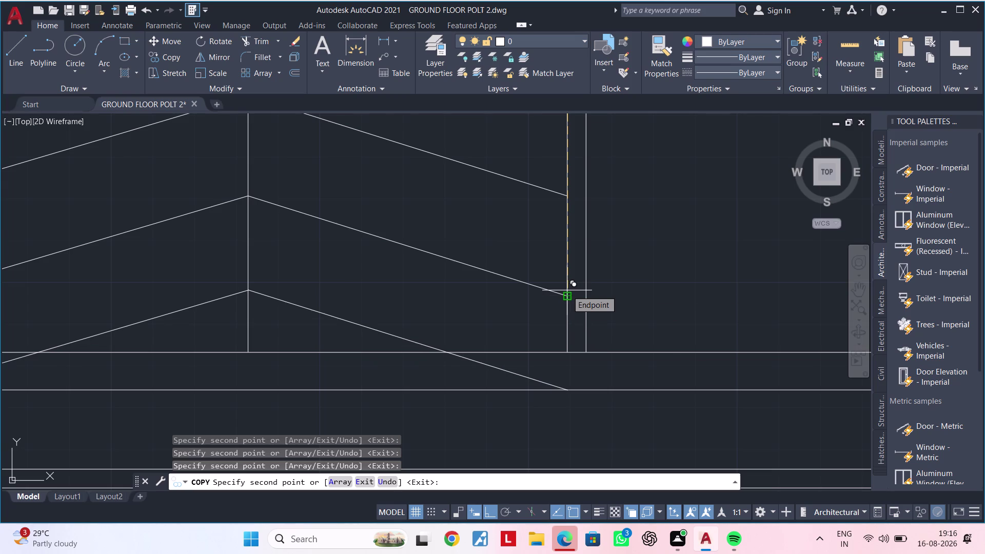
scroll(down, 3)
key(Escape)
key(Escape)
scroll(down, 3)
middle_drag(615, 307, 454, 303)
key(Escape)
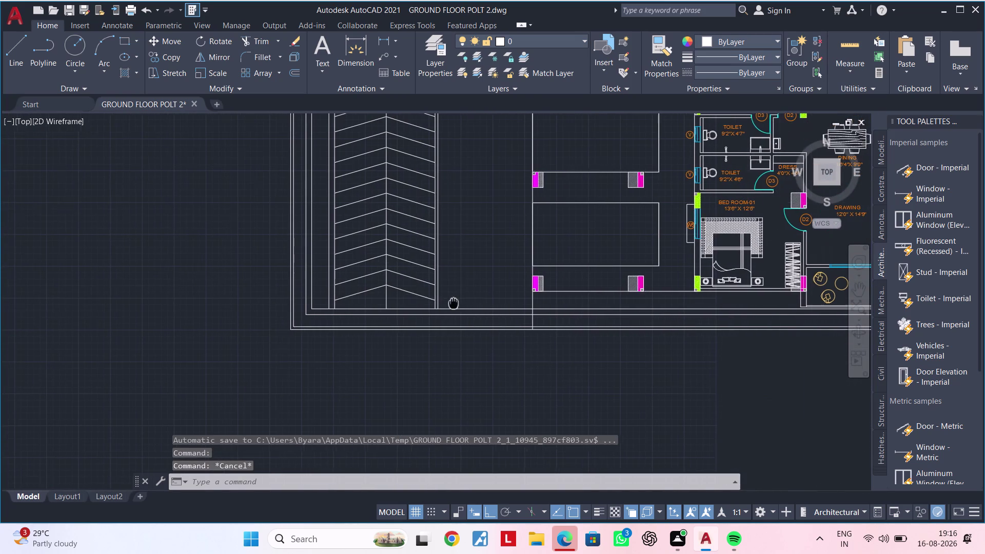
Delete the horizontal construction line across the top of the parking chevrons.
key(Escape)
key(Escape)
key(Escape)
scroll(down, 3)
middle_drag(474, 275, 460, 384)
middle_drag(468, 320, 464, 347)
key(Escape)
key(Escape)
key(Escape)
middle_drag(452, 304, 451, 372)
scroll(up, 3)
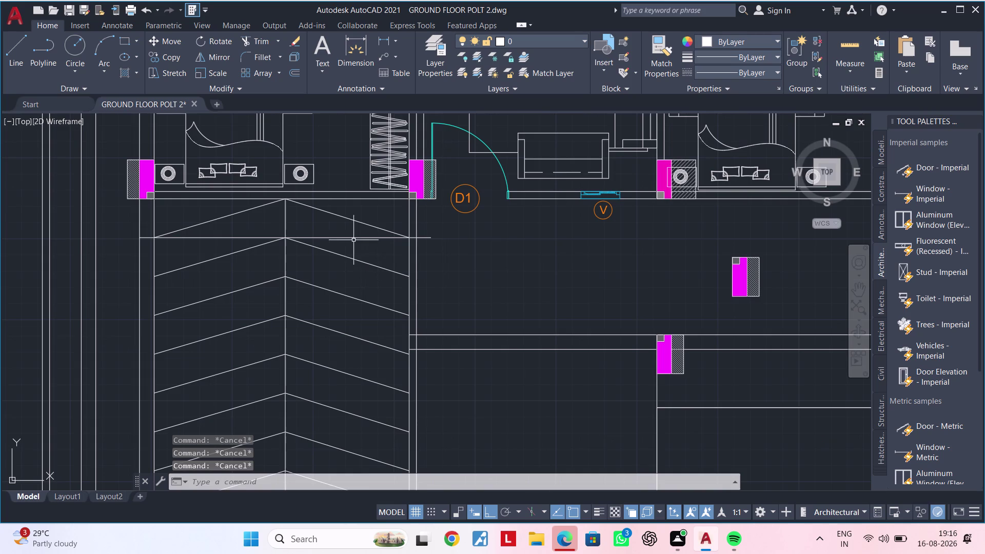
click(354, 240)
click(353, 238)
click(342, 237)
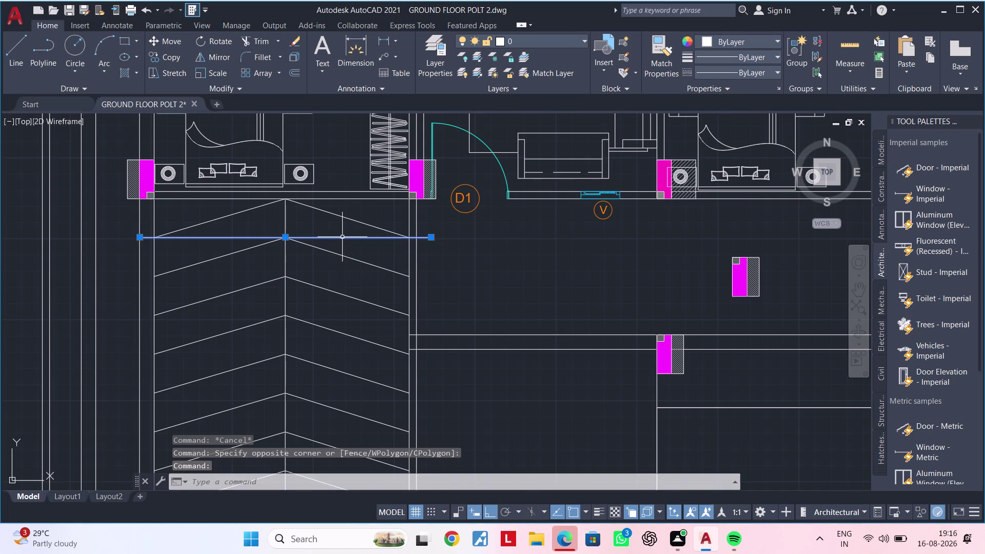
key(Delete)
Zoom and pan over the floor plan, parking area and lower flats to review them.
scroll(down, 3)
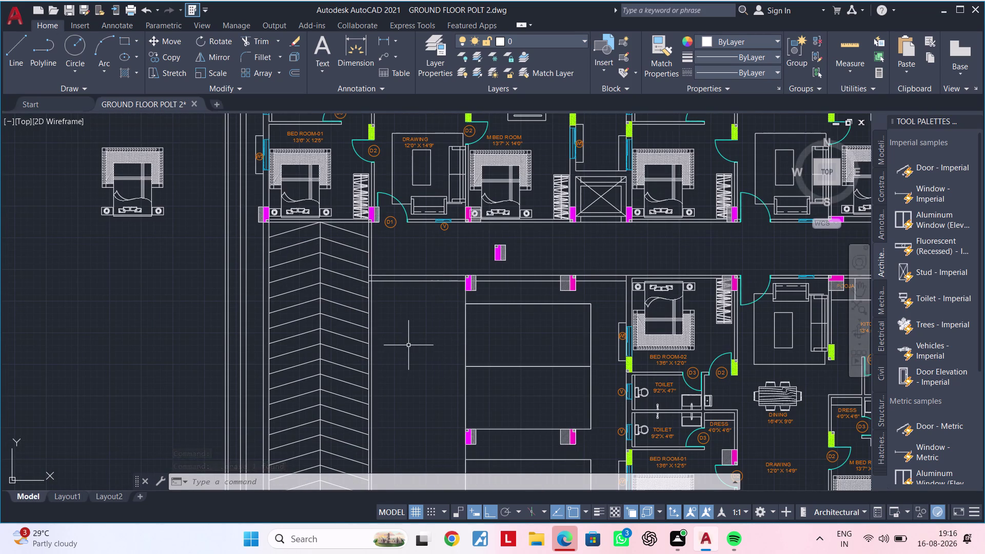
scroll(down, 3)
middle_drag(414, 345, 511, 332)
middle_drag(408, 330, 417, 329)
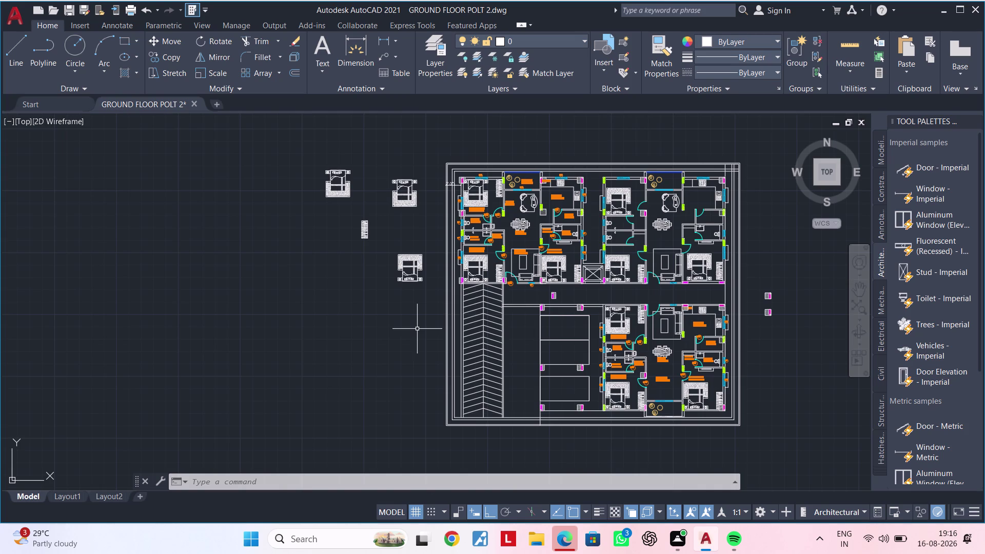
scroll(up, 3)
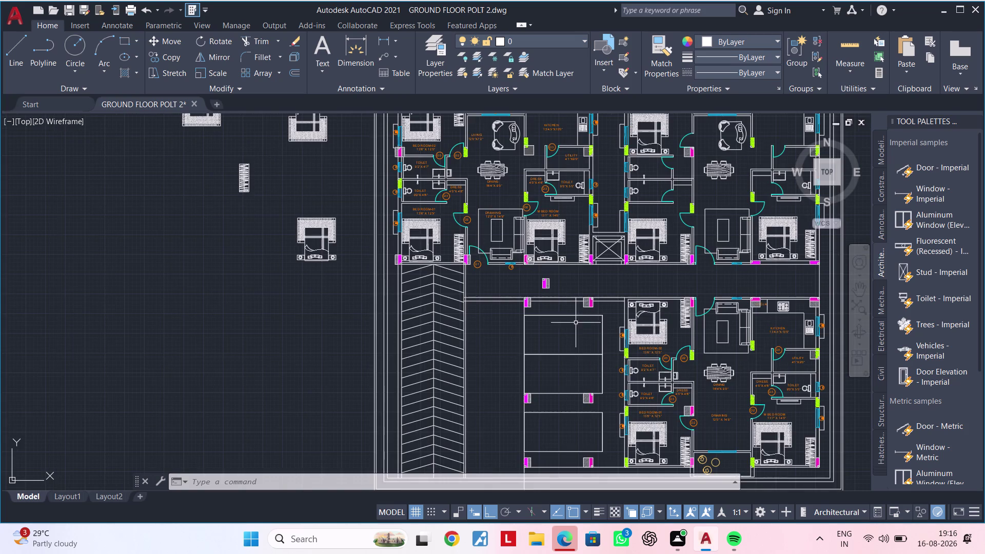
middle_drag(566, 323, 398, 296)
scroll(up, 3)
scroll(up, 3)
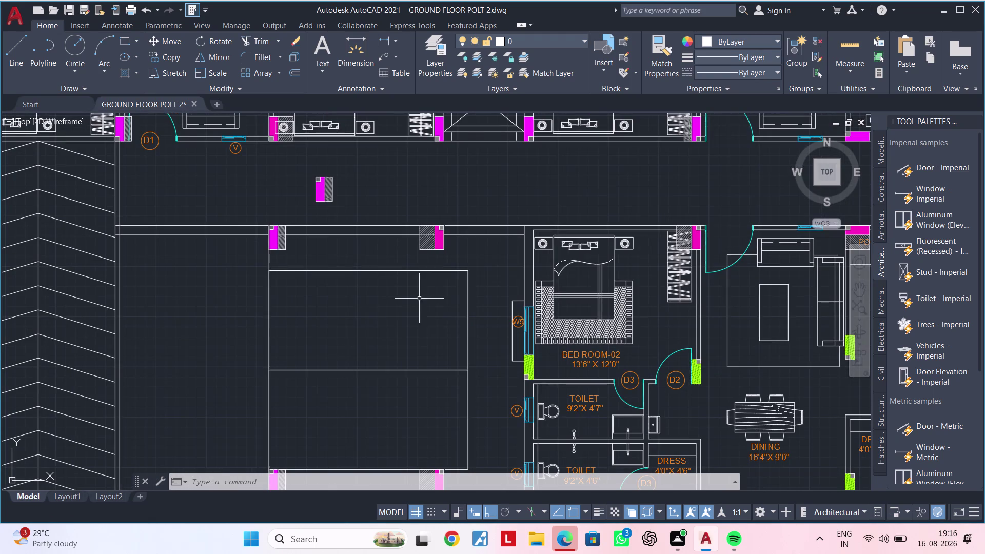
middle_drag(361, 302, 363, 242)
scroll(down, 3)
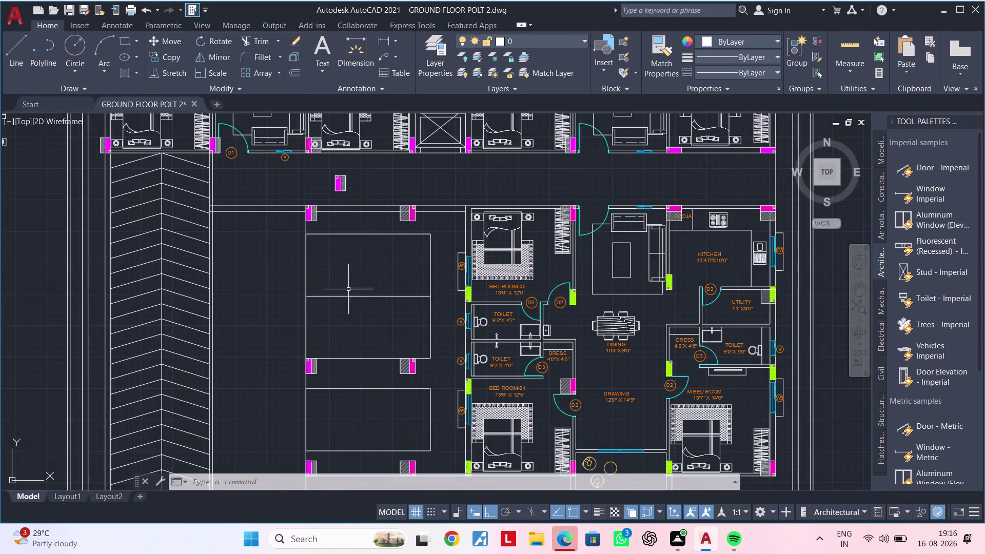
middle_drag(311, 293, 389, 263)
scroll(down, 3)
middle_drag(336, 275, 368, 246)
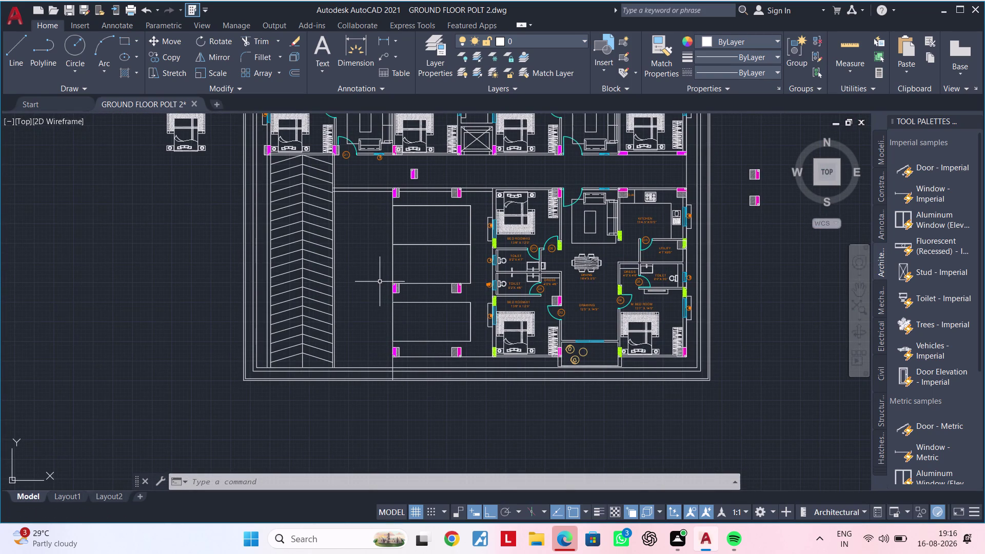
middle_drag(379, 281, 381, 242)
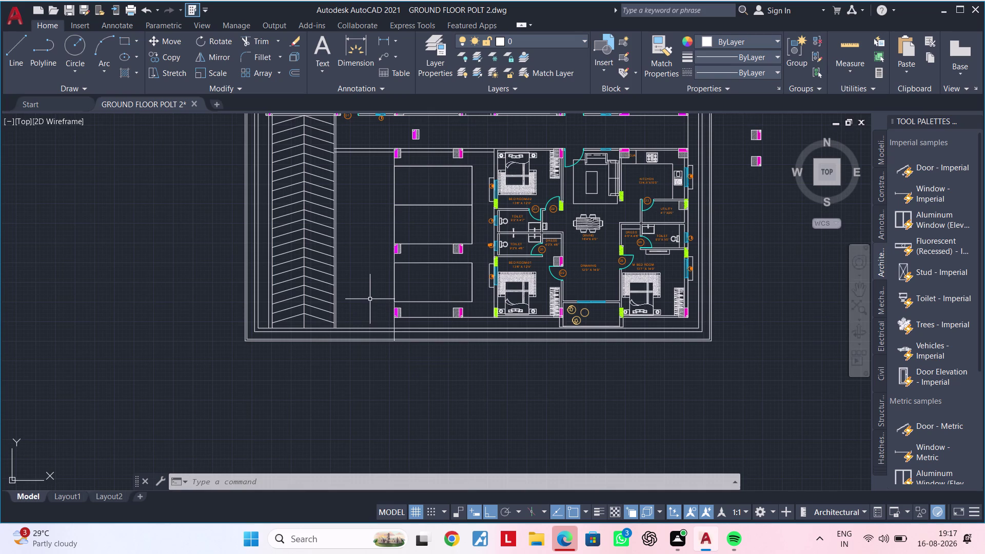
middle_drag(350, 266, 370, 434)
scroll(up, 3)
middle_drag(384, 361, 444, 345)
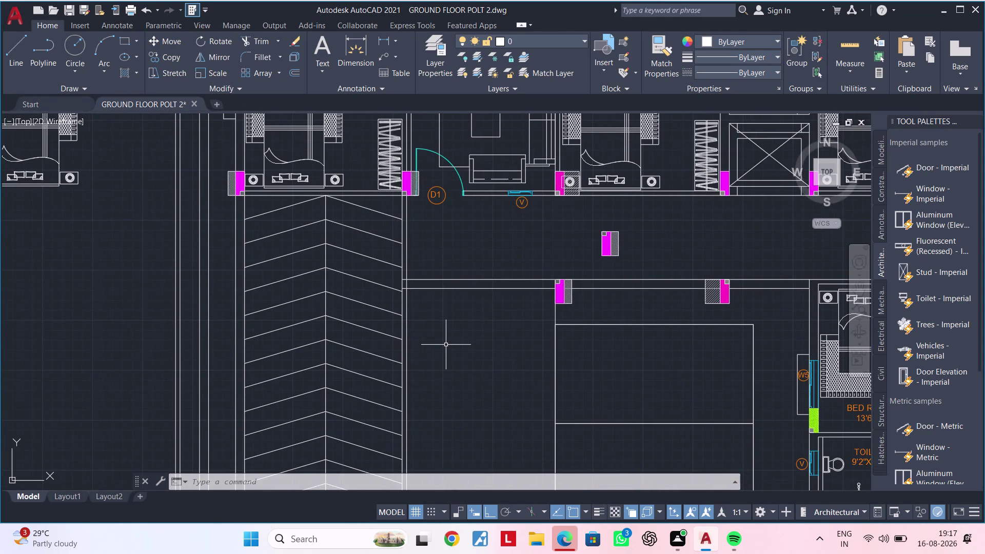
Start a line at a parking chevron end, then abandon it unfinished.
key(Escape)
key(Escape)
key(Escape)
key(Escape)
key(Escape)
key(Escape)
key(Escape)
key(Escape)
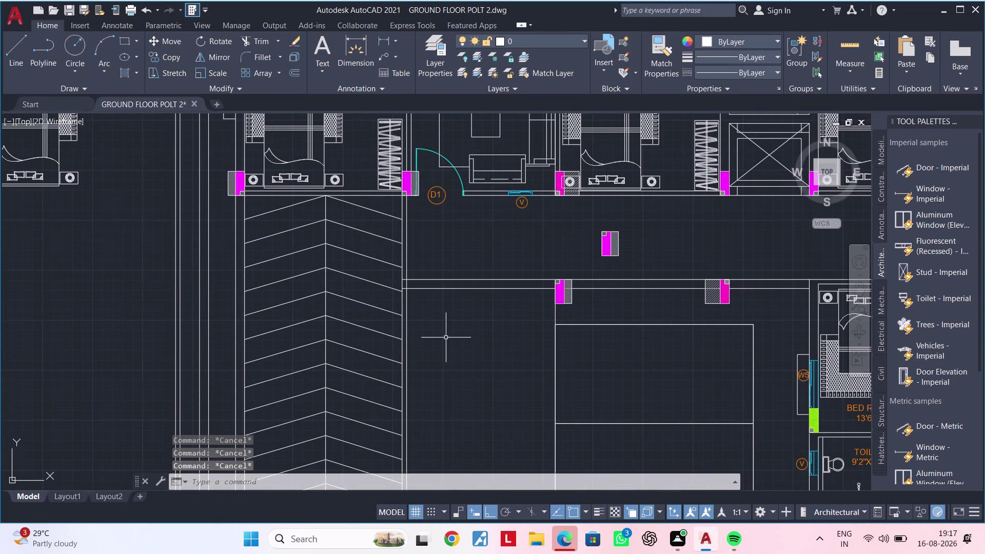
key(Escape)
text(L)
key(space)
scroll(up, 3)
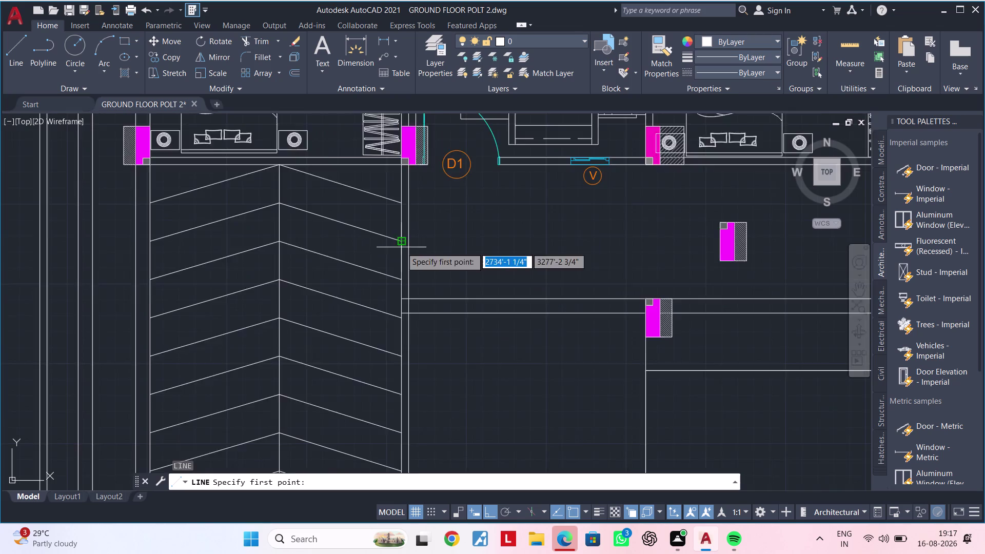
click(402, 329)
middle_drag(57, 284, 127, 285)
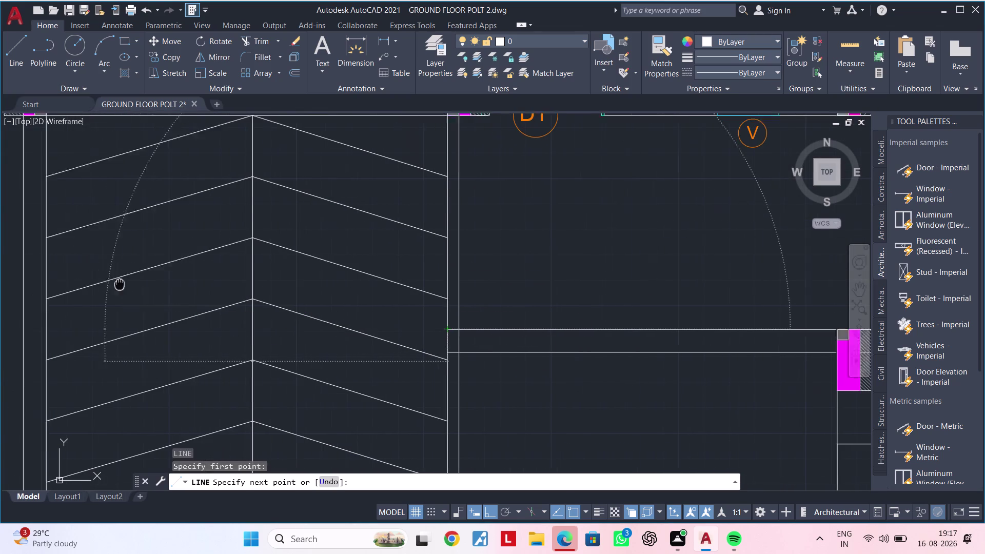
middle_drag(126, 284, 281, 269)
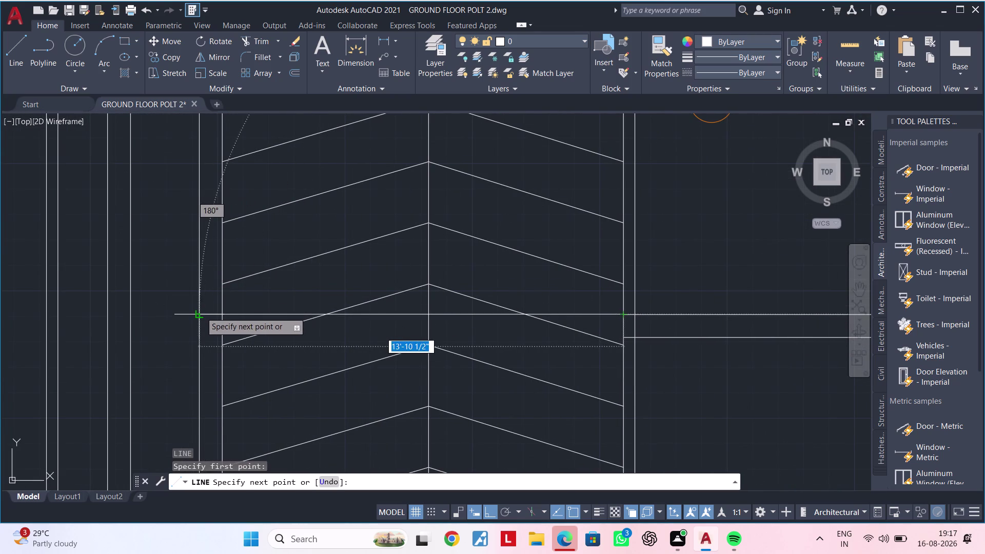
click(198, 314)
key(Escape)
key(Escape)
Pan past the corridor, kitchen and living area to centre on a magenta column piece.
scroll(down, 3)
middle_drag(245, 317, 180, 313)
key(Escape)
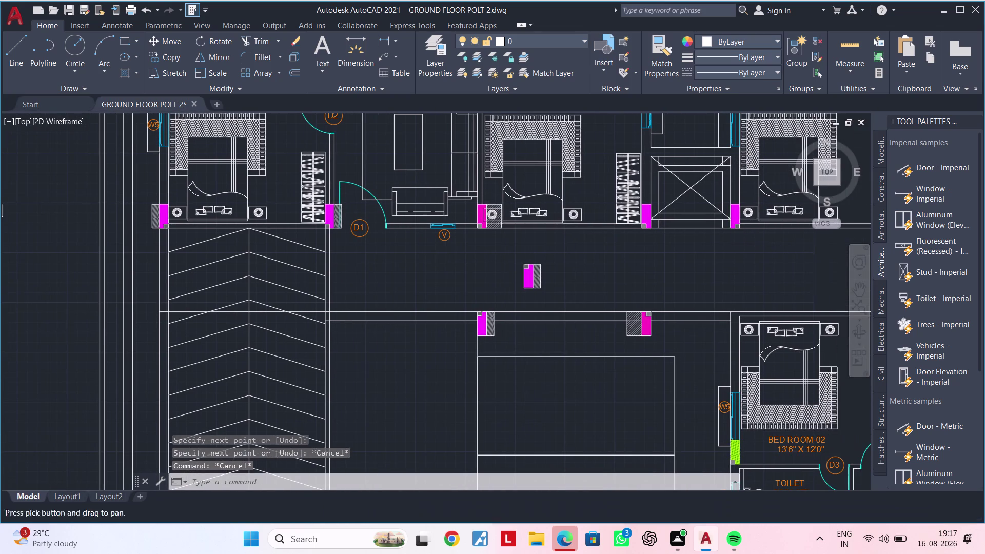
key(Escape)
key(Escape)
key(Escape)
middle_drag(433, 305, 357, 312)
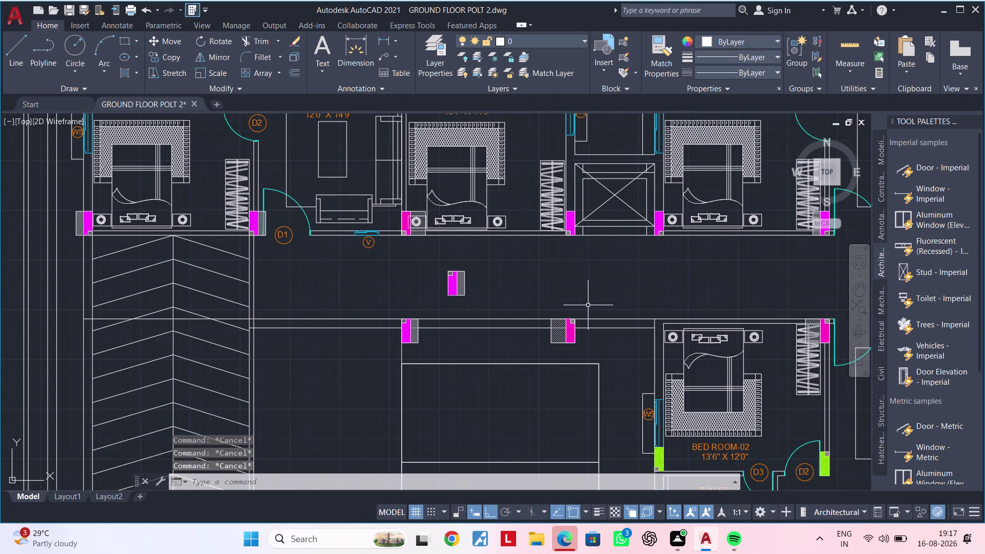
middle_drag(623, 302, 451, 303)
scroll(up, 3)
scroll(down, 3)
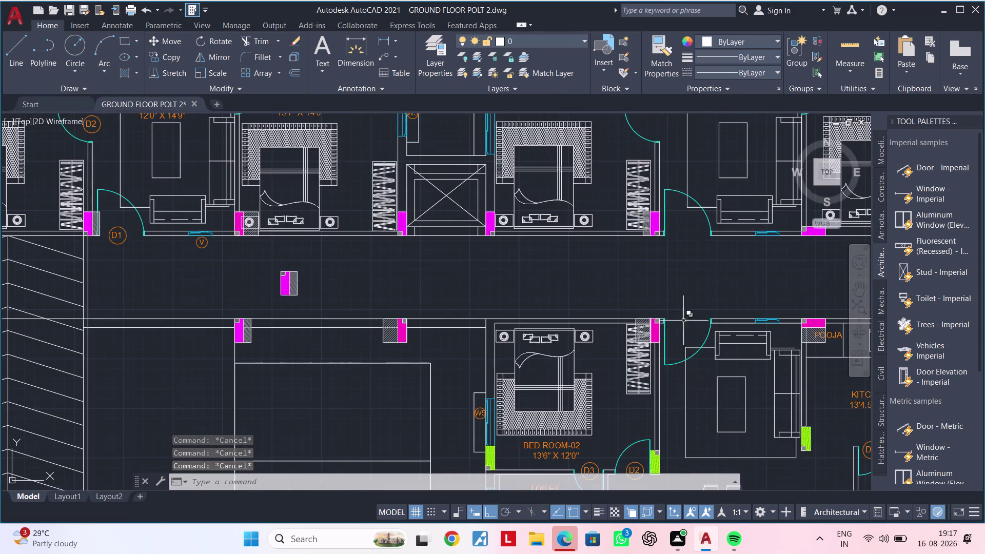
middle_drag(702, 318, 388, 280)
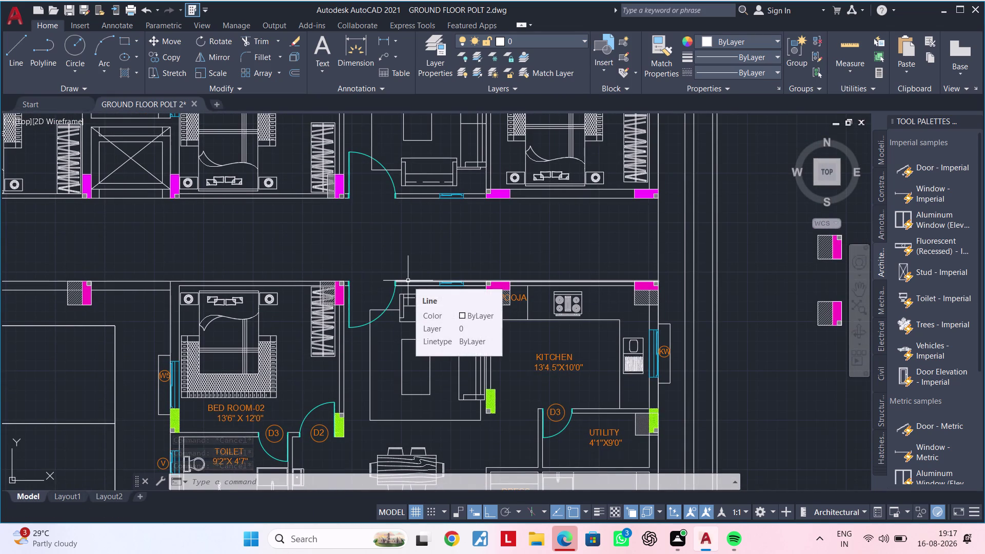
middle_drag(461, 248, 398, 288)
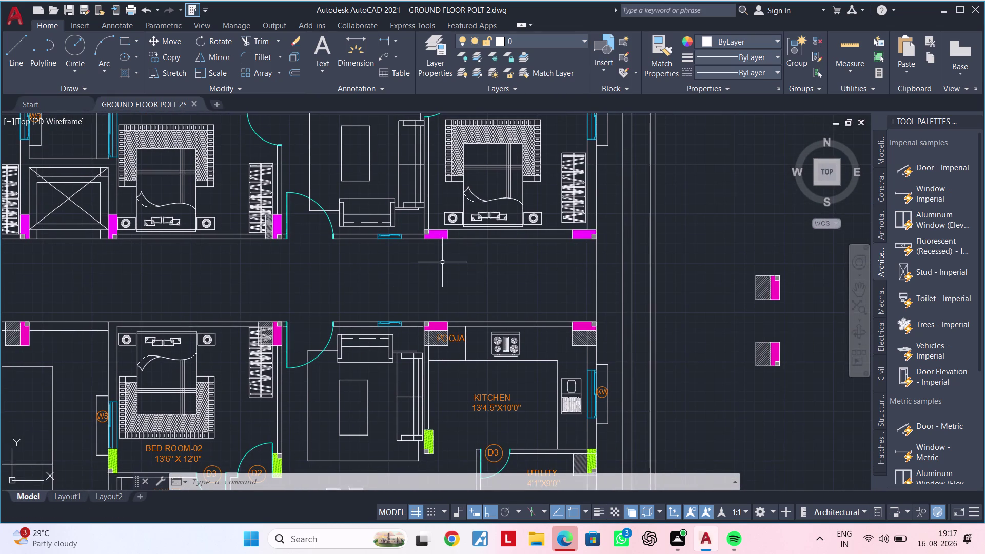
scroll(up, 3)
middle_drag(438, 256, 438, 315)
Copy the magenta column piece into the empty space beside the plan.
scroll(up, 3)
click(407, 231)
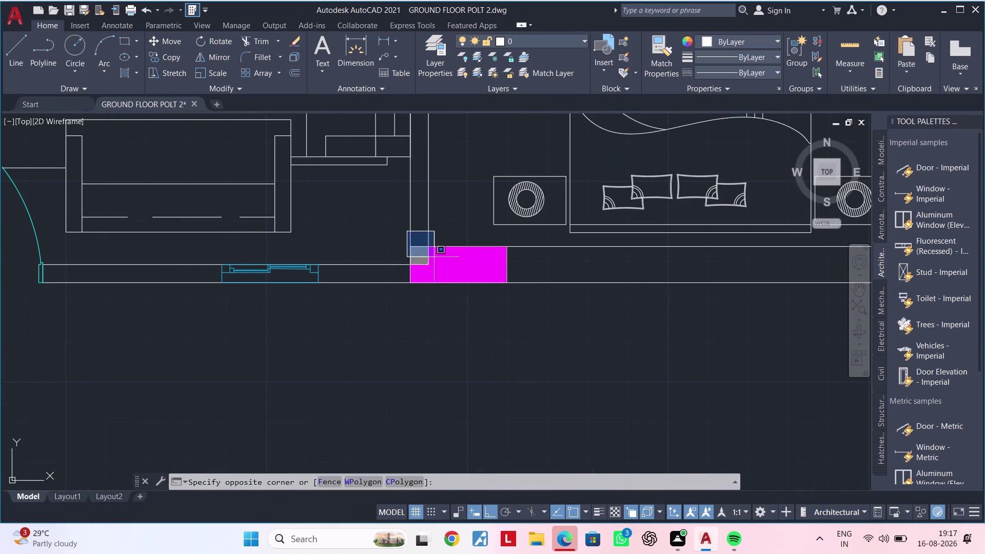
click(526, 305)
text(CO)
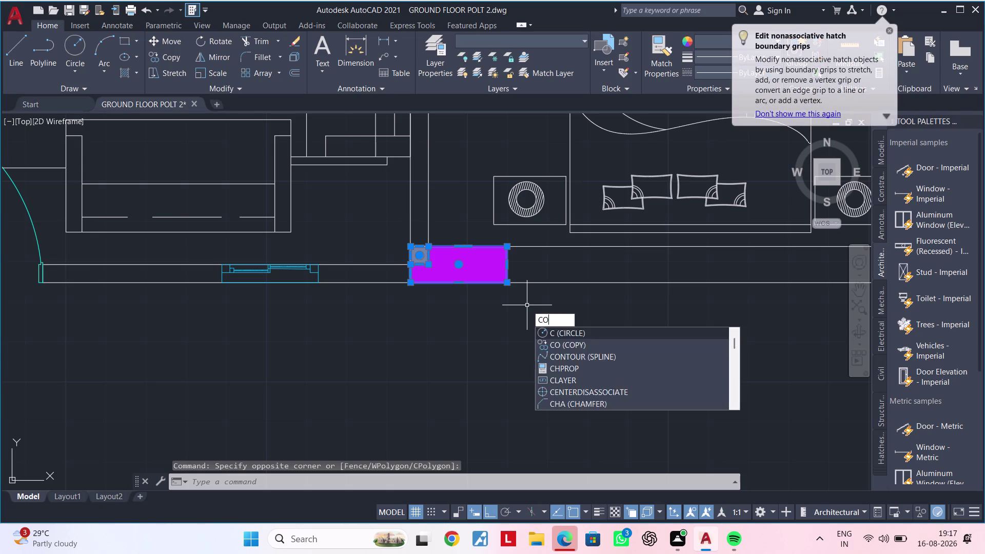
key(space)
click(489, 265)
scroll(down, 3)
middle_drag(403, 335, 778, 278)
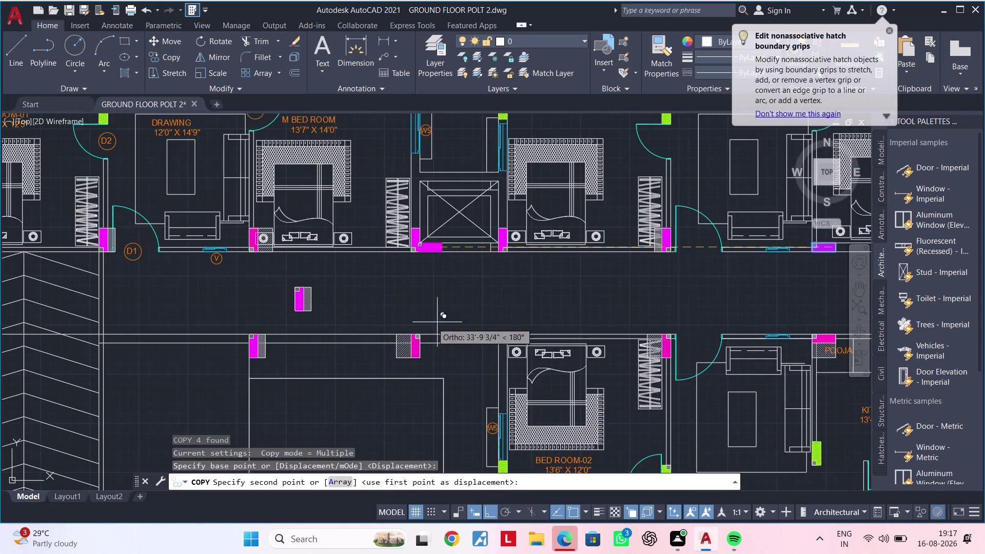
scroll(down, 3)
middle_drag(494, 314, 713, 268)
click(496, 512)
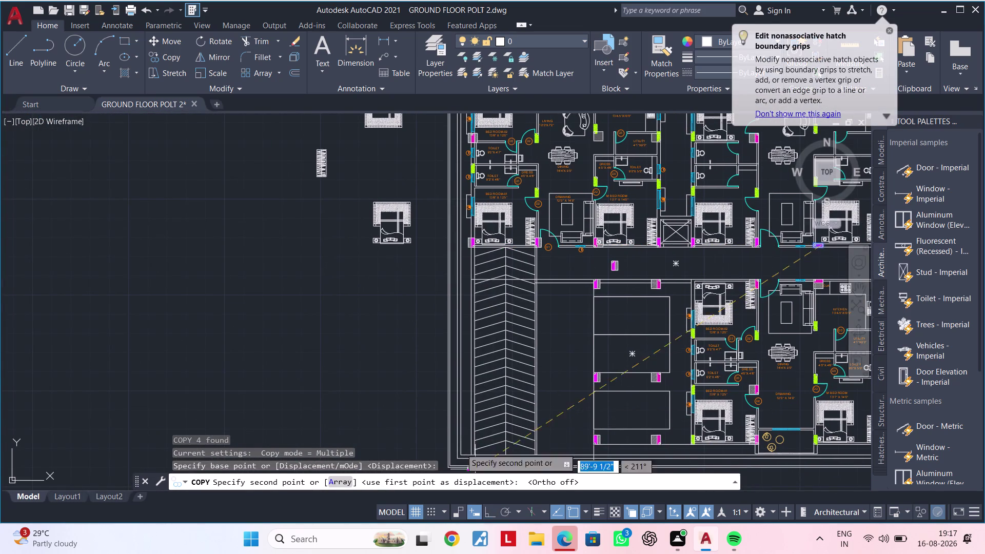
click(405, 324)
scroll(up, 3)
key(Escape)
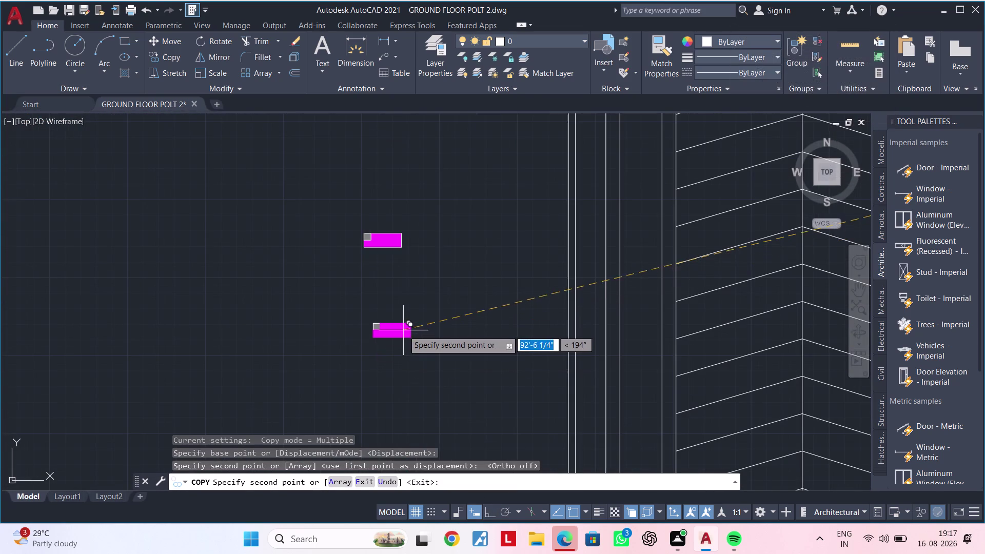
key(Escape)
Rotate the copied column 90° to stand upright, with Ortho turned on.
click(434, 206)
click(323, 292)
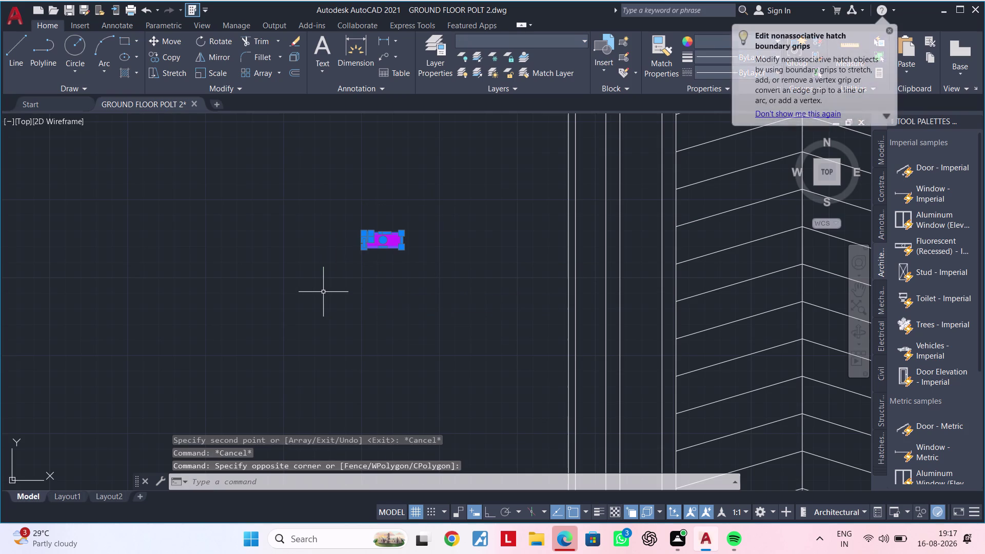
text(RO)
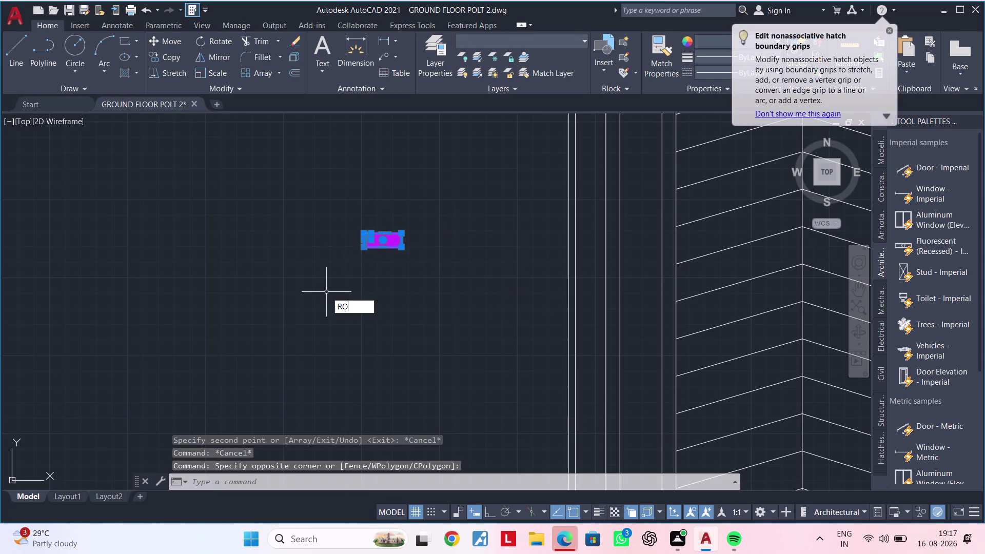
key(space)
click(351, 292)
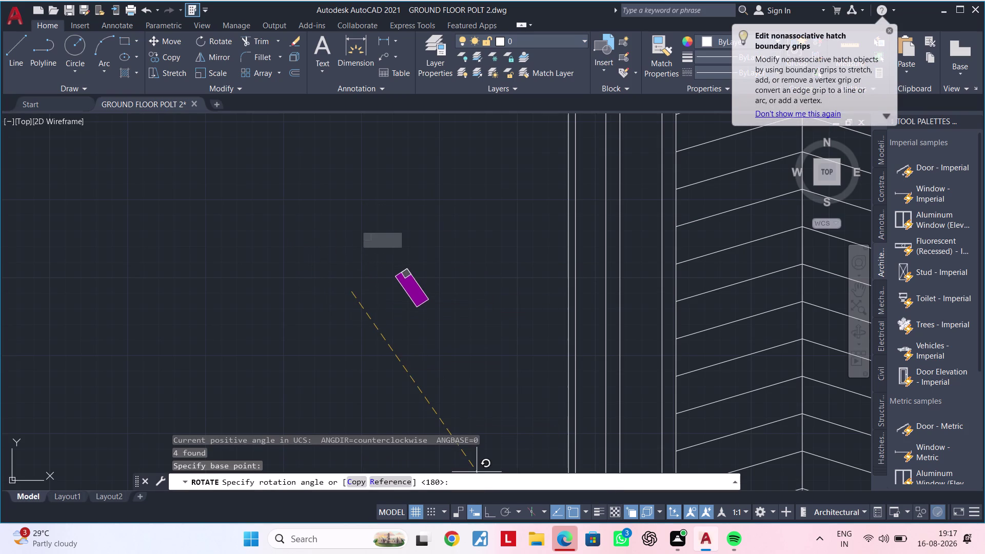
click(489, 509)
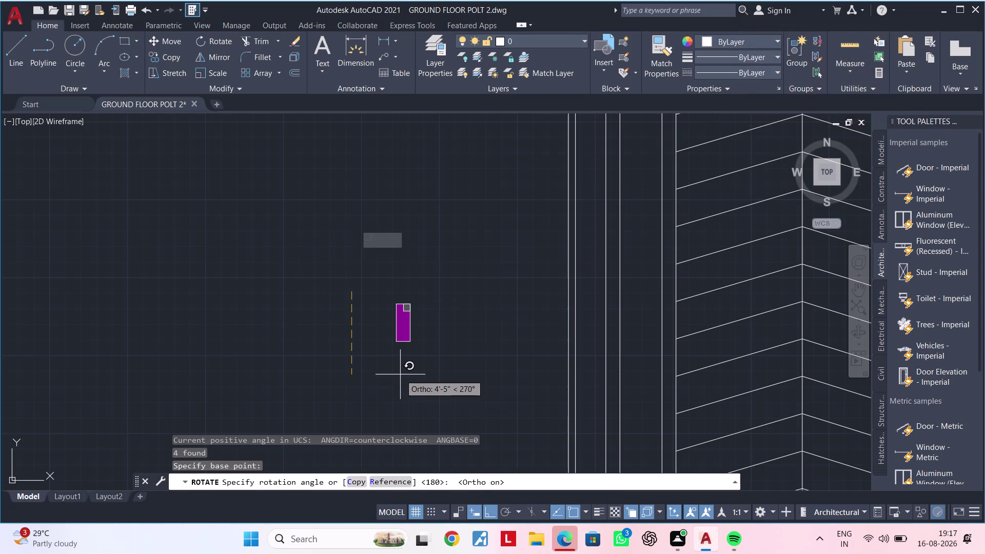
click(400, 374)
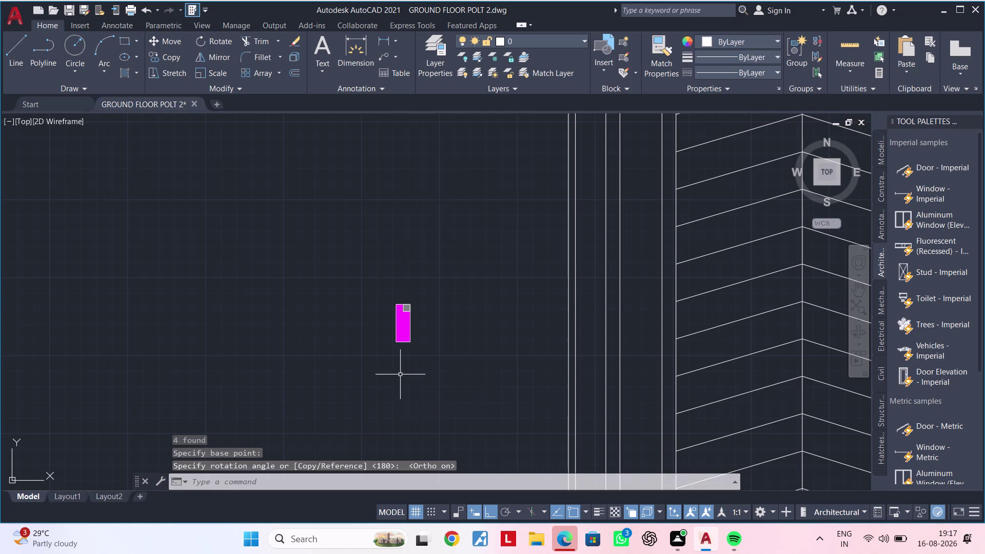
Mirror the upright column sideways, keeping the original piece.
key(Escape)
key(Escape)
text(MI)
key(space)
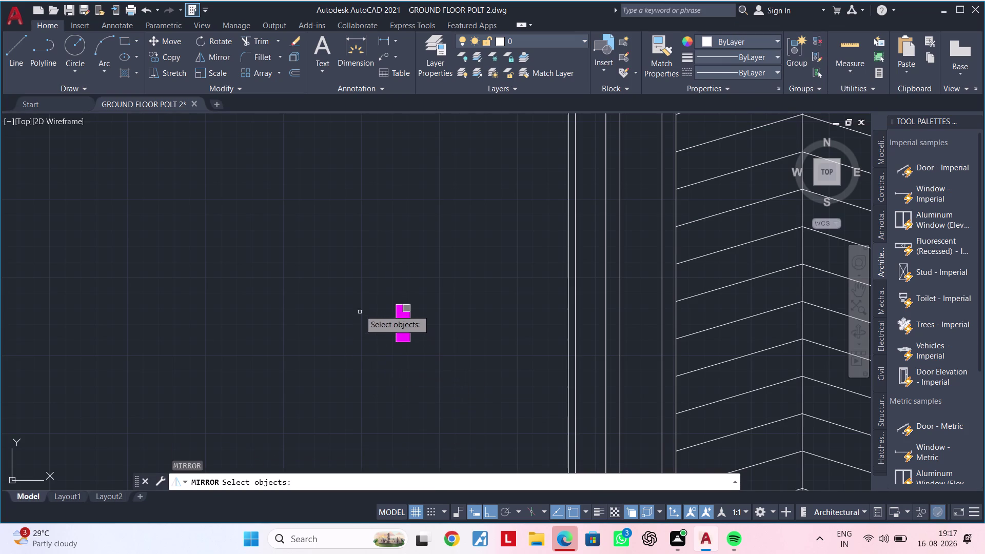
key(Escape)
click(422, 275)
click(362, 365)
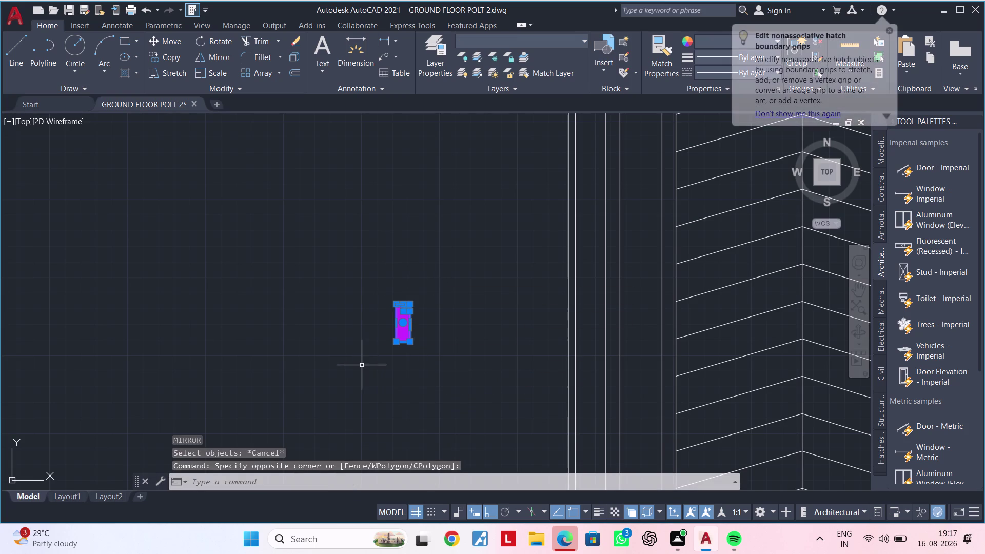
text(MI)
key(space)
click(322, 297)
click(311, 365)
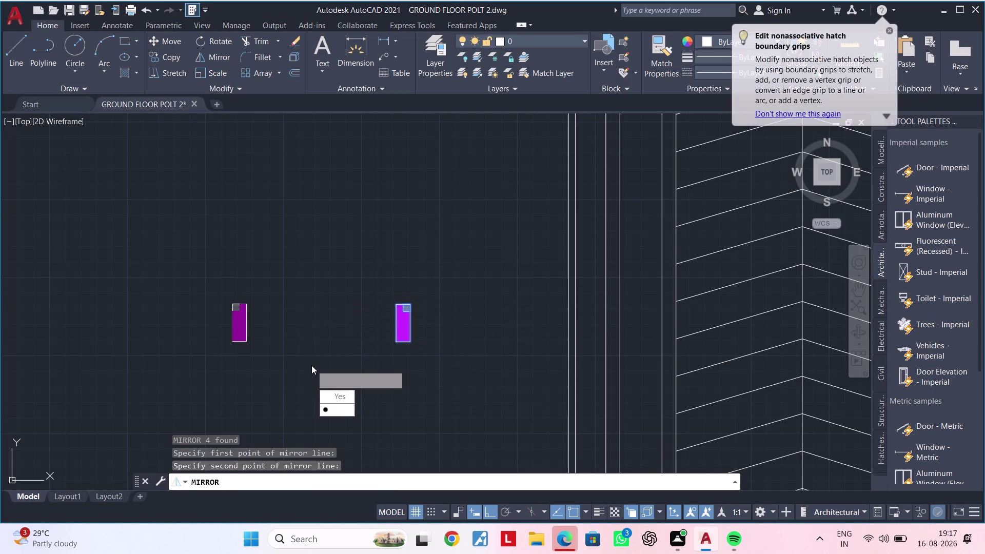
drag(338, 408, 311, 365)
Mirror both column pieces downward, keeping the originals, to form four.
middle_drag(311, 356, 332, 285)
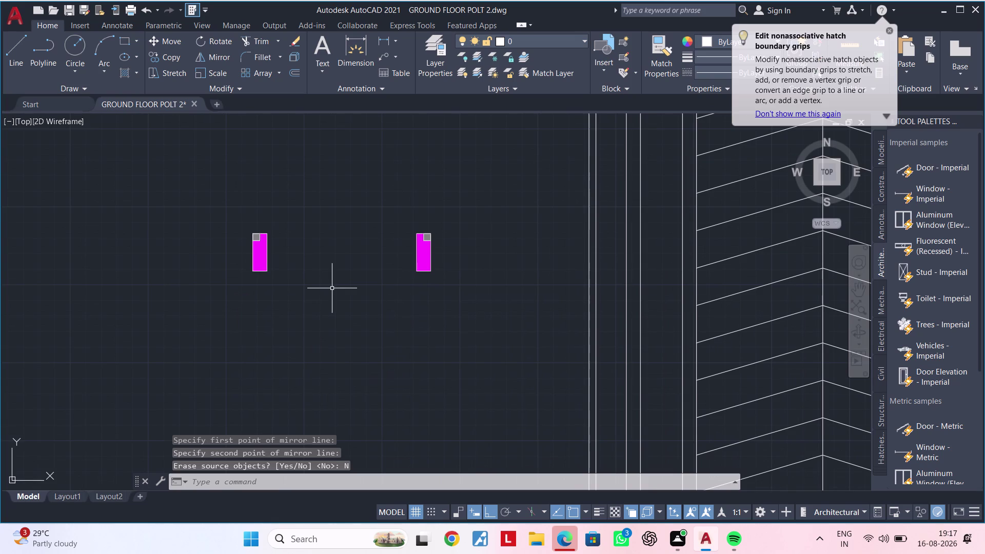
middle_drag(332, 288, 333, 267)
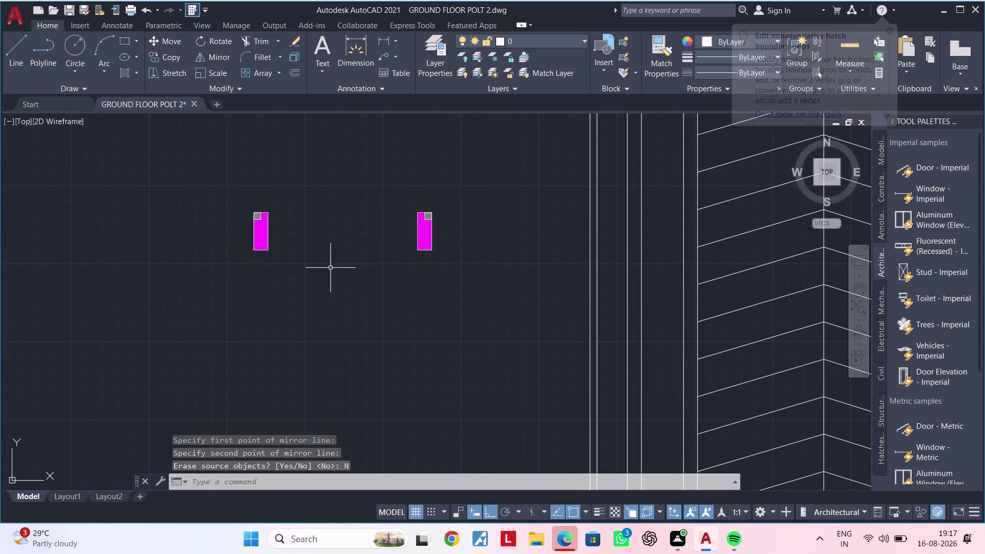
click(224, 197)
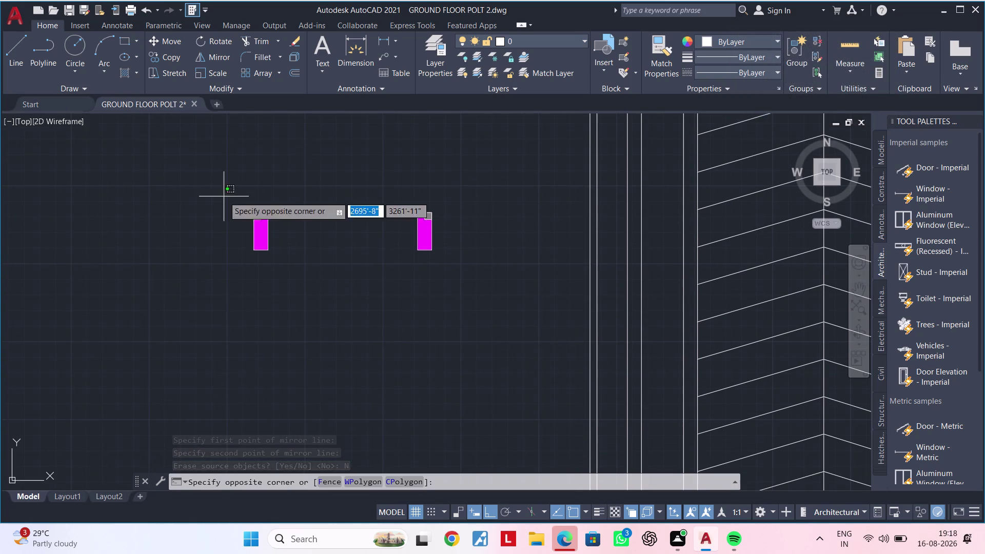
click(460, 281)
text(MI)
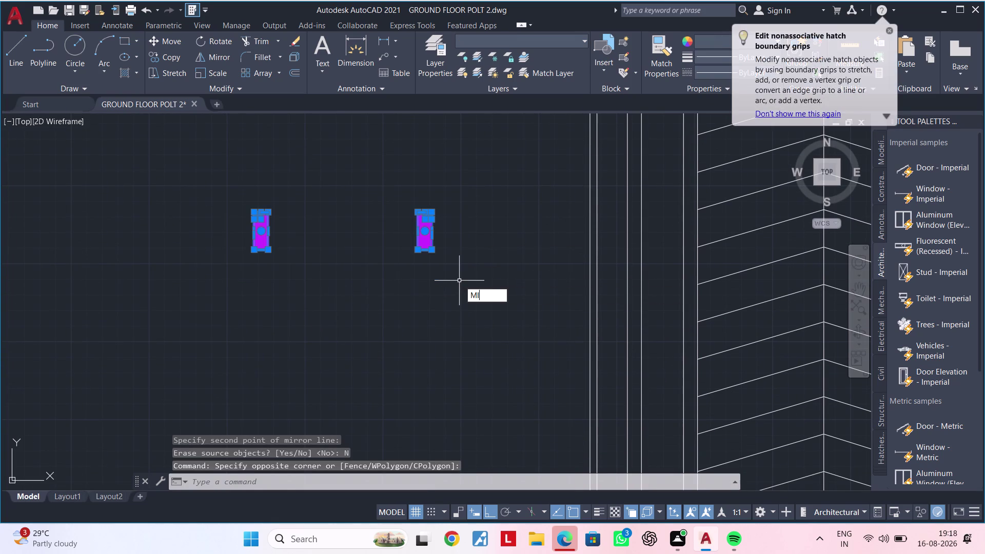
key(space)
drag(224, 288, 254, 287)
click(485, 291)
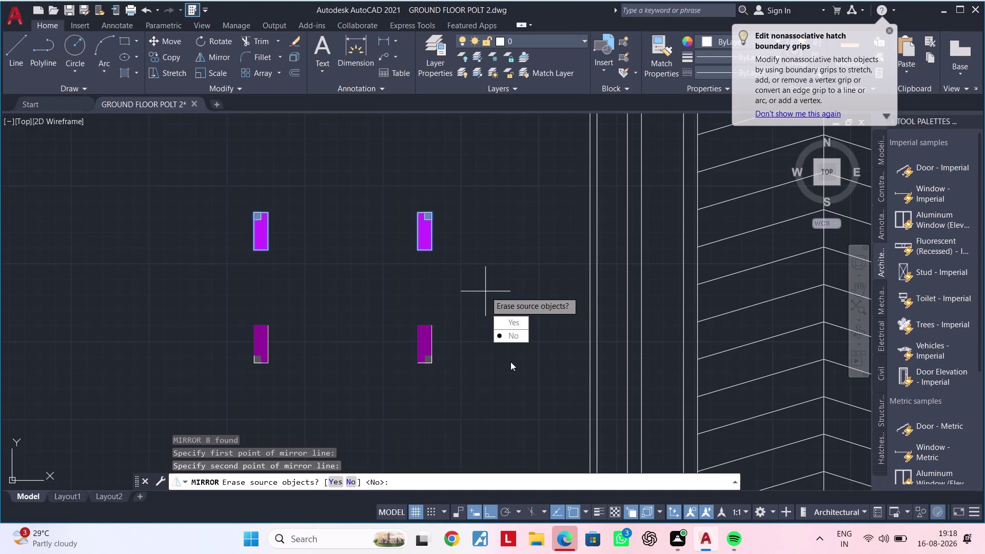
drag(511, 341, 486, 291)
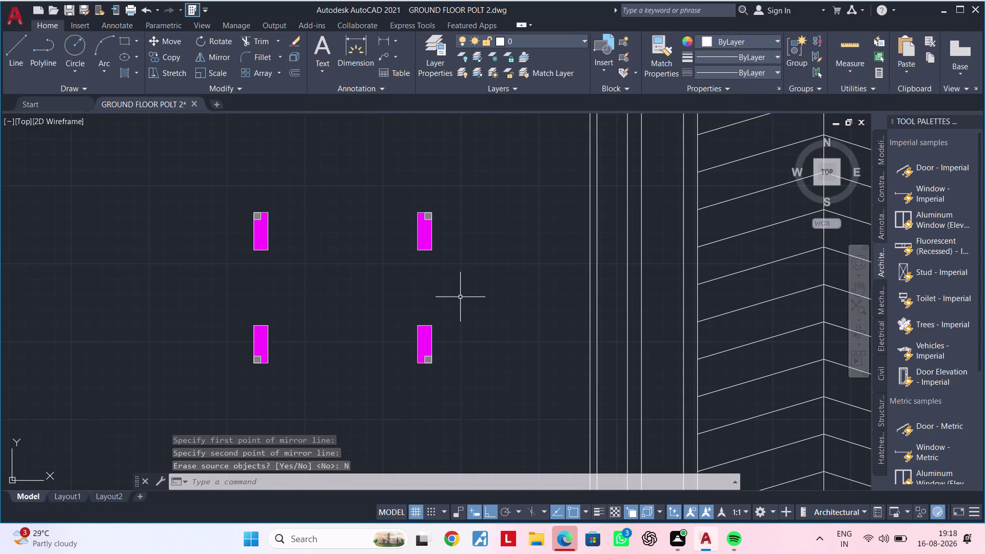
Pan back to the parking area and select the top-left column to move it.
middle_drag(460, 296, 417, 342)
scroll(down, 3)
middle_drag(428, 328, 361, 329)
middle_drag(380, 314, 311, 318)
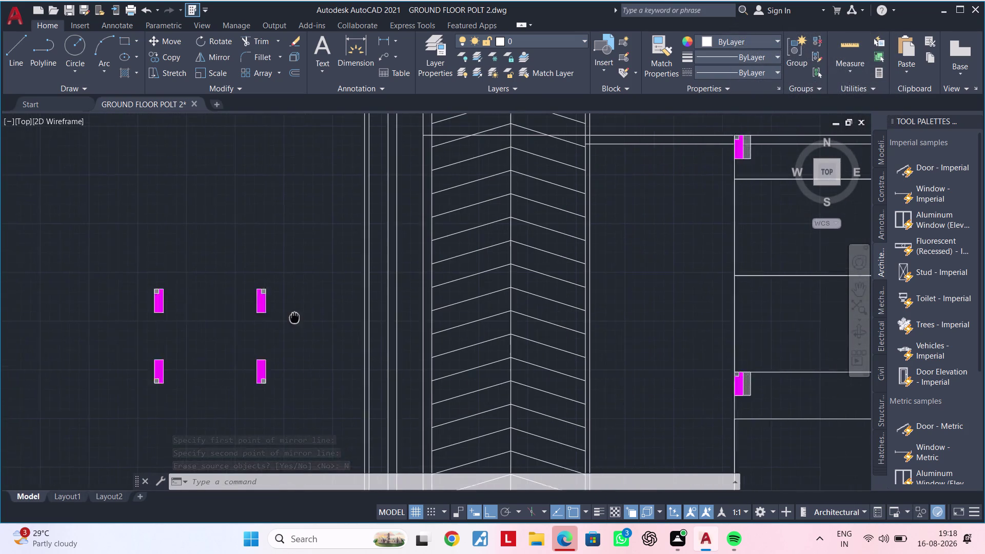
middle_drag(310, 318, 256, 318)
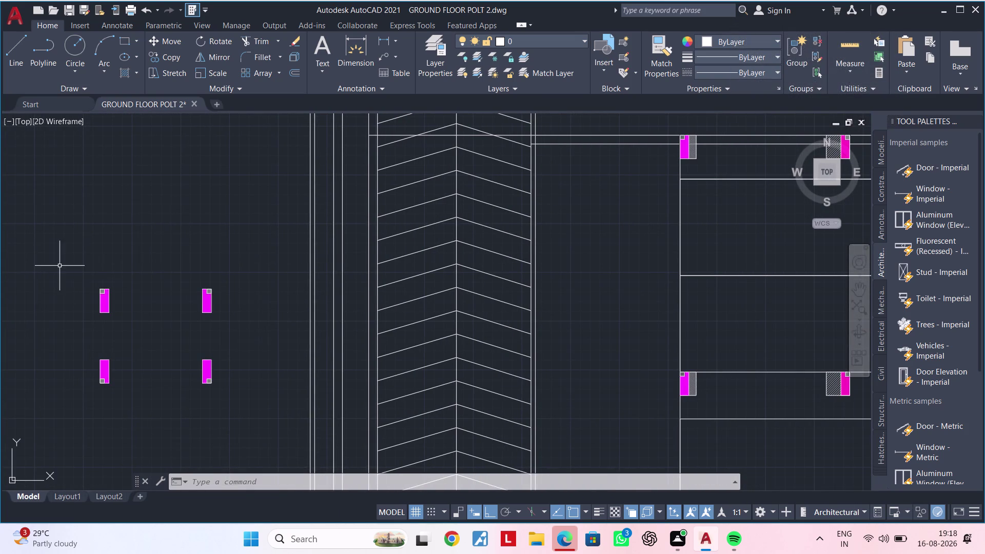
drag(60, 266, 86, 284)
click(168, 337)
text(M)
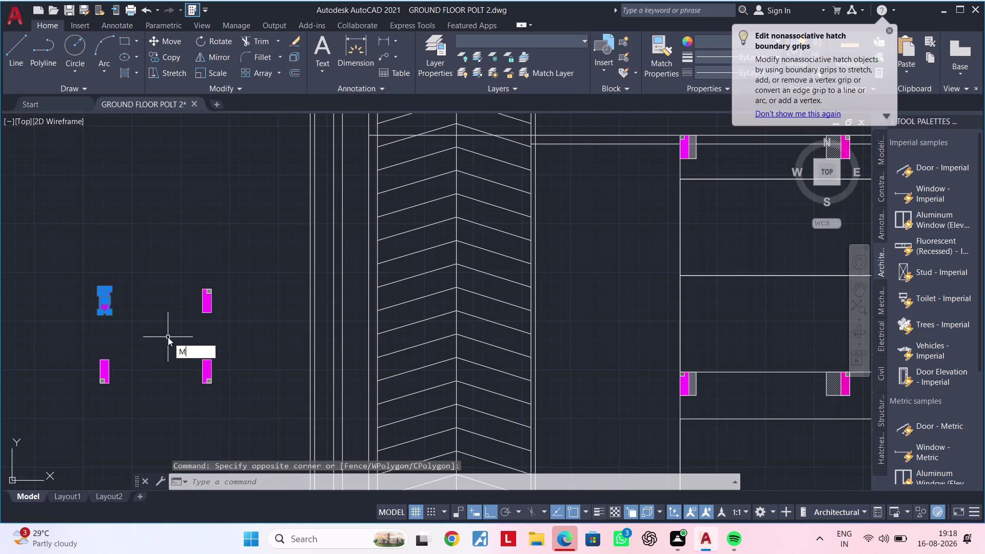
key(space)
Place the moving column piece at the wall corner beside the parking area.
scroll(up, 3)
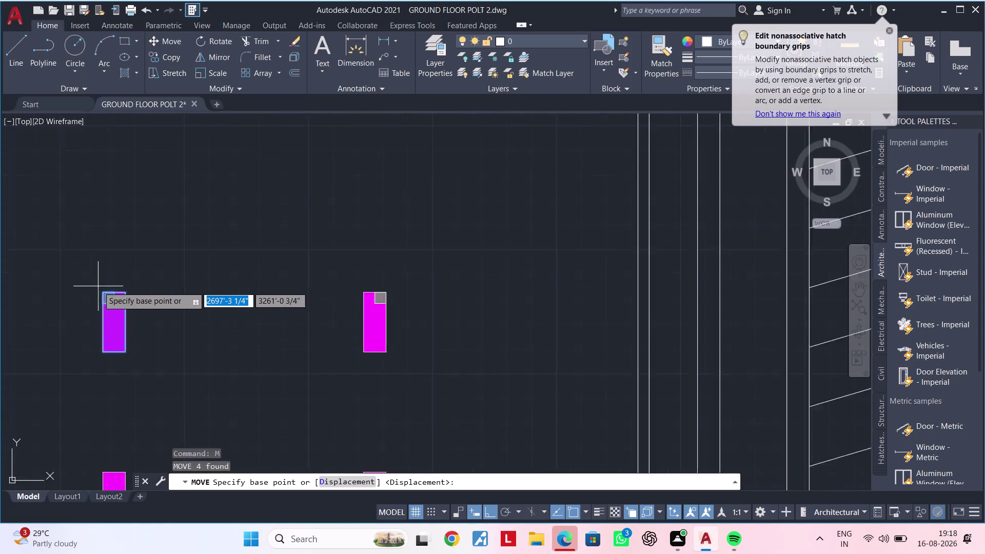
scroll(up, 3)
click(107, 294)
scroll(down, 3)
middle_drag(331, 203, 184, 322)
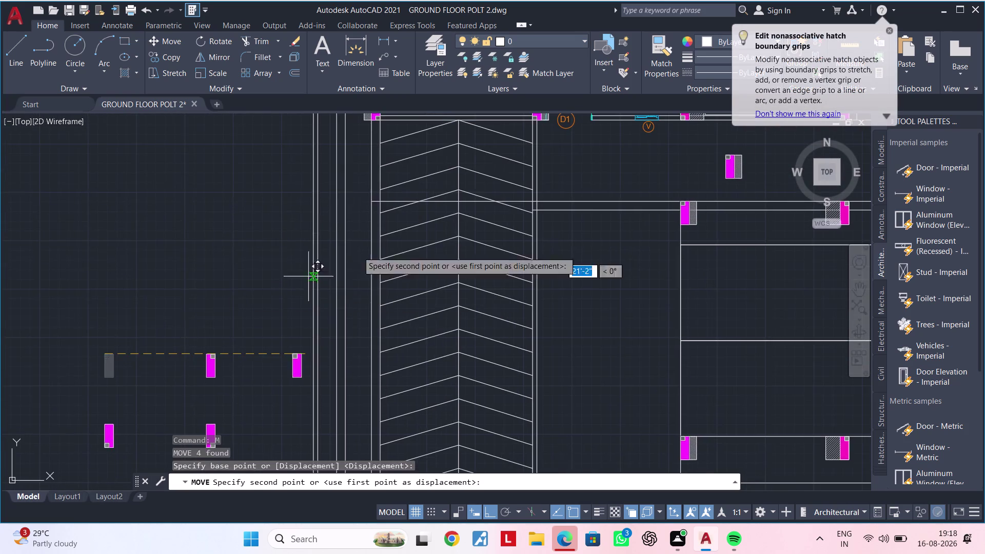
scroll(up, 3)
click(372, 192)
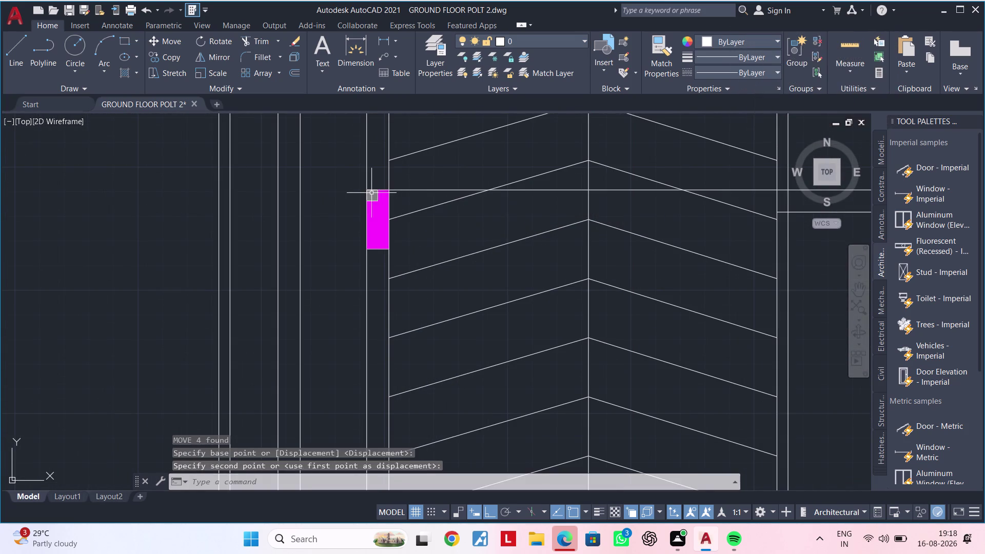
scroll(down, 3)
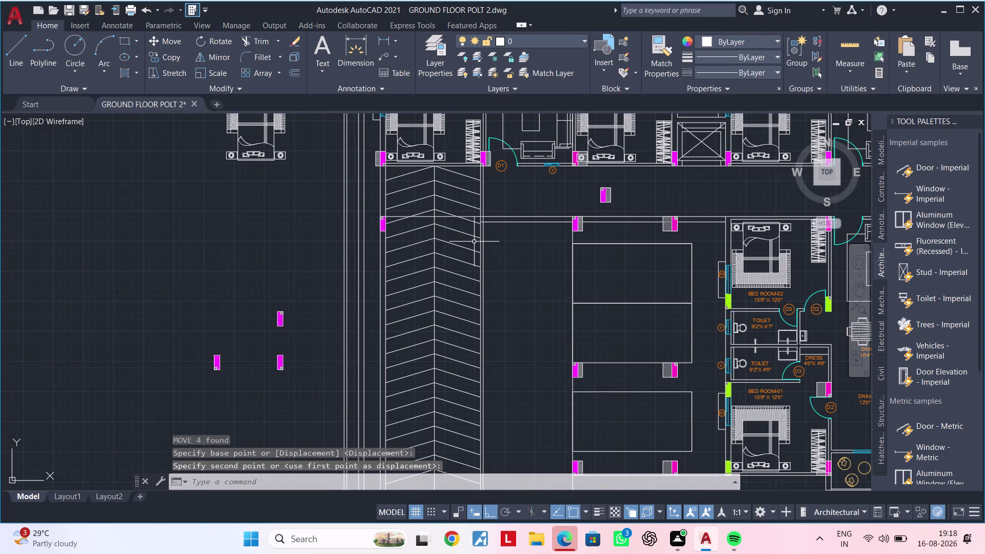
scroll(up, 3)
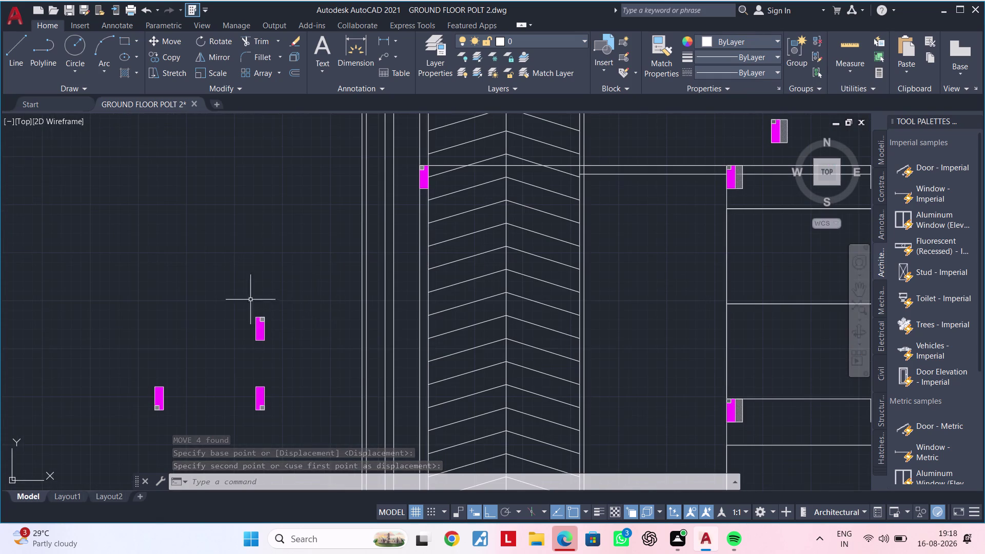
Select the four loose magenta column pieces and move them from a picked base point.
drag(238, 295, 258, 317)
click(293, 354)
text(M)
key(space)
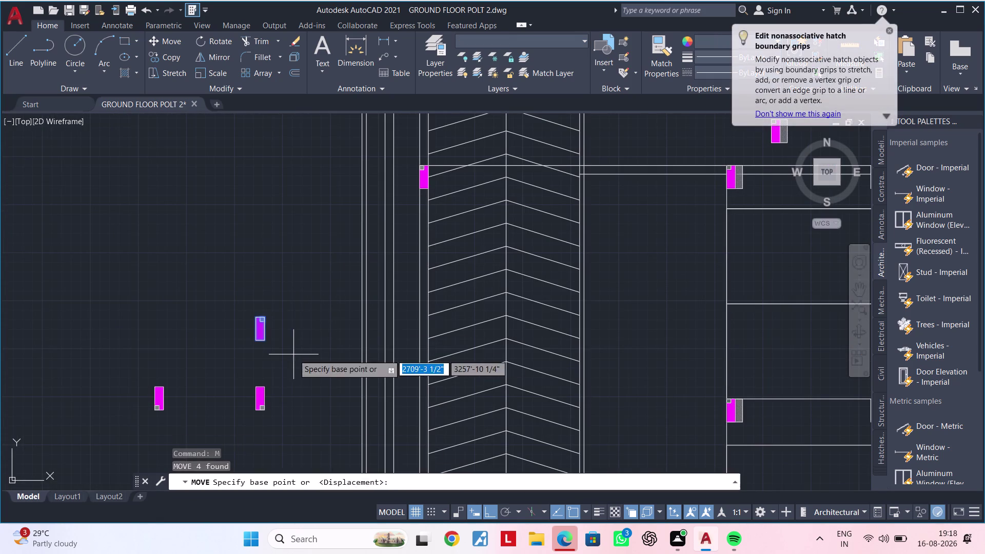
scroll(up, 3)
click(245, 319)
Drop the four columns on the destination wall line and review their placement.
scroll(down, 3)
middle_drag(384, 267, 359, 283)
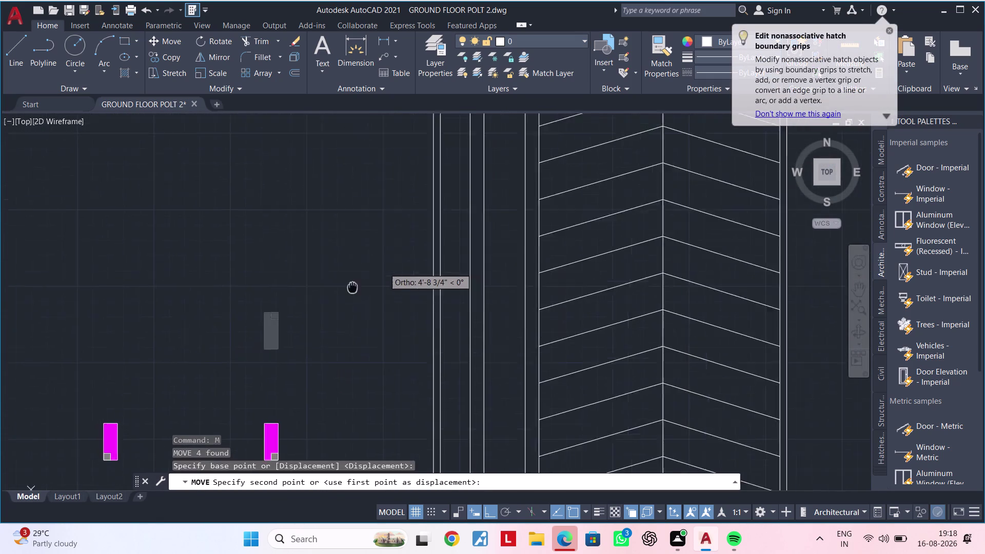
middle_drag(360, 283, 204, 335)
middle_drag(620, 209, 448, 333)
scroll(up, 3)
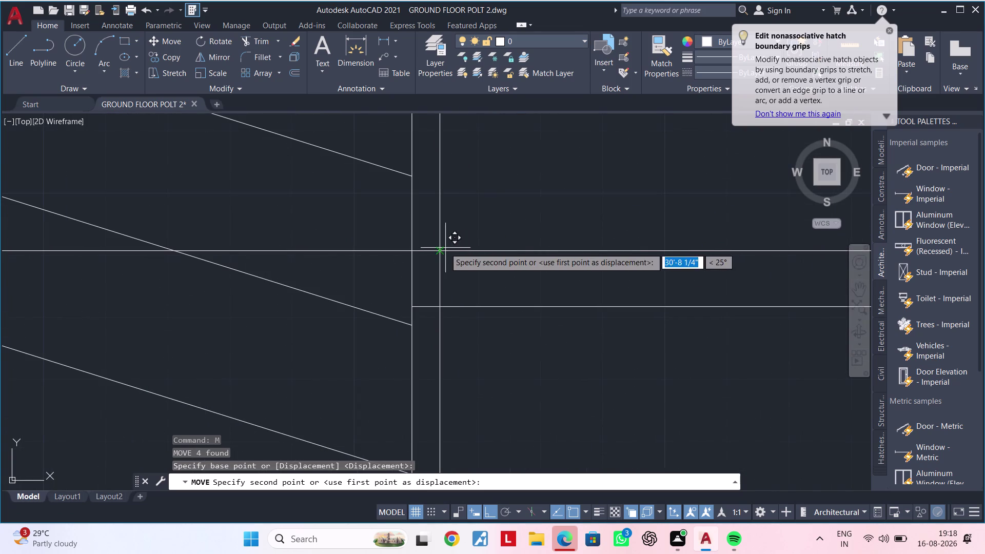
click(440, 253)
scroll(down, 3)
scroll(down, 3)
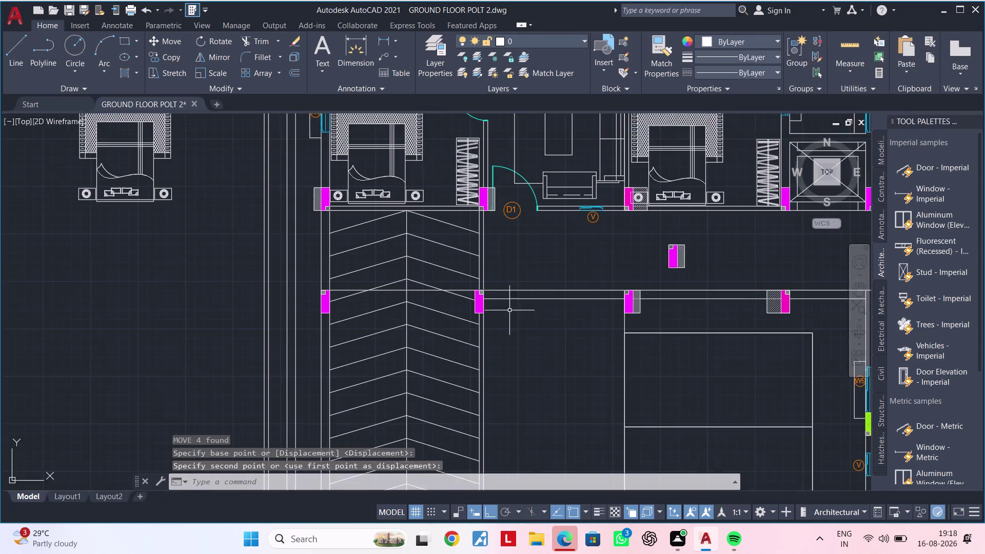
middle_drag(516, 314, 446, 284)
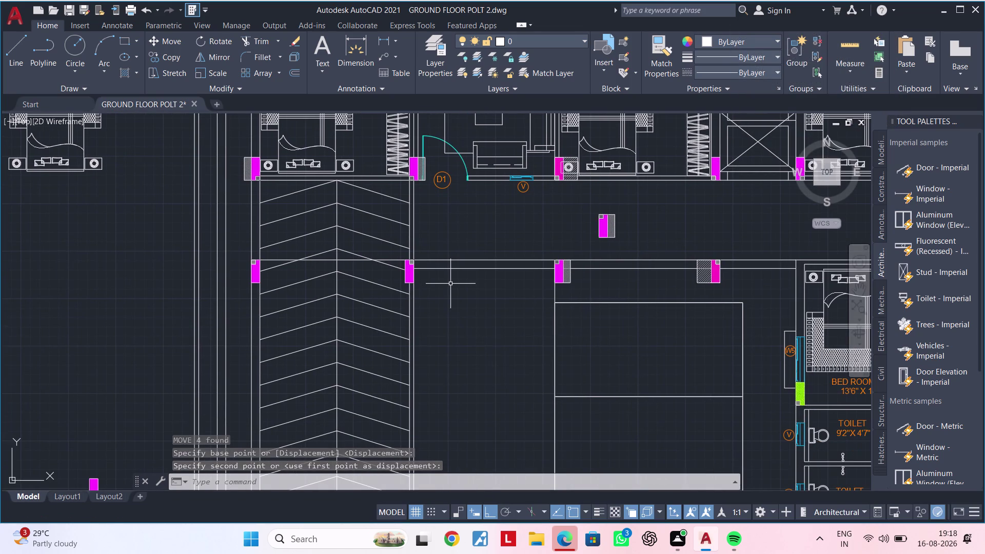
middle_drag(480, 339, 479, 334)
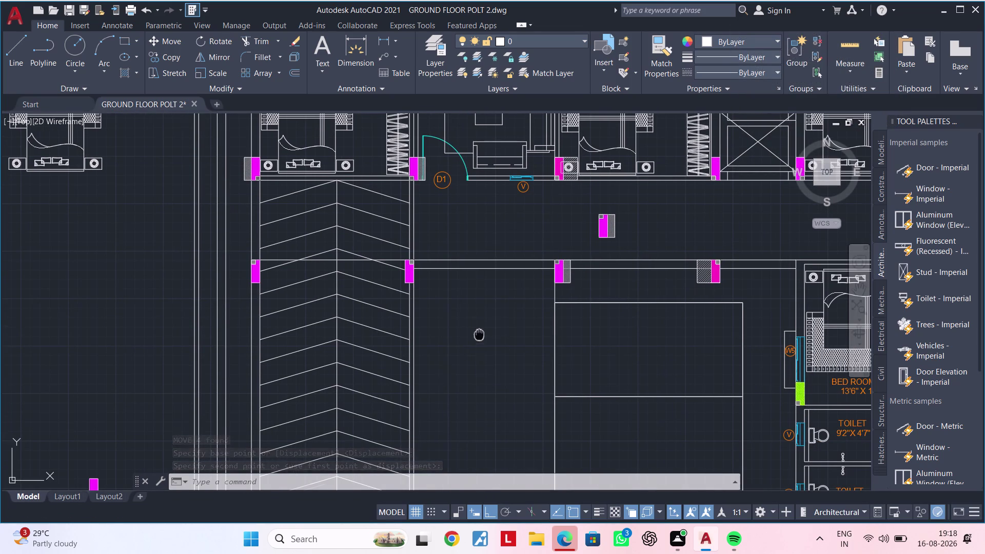
middle_drag(479, 334, 461, 291)
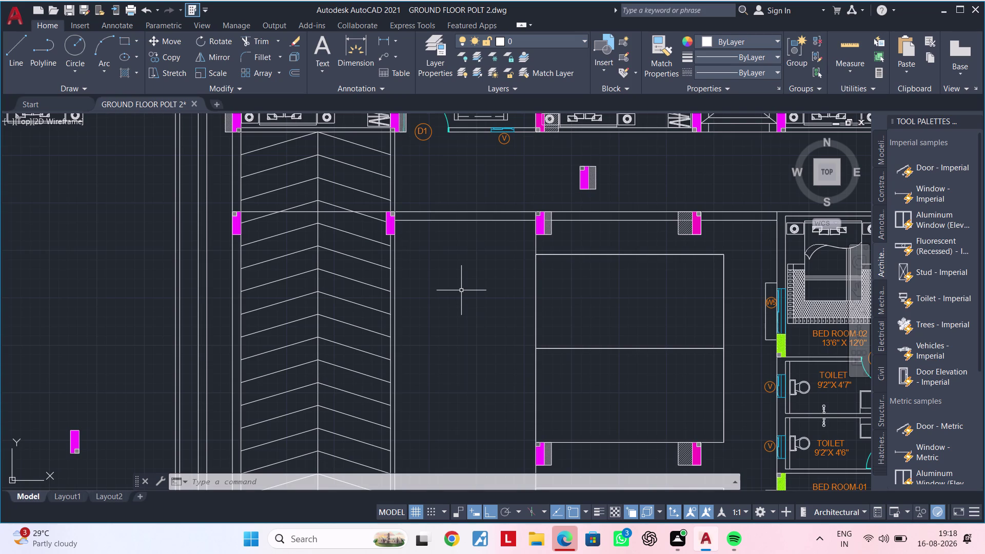
key(Escape)
key(Escape)
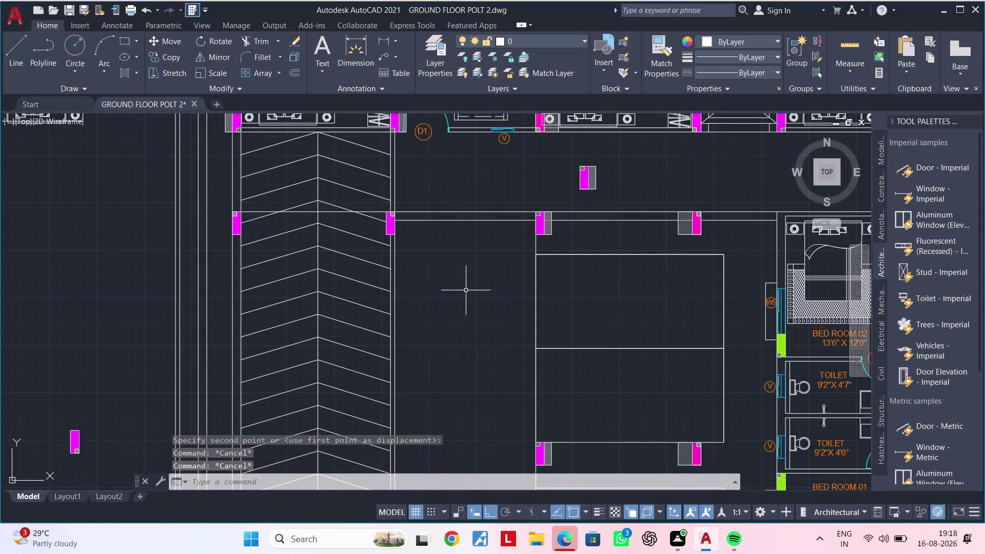
Clear leftover commands and pan the view toward the bedrooms.
middle_drag(465, 291, 431, 225)
key(Escape)
key(Escape)
scroll(down, 3)
middle_drag(435, 282, 434, 277)
scroll(up, 3)
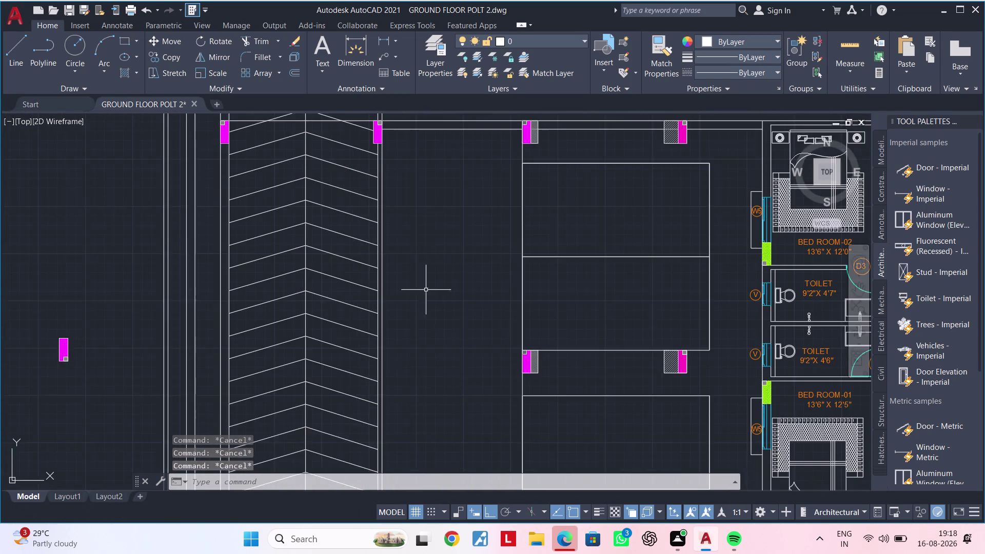
middle_drag(427, 290, 348, 323)
key(Escape)
key(Escape)
Draw a short line ending at the herringbone parking lane edge, then cancel it.
text(L)
key(space)
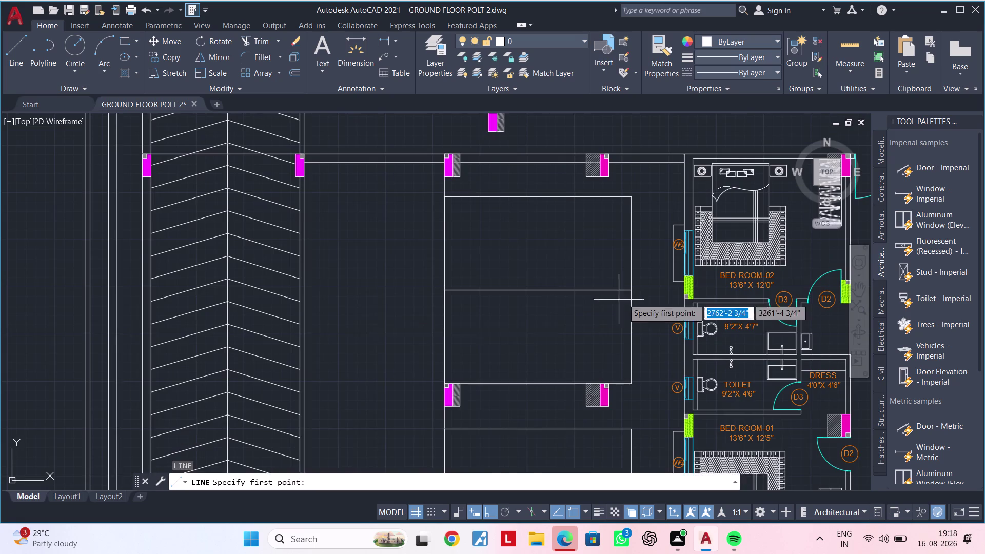
scroll(up, 3)
scroll(up, 3)
click(724, 309)
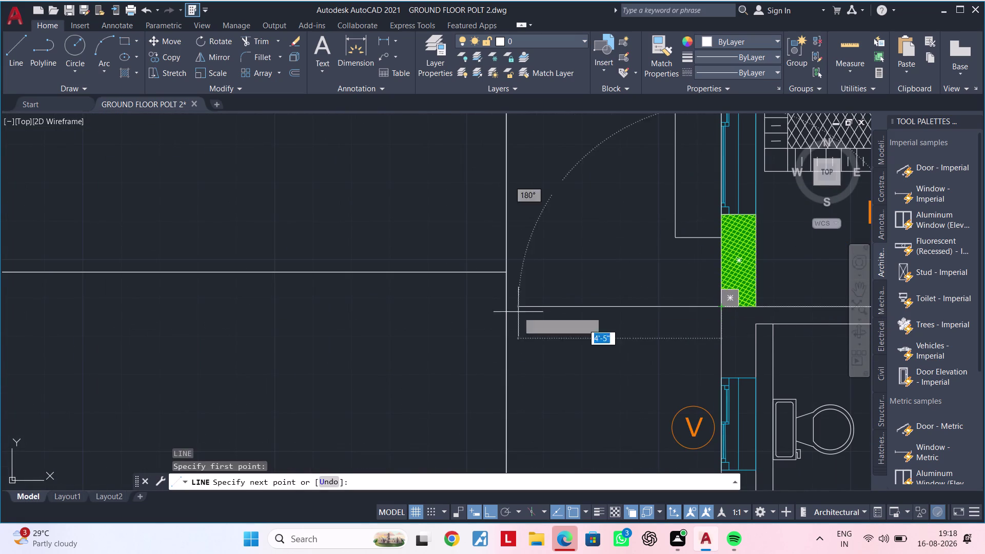
middle_drag(378, 313, 580, 305)
scroll(down, 3)
middle_drag(370, 314, 736, 310)
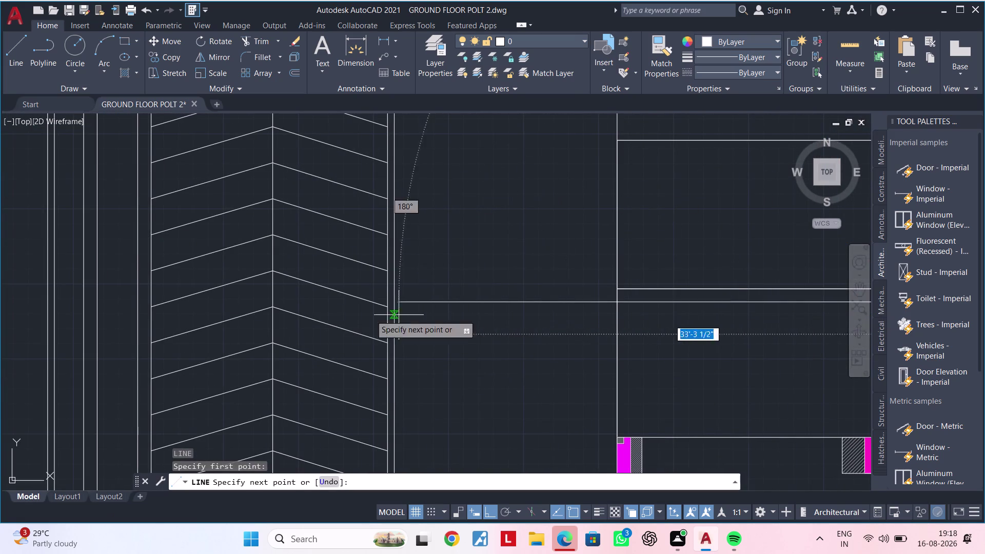
click(136, 300)
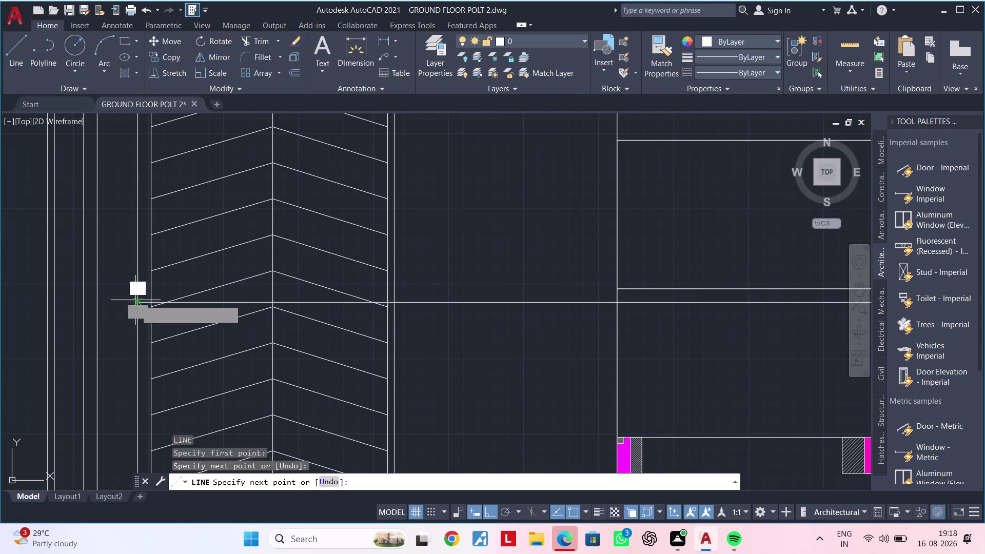
key(Escape)
Box-select the left magenta column piece and start copying it with CO.
scroll(down, 3)
middle_drag(136, 303, 229, 287)
middle_drag(212, 298, 293, 283)
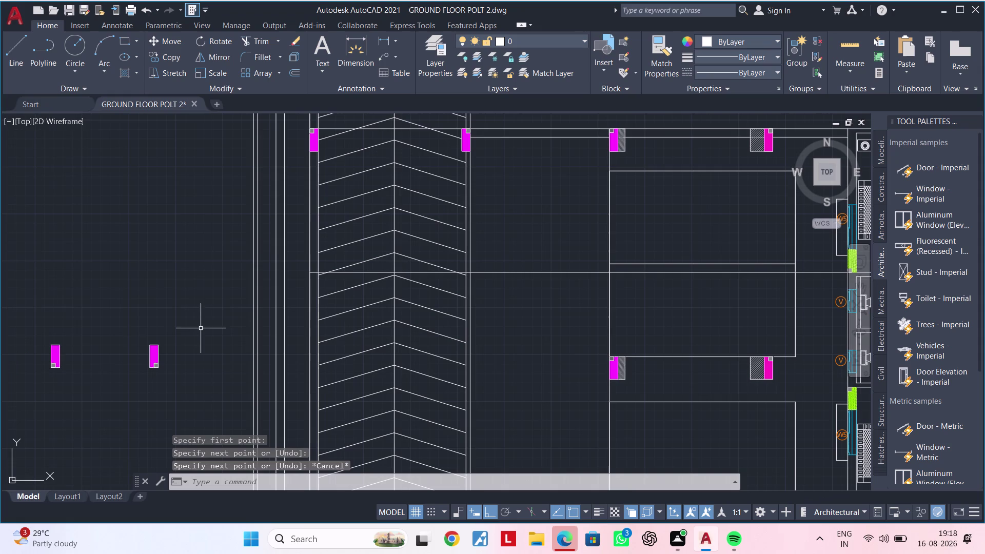
middle_drag(162, 304, 180, 297)
drag(113, 300, 93, 313)
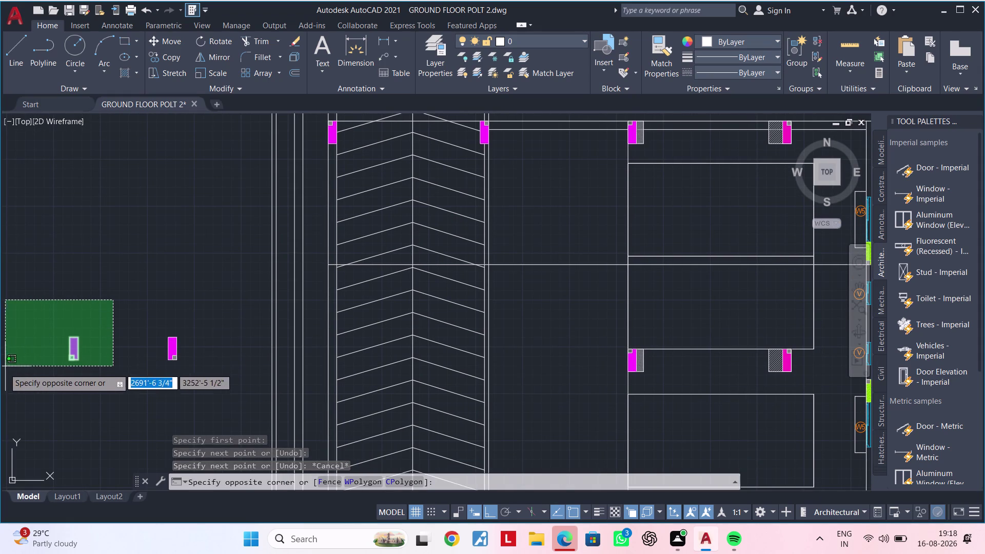
click(1, 374)
click(49, 383)
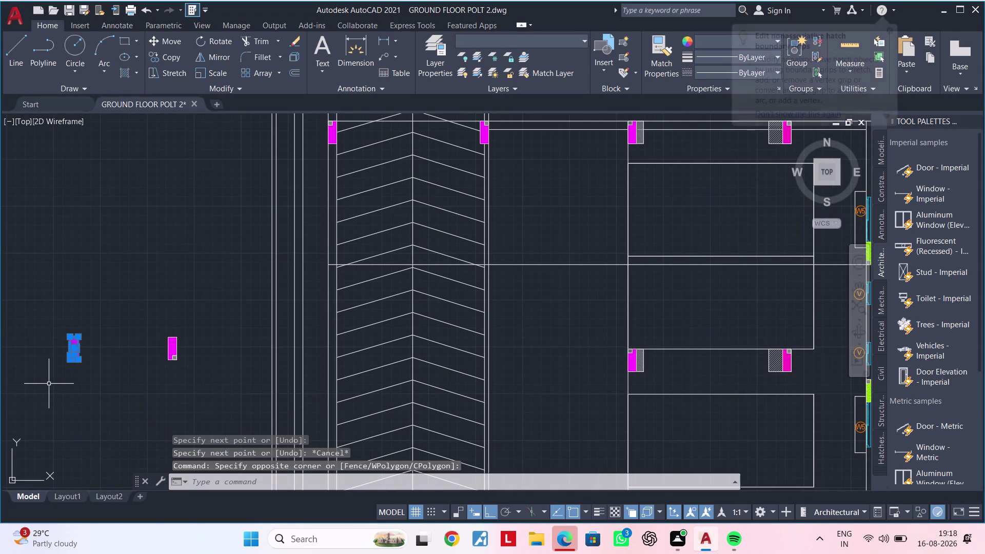
key(c)
text(O)
key(space)
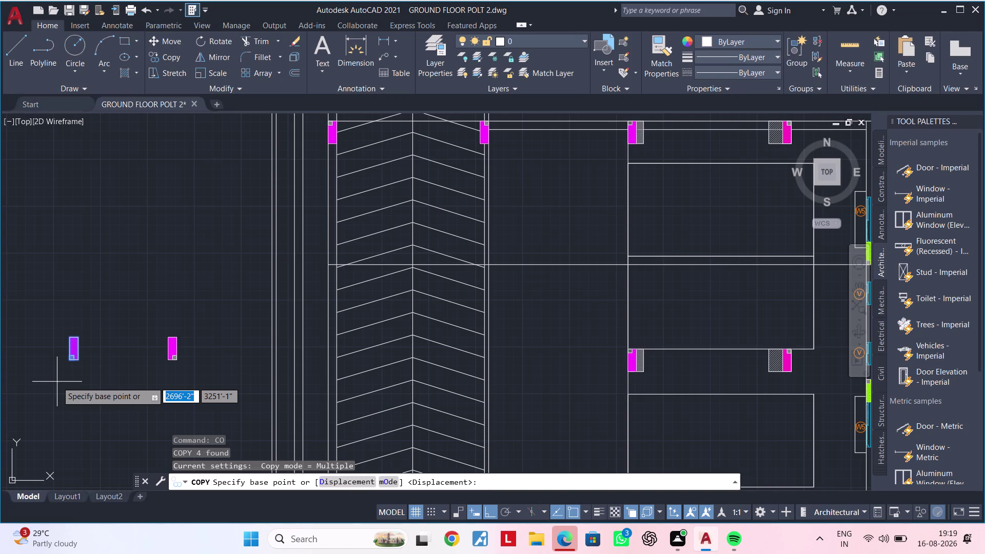
Copy the selected column piece to the parking lane's wall edge.
click(70, 336)
scroll(up, 3)
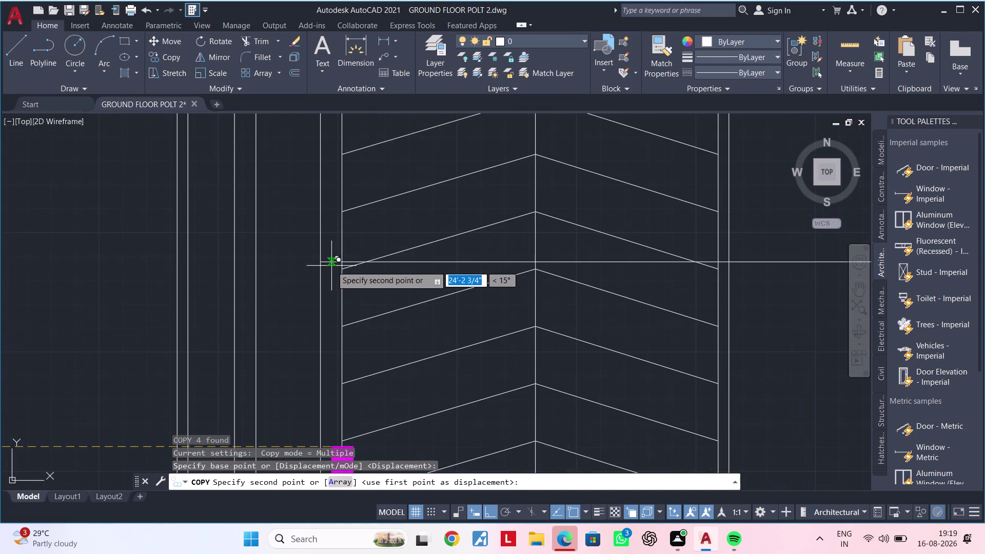
click(320, 264)
scroll(down, 3)
middle_drag(374, 285, 287, 280)
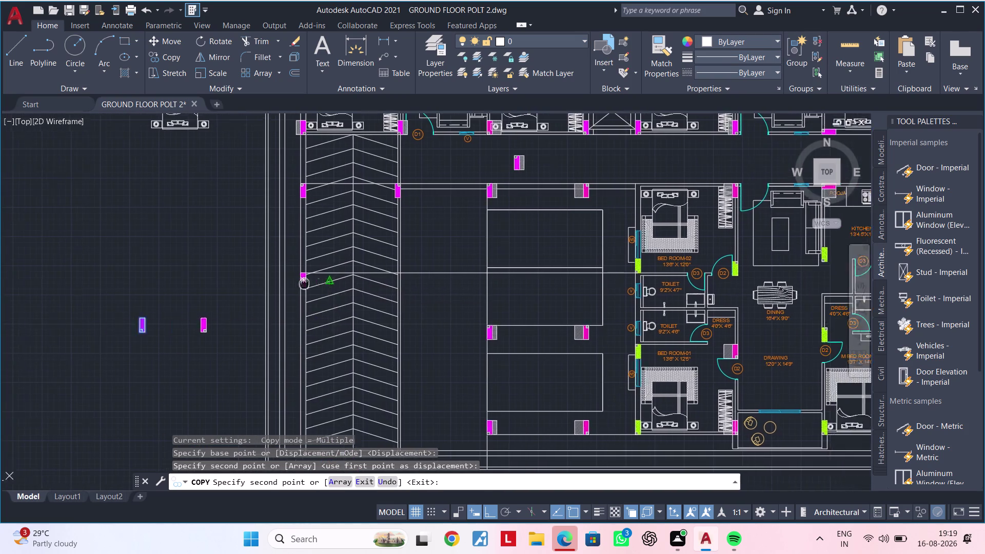
middle_drag(287, 280, 248, 267)
key(Escape)
Select another loose column piece and copy it from a picked base point.
click(136, 282)
click(102, 323)
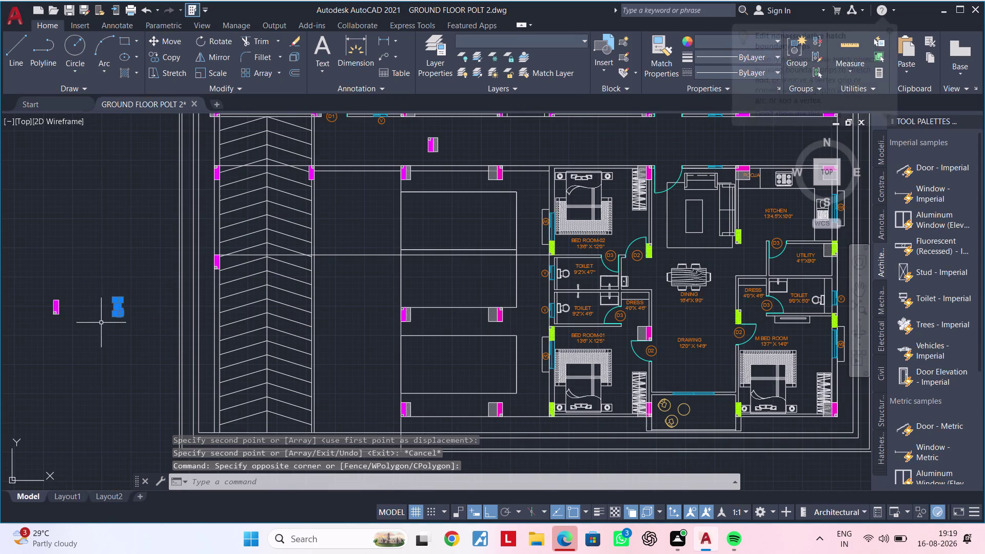
key(c)
text(O)
key(space)
scroll(up, 3)
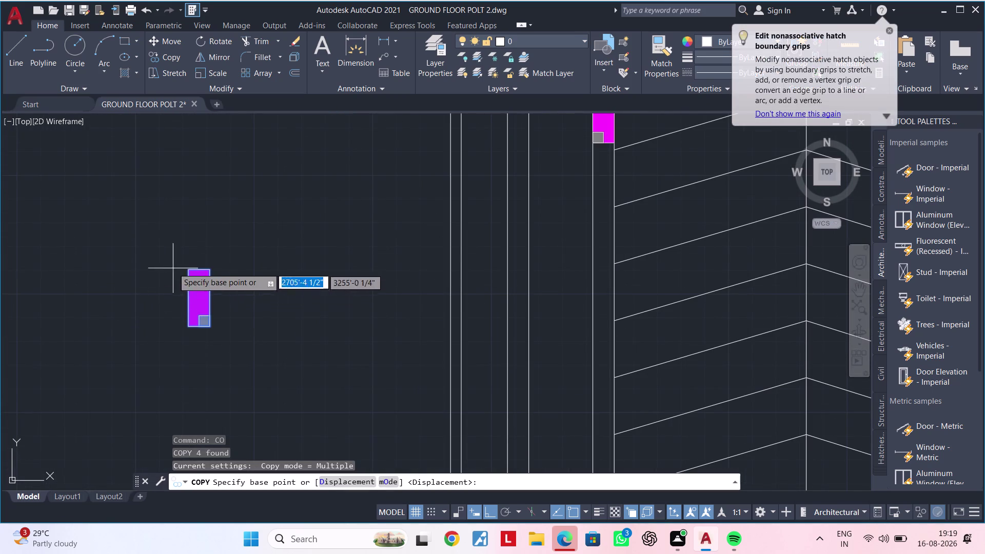
click(209, 268)
Place the second column copy on the parking lane wall line.
scroll(down, 3)
middle_drag(324, 267, 40, 278)
scroll(up, 3)
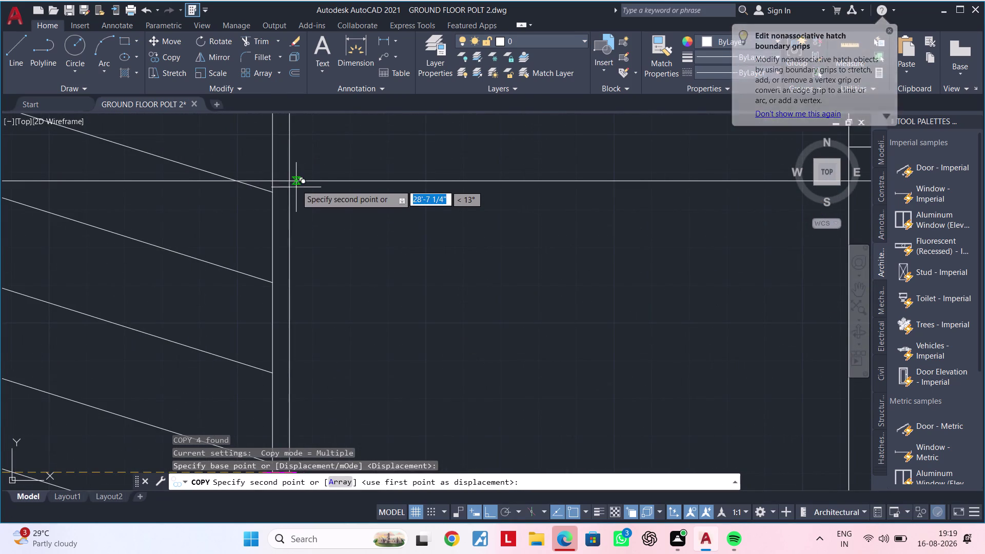
click(288, 180)
scroll(down, 3)
key(Escape)
key(Escape)
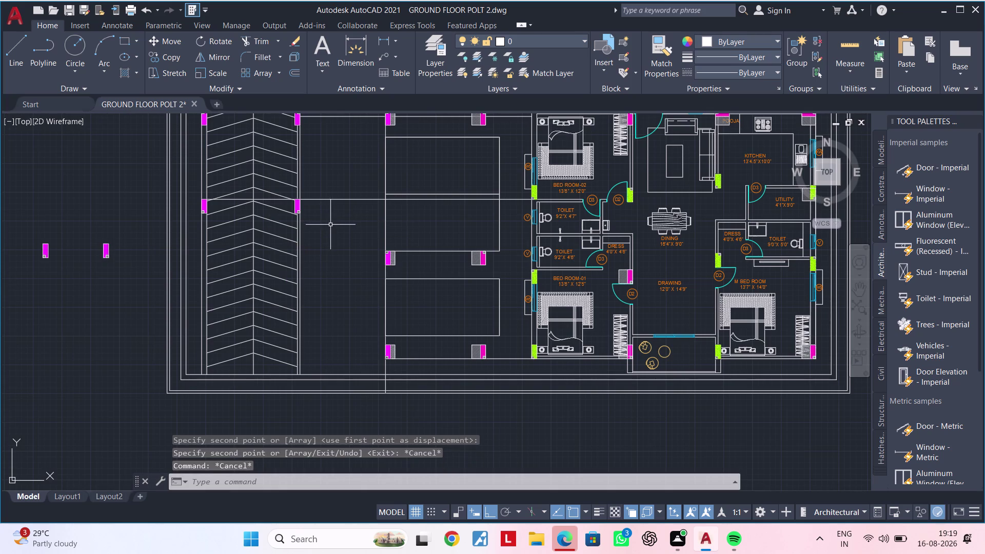
Cancel all active commands while panning the plan.
middle_drag(332, 227, 332, 164)
key(Escape)
key(Escape)
middle_drag(343, 197, 341, 204)
key(Escape)
middle_drag(344, 223, 325, 263)
key(Escape)
key(Escape)
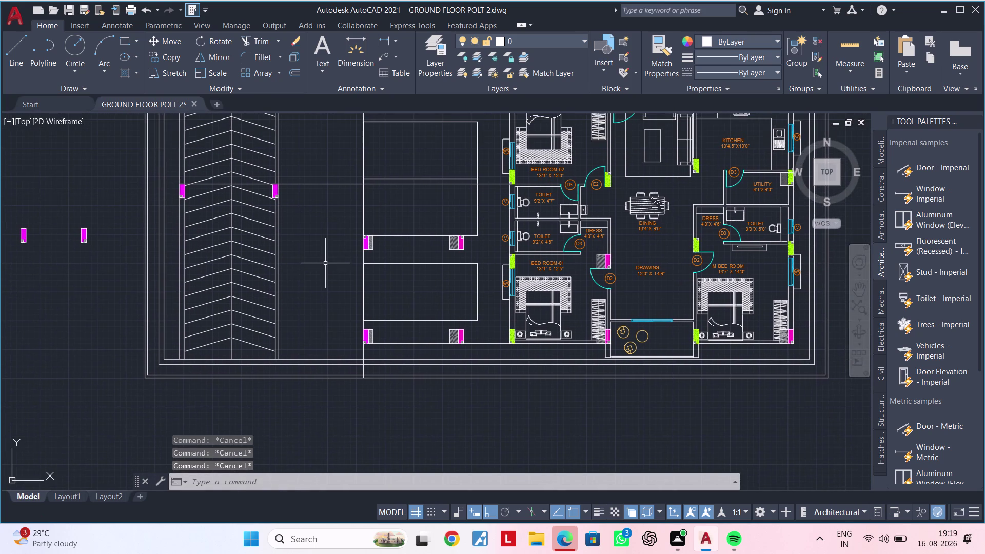
key(Escape)
key(Escape)
key(Escape)
key(Escape)
text(L)
key(space)
scroll(up, 3)
drag(349, 252, 340, 252)
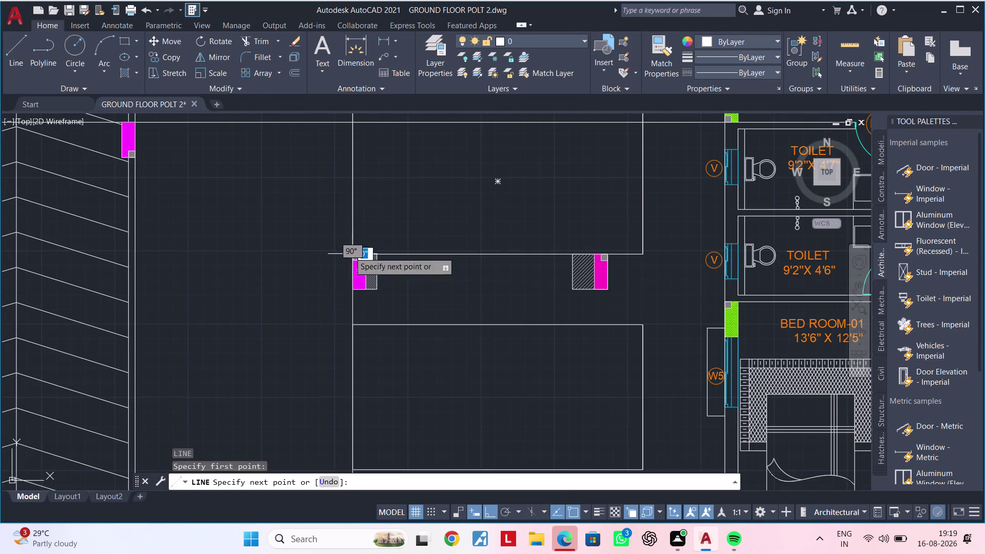
middle_drag(59, 251, 418, 234)
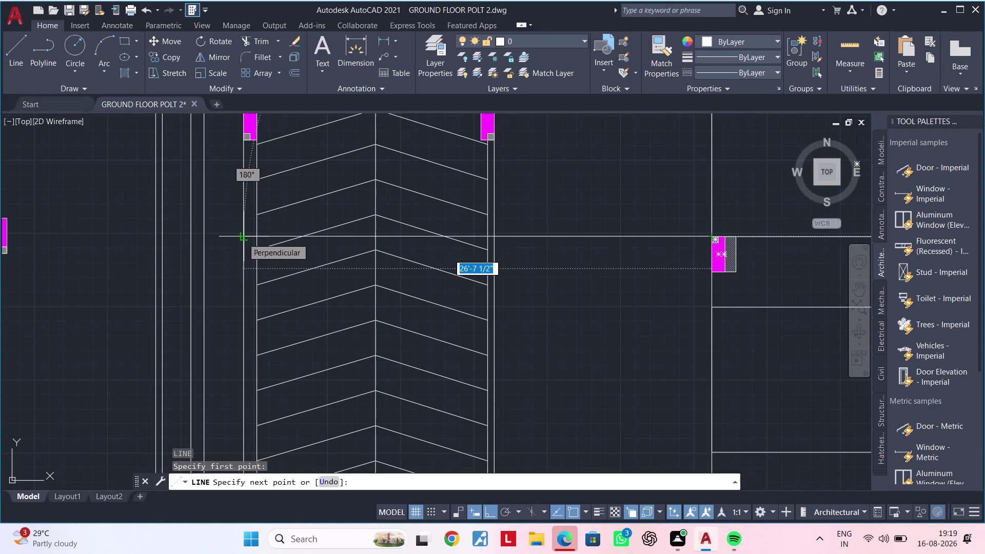
click(242, 238)
scroll(down, 3)
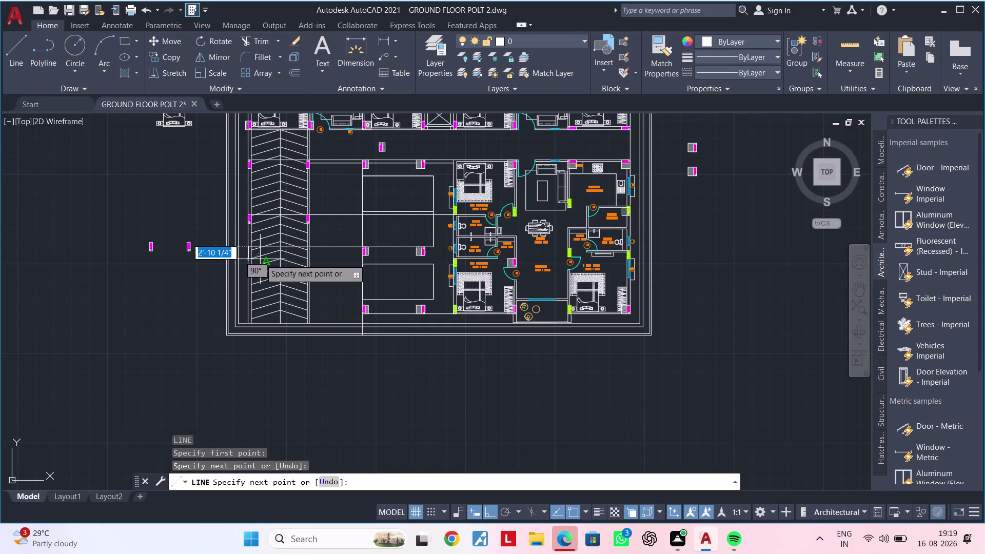
middle_drag(261, 259, 289, 224)
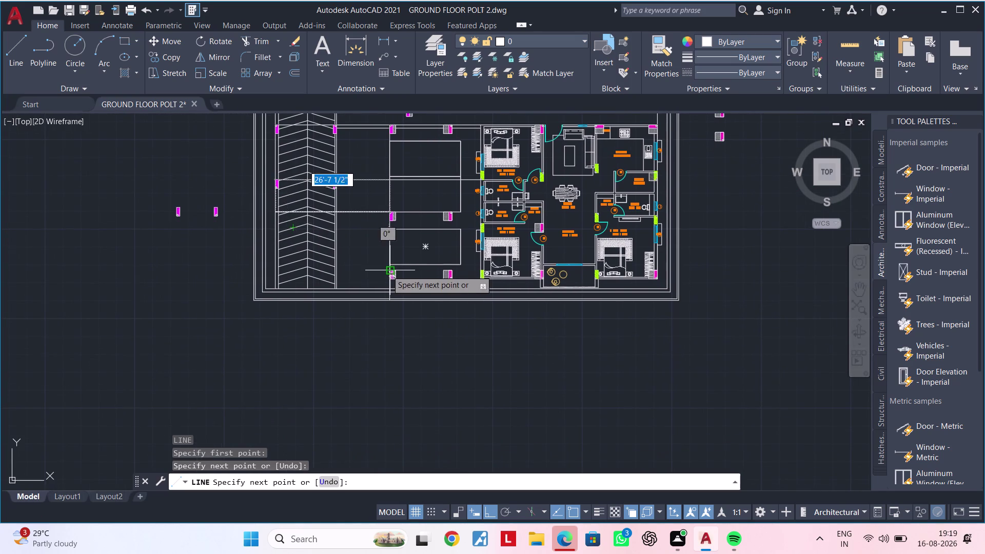
key(Escape)
scroll(up, 3)
middle_drag(357, 256, 384, 253)
key(space)
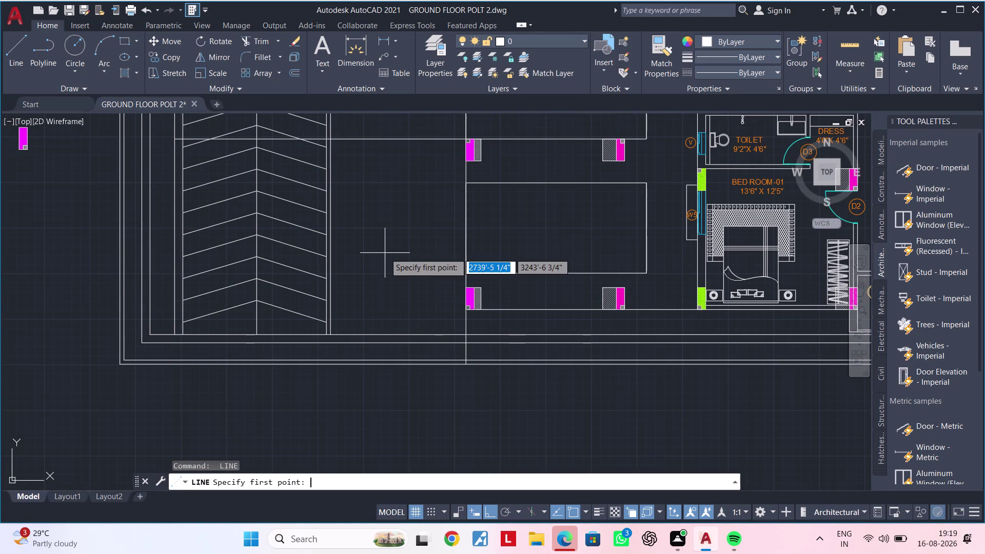
middle_drag(417, 275, 431, 239)
scroll(up, 3)
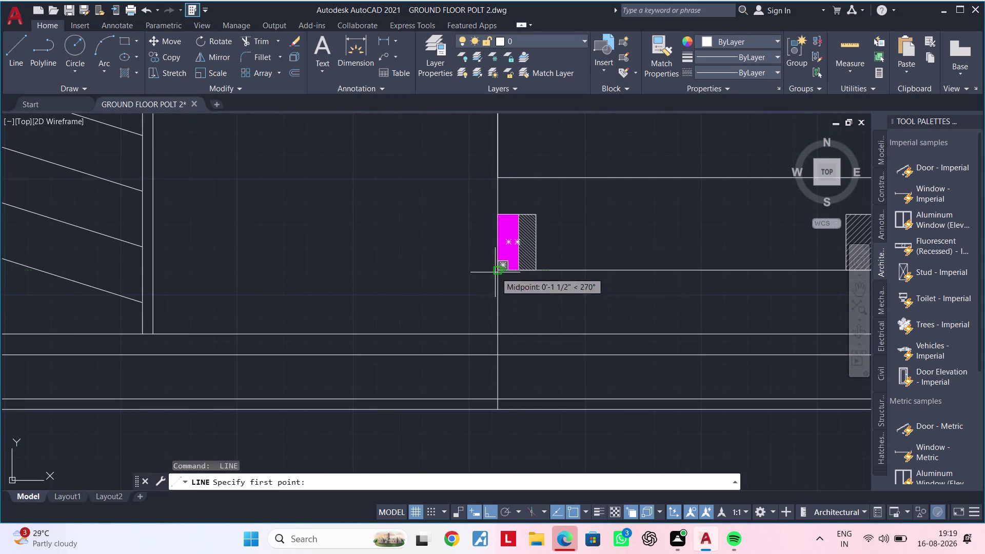
click(495, 272)
middle_drag(248, 274, 573, 268)
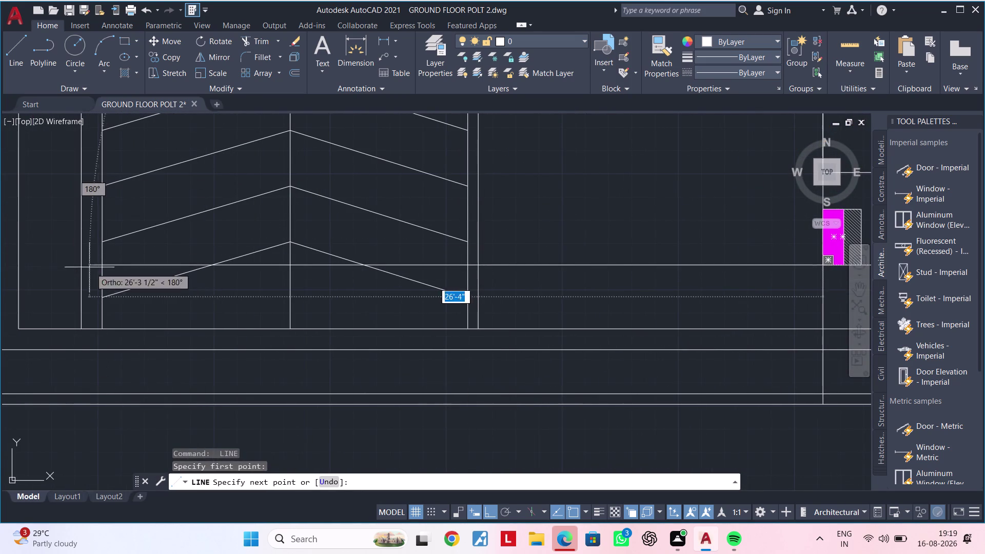
click(77, 263)
scroll(down, 3)
key(Escape)
middle_drag(161, 262, 170, 275)
key(Escape)
key(Escape)
scroll(up, 3)
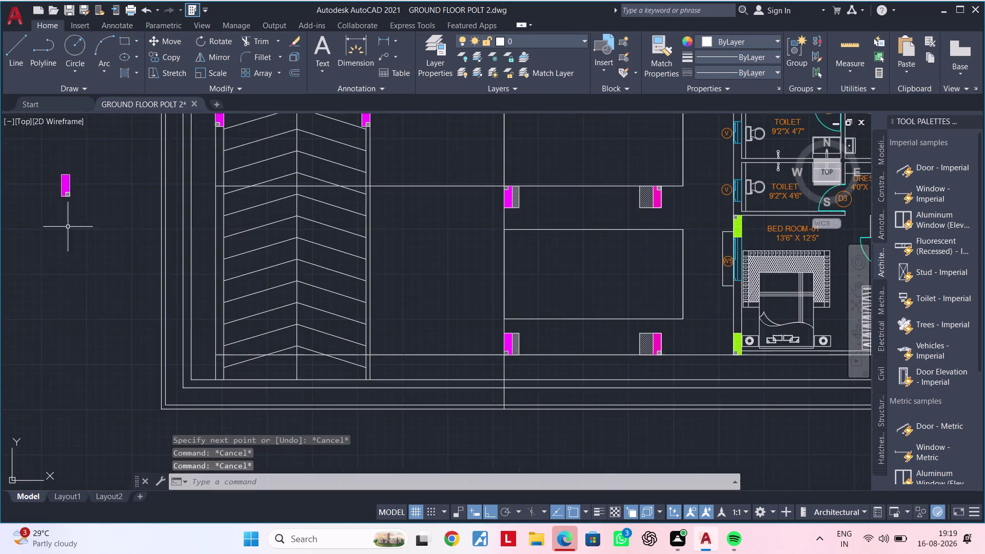
middle_drag(62, 234, 210, 256)
click(99, 189)
click(158, 245)
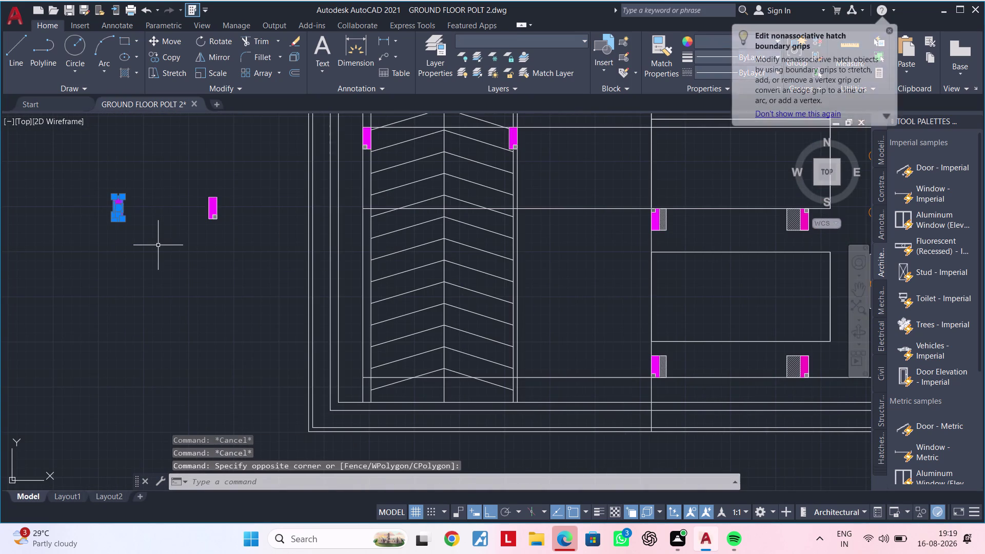
Select the four magenta column hatch pieces and copy them from a hatch corner.
key(m)
key(Escape)
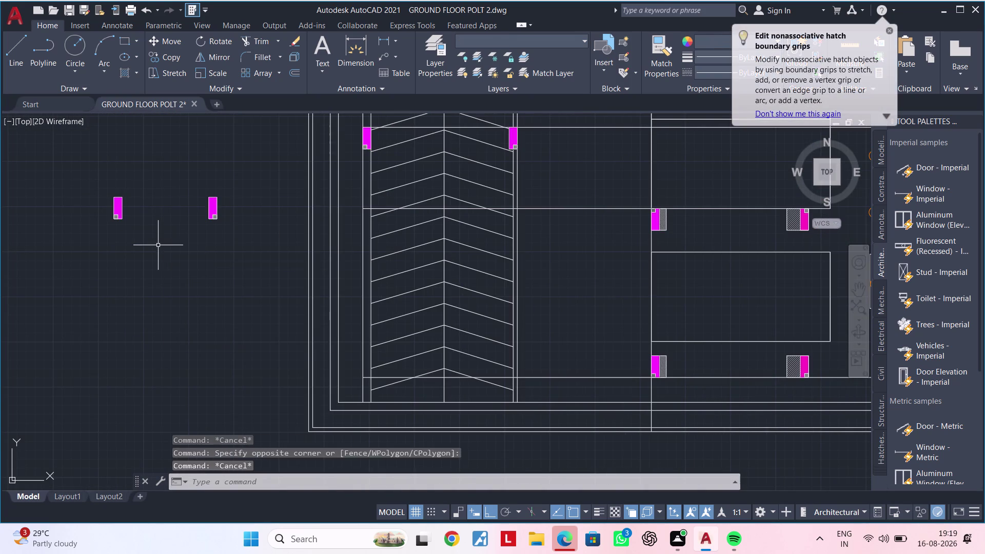
key(Escape)
click(92, 186)
click(138, 237)
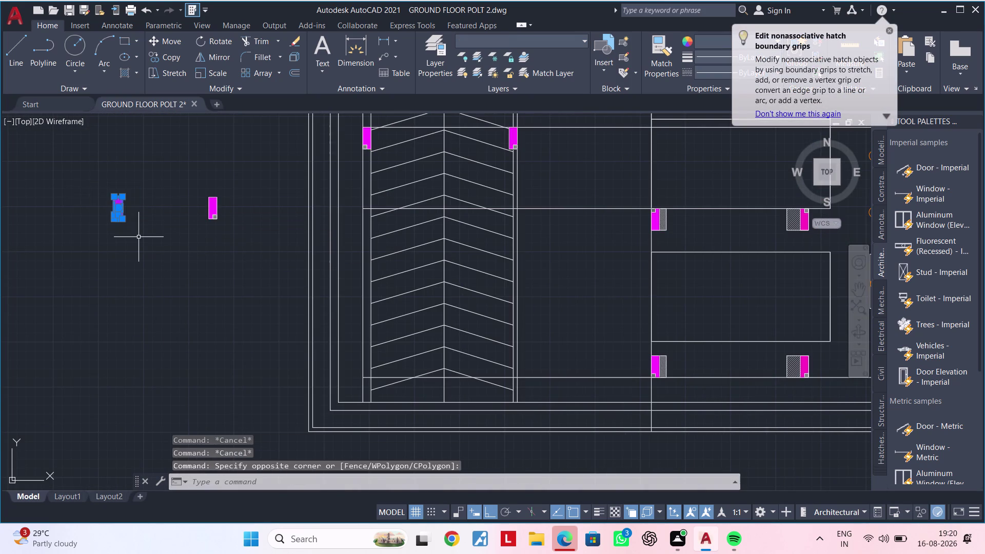
text(CO)
key(space)
scroll(up, 3)
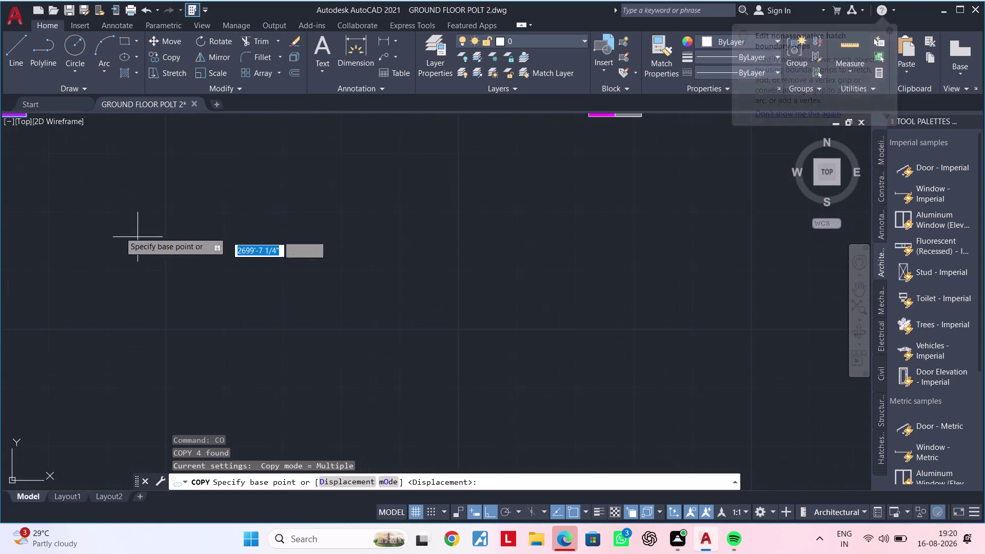
scroll(down, 3)
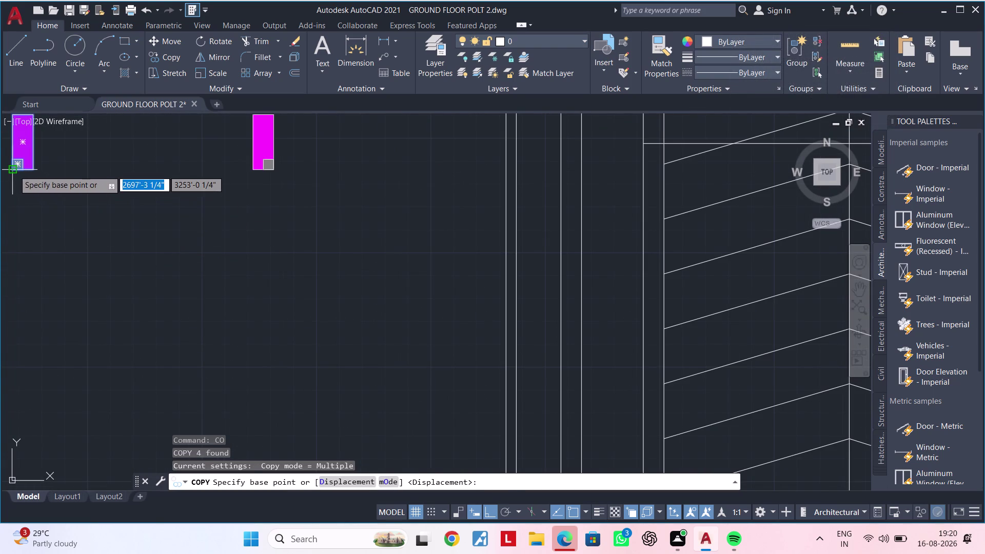
click(14, 170)
Place a column copy at the first column position by the parking ramp.
scroll(down, 3)
middle_drag(232, 201, 107, 288)
scroll(up, 3)
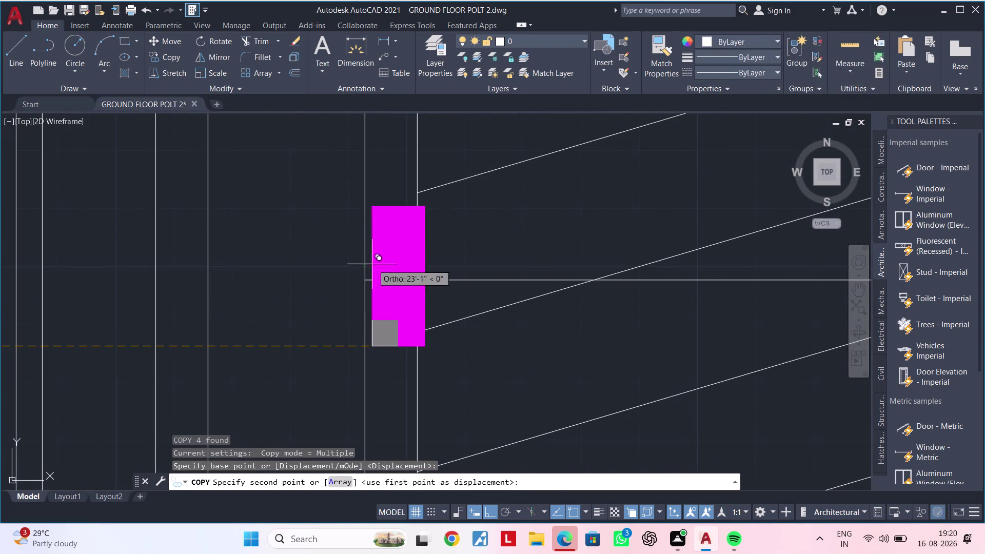
scroll(up, 3)
scroll(up, 3)
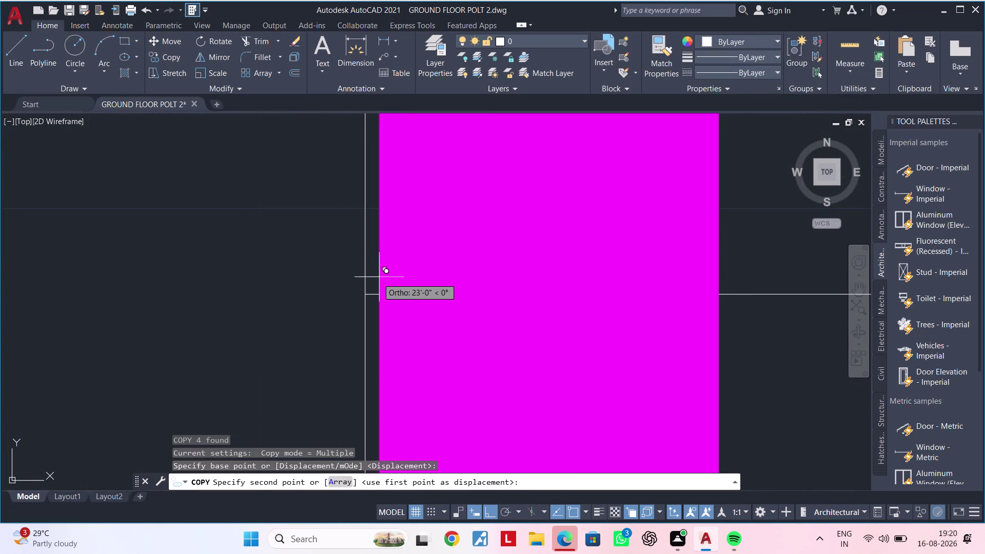
click(366, 293)
scroll(down, 3)
scroll(down, 3)
Place another copy at the parking area's lower column corner and end copying.
middle_drag(473, 350, 389, 143)
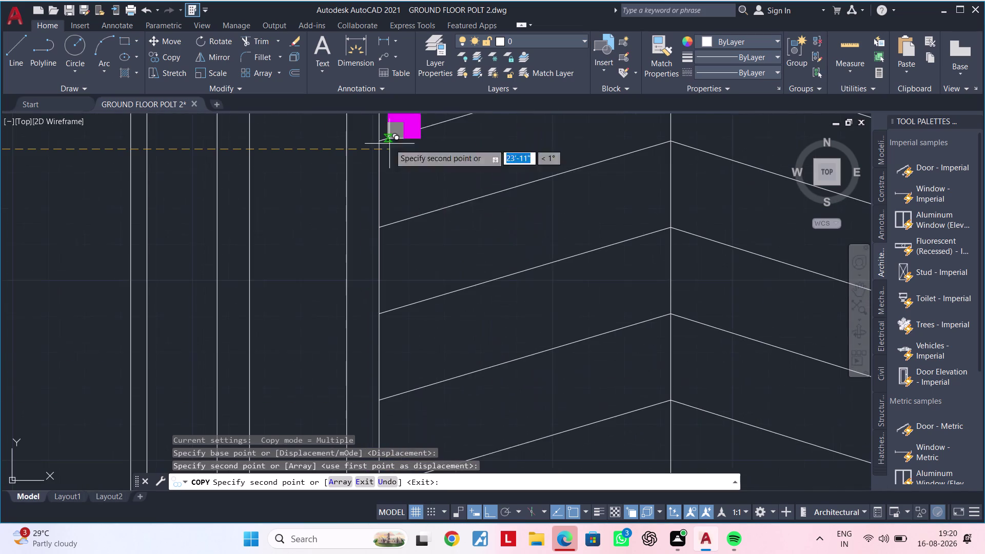
scroll(down, 3)
middle_drag(438, 358, 520, 151)
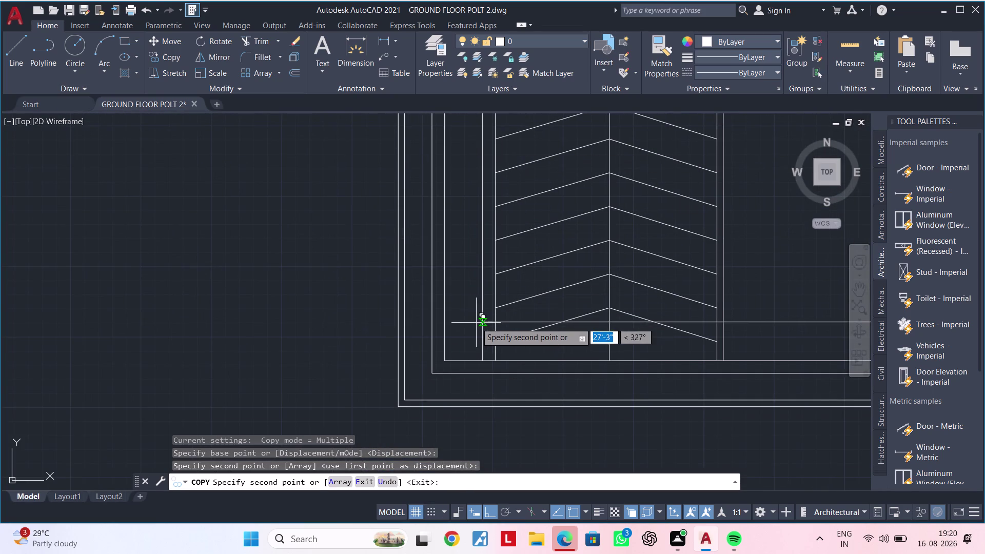
scroll(up, 3)
click(473, 322)
scroll(down, 3)
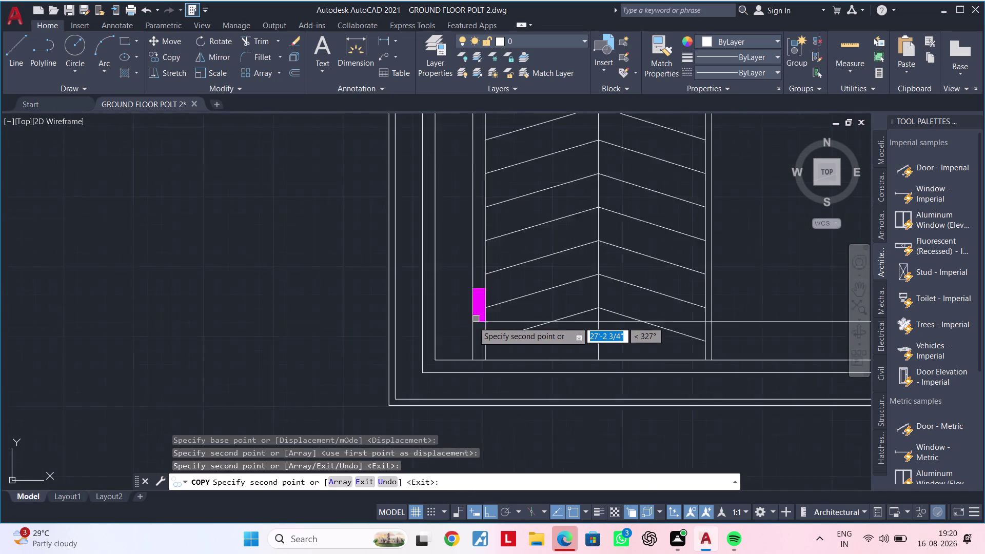
scroll(down, 3)
key(Escape)
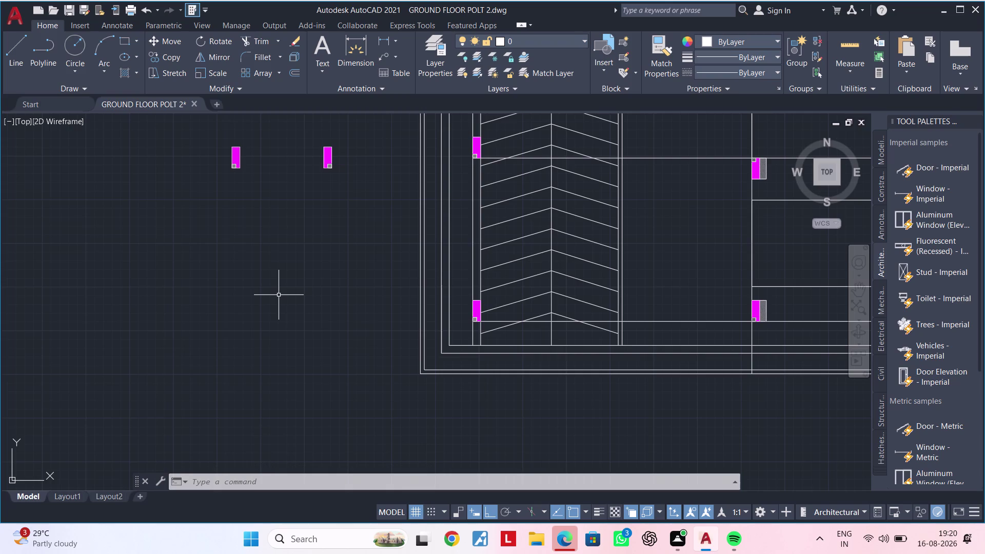
Pan around the floor plan to review the new column copies, undoing the last change.
scroll(down, 3)
scroll(down, 3)
middle_drag(321, 291, 169, 388)
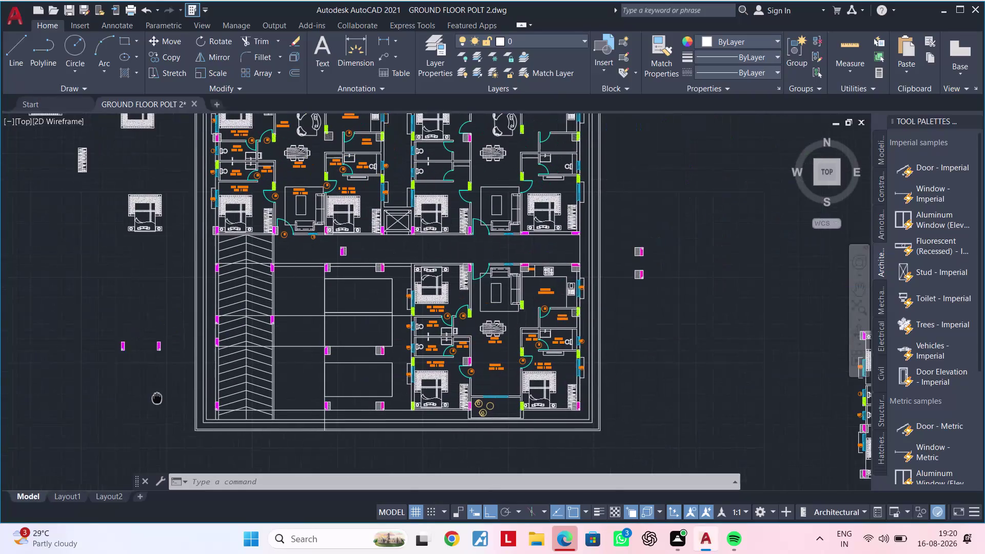
middle_drag(169, 389, 140, 411)
scroll(up, 3)
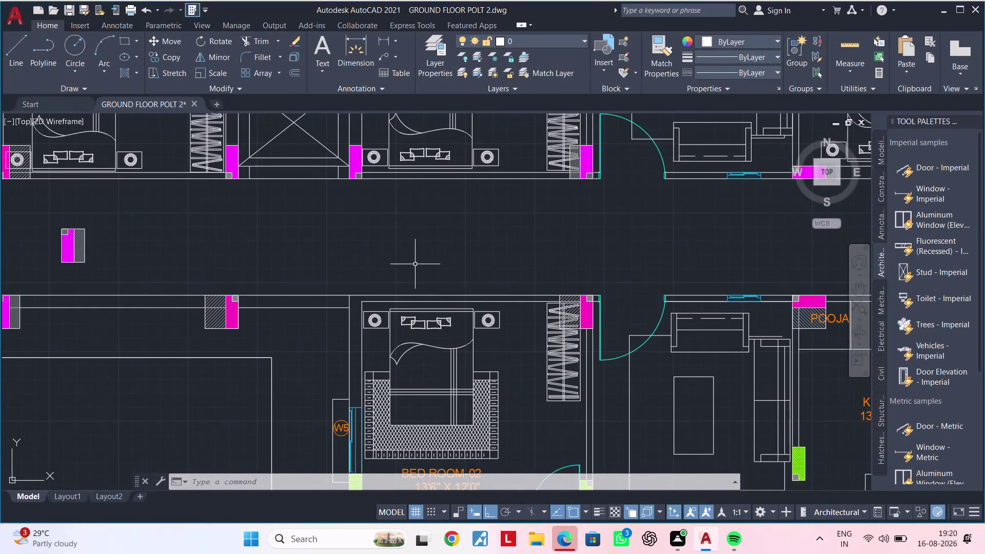
scroll(down, 3)
middle_drag(415, 263, 603, 216)
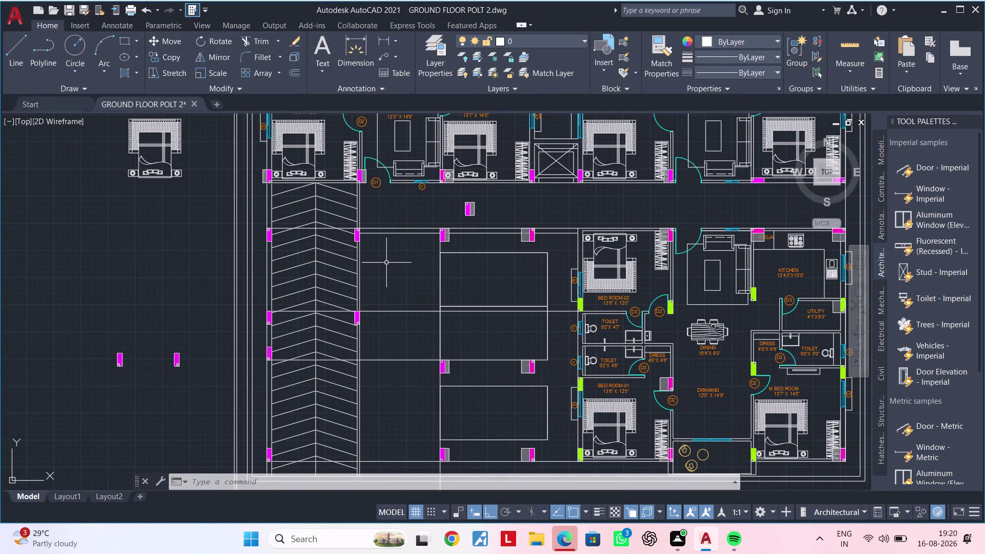
middle_drag(375, 270, 380, 221)
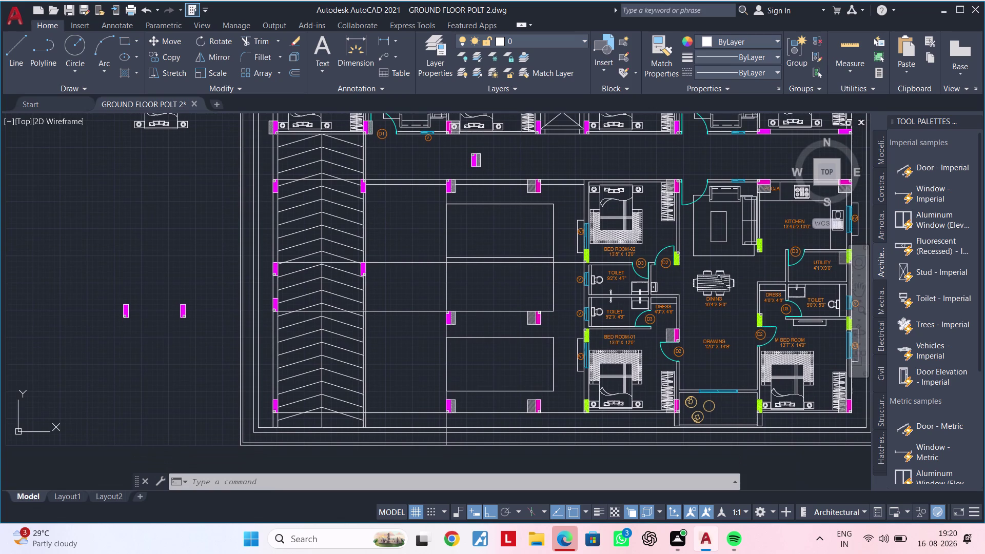
key(Escape)
key(Escape)
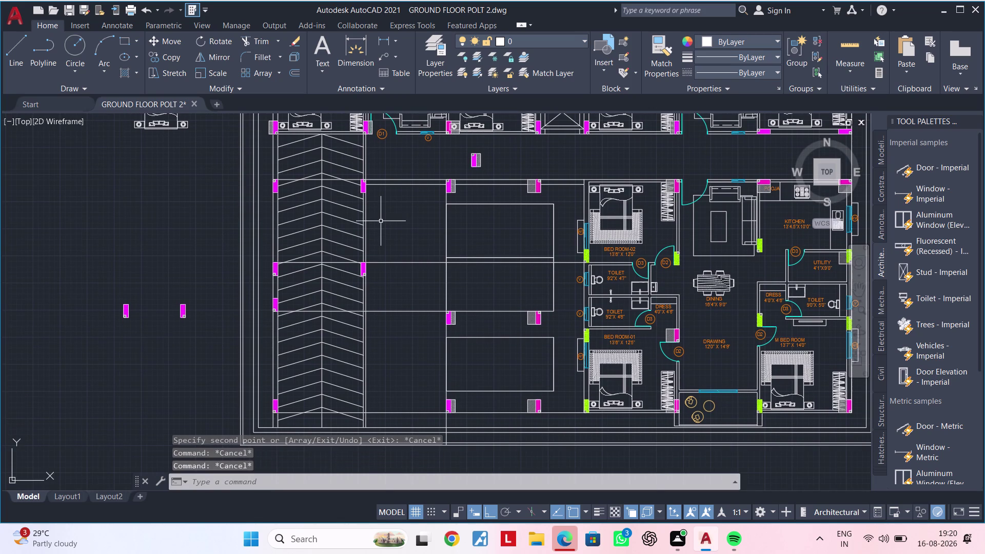
key(ctrl+z)
key(Escape)
Erase the stray hatch copies to the left of the plan.
scroll(down, 3)
middle_drag(382, 221, 315, 313)
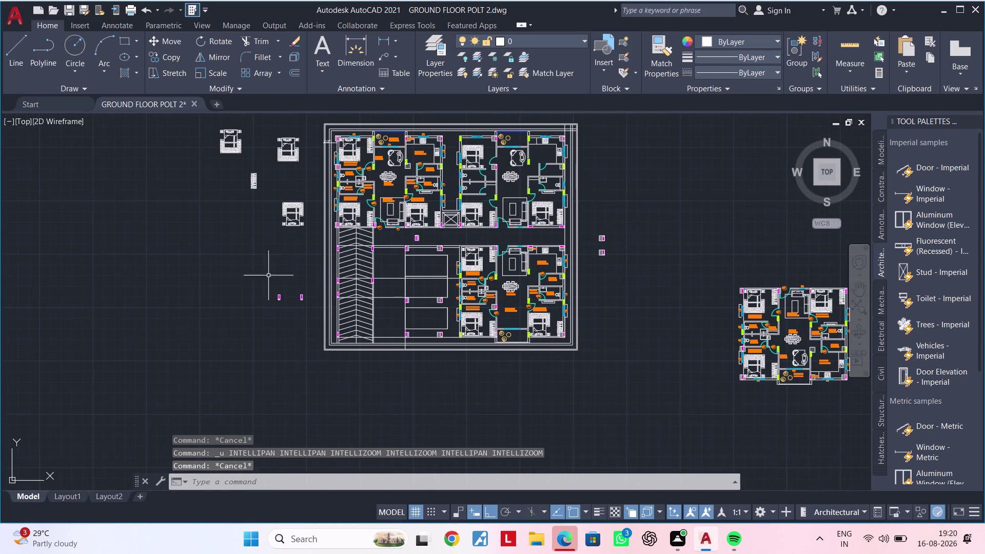
drag(244, 269, 262, 282)
click(316, 314)
key(Delete)
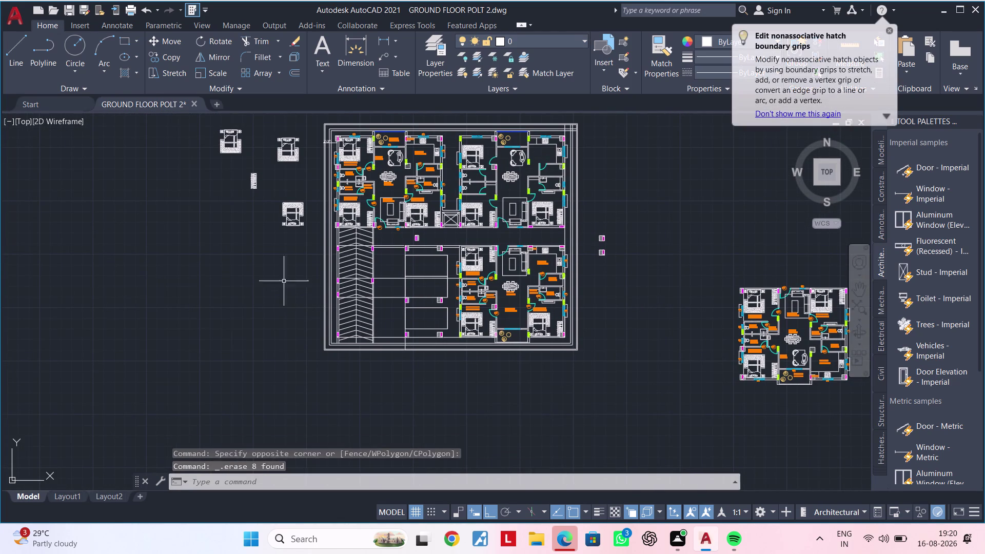
Erase the column hatch beside the parking ramp.
scroll(up, 3)
middle_drag(287, 258, 272, 308)
scroll(up, 3)
middle_drag(344, 285, 326, 317)
scroll(up, 3)
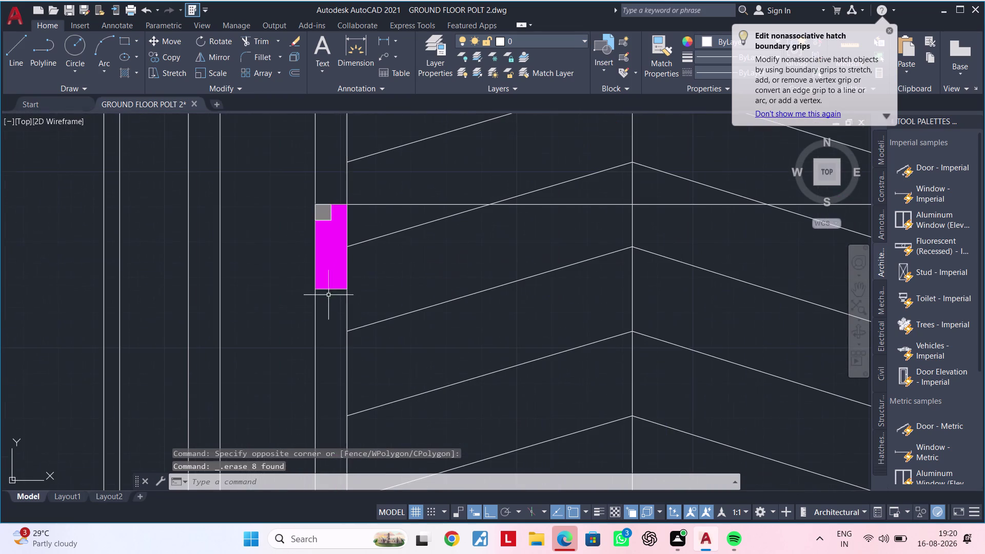
key(Escape)
click(295, 182)
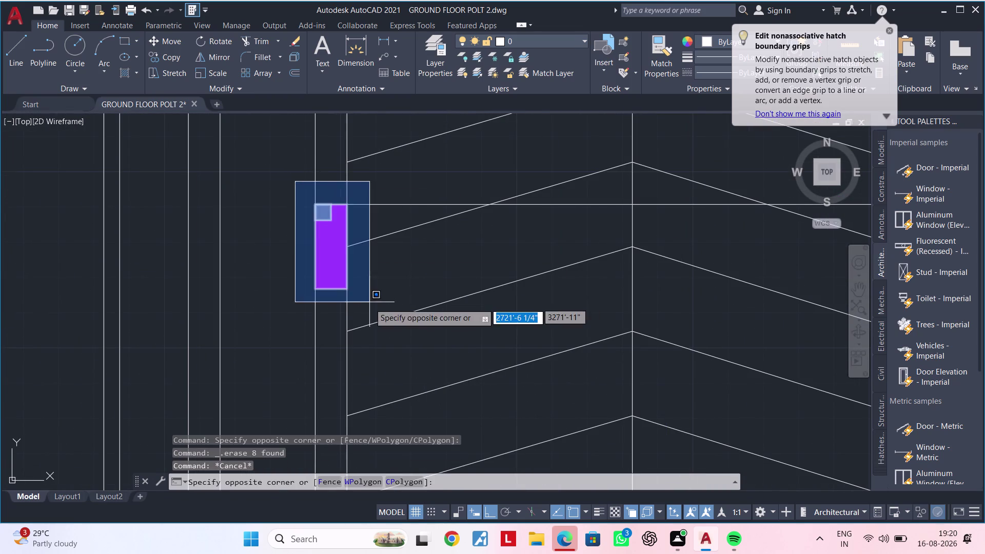
click(369, 304)
key(Delete)
Erase another column hatch among the surrounding columns.
scroll(down, 3)
middle_drag(360, 309, 243, 334)
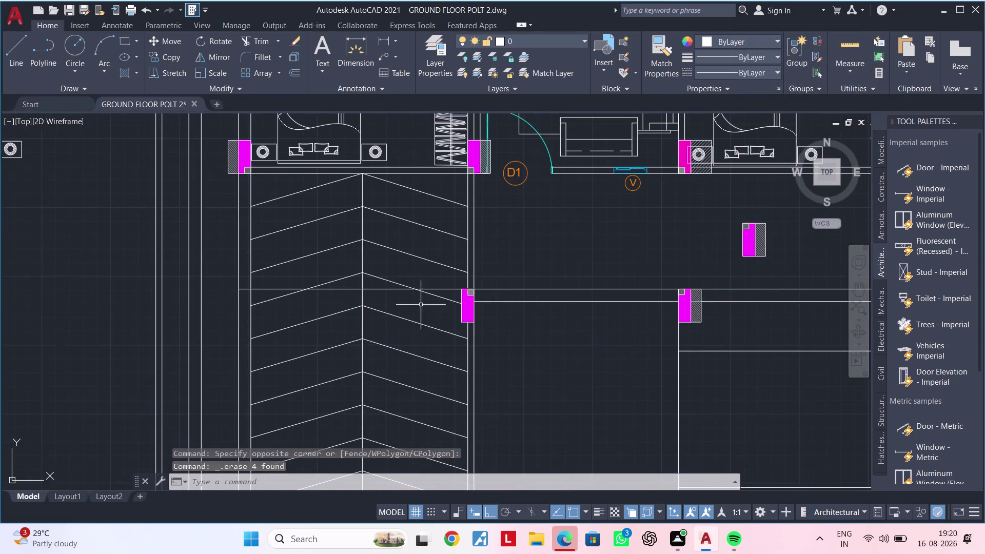
scroll(up, 3)
click(459, 255)
click(525, 346)
key(Delete)
Erase the hatches close to the ramp.
scroll(down, 3)
middle_drag(542, 356, 498, 214)
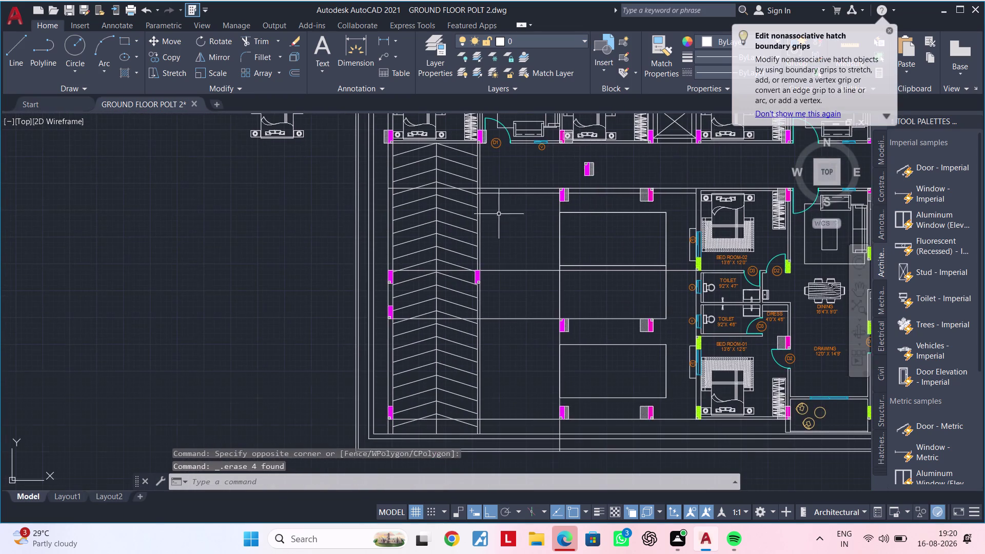
scroll(up, 3)
drag(373, 246, 374, 255)
click(412, 313)
key(Delete)
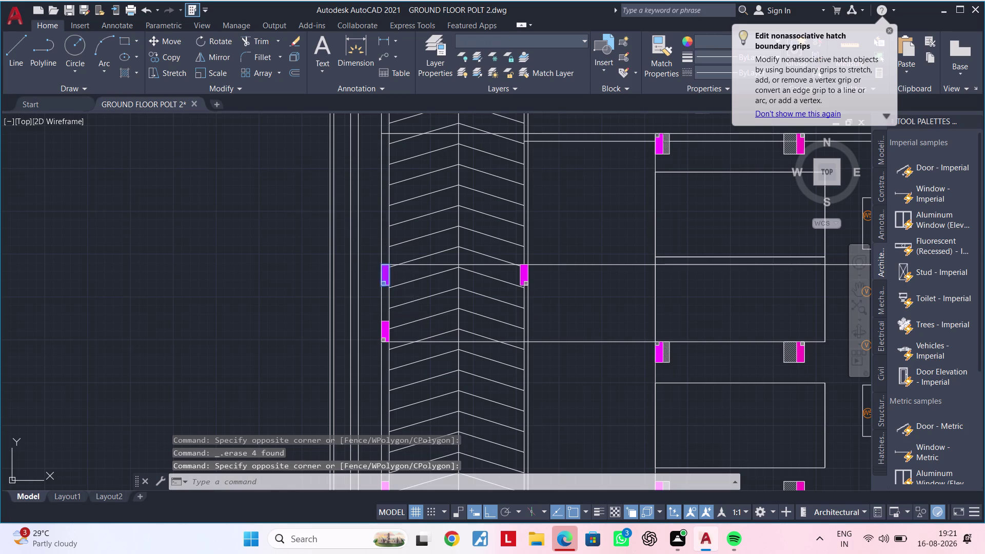
Delete the hatch on the ramp's left edge, then undo it and clear the selection.
click(500, 241)
key(Delete)
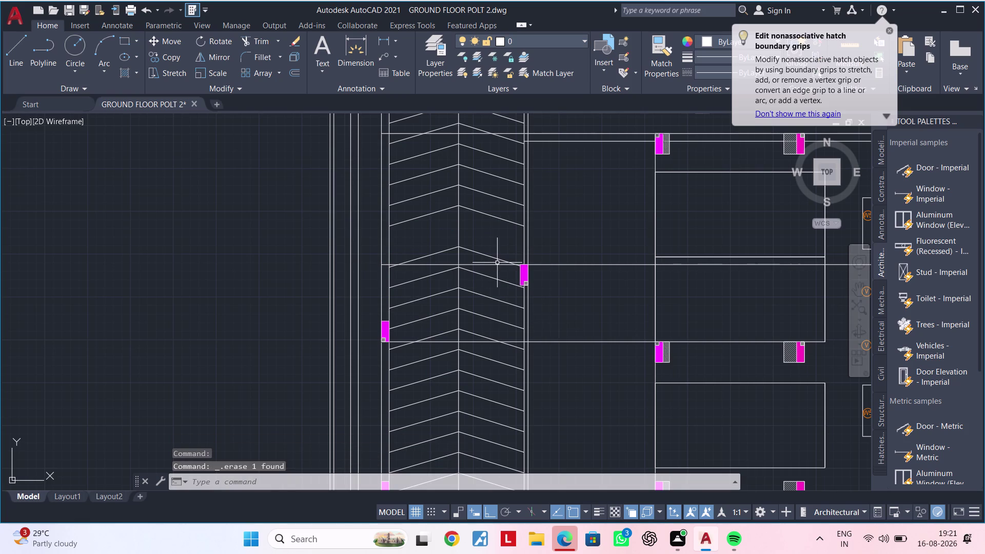
key(ctrl+z)
key(Escape)
key(Escape)
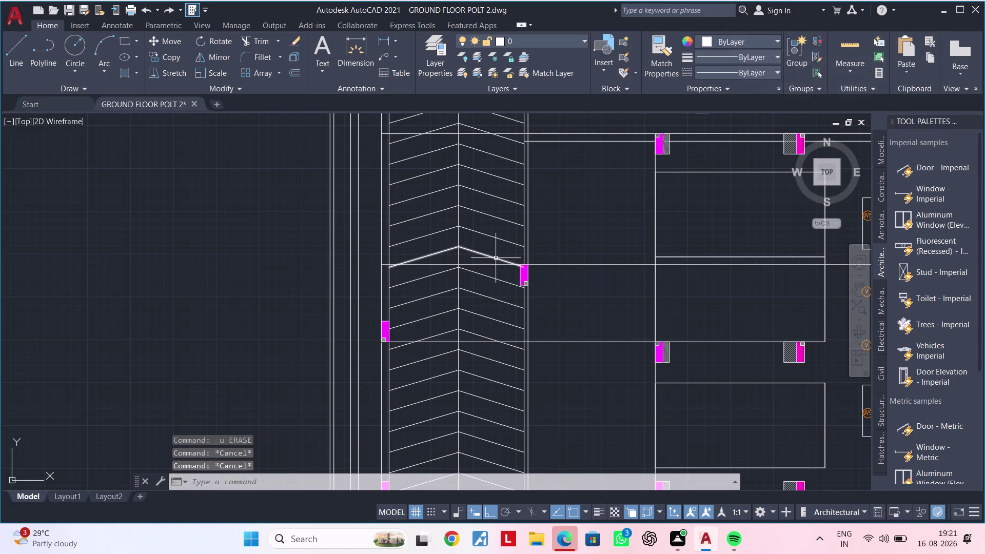
click(496, 258)
key(Escape)
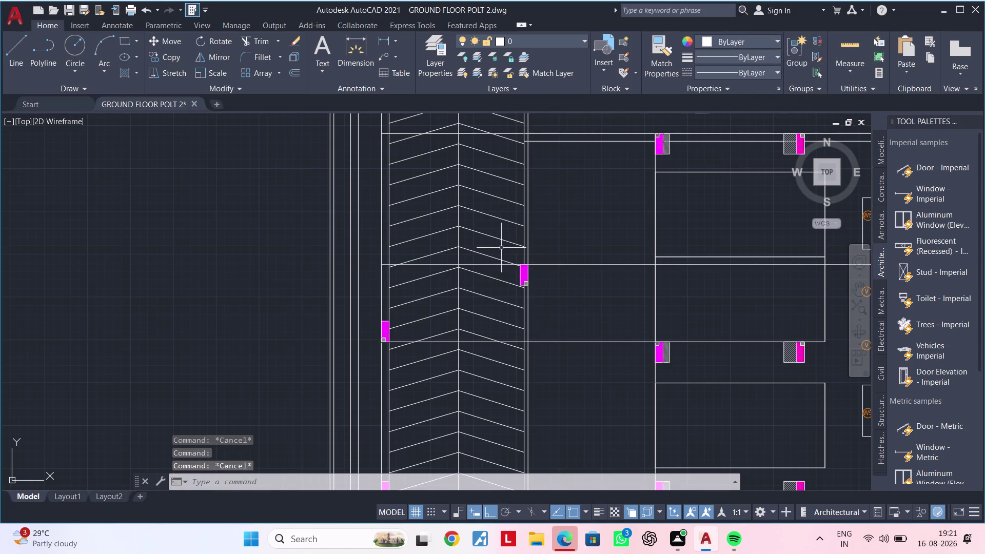
Erase the hatches at the ramp's lower left and one more stray hatch.
click(501, 248)
click(559, 313)
key(Delete)
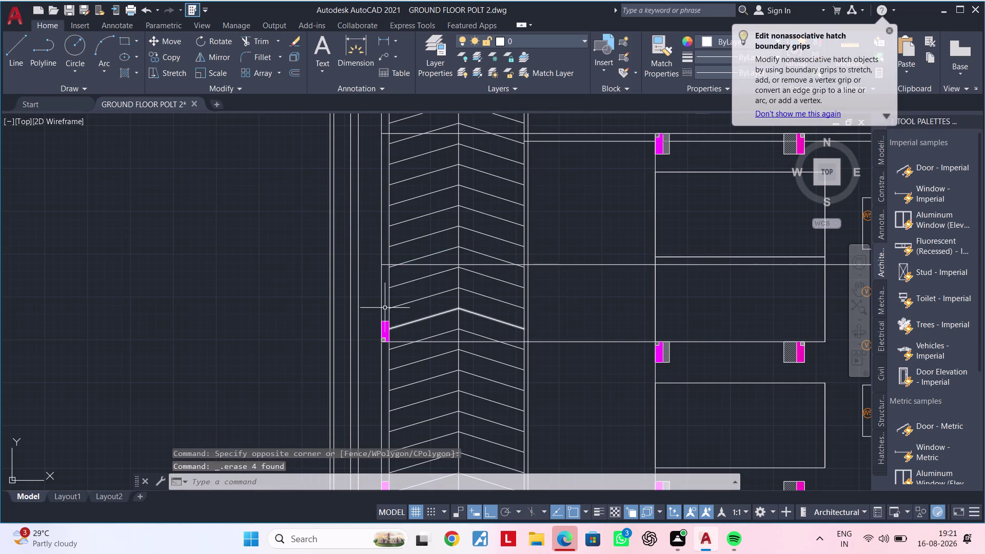
click(369, 304)
click(406, 360)
key(Delete)
Erase the selected object near the plan's lower boundary.
scroll(down, 3)
middle_drag(414, 359, 411, 268)
scroll(up, 3)
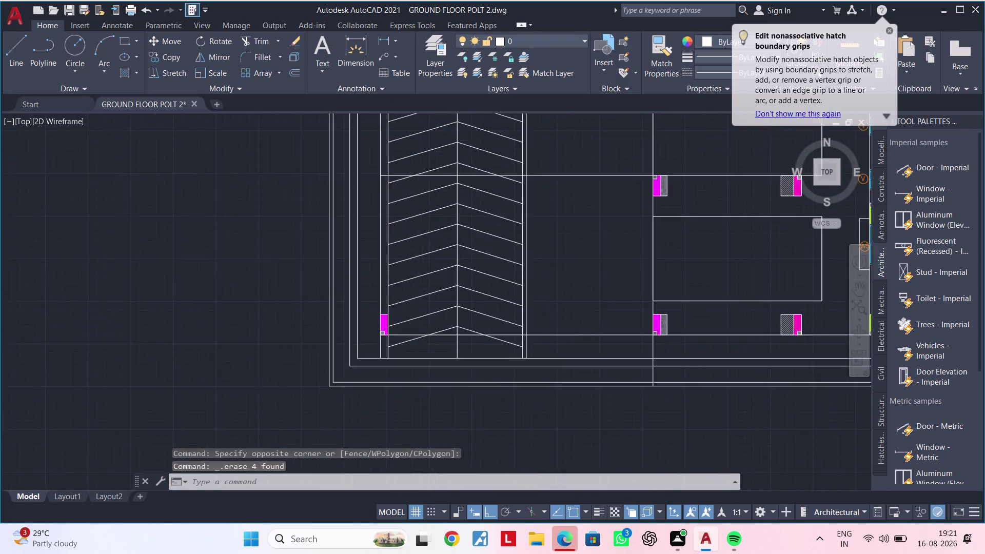
scroll(up, 3)
click(318, 288)
click(379, 377)
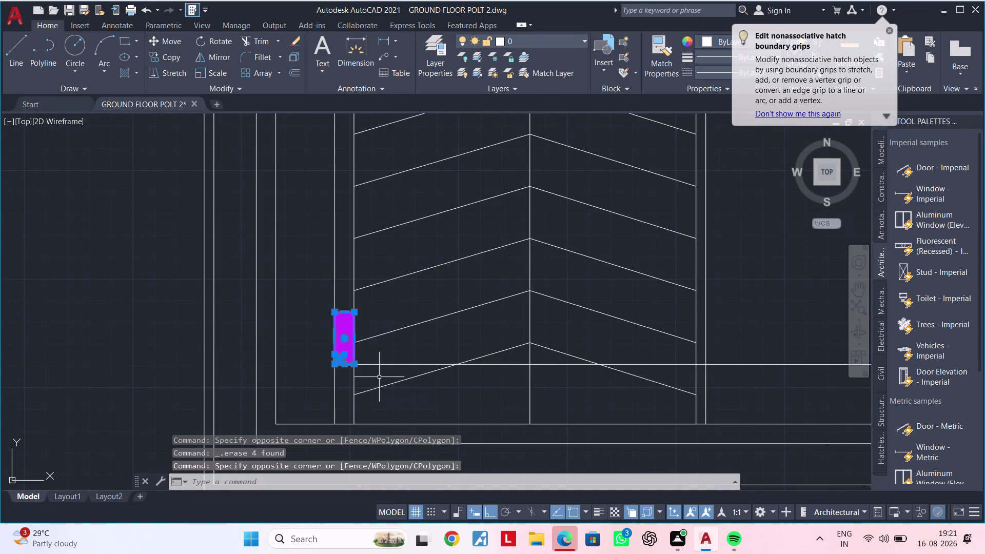
key(Delete)
scroll(down, 3)
middle_drag(443, 368, 323, 381)
scroll(up, 3)
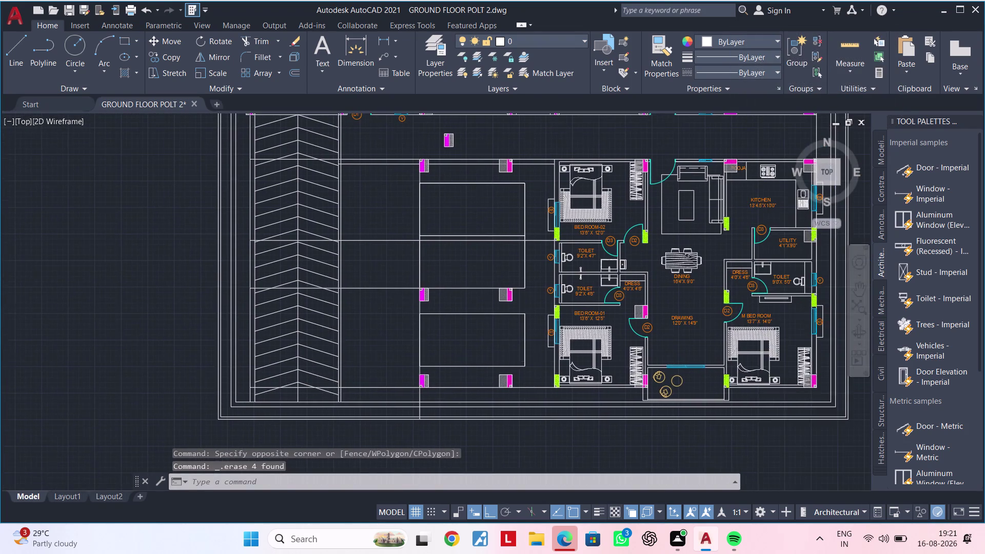
middle_drag(550, 355, 243, 431)
middle_drag(527, 387, 536, 292)
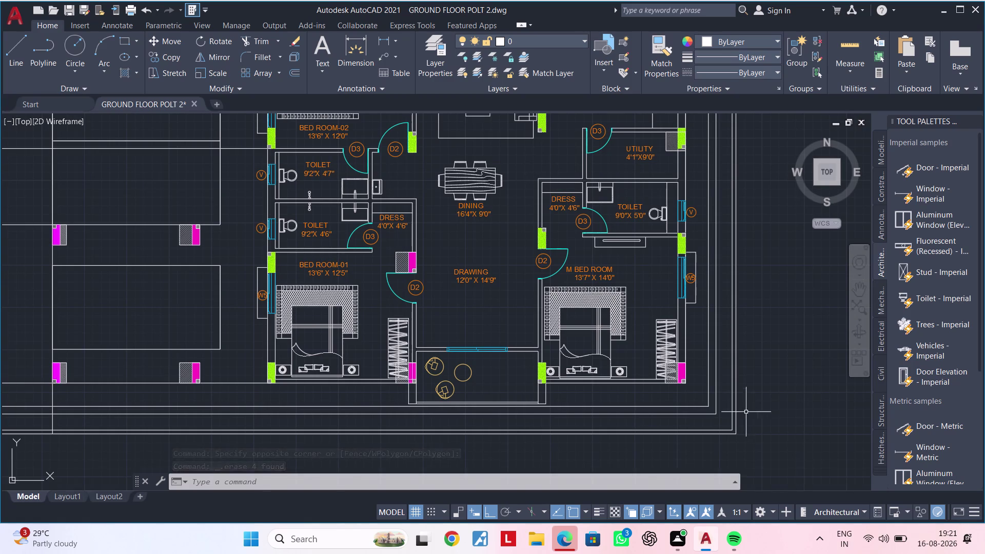
scroll(up, 3)
scroll(down, 3)
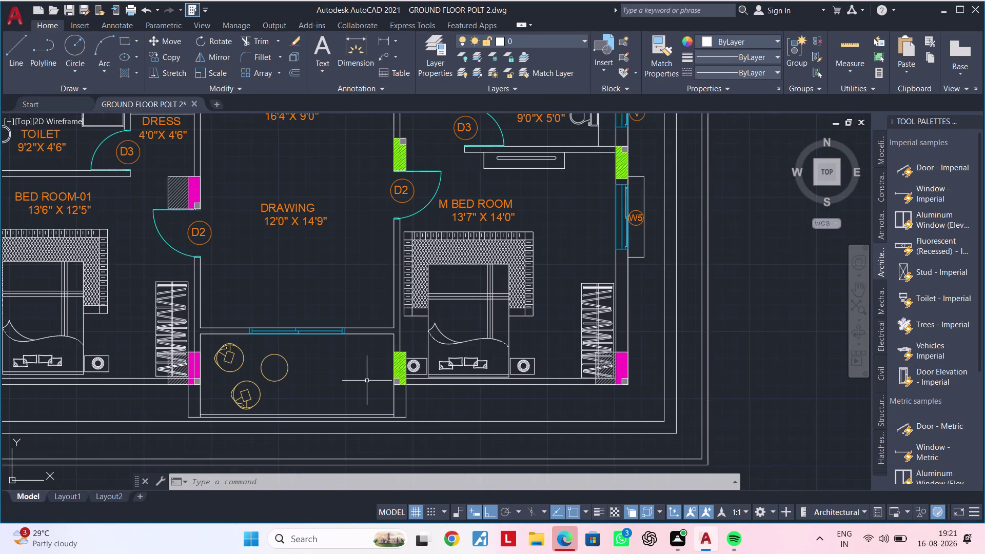
middle_drag(366, 381, 376, 541)
middle_drag(394, 384, 371, 547)
middle_drag(439, 369, 390, 553)
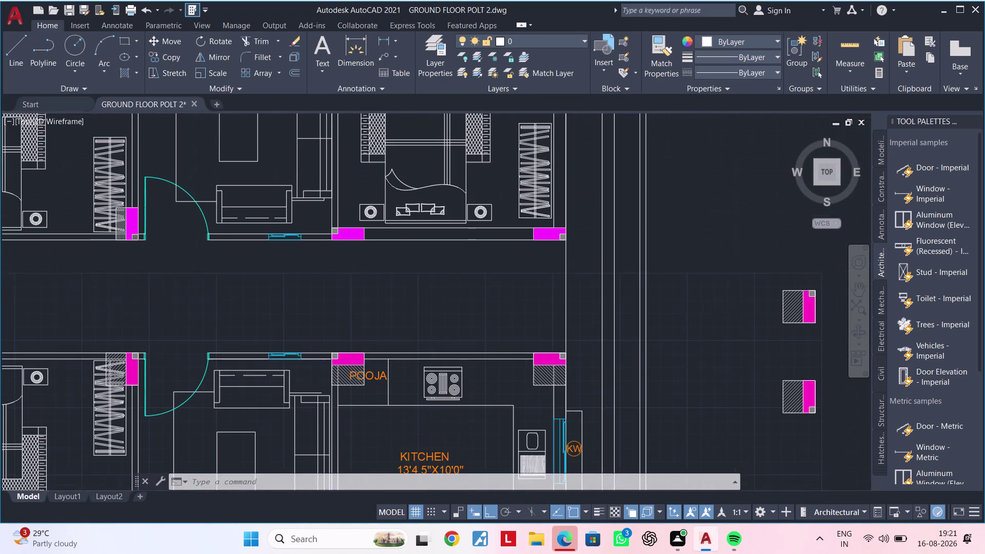
middle_drag(390, 553, 389, 553)
middle_drag(503, 300, 493, 449)
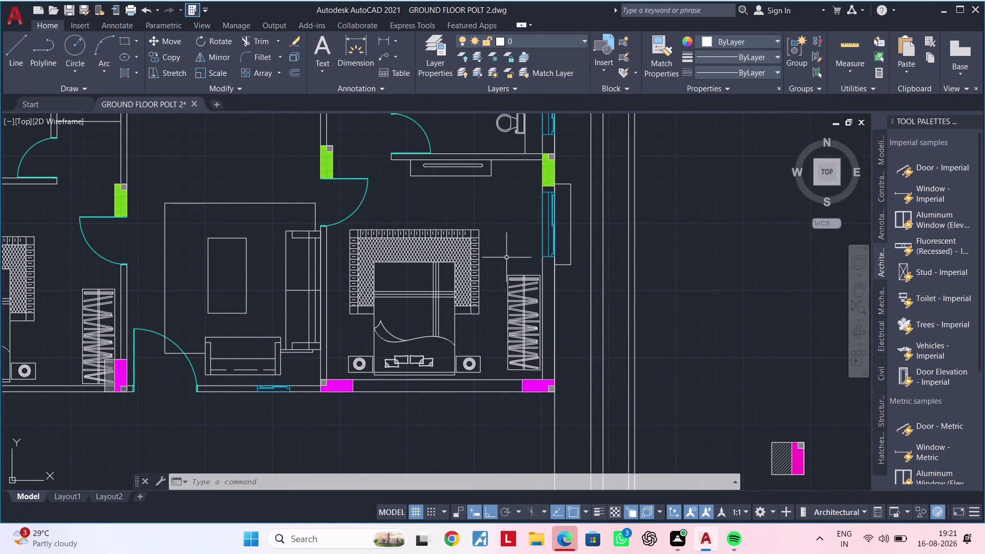
middle_drag(506, 257, 523, 299)
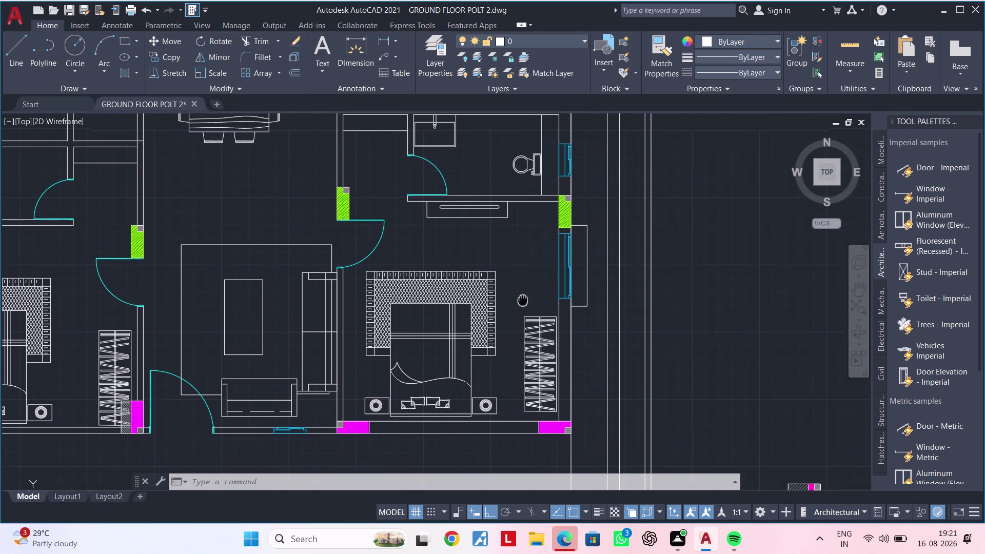
middle_drag(523, 298, 523, 293)
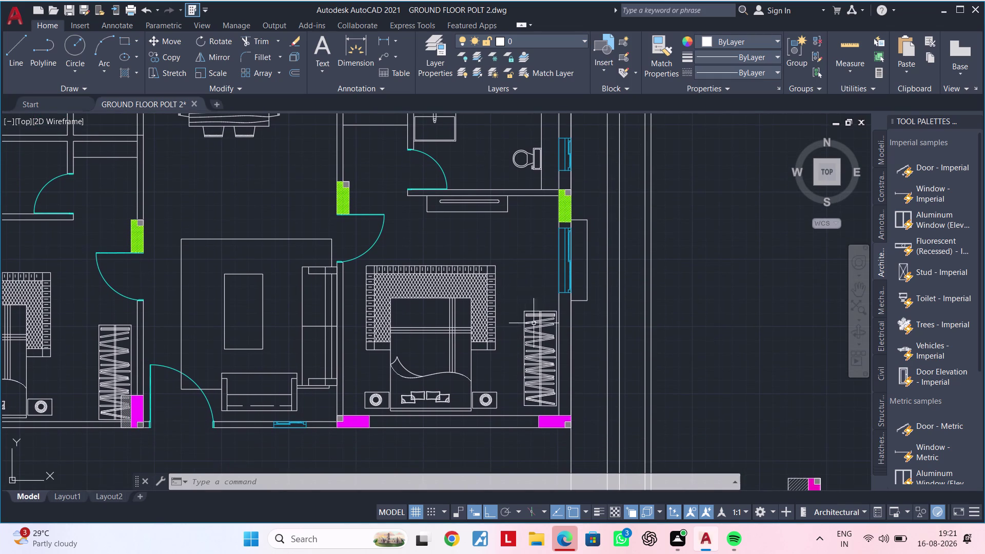
click(385, 36)
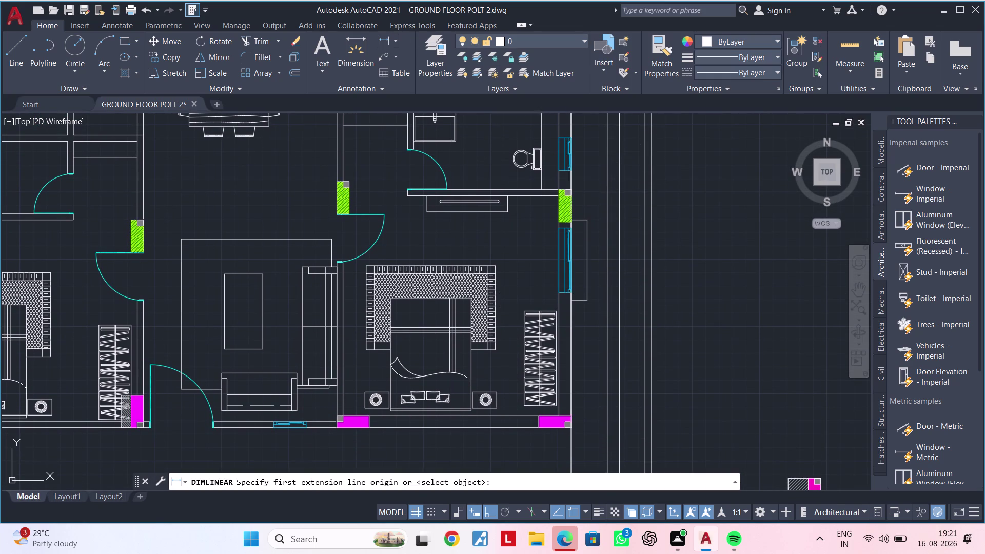
scroll(up, 3)
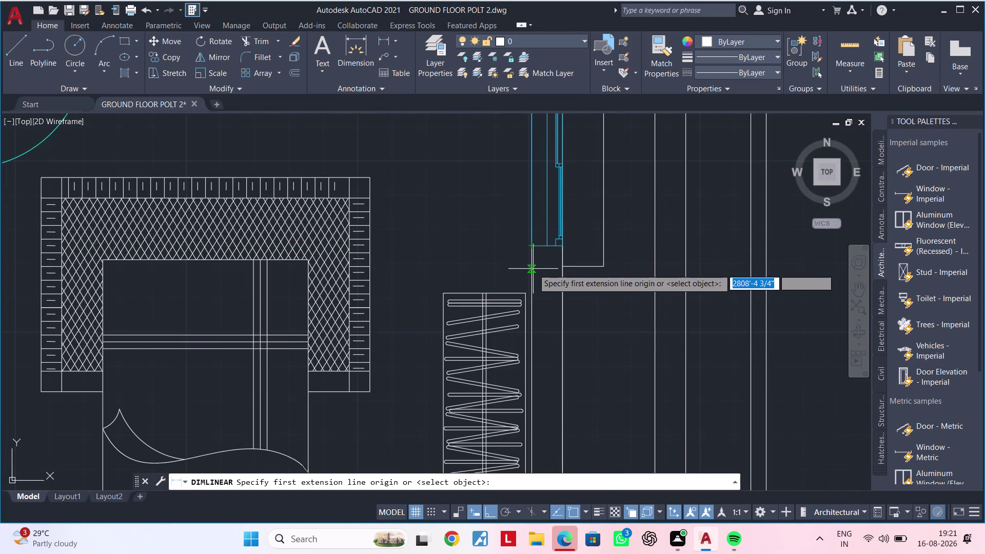
click(533, 269)
click(566, 268)
scroll(down, 3)
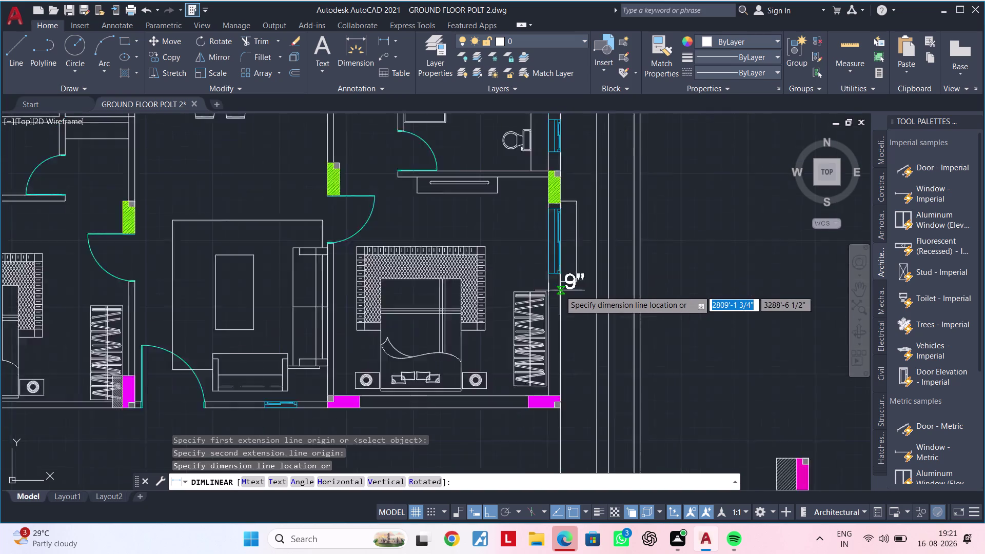
scroll(down, 3)
middle_drag(566, 302, 570, 264)
scroll(up, 3)
key(Escape)
key(Escape)
scroll(down, 3)
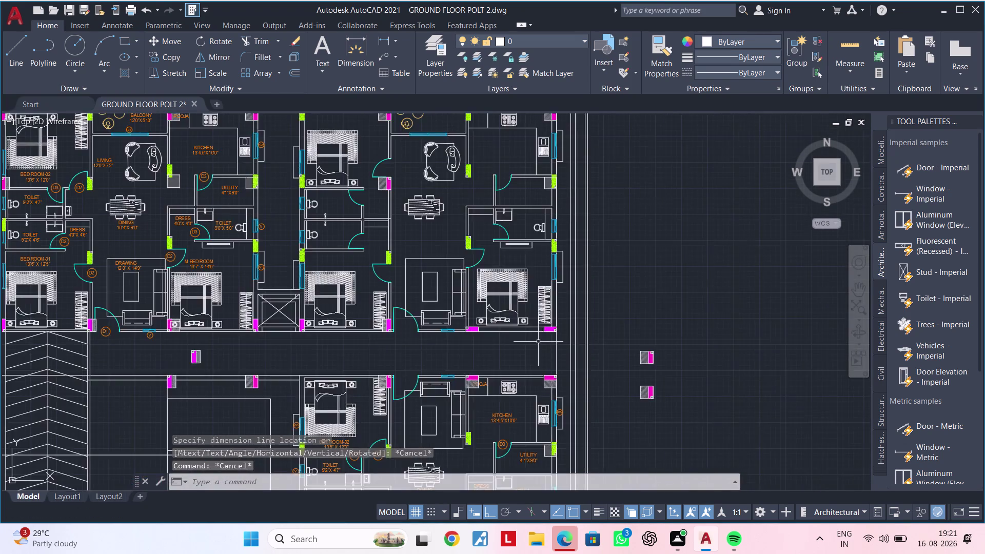
middle_drag(538, 356, 550, 508)
middle_drag(481, 304, 565, 294)
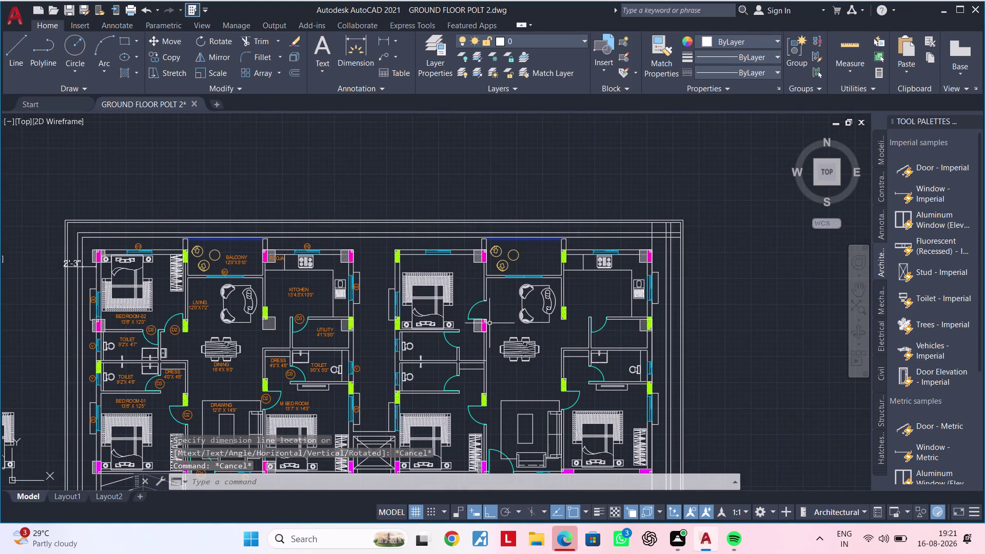
middle_drag(440, 326, 534, 319)
middle_drag(439, 321, 635, 300)
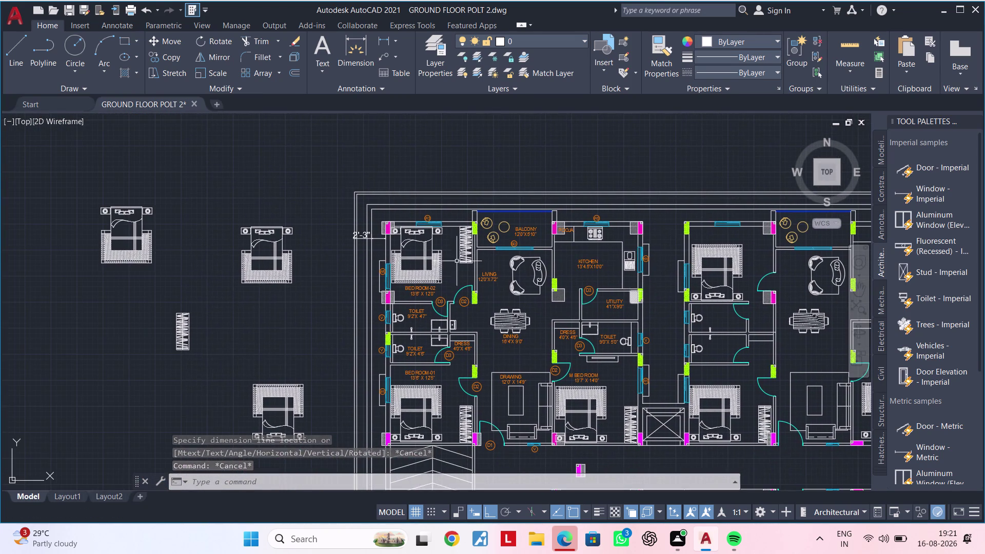
scroll(up, 3)
scroll(down, 3)
middle_drag(534, 310, 528, 232)
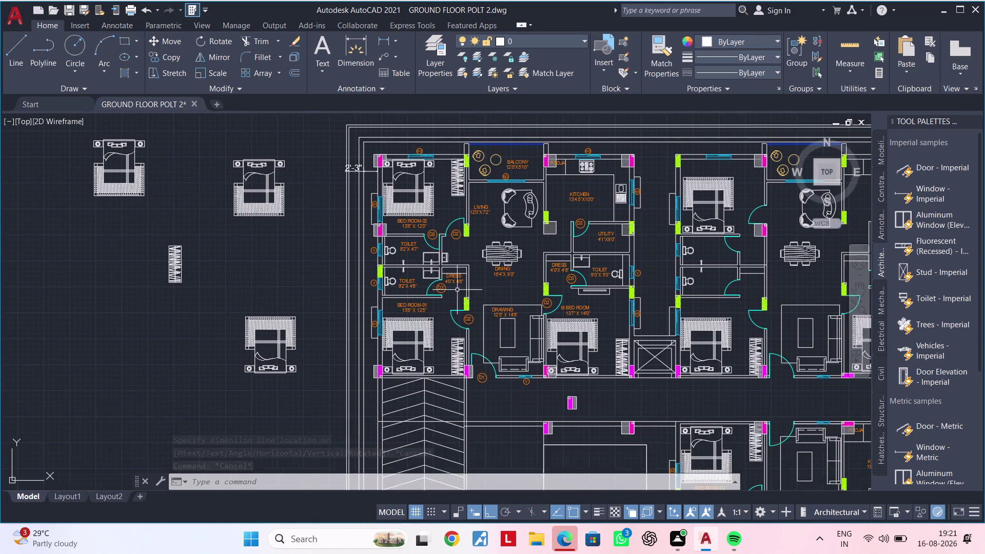
scroll(up, 3)
scroll(down, 3)
middle_drag(547, 266, 562, 259)
Draw a 9-inch by 2-foot rectangle in the empty area beside the parking.
middle_drag(442, 329, 558, 139)
middle_drag(448, 311, 457, 290)
key(Escape)
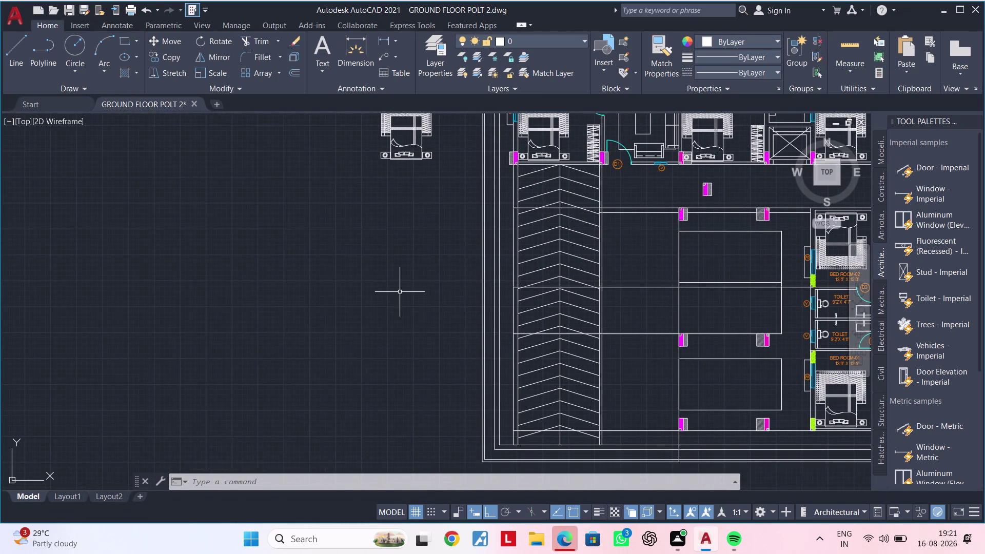
key(Escape)
key(Escape)
text(REC)
key(space)
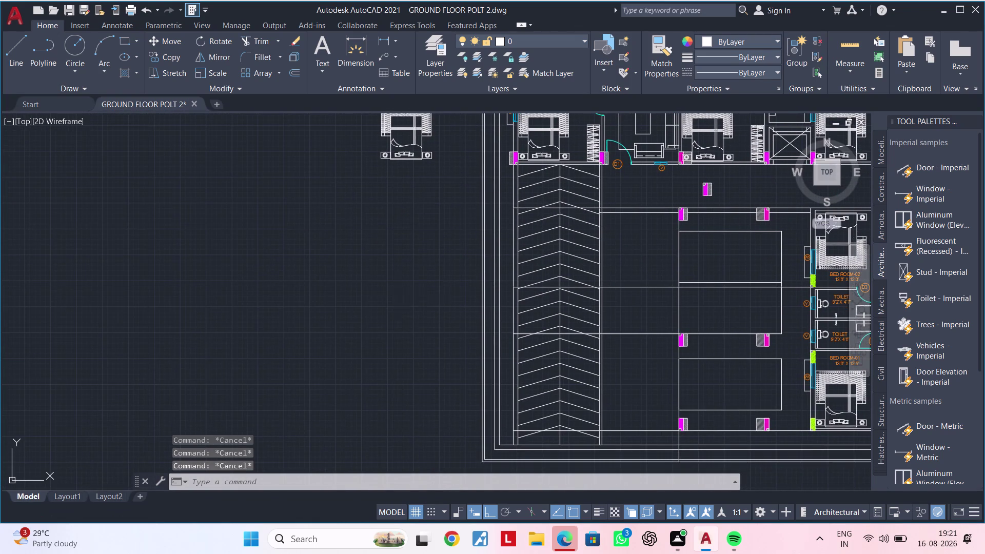
click(354, 252)
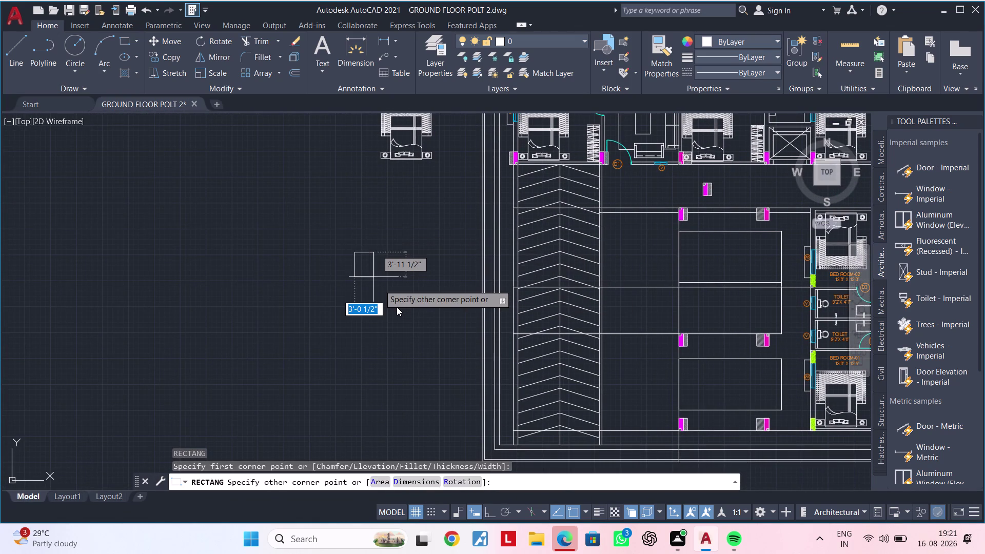
text(D)
key(space)
key(9)
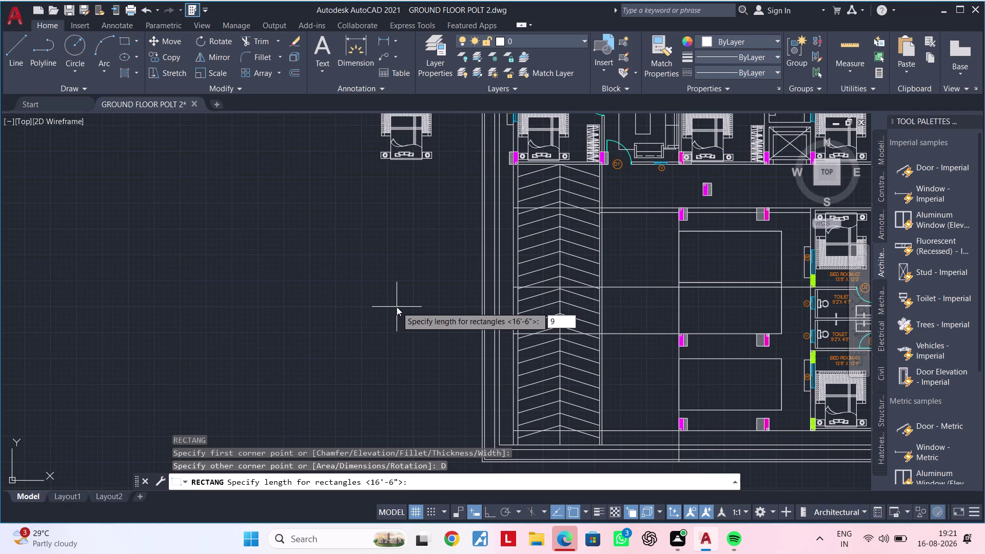
key(shift+quotedbl)
key(Return)
text(2)
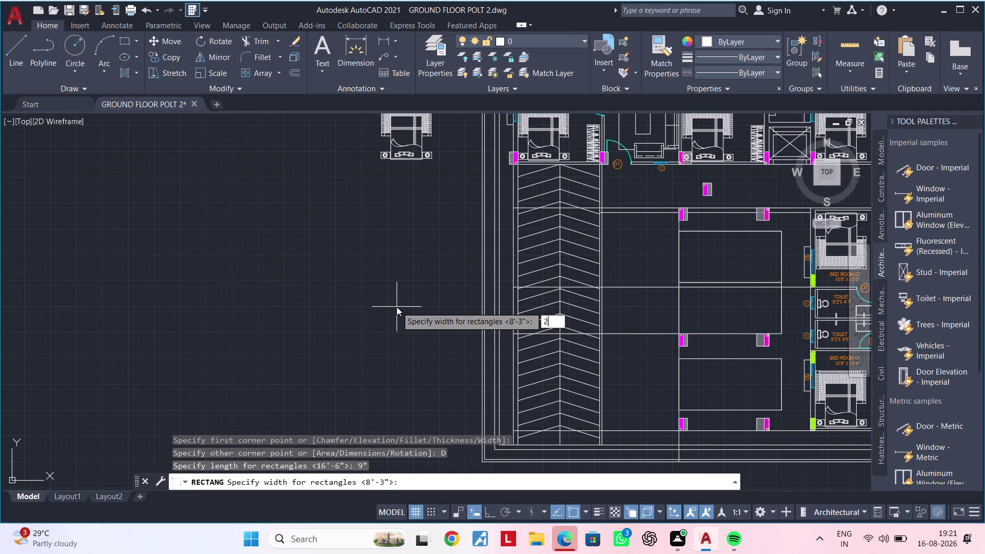
text(')
key(Return)
click(397, 307)
scroll(up, 3)
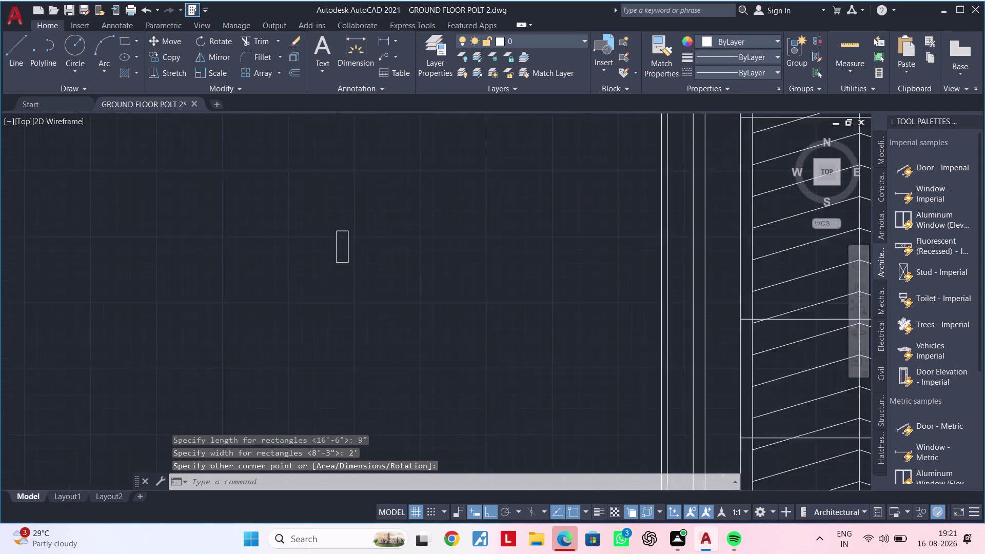
scroll(up, 3)
middle_drag(364, 266, 371, 405)
scroll(up, 3)
middle_drag(356, 326, 376, 315)
Draw a 4.5-inch by 4.5-inch square at the rectangle's top-left corner.
key(Escape)
key(Escape)
key(Escape)
key(Escape)
key(Escape)
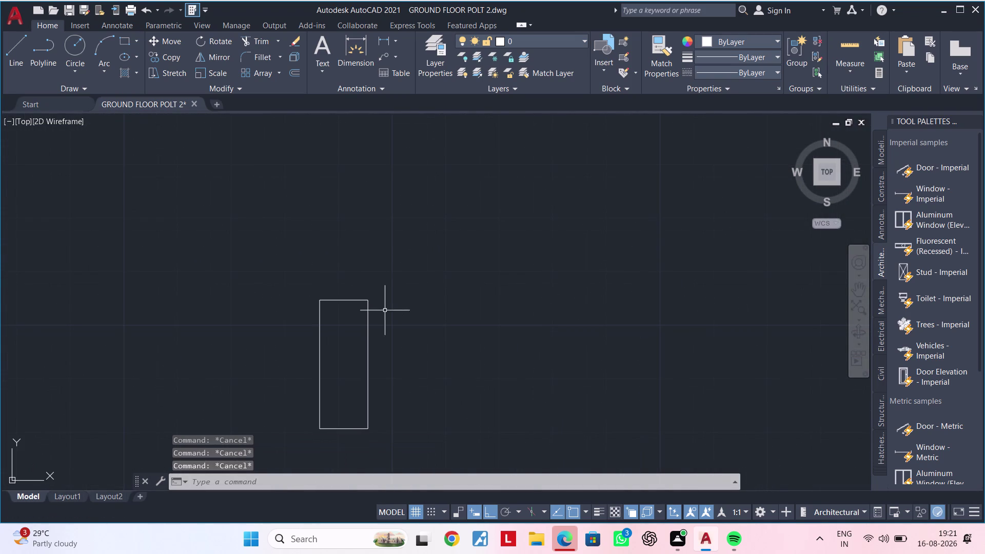
key(Escape)
text(REC)
key(space)
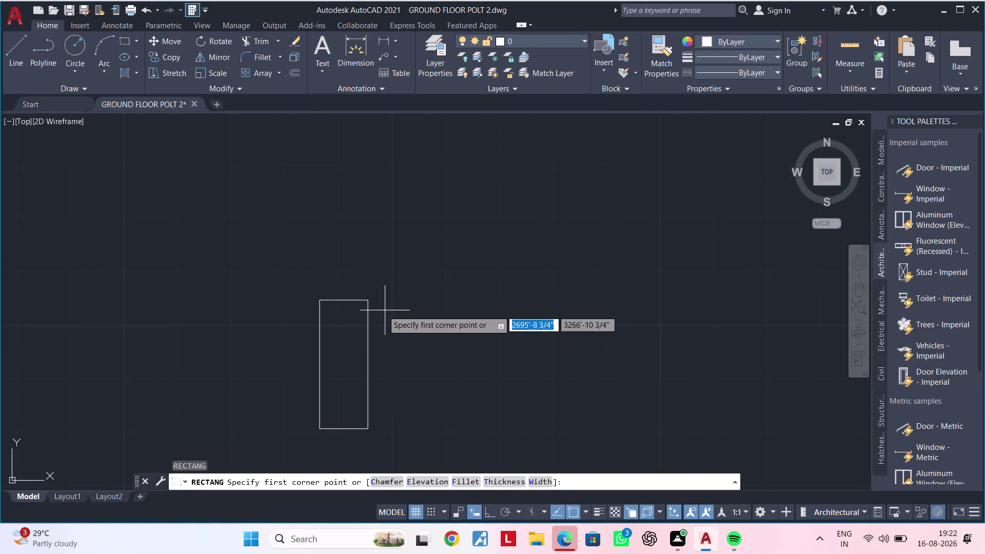
click(321, 301)
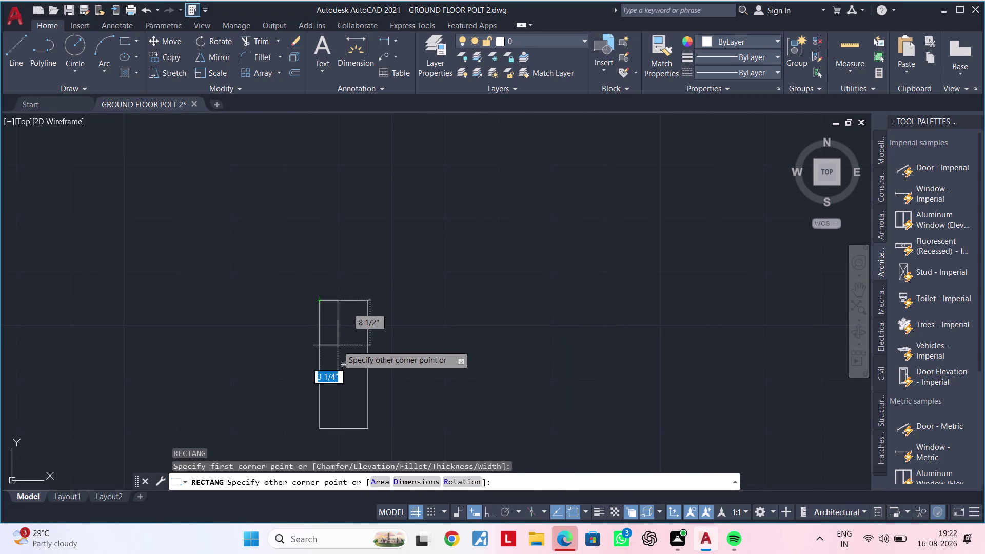
text(D)
key(space)
text(4.)
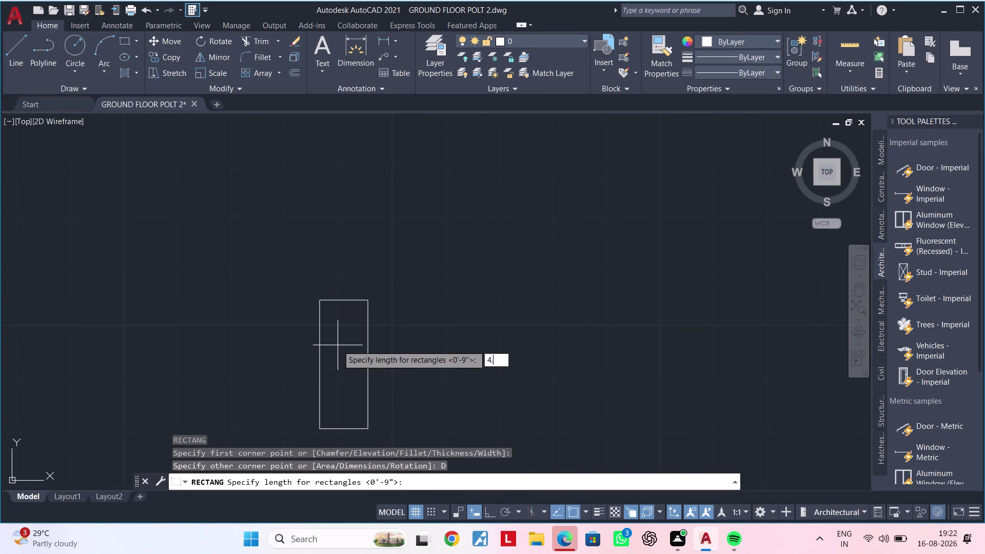
text(5")
key(Return)
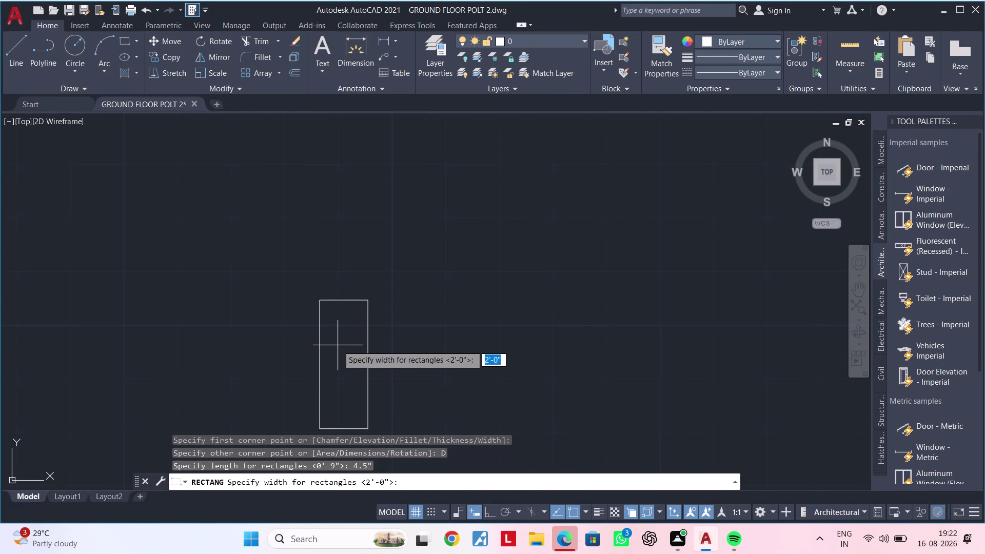
text(4.5")
key(Return)
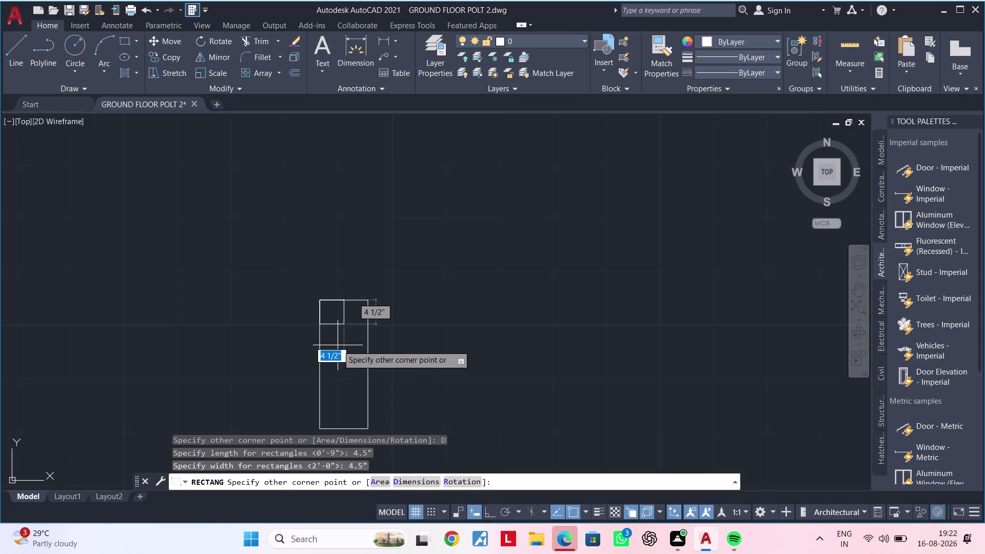
click(338, 345)
key(Escape)
key(Escape)
Try a solid magenta hatch fill, then cancel it.
middle_drag(352, 345, 342, 370)
key(Escape)
key(Escape)
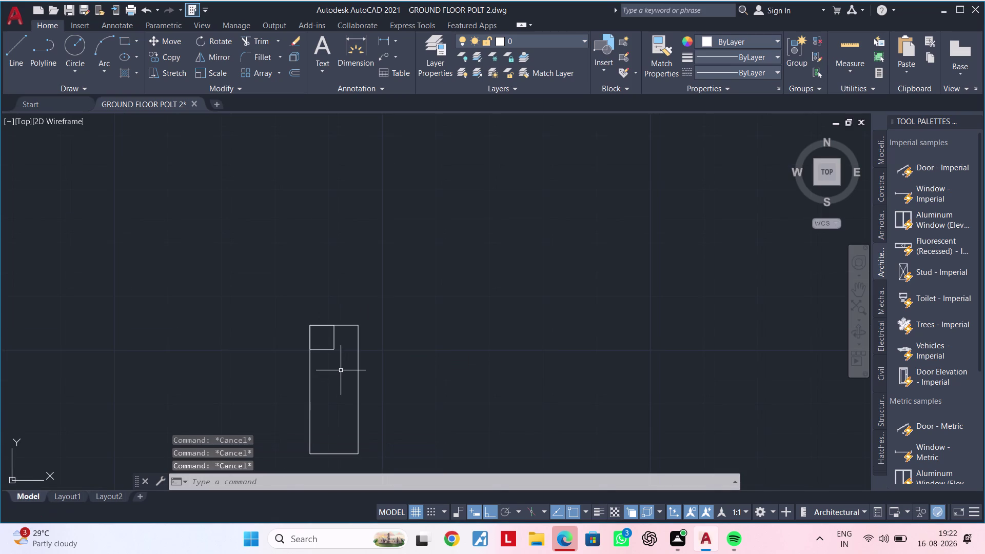
text(H)
key(space)
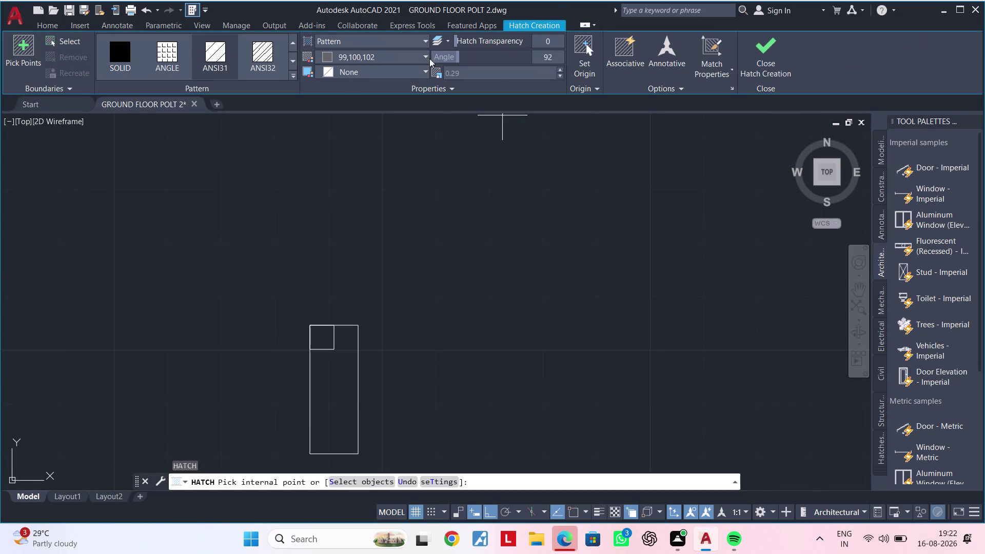
click(123, 53)
click(395, 57)
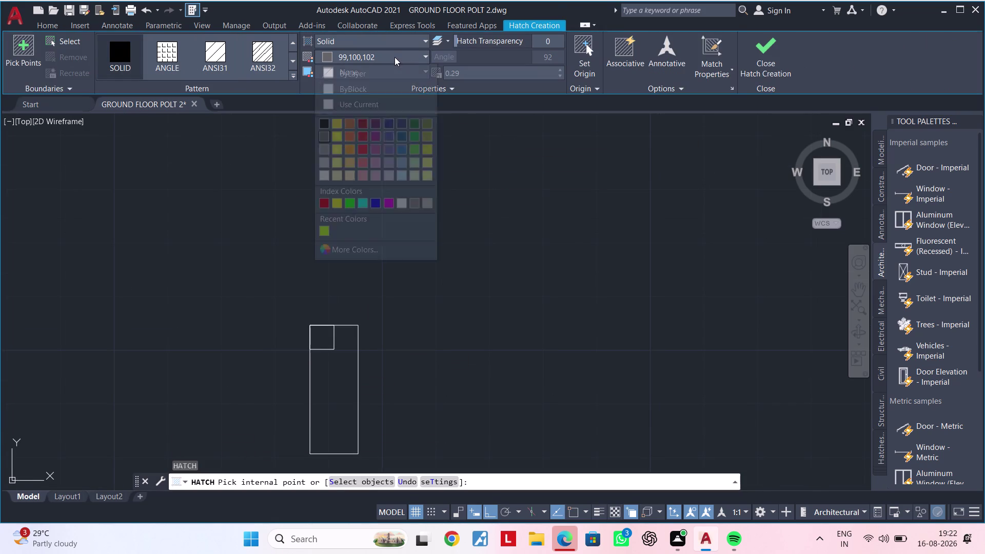
click(387, 200)
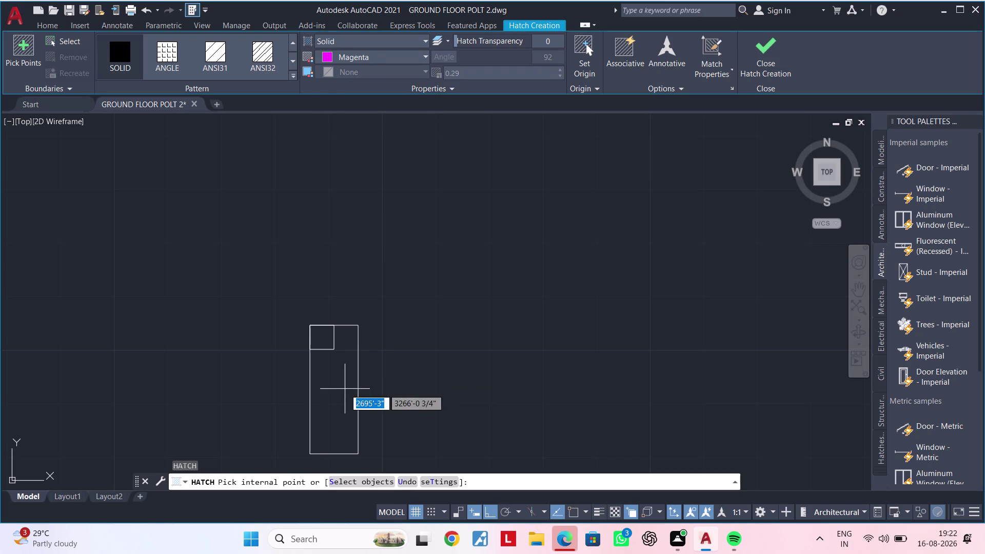
click(339, 390)
key(Escape)
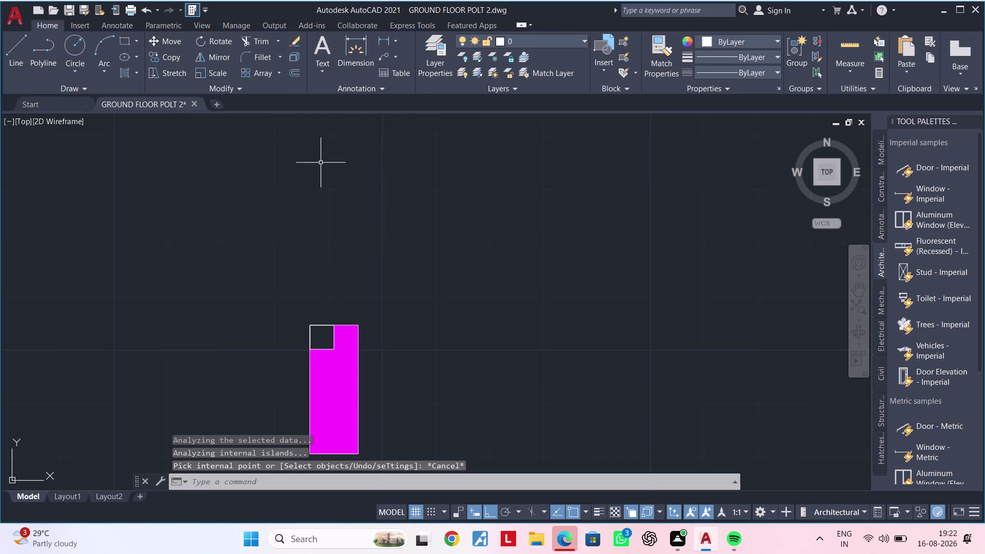
Start a new hatch with the grey colour 99,100,102 and pick its area.
text(H)
key(space)
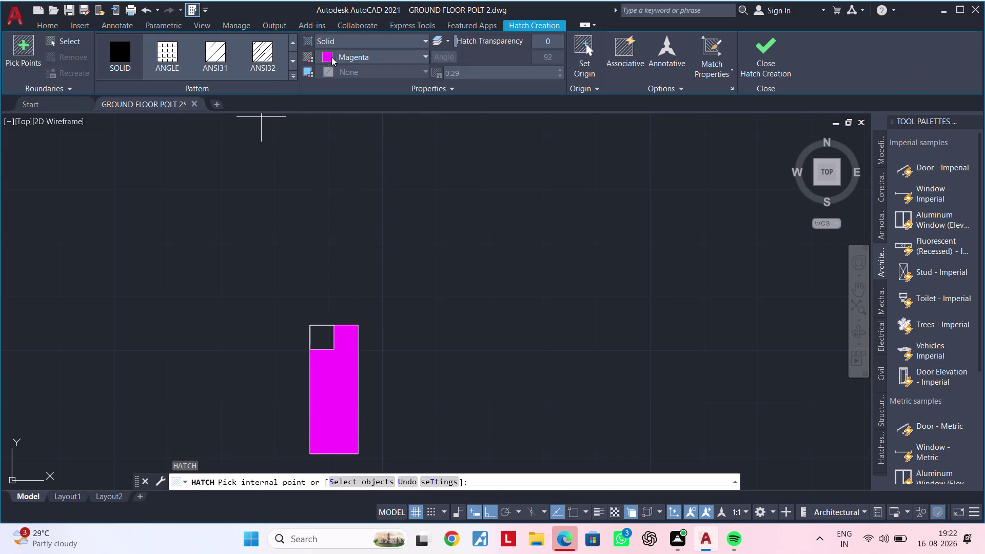
click(344, 59)
click(325, 134)
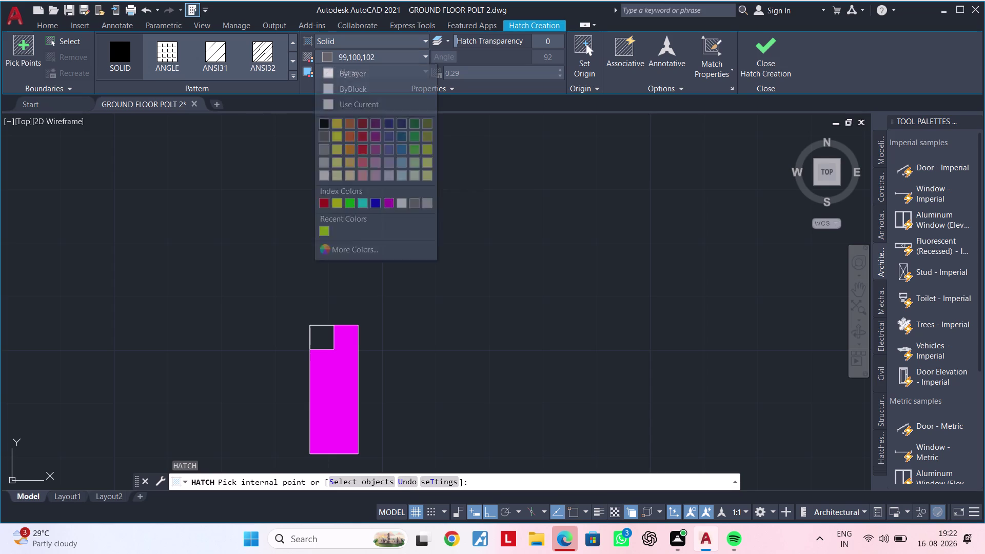
click(322, 336)
key(Escape)
key(Escape)
Clear pending commands and window-select near the rectangles.
scroll(down, 3)
key(Escape)
middle_drag(440, 351, 405, 315)
key(Escape)
key(Escape)
key(Escape)
key(Escape)
scroll(down, 3)
middle_click(397, 297)
key(Escape)
drag(336, 278, 350, 297)
click(421, 380)
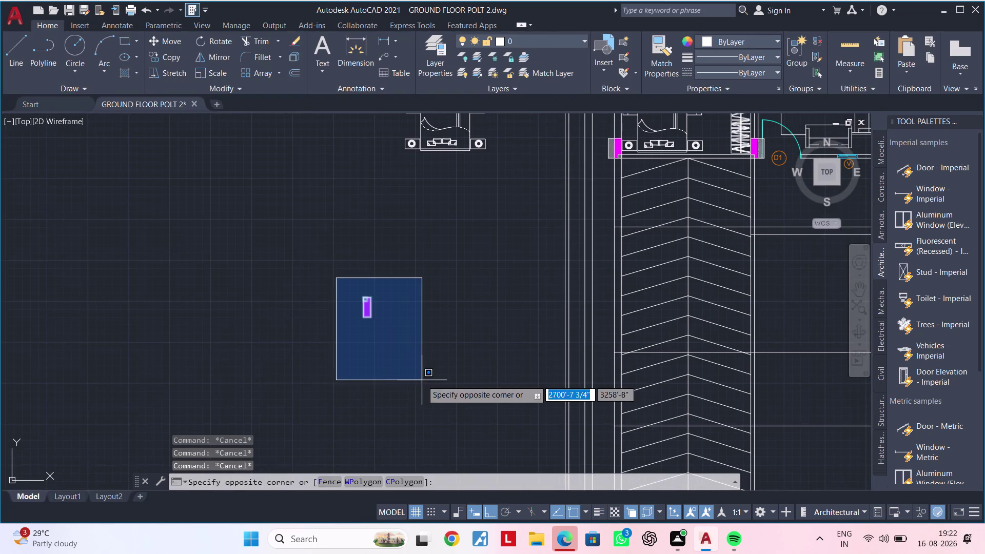
Mirror the small magenta column to create a side-by-side pair.
key(Escape)
drag(359, 268, 360, 284)
click(410, 350)
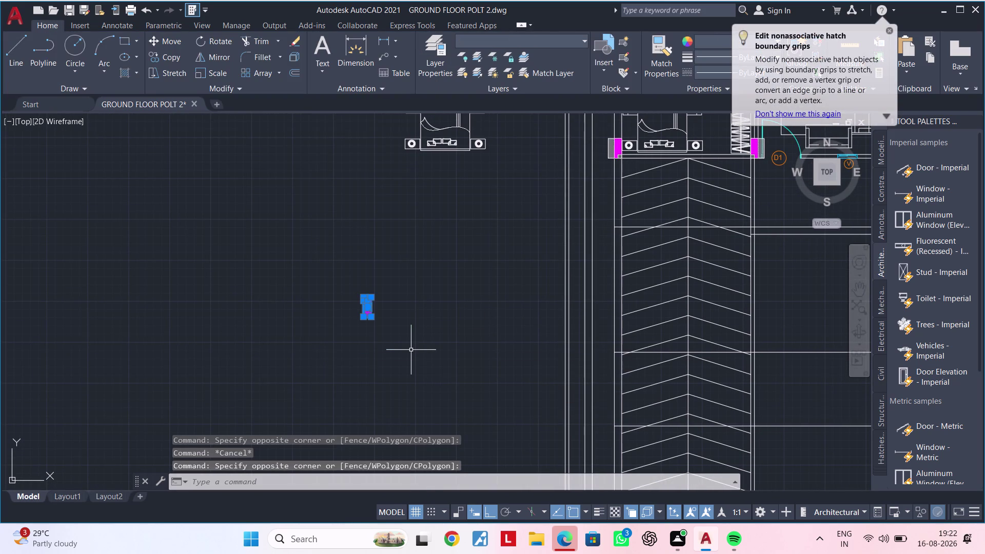
text(MI)
key(space)
click(409, 291)
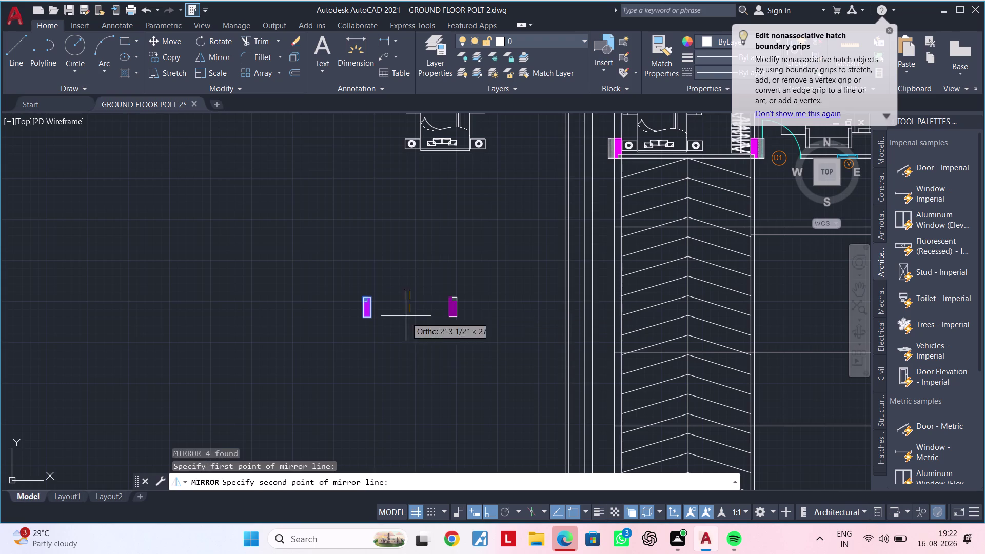
click(403, 328)
Mirror the pair of columns downward to complete the four-column rectangle.
drag(426, 377, 402, 327)
drag(324, 254, 345, 282)
click(511, 365)
text(MI)
key(space)
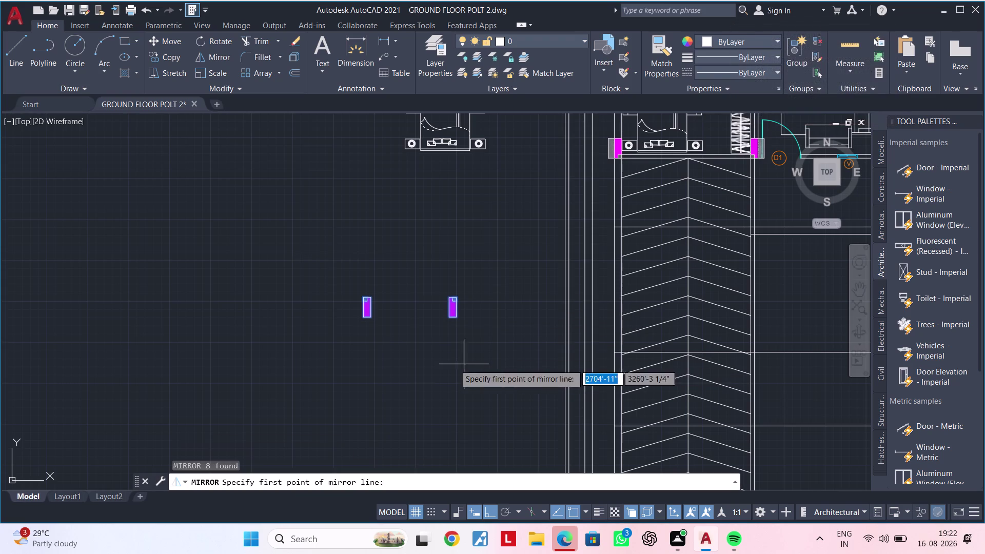
drag(356, 364, 379, 364)
click(481, 365)
drag(506, 415, 481, 364)
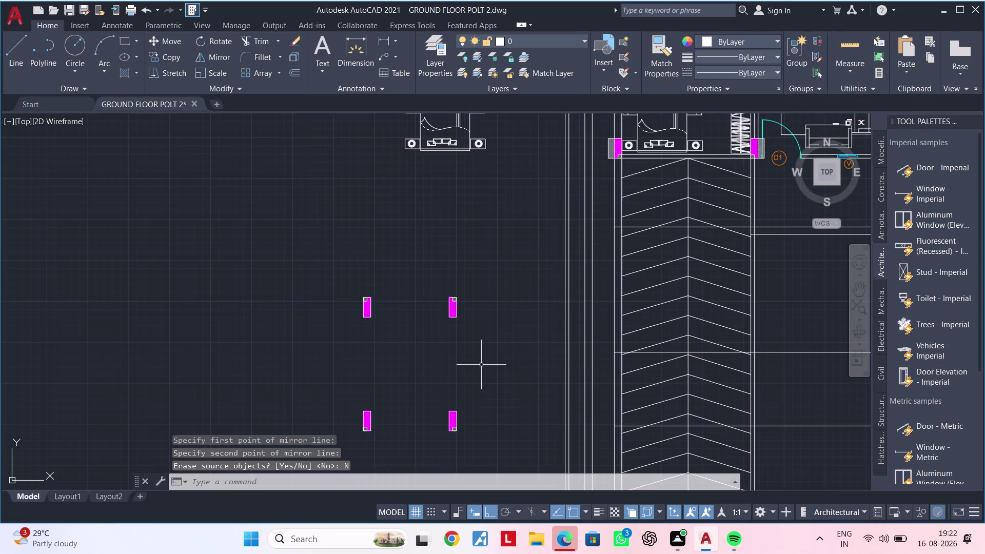
middle_drag(480, 319, 377, 305)
key(Escape)
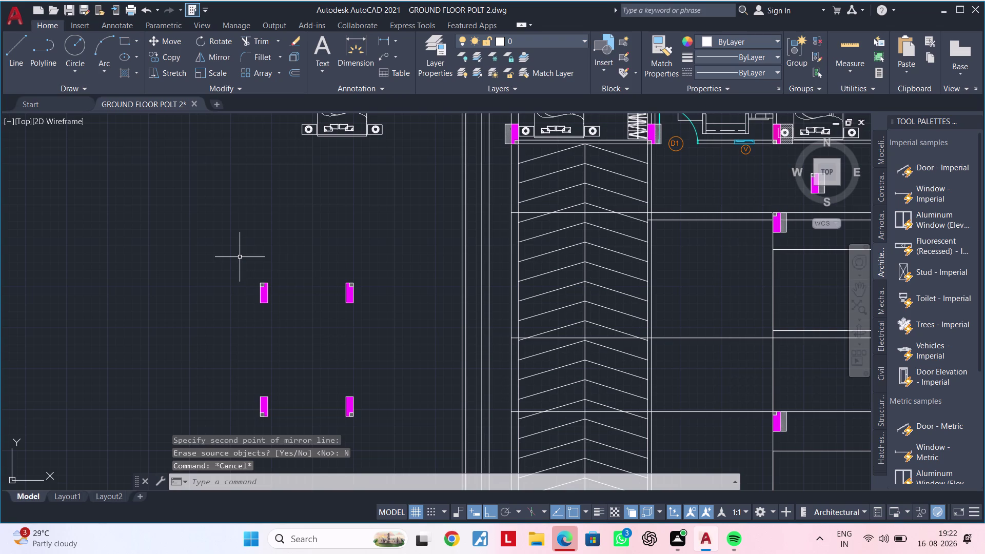
Select the upper-left magenta column and start a COPY from its corner base point.
click(239, 257)
click(285, 312)
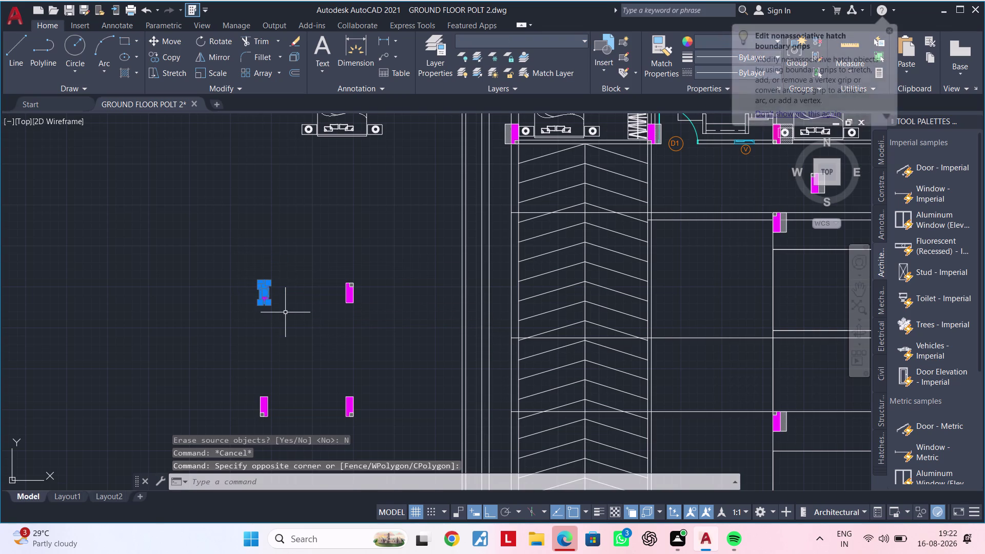
key(c)
text(O)
key(space)
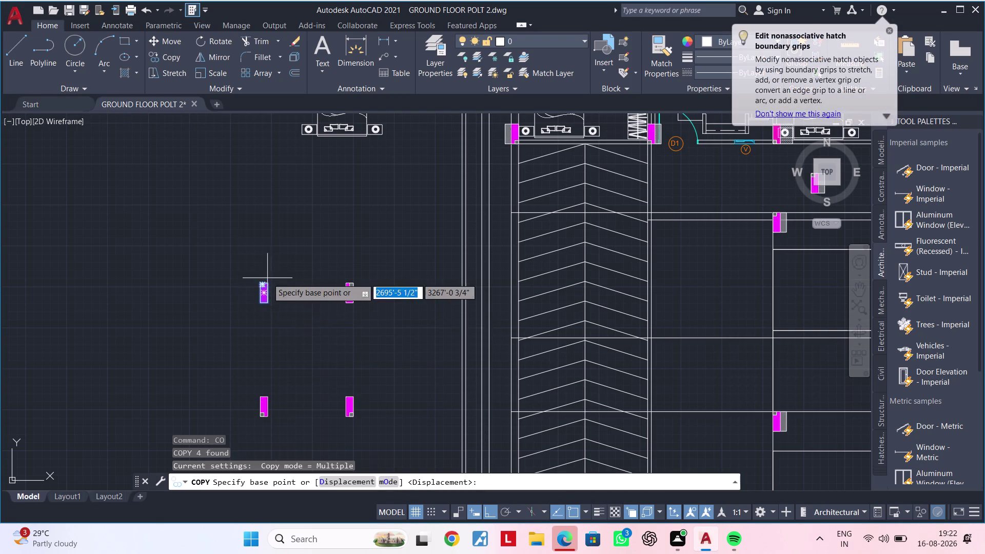
scroll(up, 3)
click(232, 295)
Place column copies at the corridor wall intersection and the wall endpoint.
scroll(down, 3)
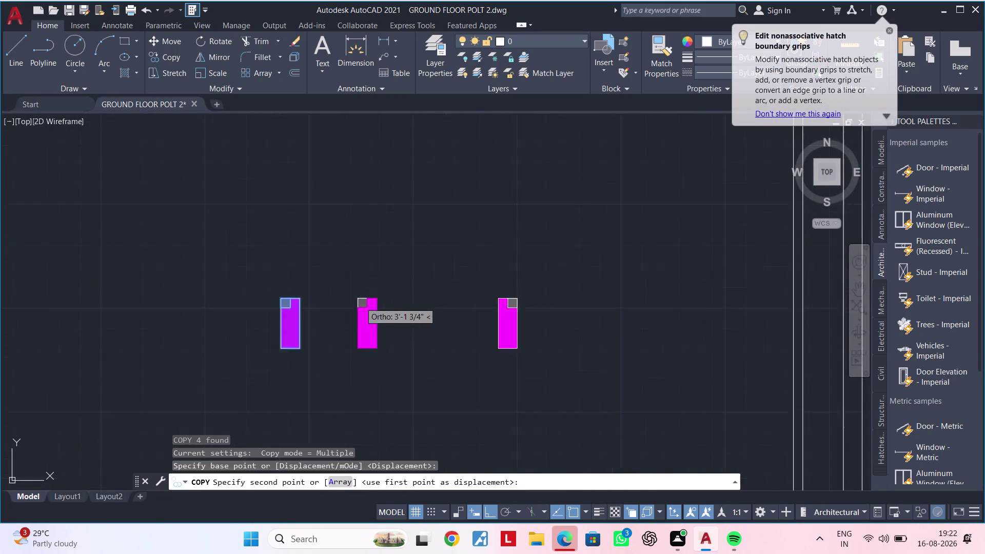
scroll(down, 3)
middle_drag(361, 302, 162, 272)
middle_drag(499, 277, 322, 412)
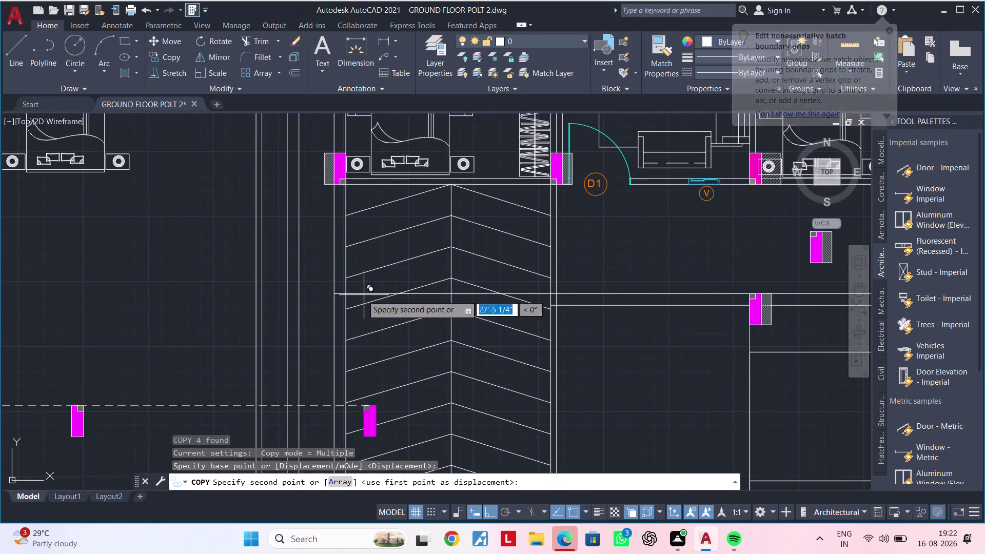
scroll(up, 3)
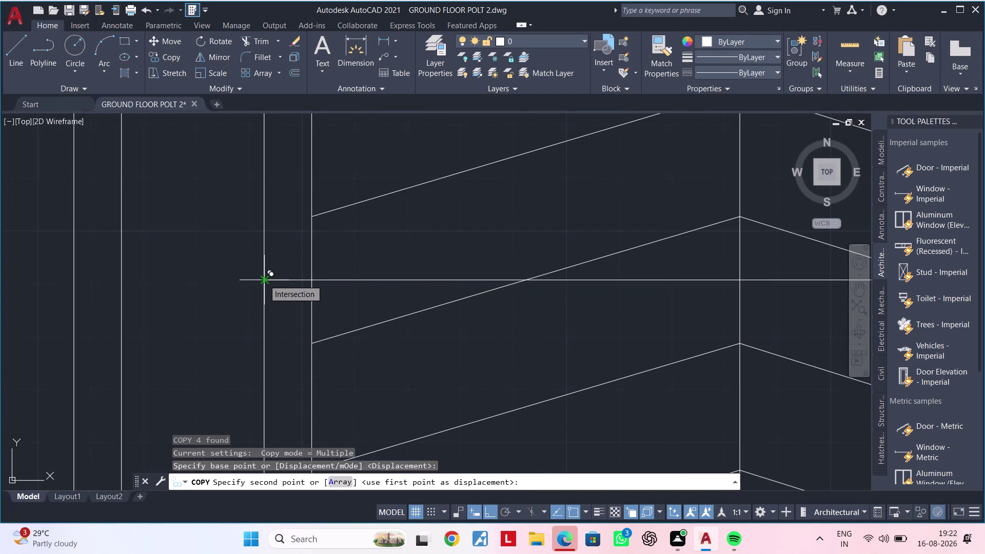
click(264, 280)
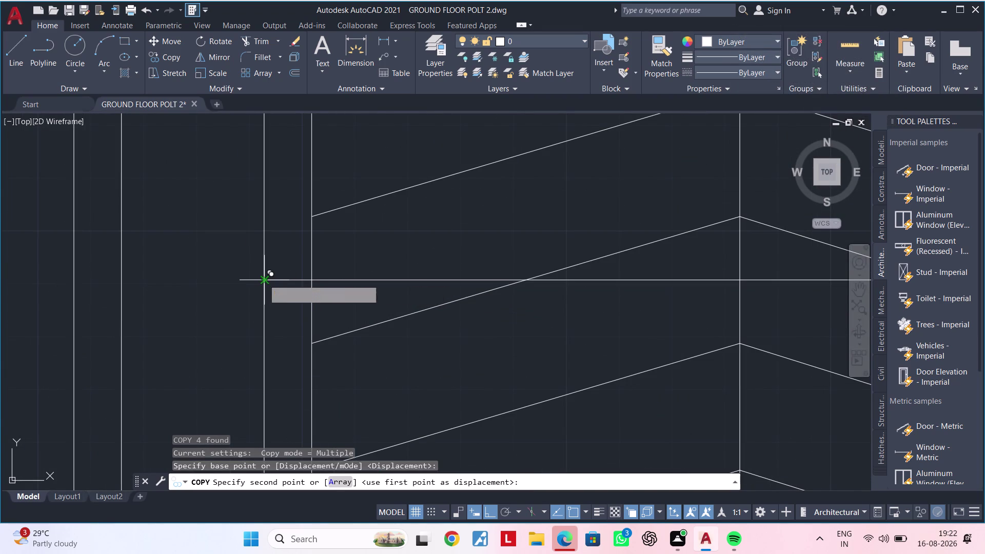
scroll(down, 3)
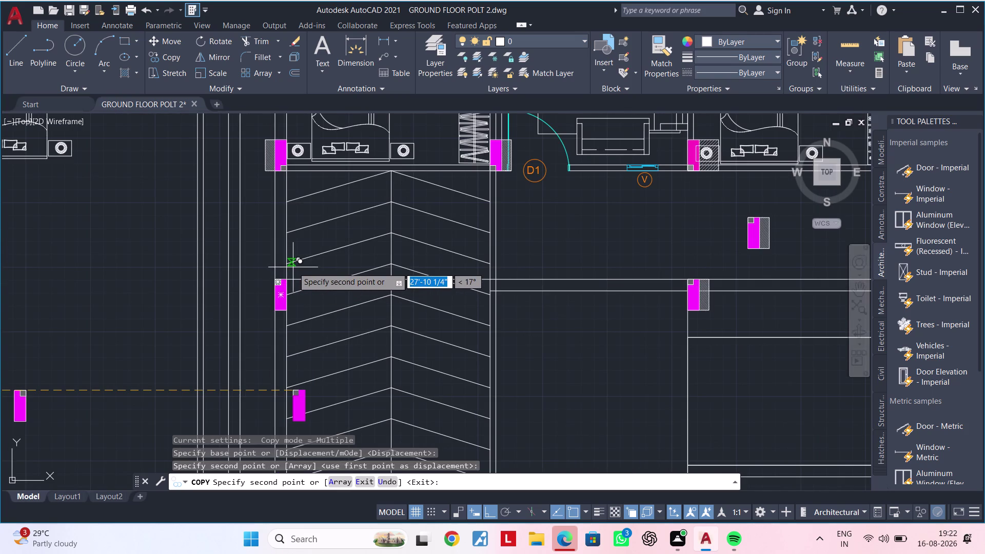
scroll(down, 3)
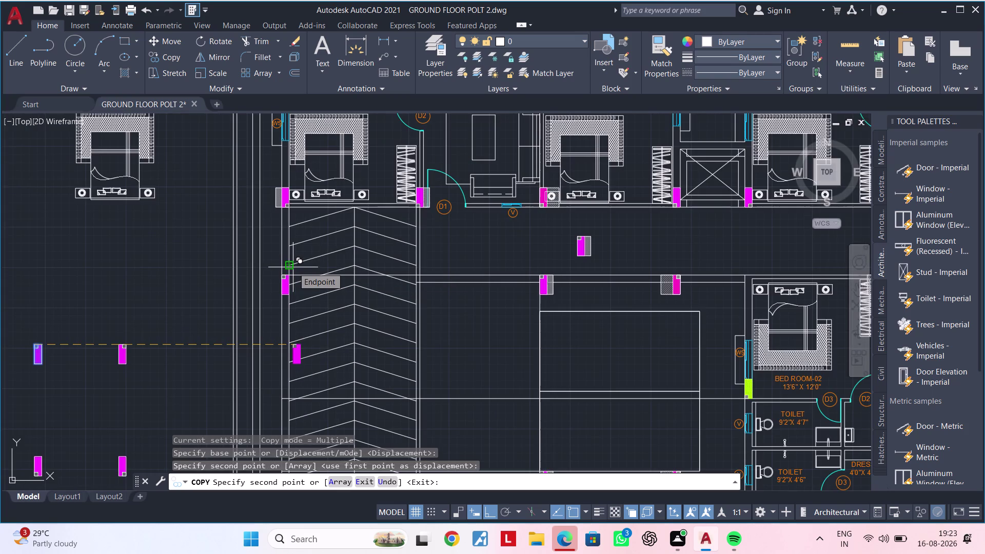
scroll(up, 3)
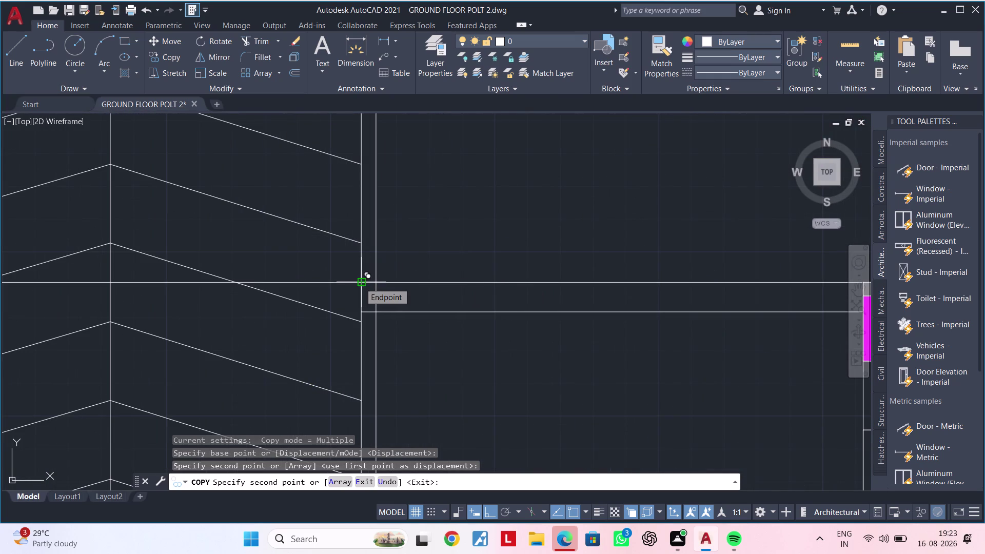
scroll(down, 3)
middle_drag(360, 283, 347, 352)
scroll(down, 3)
scroll(up, 3)
click(347, 351)
scroll(down, 3)
middle_drag(360, 353, 391, 252)
key(Escape)
key(Escape)
scroll(up, 3)
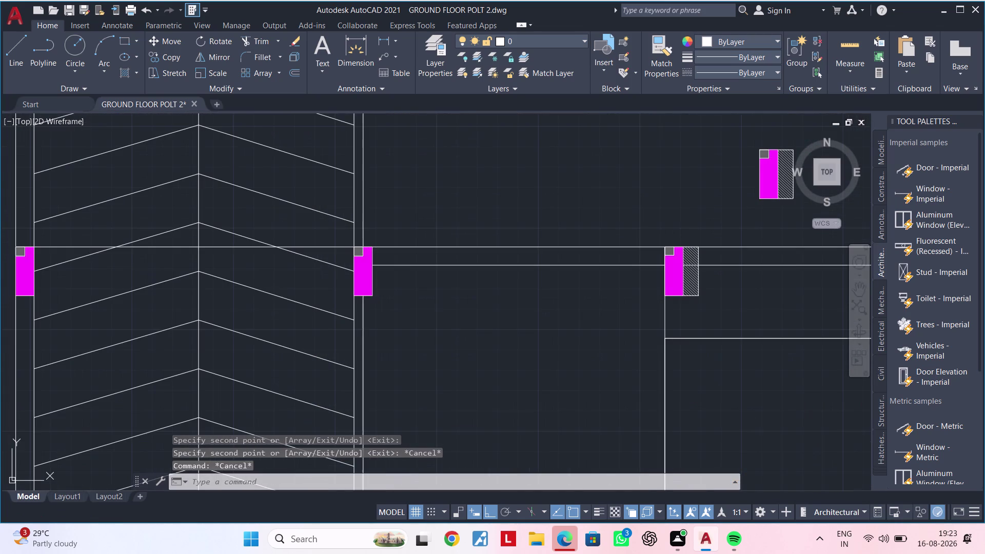
click(341, 235)
Erase the stray four-object column copy next to the corridor wall.
click(396, 314)
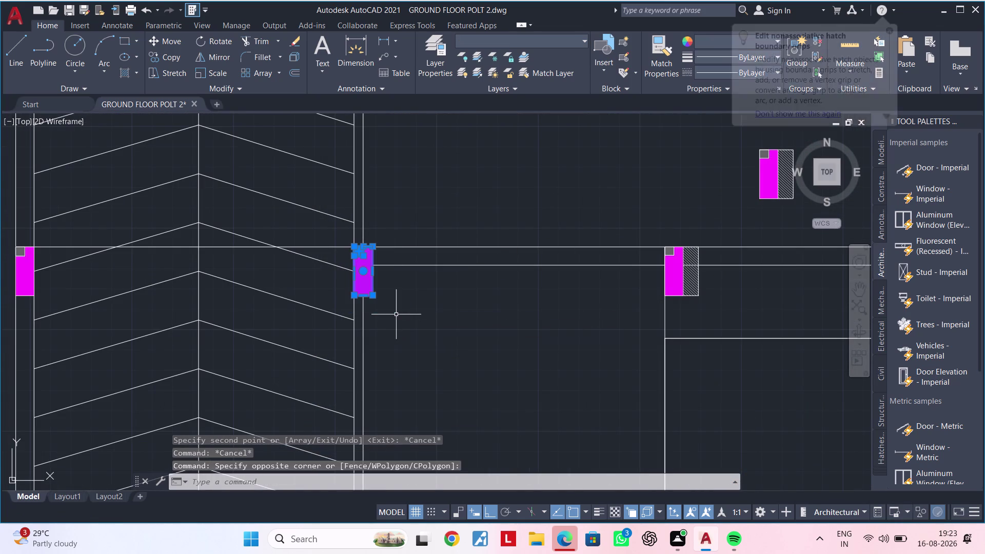
key(Delete)
scroll(down, 3)
middle_drag(403, 315, 486, 310)
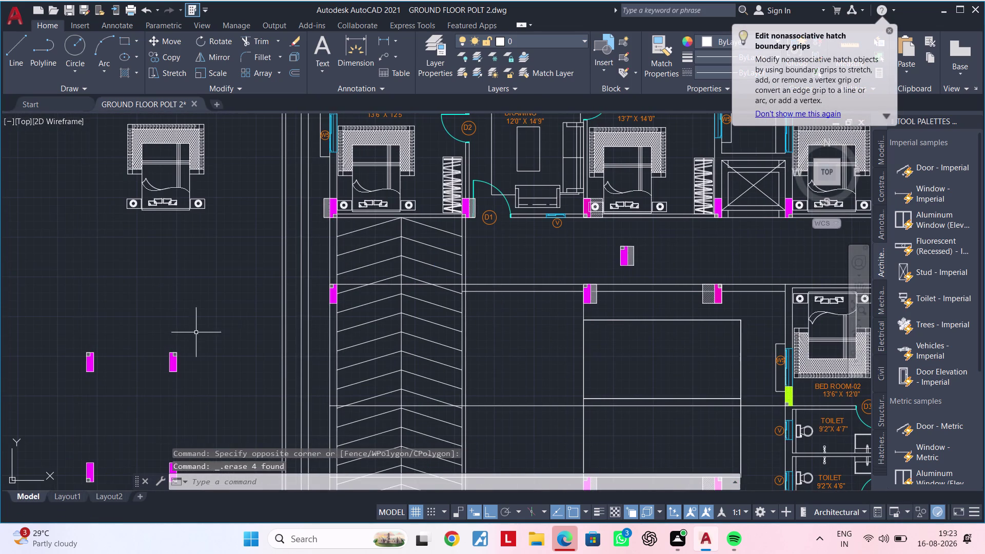
Select the group's lower-right column and cancel the mistyped CIO command.
drag(154, 333, 170, 354)
click(210, 409)
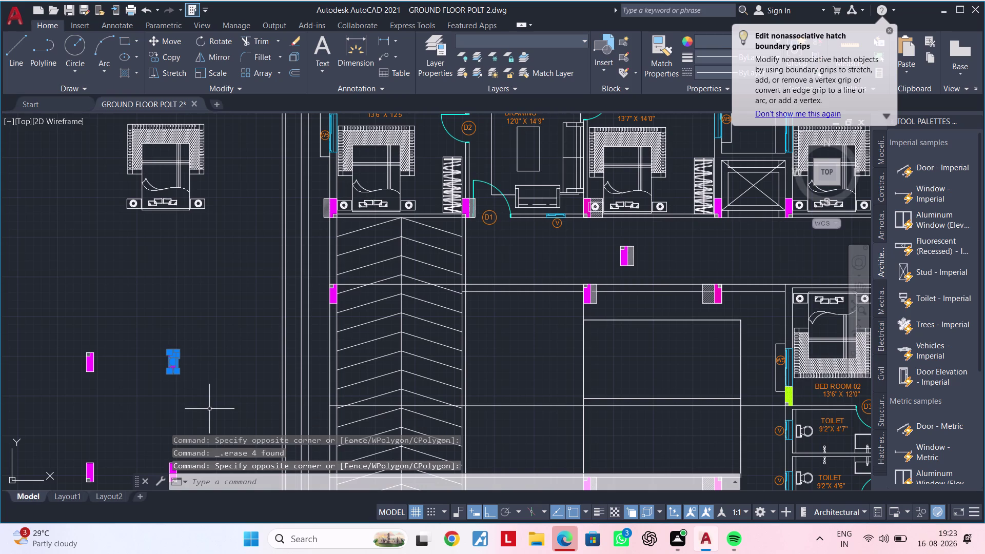
text(CIO)
key(space)
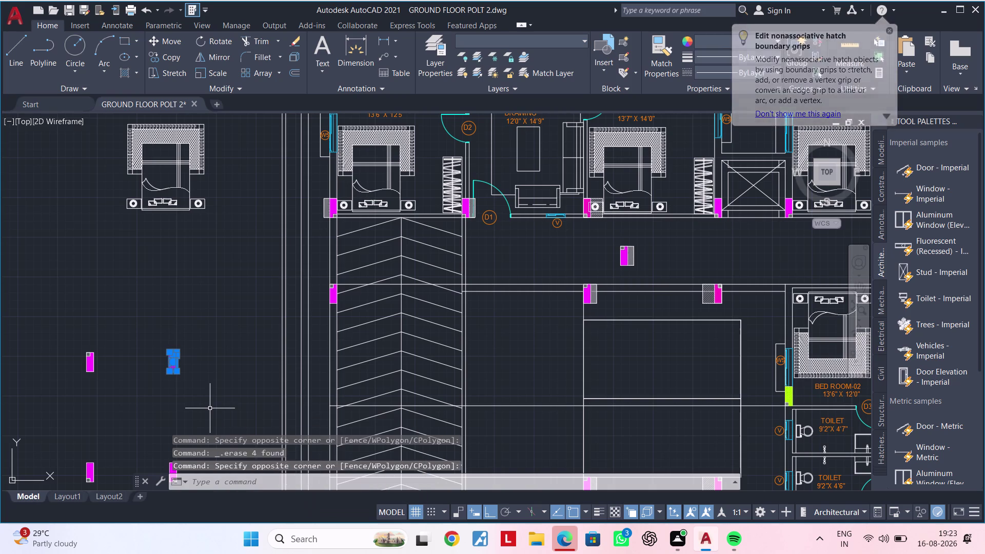
scroll(up, 3)
key(Escape)
scroll(down, 3)
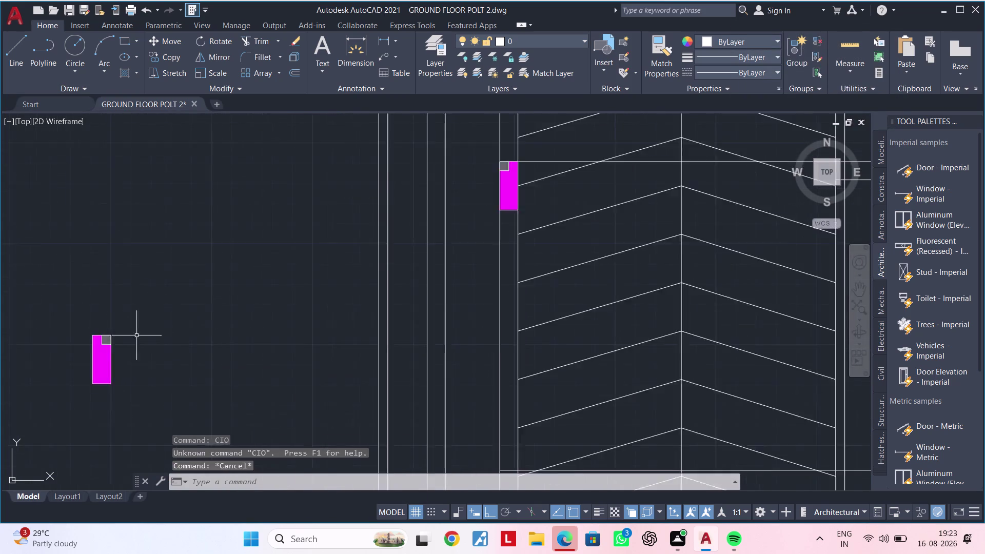
middle_drag(198, 326, 207, 322)
Reselect the column, start a COPY from its corner, then cancel it.
click(110, 316)
click(180, 380)
text(C)
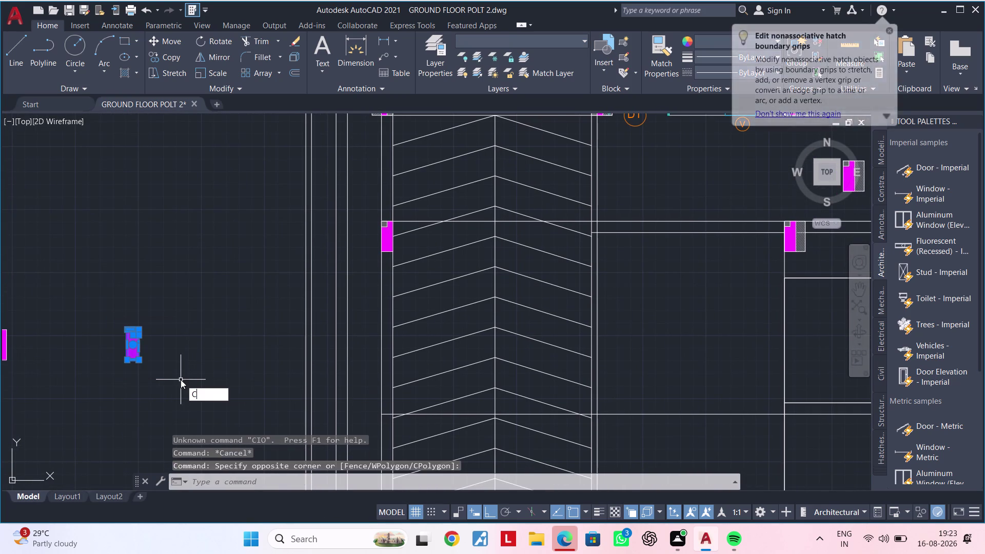
text(O)
key(space)
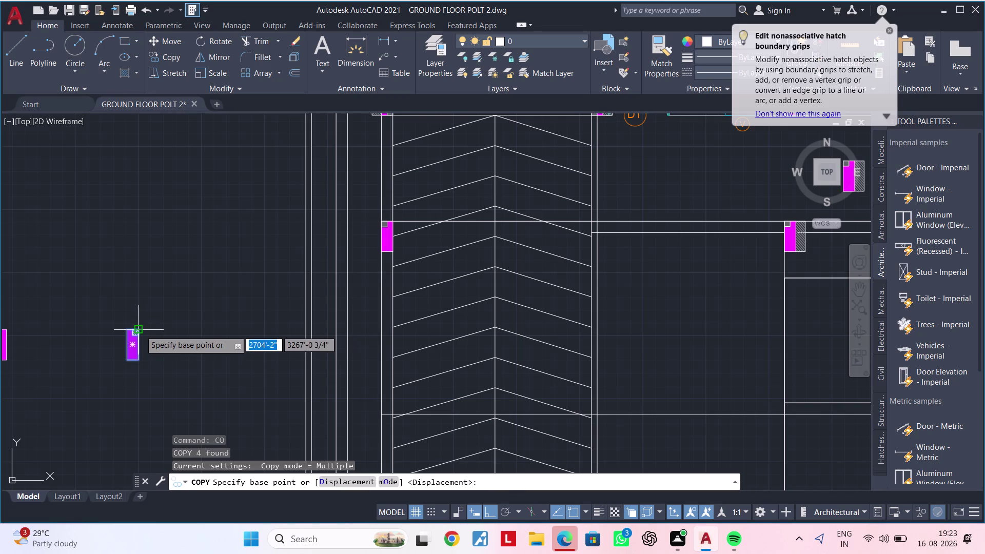
click(140, 331)
middle_drag(482, 301, 278, 366)
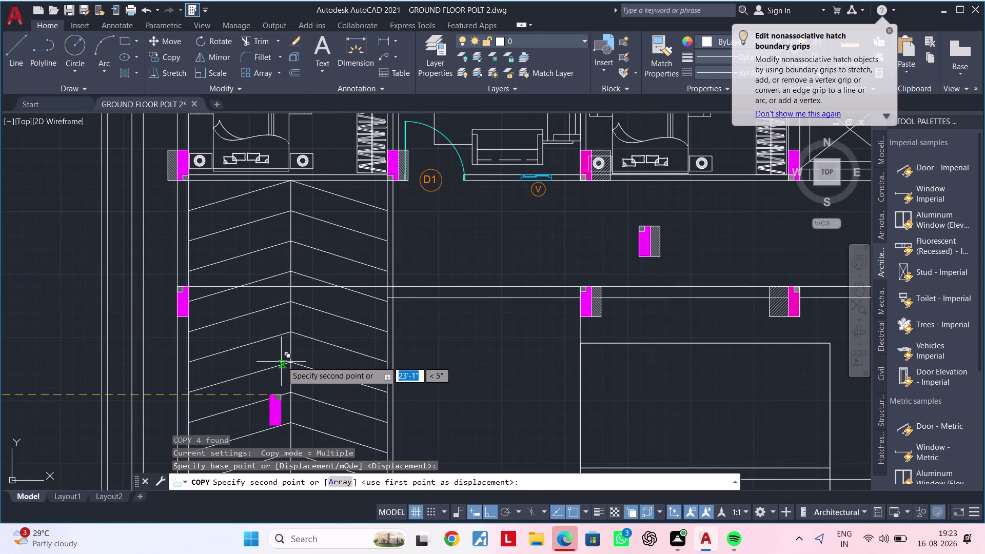
scroll(up, 3)
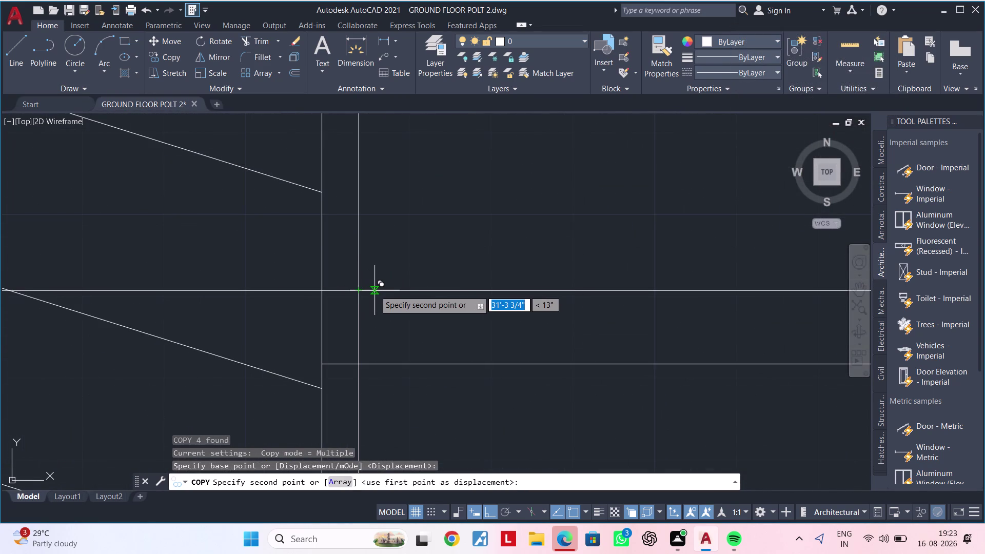
key(Escape)
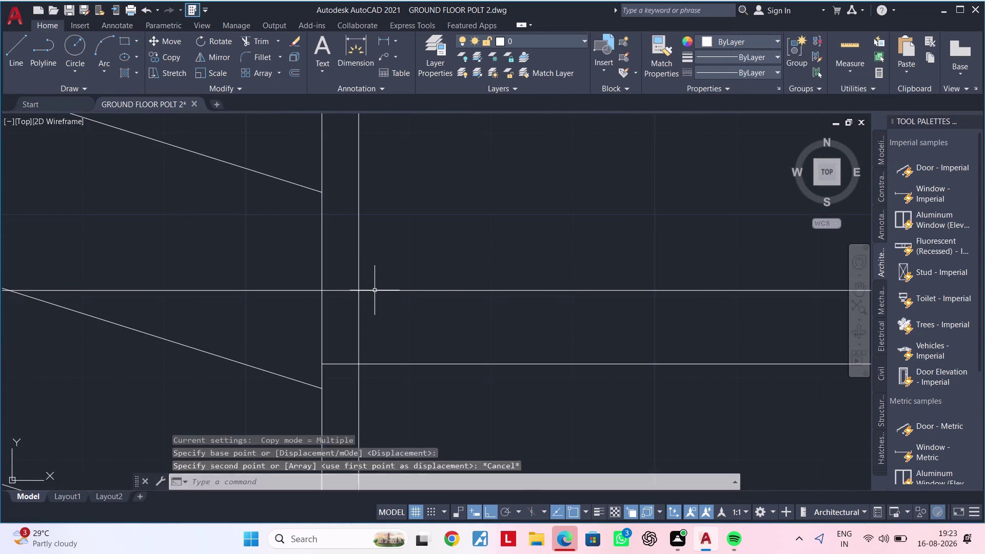
scroll(down, 3)
middle_drag(380, 312, 443, 301)
middle_drag(178, 329, 349, 297)
click(122, 344)
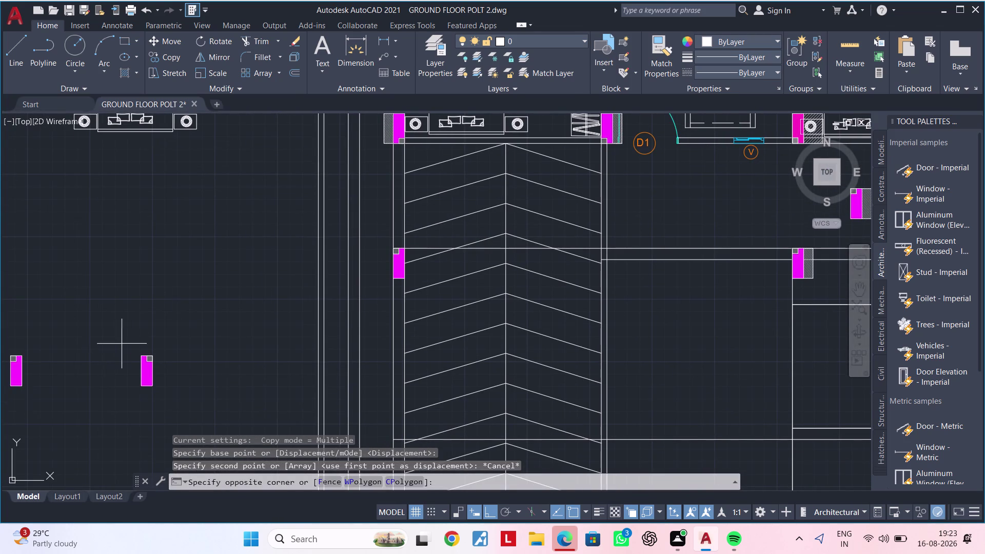
Copy a lower column piece to a parking-line corner.
click(180, 402)
text(CO)
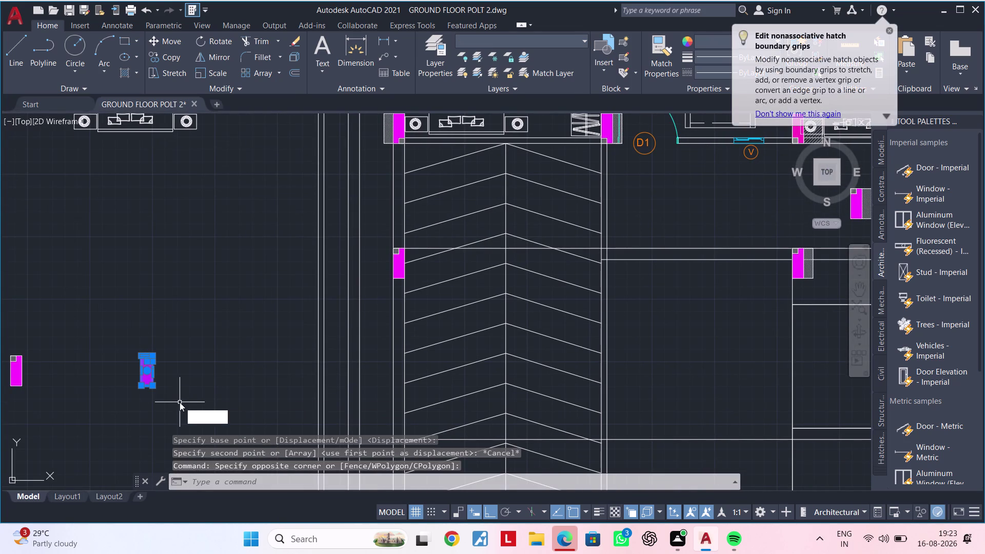
key(space)
scroll(up, 3)
click(133, 317)
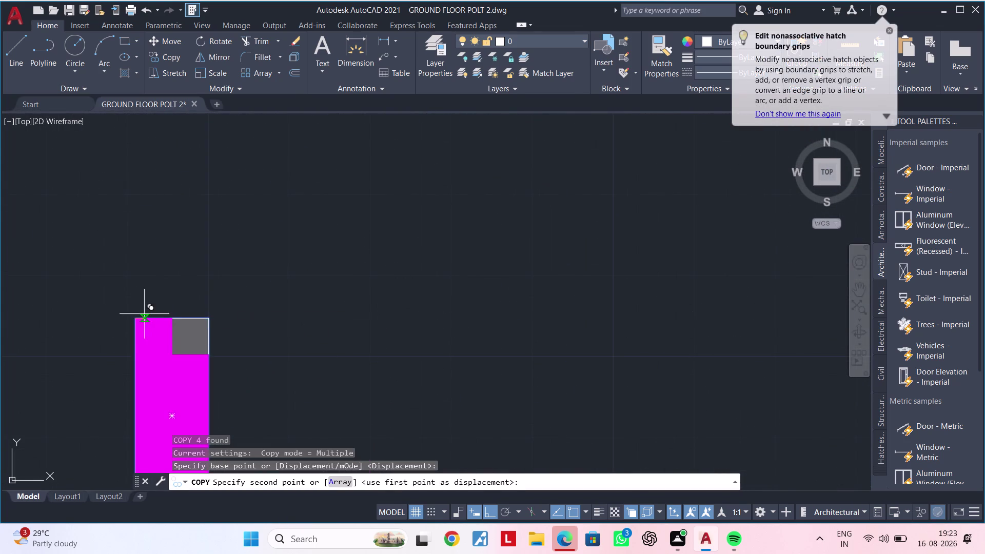
scroll(down, 3)
middle_drag(500, 303, 200, 365)
middle_drag(649, 338, 341, 385)
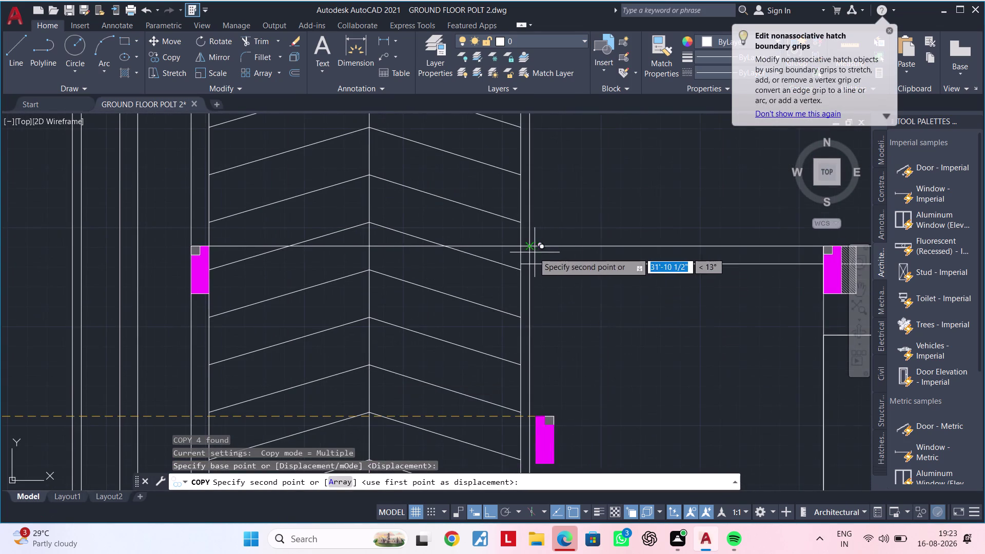
scroll(up, 3)
click(500, 237)
scroll(down, 3)
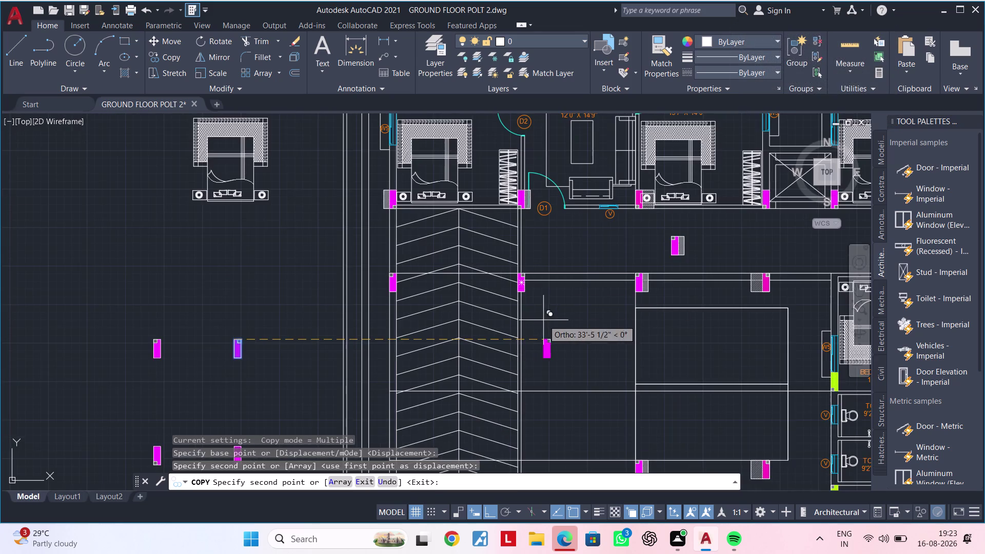
middle_drag(543, 321, 555, 241)
key(Escape)
middle_drag(421, 338, 498, 265)
key(Escape)
key(Escape)
Copy another column piece to a line endpoint, the strip edge and a line intersection.
click(212, 271)
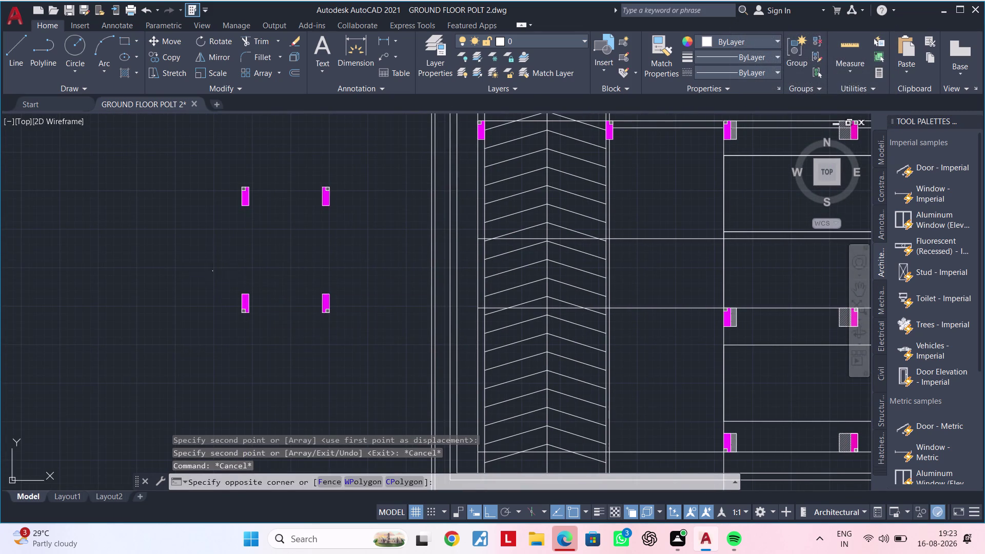
click(300, 329)
key(c)
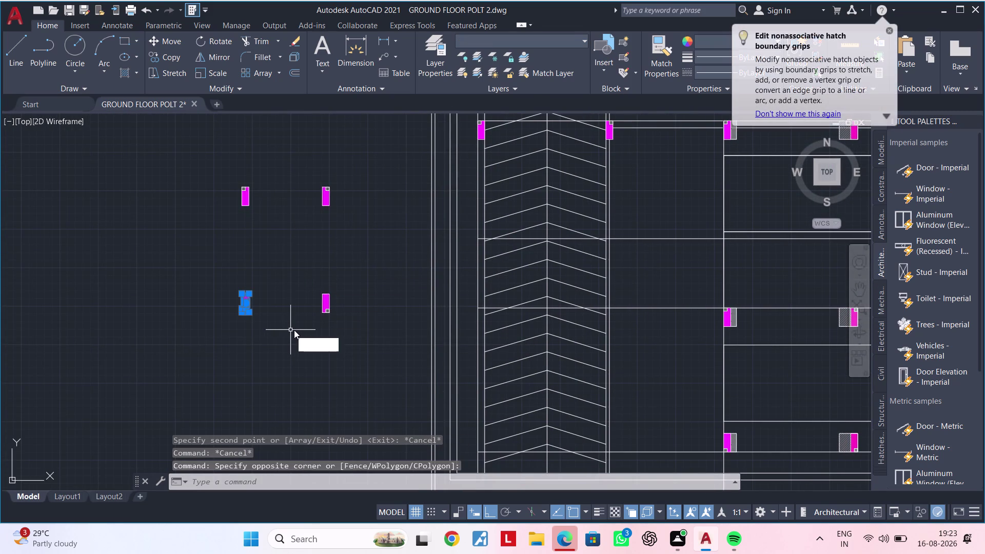
key(o)
key(space)
scroll(up, 3)
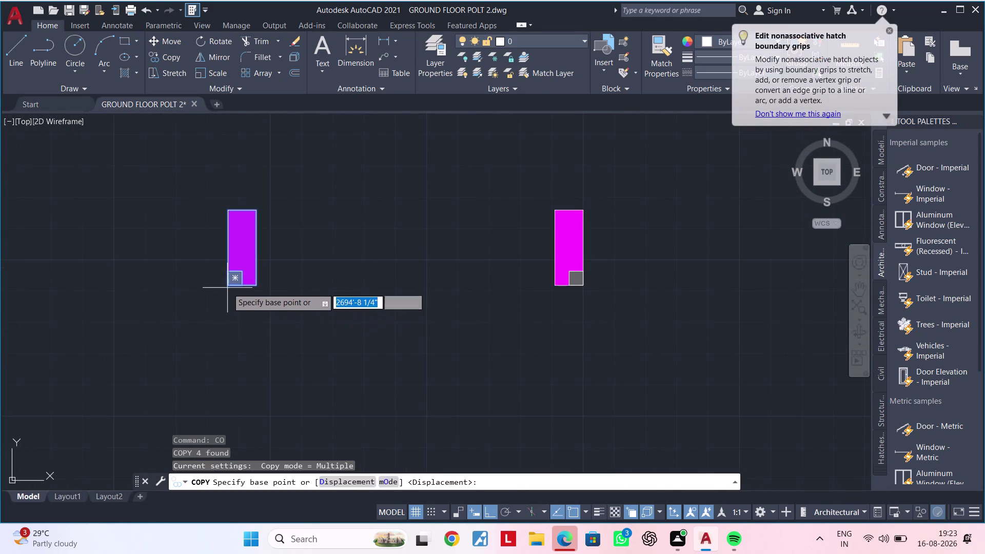
click(226, 283)
scroll(down, 3)
middle_drag(455, 330, 299, 331)
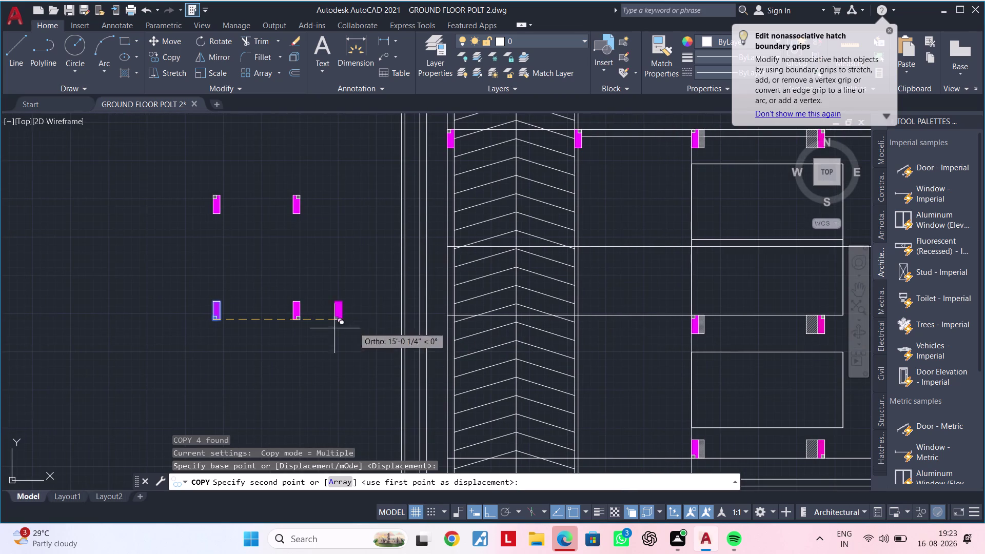
scroll(up, 3)
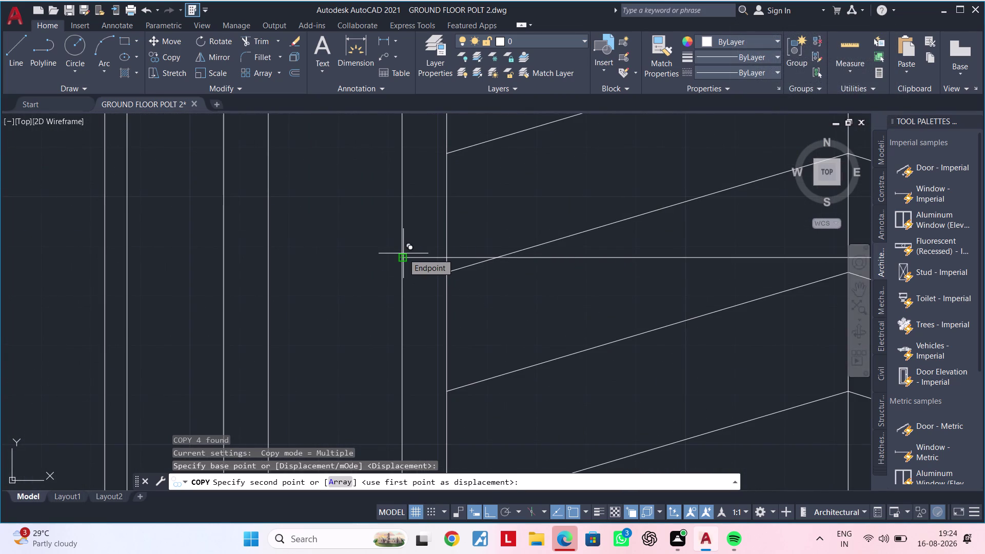
click(403, 253)
scroll(down, 3)
middle_drag(429, 326, 441, 265)
scroll(down, 3)
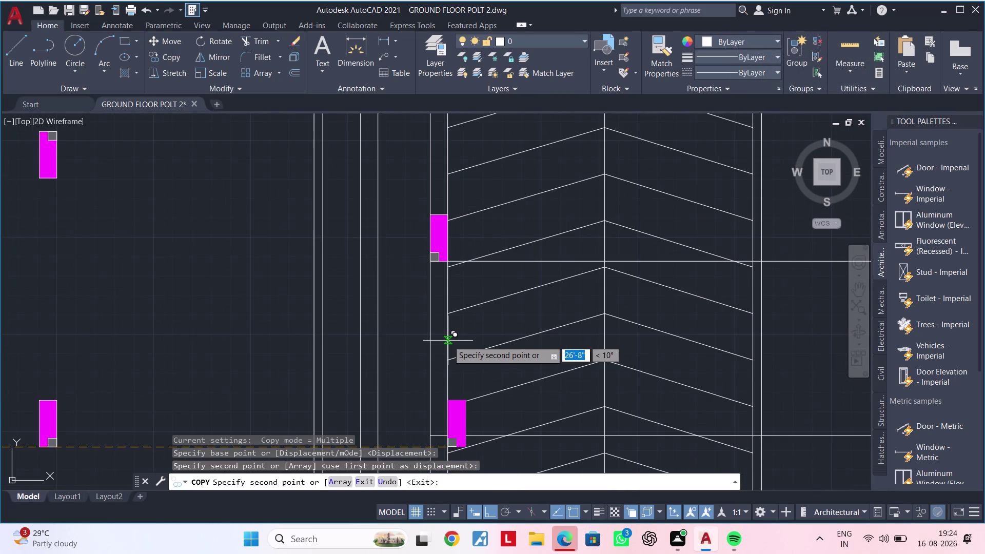
scroll(down, 3)
middle_drag(447, 351, 463, 180)
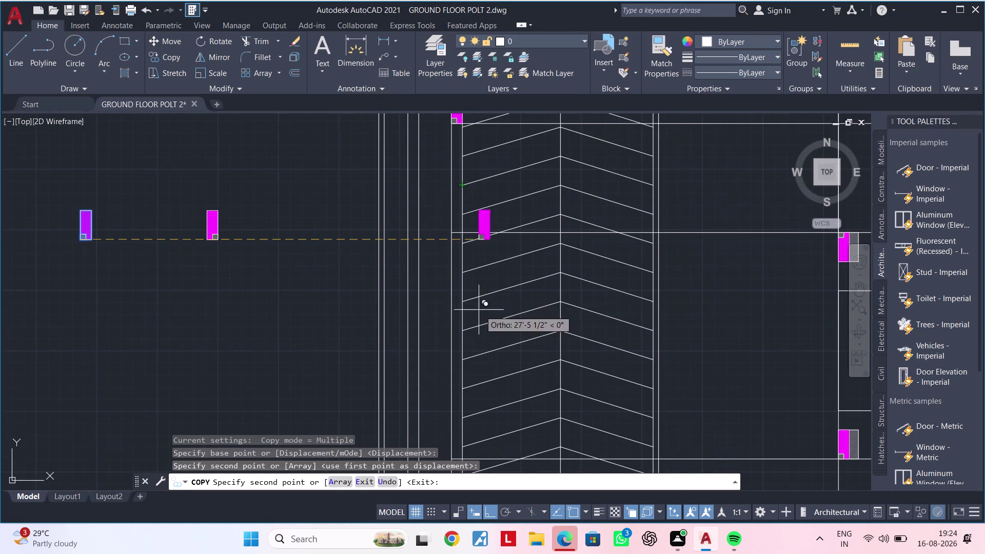
scroll(up, 3)
click(437, 201)
scroll(down, 3)
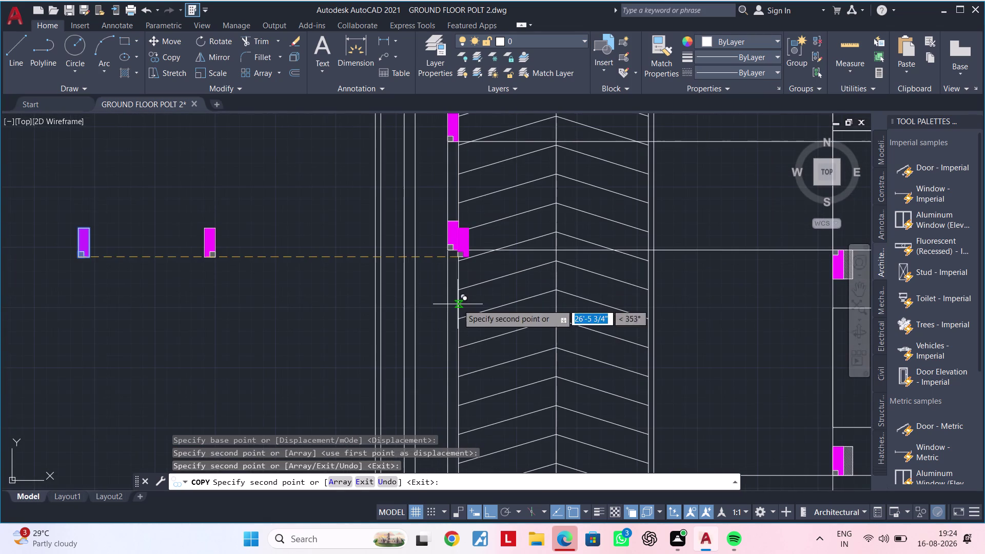
middle_drag(440, 384, 461, 220)
scroll(up, 3)
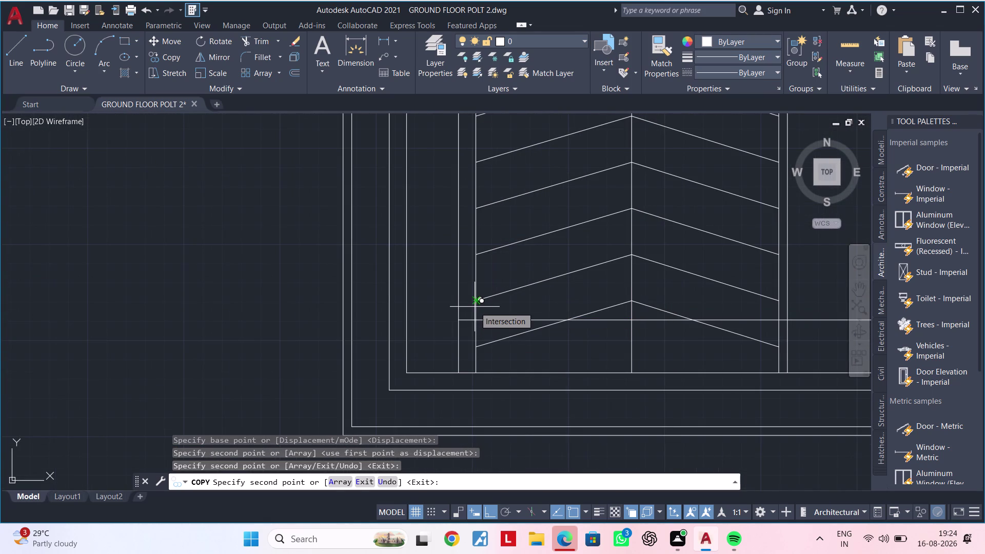
click(458, 319)
key(Escape)
Clear all active commands and pan back to the column pieces.
scroll(down, 3)
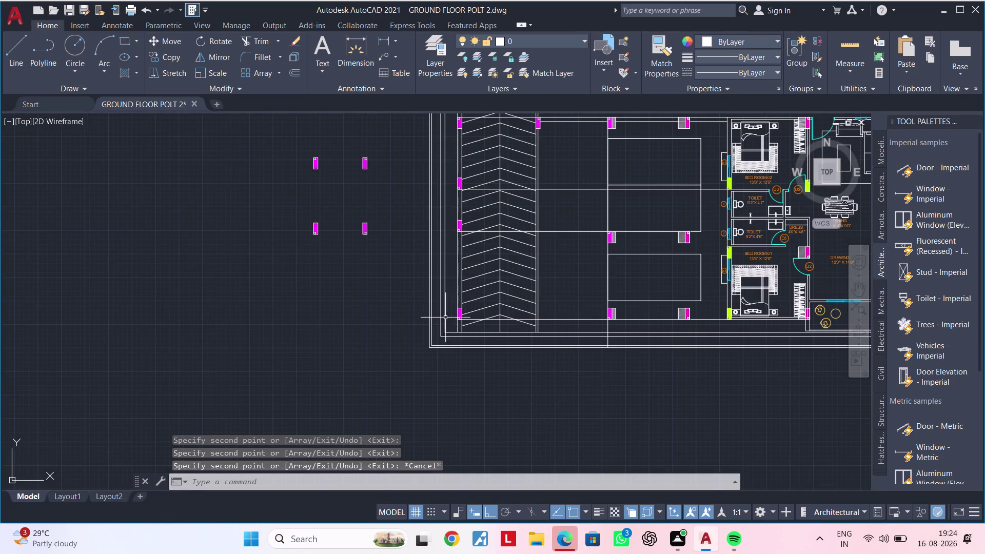
key(Escape)
key(Escape)
middle_drag(368, 273, 331, 350)
key(Escape)
drag(250, 269, 281, 290)
key(Escape)
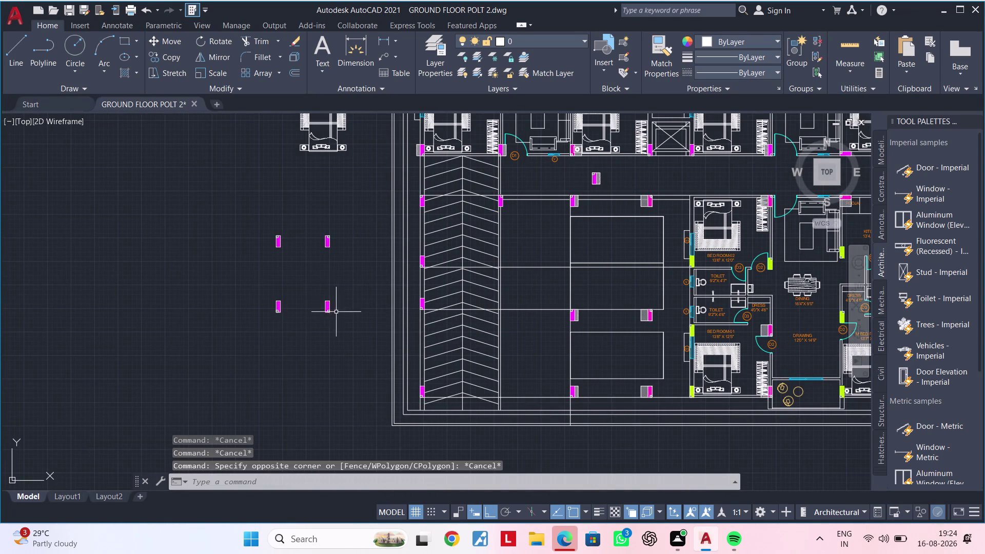
Start copying a third column piece from its corner, then cancel the copy.
click(317, 286)
click(336, 338)
text(CO)
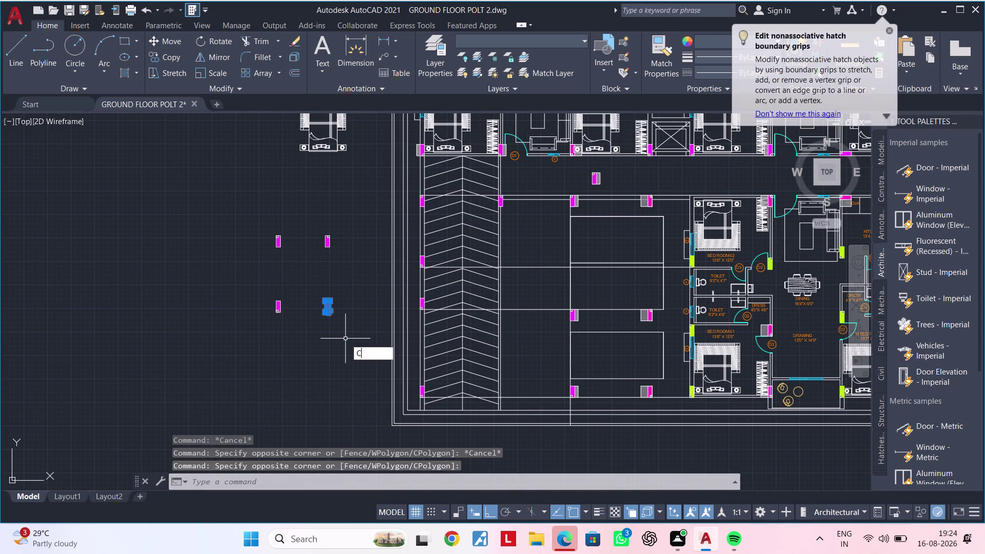
key(space)
scroll(up, 3)
scroll(up, 3)
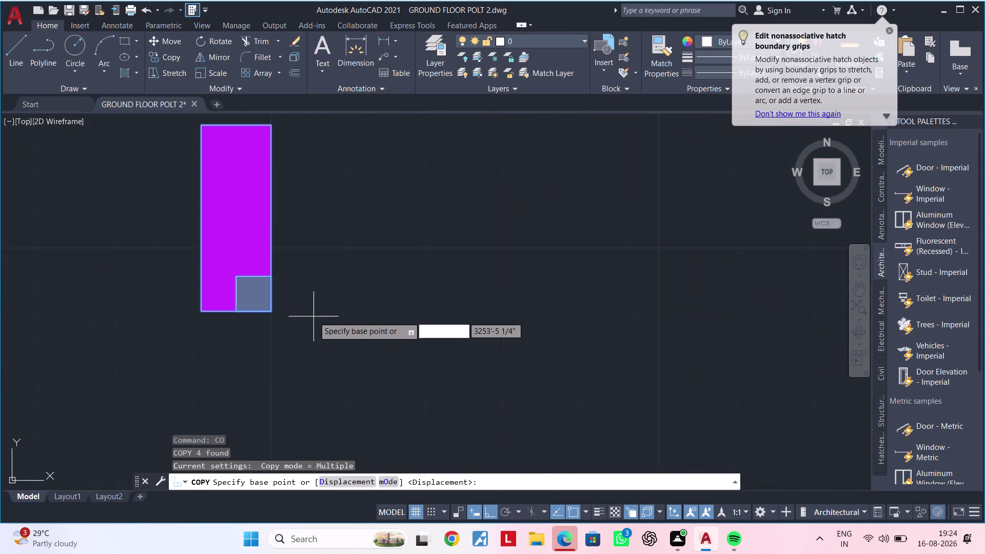
click(270, 312)
scroll(down, 3)
middle_drag(467, 311, 117, 366)
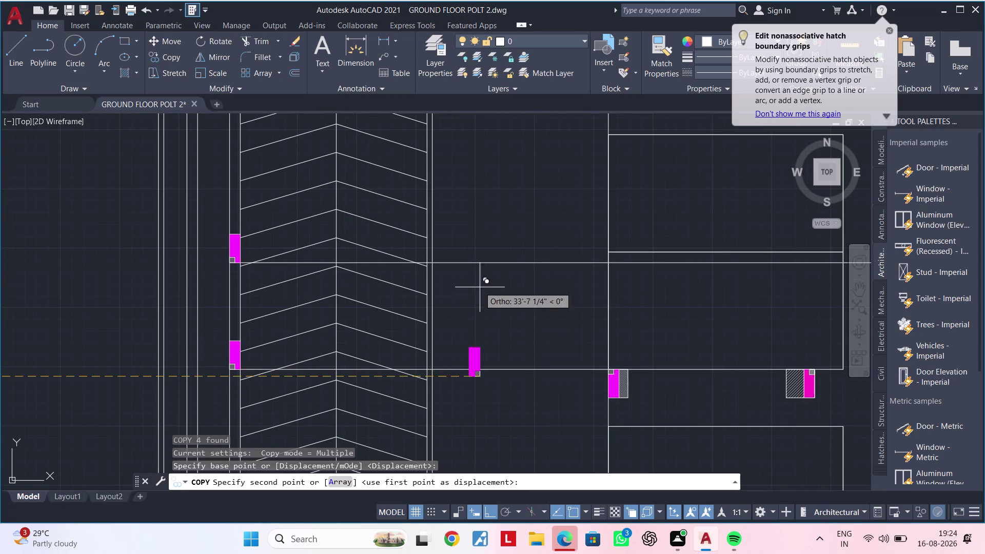
scroll(up, 3)
key(Escape)
scroll(down, 3)
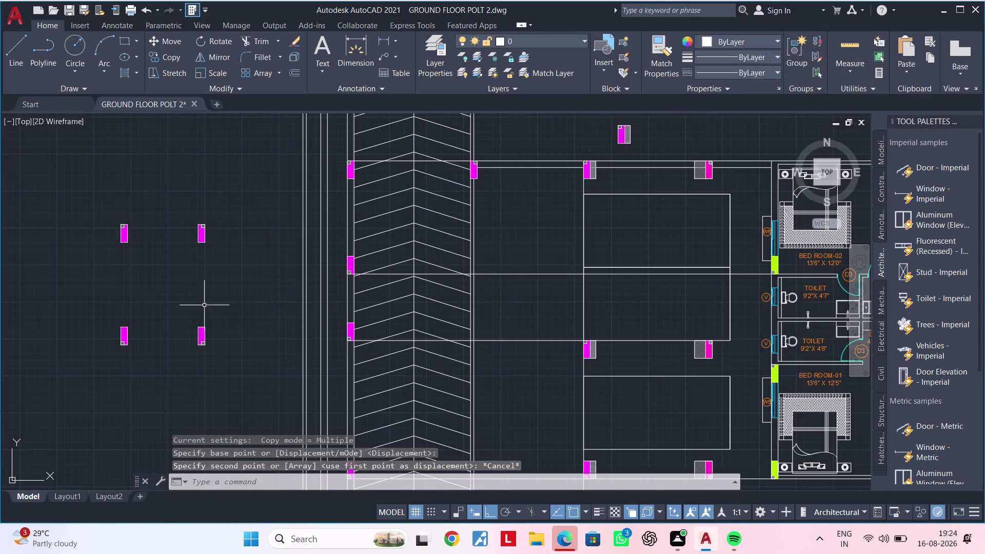
Copy a fourth column piece to a parking-line intersection, then undo that copy.
drag(182, 300, 203, 334)
click(234, 370)
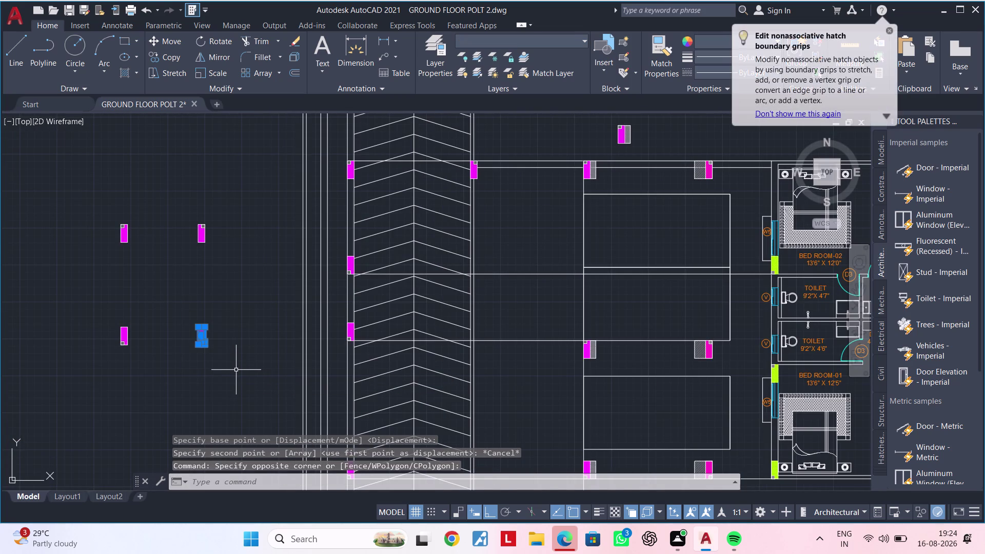
text(CO)
key(space)
scroll(up, 3)
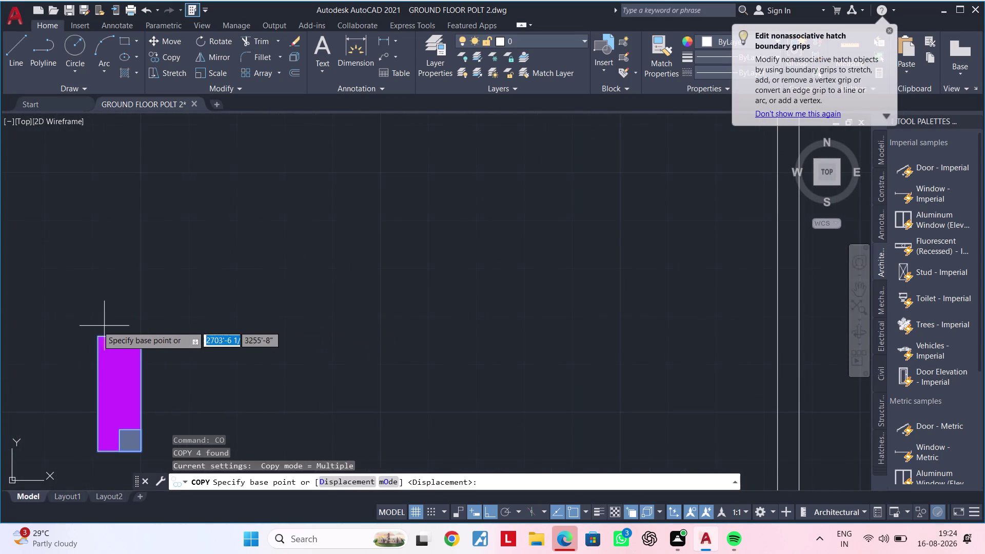
click(96, 336)
scroll(down, 3)
middle_drag(449, 298, 306, 351)
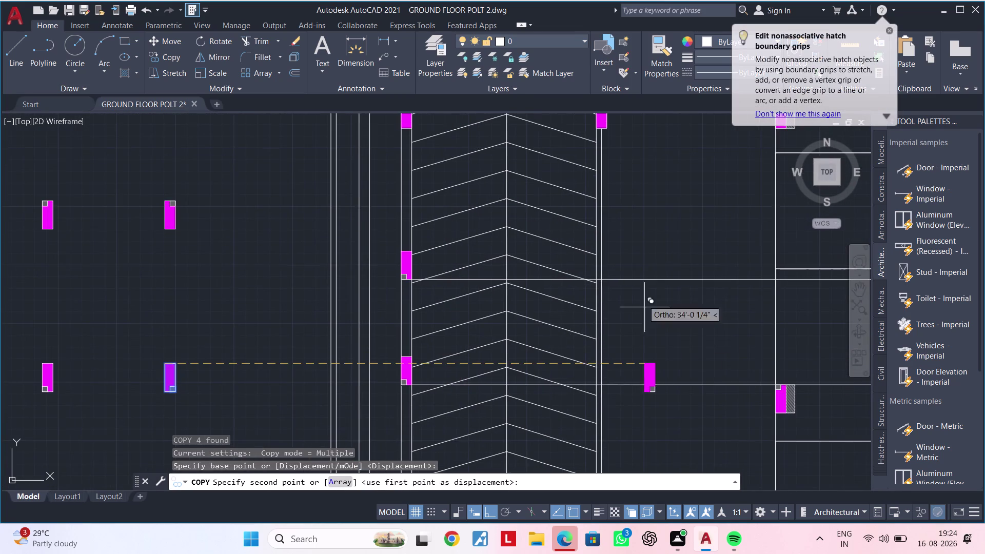
scroll(up, 3)
scroll(up, 3)
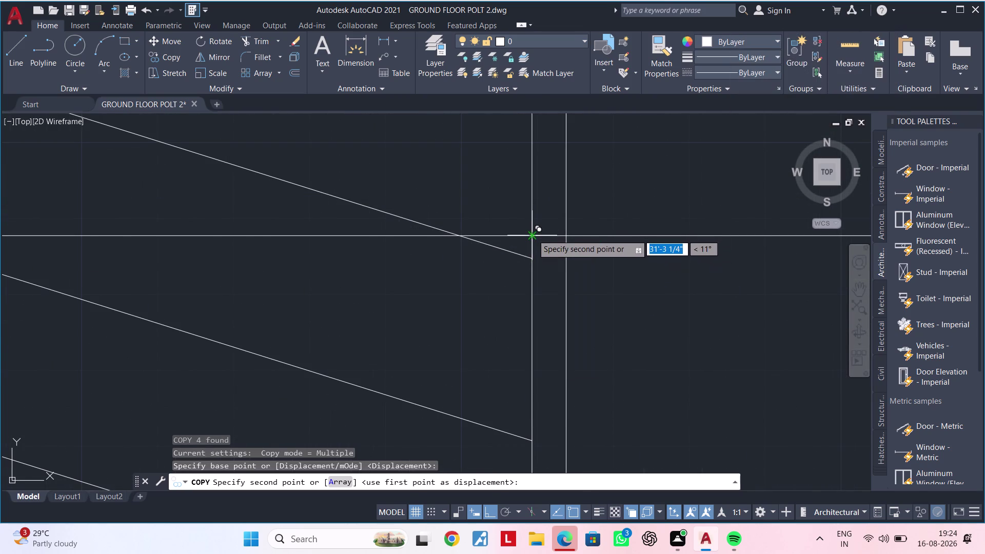
click(532, 234)
scroll(down, 3)
middle_drag(626, 310, 587, 225)
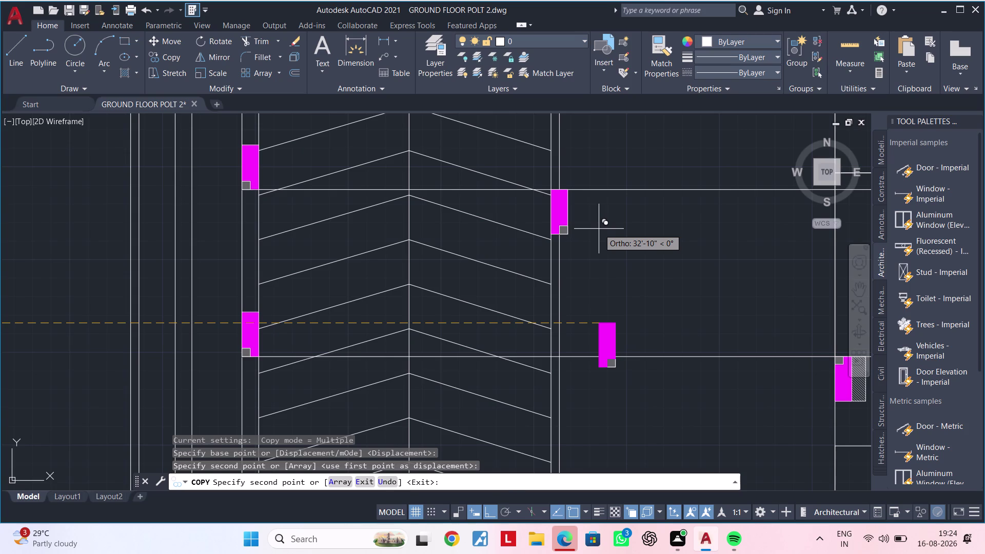
key(ctrl+z)
key(Escape)
middle_drag(205, 302, 284, 278)
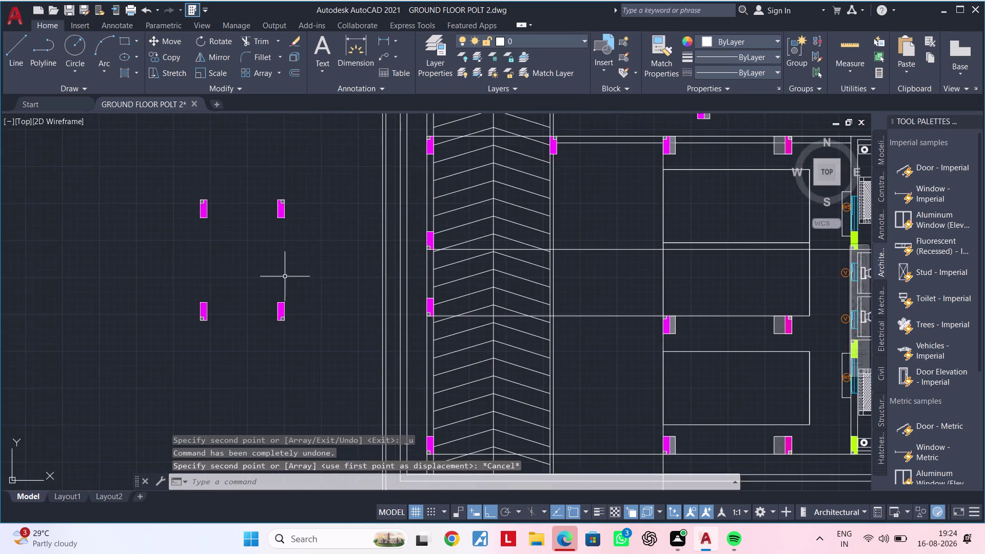
Select one of the loose magenta column pieces.
scroll(down, 3)
middle_drag(532, 254, 510, 312)
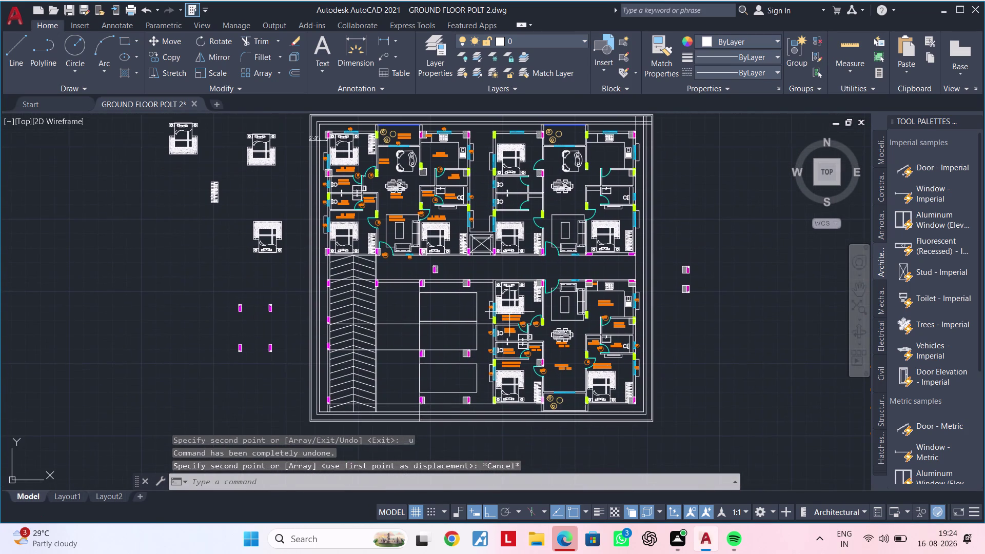
middle_drag(509, 312, 561, 299)
scroll(up, 3)
middle_drag(314, 339, 321, 335)
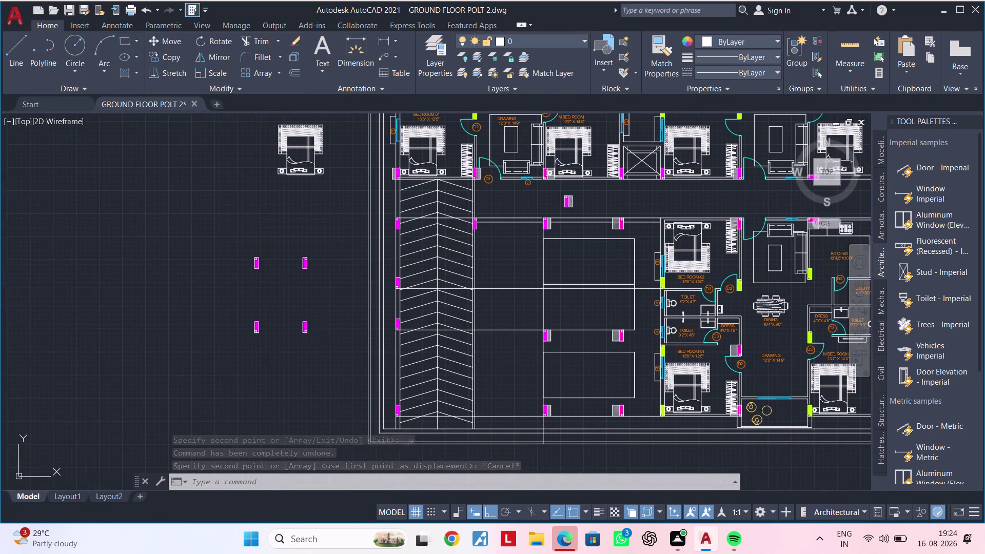
middle_drag(323, 333, 359, 320)
scroll(up, 3)
drag(332, 271, 333, 320)
click(368, 353)
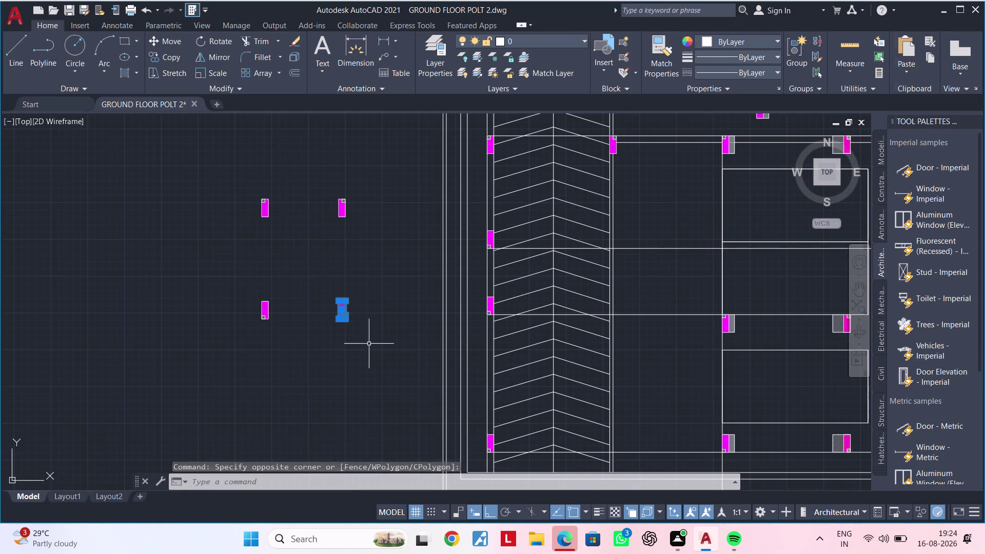
scroll(up, 3)
middle_drag(363, 298, 380, 283)
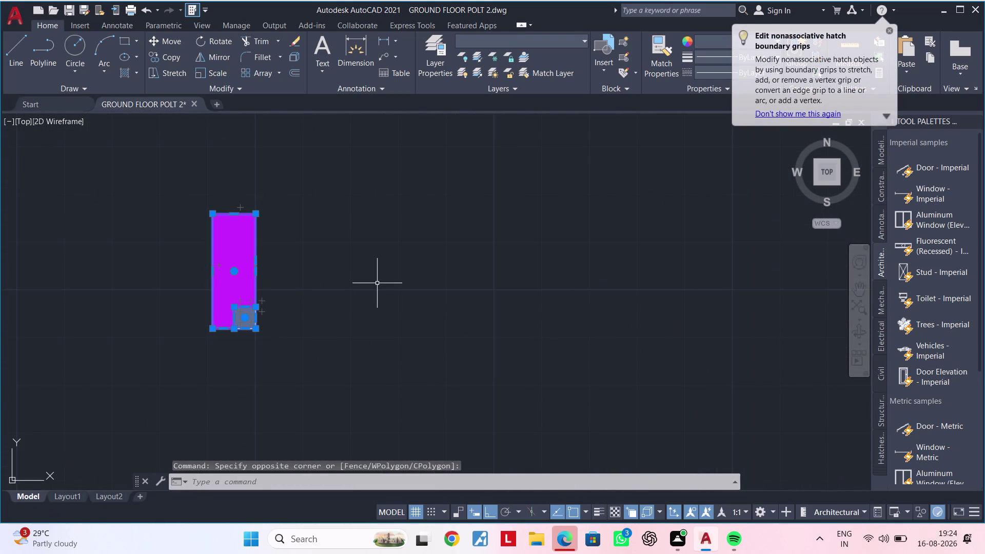
Copy the column from its corner to the parking strip's line corner.
text(CO)
key(space)
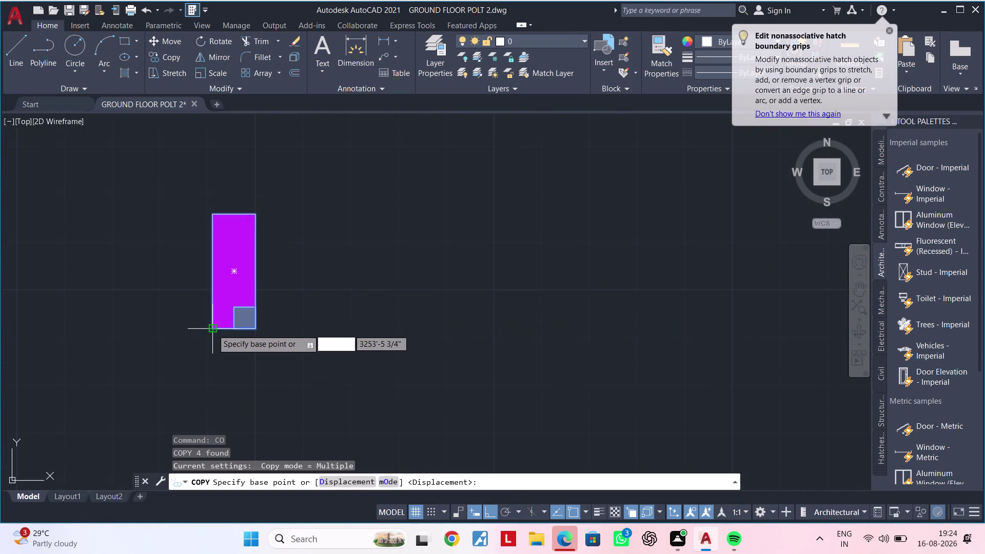
click(213, 329)
scroll(down, 3)
middle_drag(506, 287, 139, 298)
middle_drag(423, 283, 108, 291)
middle_drag(611, 287, 610, 288)
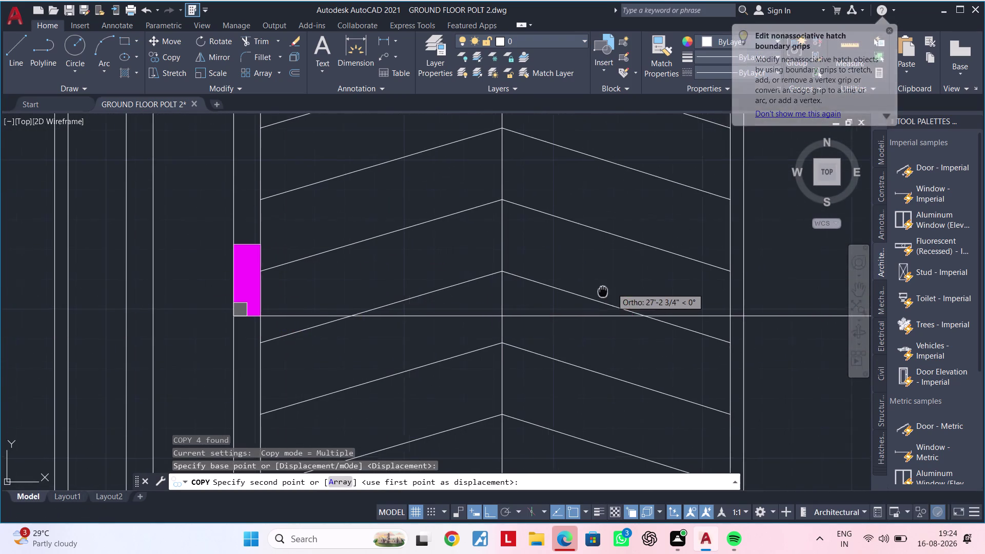
middle_drag(610, 289, 389, 295)
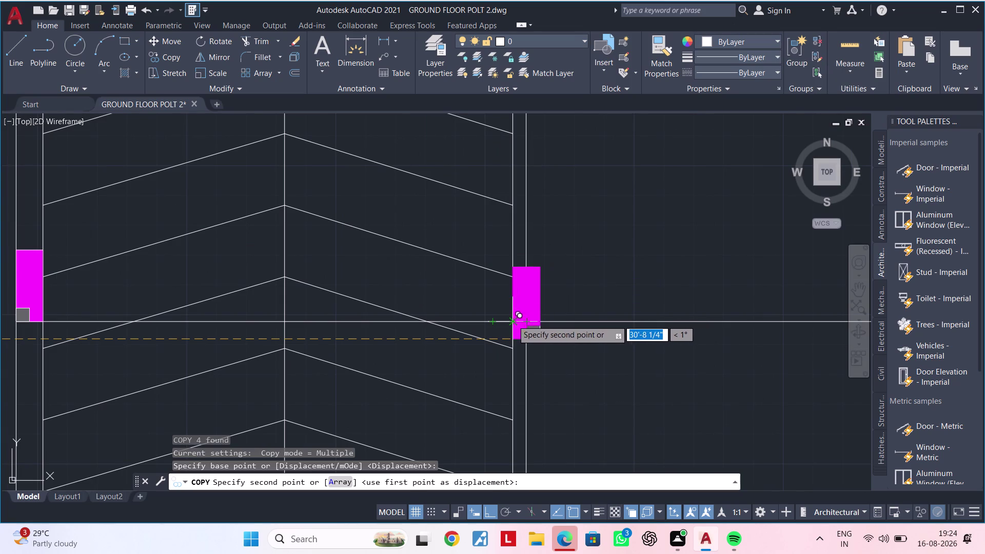
click(511, 320)
Place two more column copies at the wall corners, then end the copy.
scroll(down, 3)
middle_drag(550, 342, 584, 107)
middle_drag(610, 193, 566, 274)
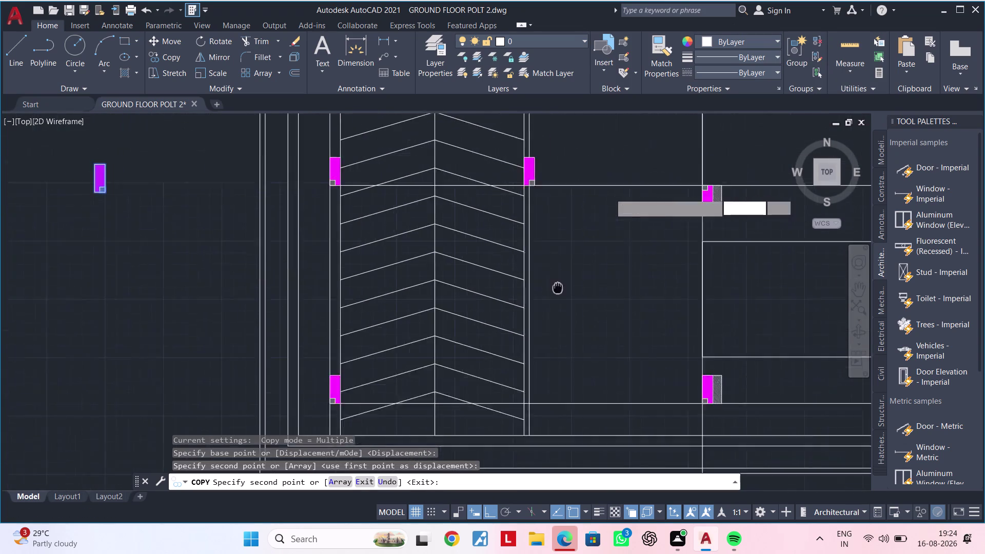
middle_drag(566, 274, 513, 419)
scroll(up, 3)
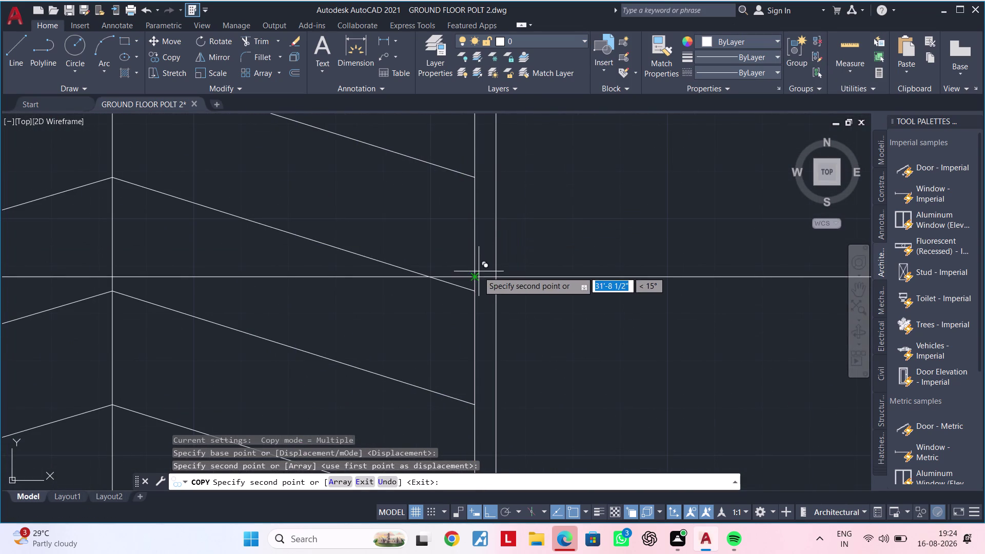
click(473, 276)
scroll(down, 3)
middle_drag(555, 271, 529, 55)
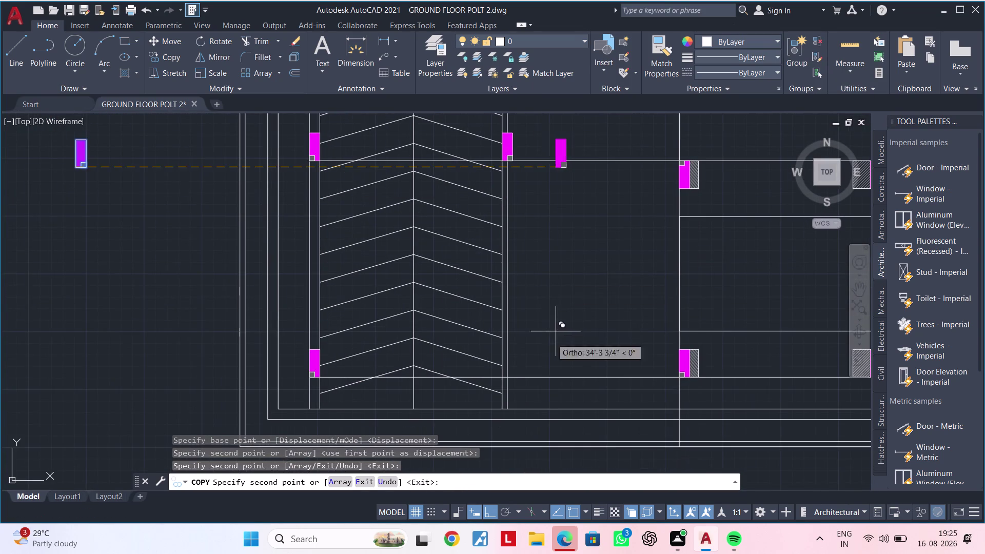
scroll(up, 3)
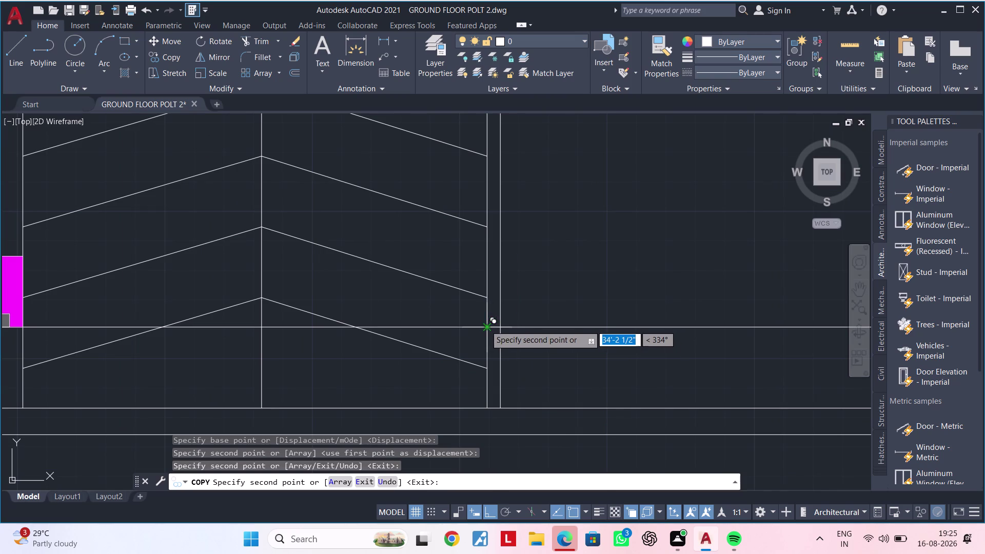
click(486, 325)
key(Escape)
scroll(down, 3)
key(Escape)
key(Escape)
scroll(down, 3)
middle_drag(572, 278, 583, 361)
key(Escape)
key(Escape)
scroll(up, 3)
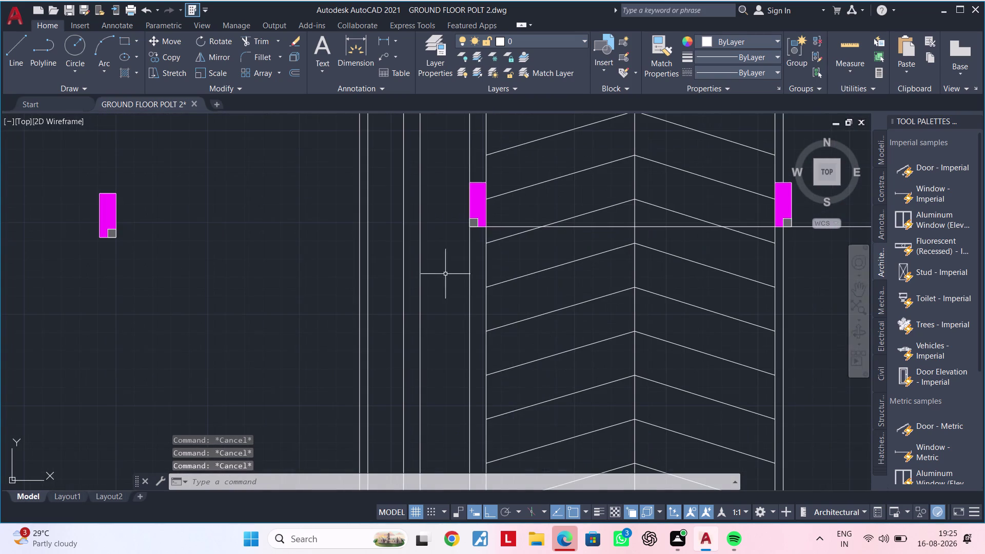
Delete the misplaced magenta column copy.
click(470, 274)
key(Delete)
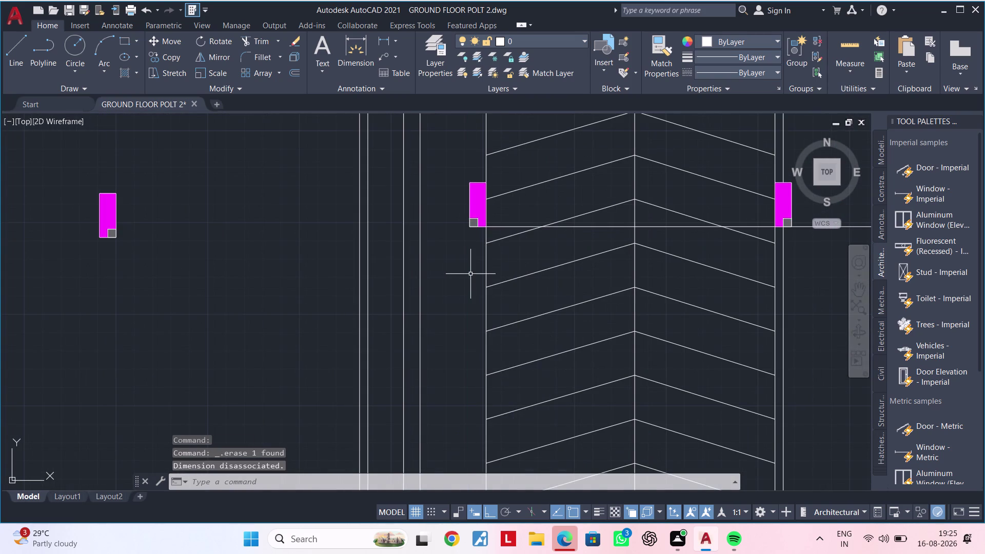
scroll(down, 3)
middle_drag(472, 274, 372, 542)
middle_drag(366, 269, 366, 376)
scroll(up, 3)
middle_drag(374, 285, 373, 343)
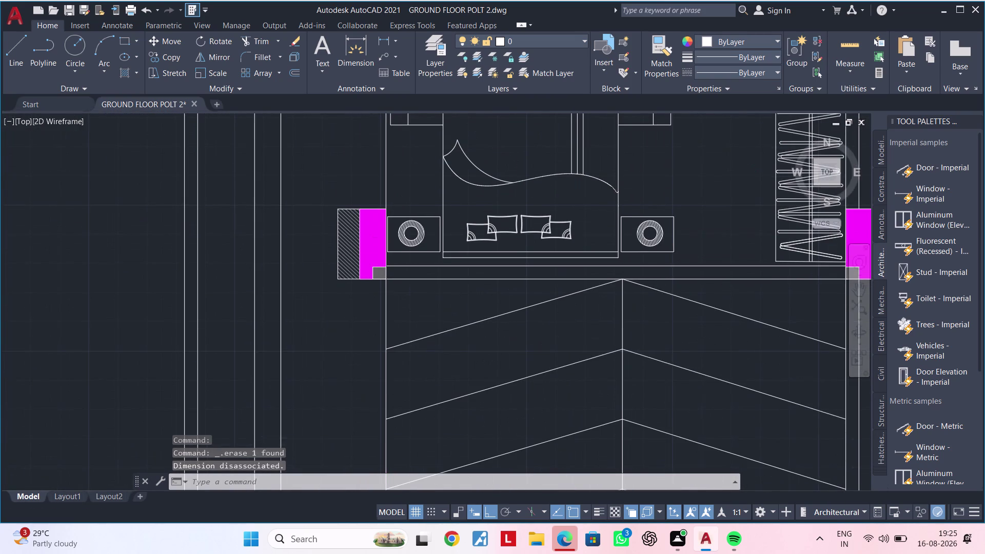
key(Escape)
key(Escape)
Start a line (L) at the magenta column corner.
text(L)
key(space)
scroll(up, 3)
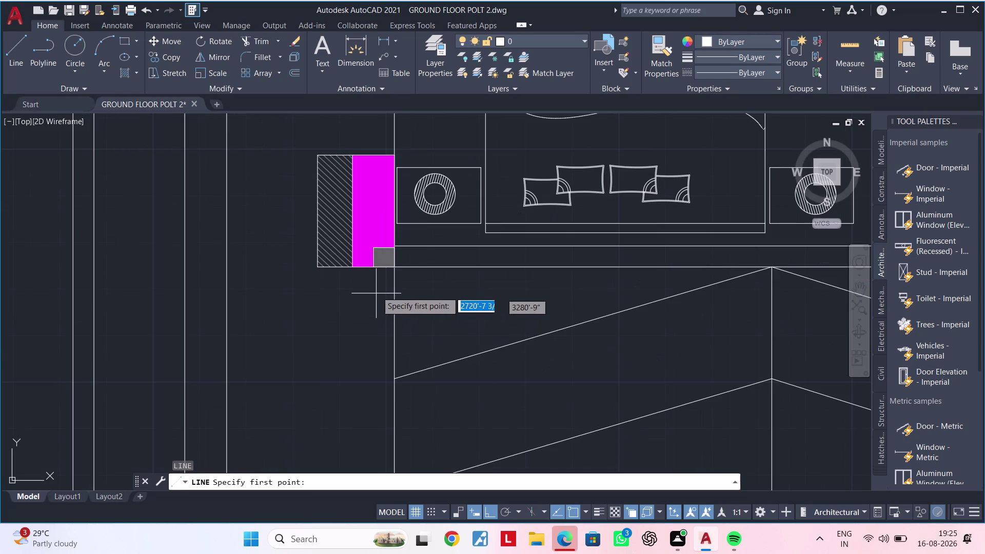
click(376, 267)
End the line at a point straight below the column.
scroll(down, 3)
middle_drag(343, 432, 414, 251)
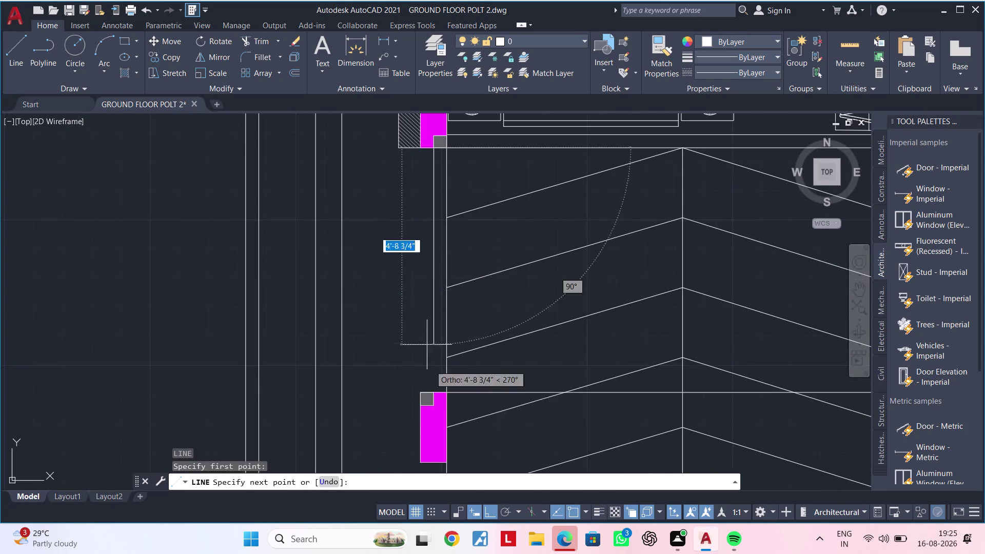
scroll(up, 3)
middle_drag(423, 392, 469, 149)
scroll(down, 3)
middle_drag(496, 324, 497, 298)
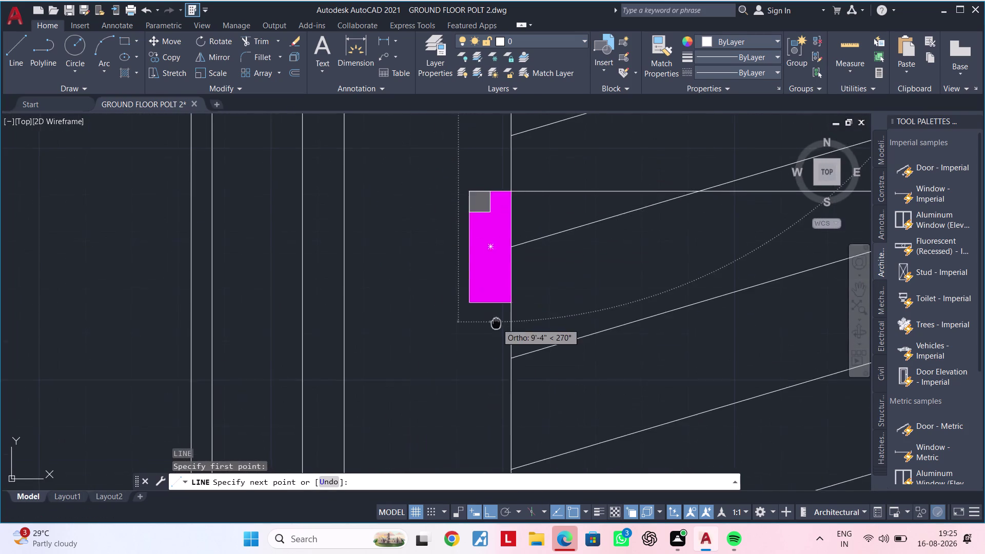
middle_drag(496, 297, 516, 93)
scroll(down, 3)
middle_drag(502, 286, 546, 66)
middle_drag(533, 269, 541, 44)
scroll(down, 3)
middle_drag(529, 237, 538, 140)
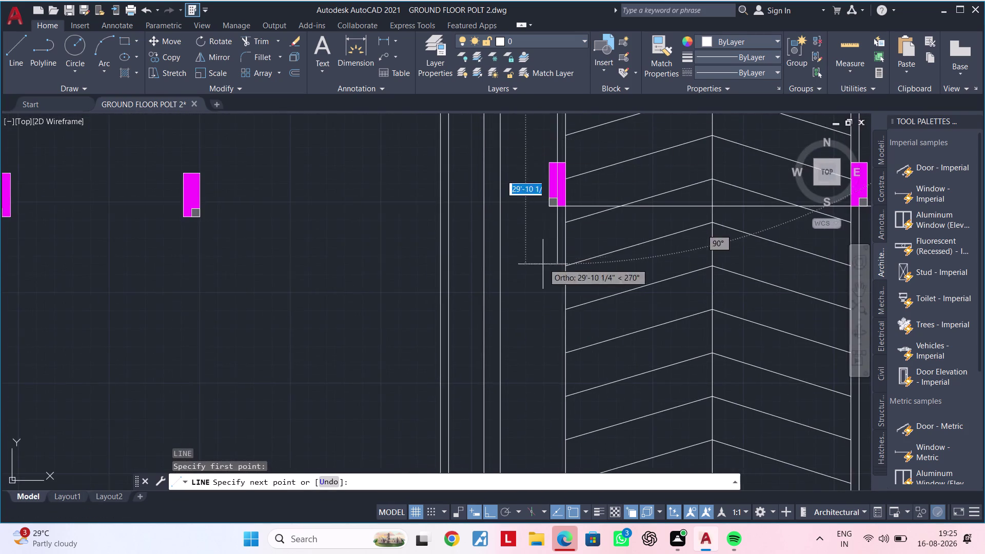
middle_drag(543, 264, 577, 61)
middle_drag(563, 222, 563, 139)
scroll(up, 3)
scroll(up, 3)
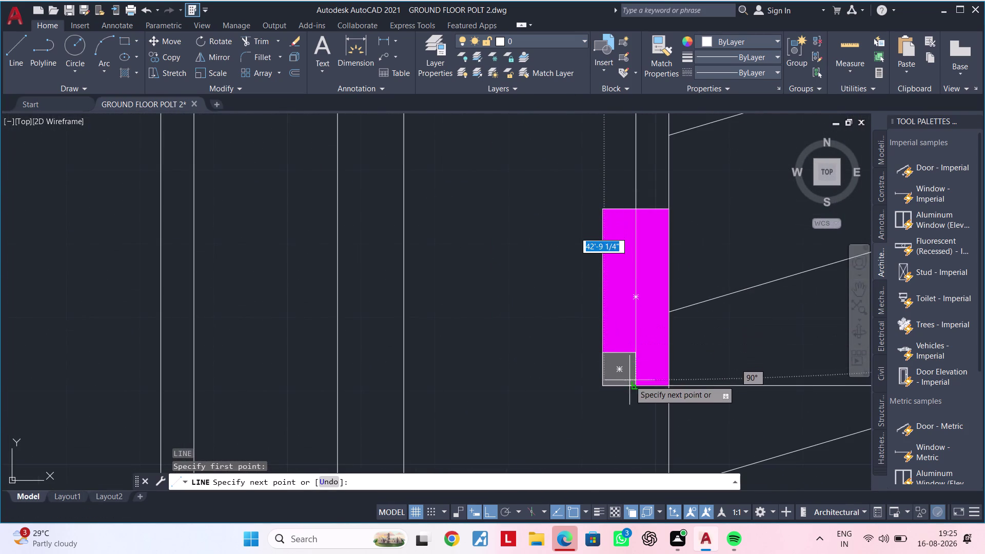
middle_drag(632, 417, 645, 186)
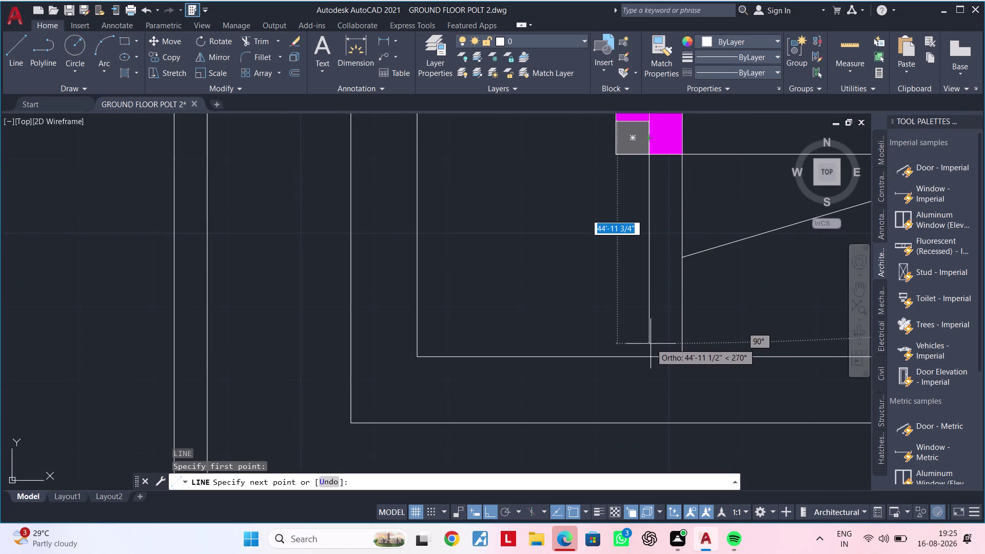
click(650, 358)
key(Escape)
scroll(down, 3)
scroll(down, 3)
middle_drag(698, 304, 684, 305)
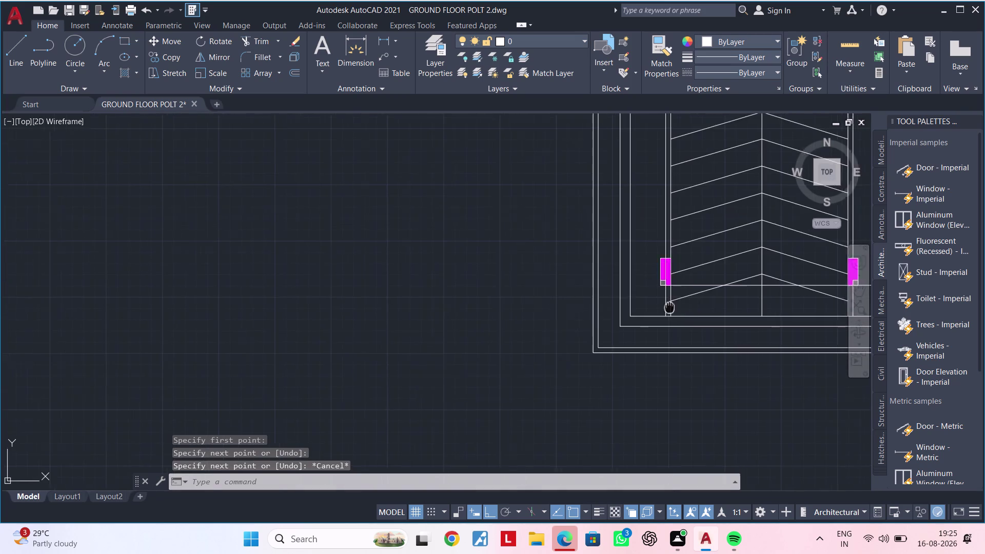
Zoom out to show the whole ground floor plan with no command active.
middle_drag(684, 306, 243, 295)
scroll(down, 3)
scroll(down, 3)
middle_drag(470, 238, 425, 377)
key(Escape)
key(Escape)
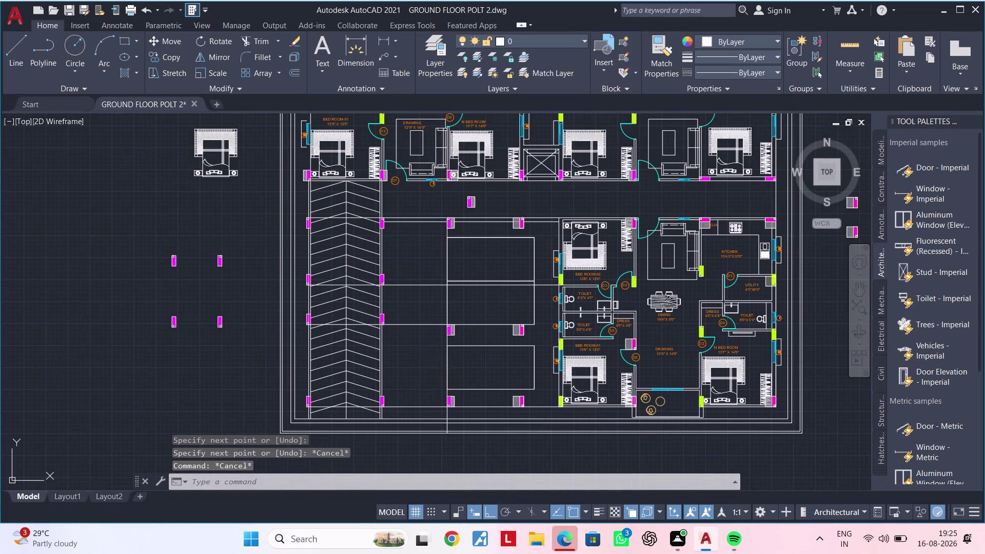
key(Escape)
key(Escape)
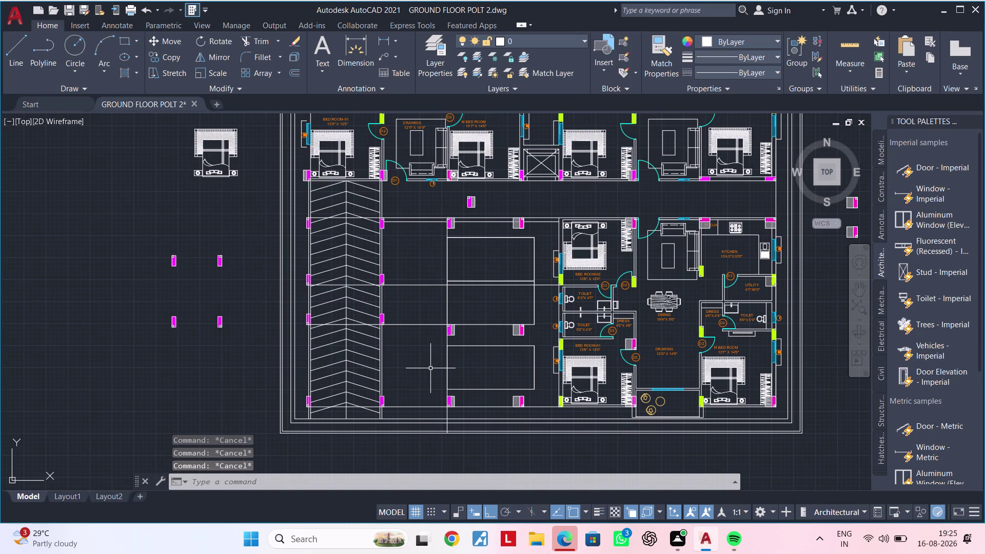
key(Escape)
scroll(down, 3)
middle_drag(494, 264, 408, 278)
key(Escape)
key(Escape)
middle_drag(318, 274, 321, 274)
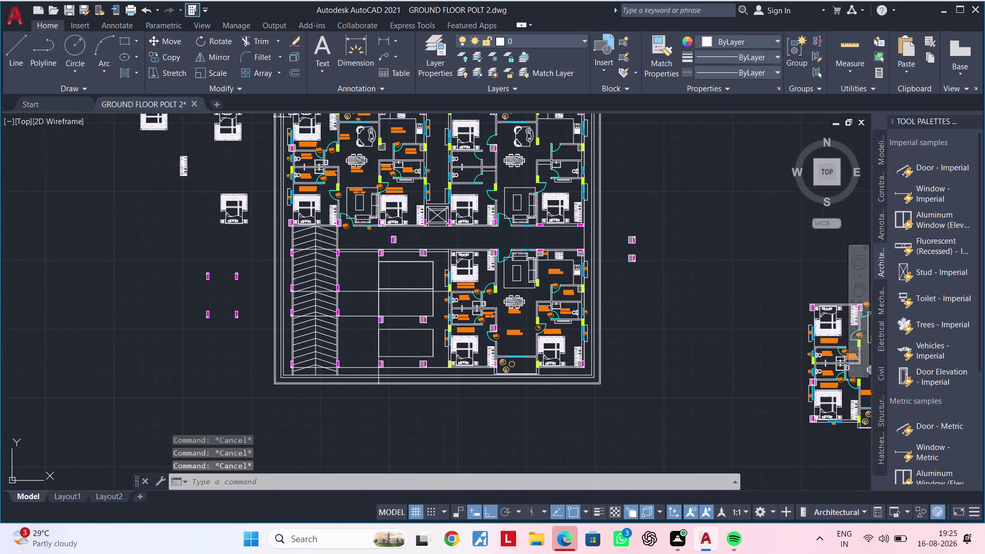
middle_drag(321, 273, 433, 250)
key(Escape)
key(Escape)
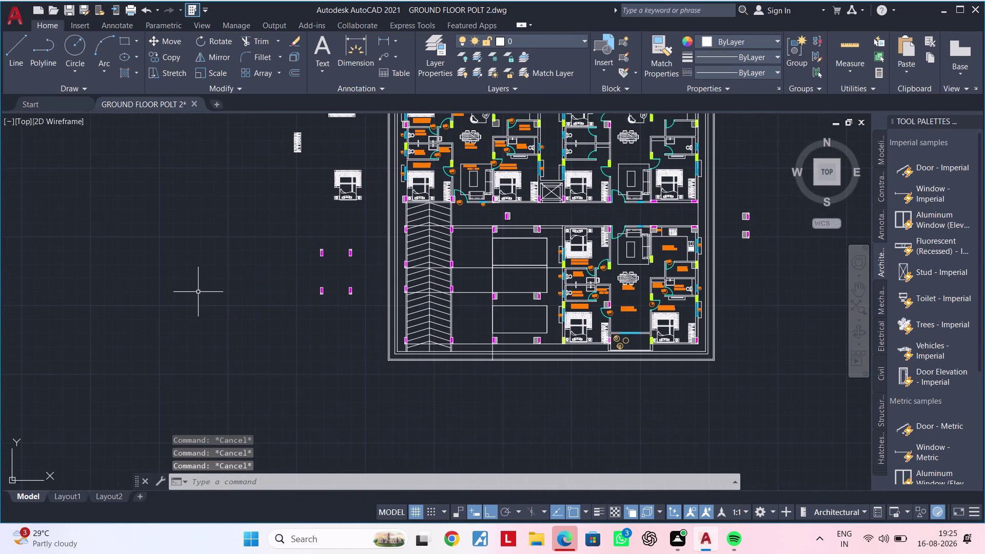
Reopen the Tool Palettes (TP) and pick the imperial vehicles sample block.
text(TP)
key(space)
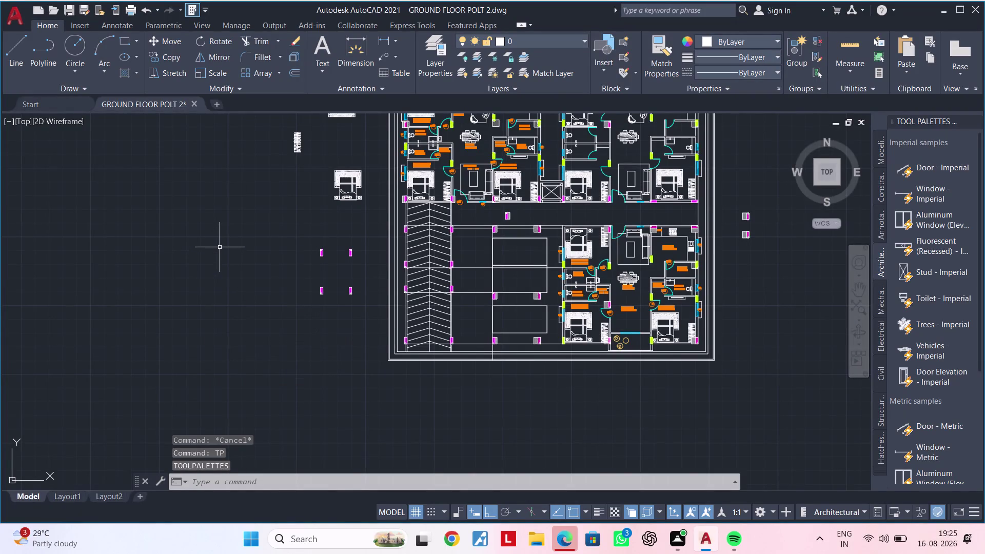
key(Escape)
key(Escape)
key(Escape)
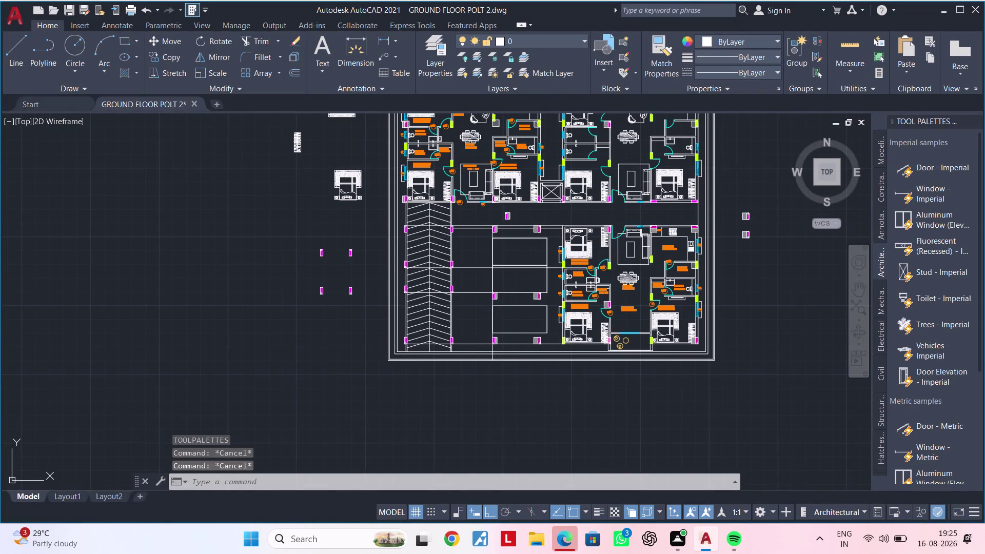
key(y)
key(Escape)
key(Escape)
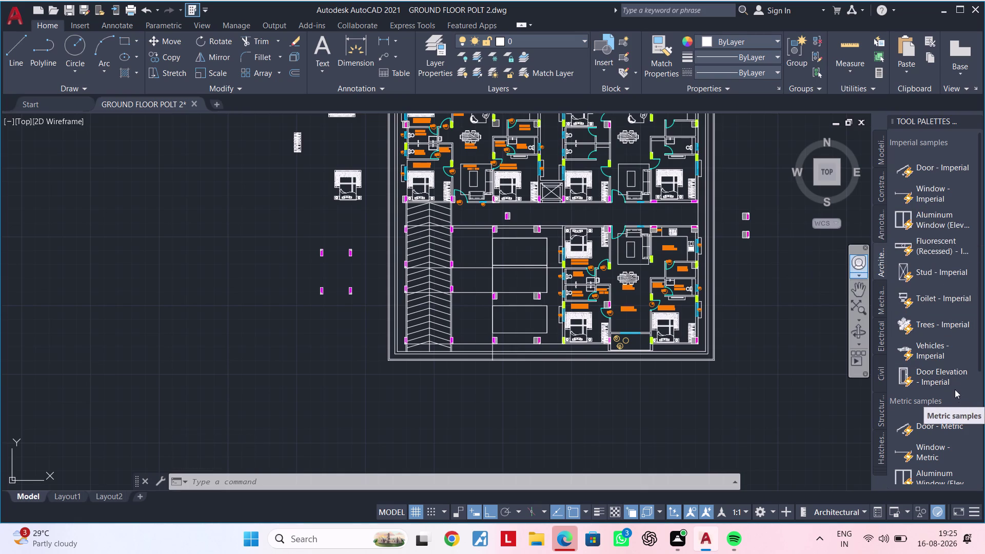
click(950, 349)
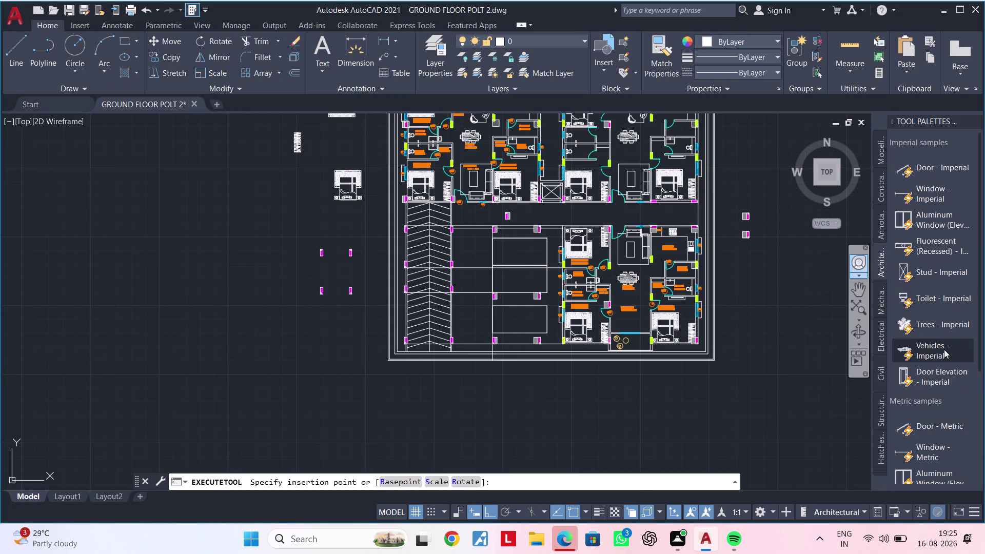
Insert the Vehicles - Imperial block in empty space left of the plan.
drag(943, 349, 200, 305)
scroll(down, 3)
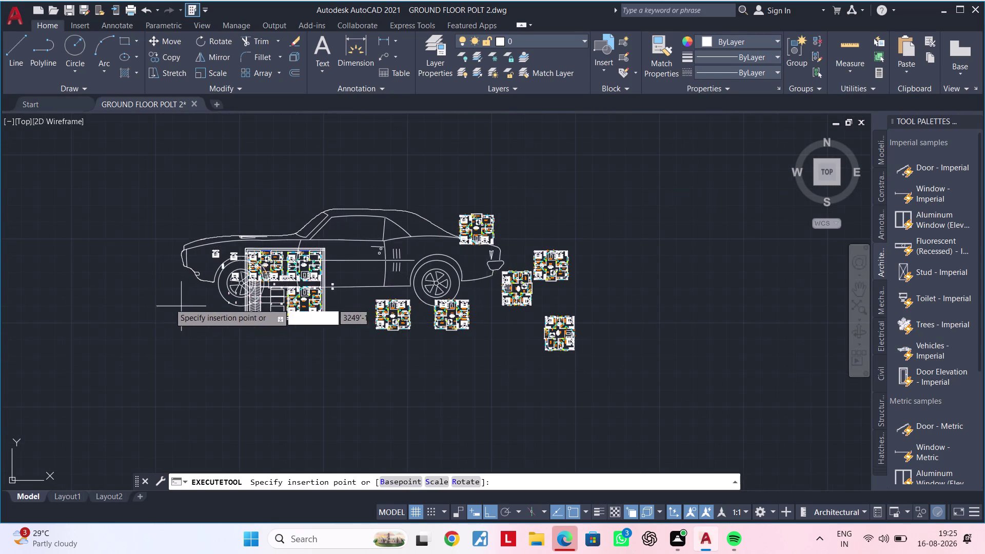
scroll(down, 3)
middle_drag(125, 235, 271, 303)
click(158, 294)
key(Escape)
key(Escape)
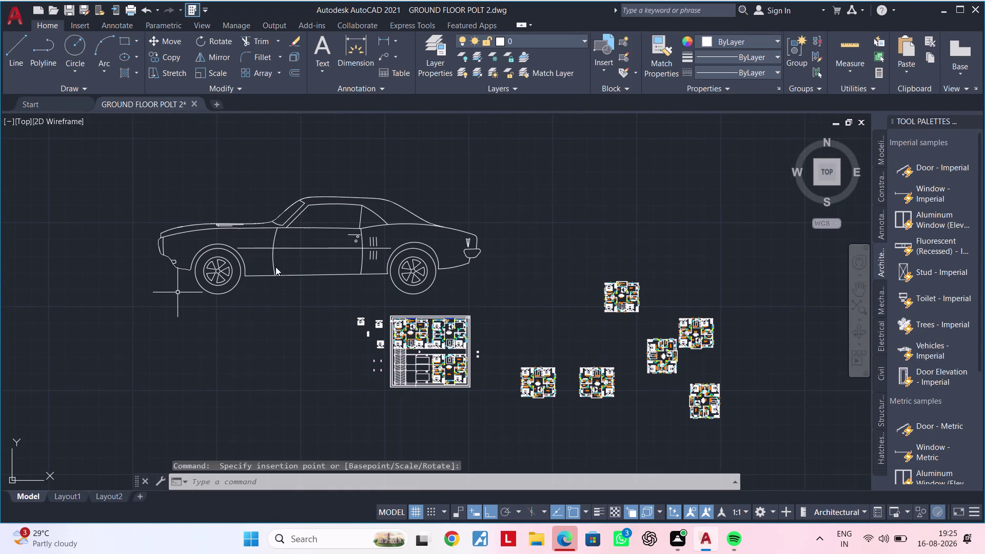
Switch the car block's visibility to Sports Car (Top).
click(284, 227)
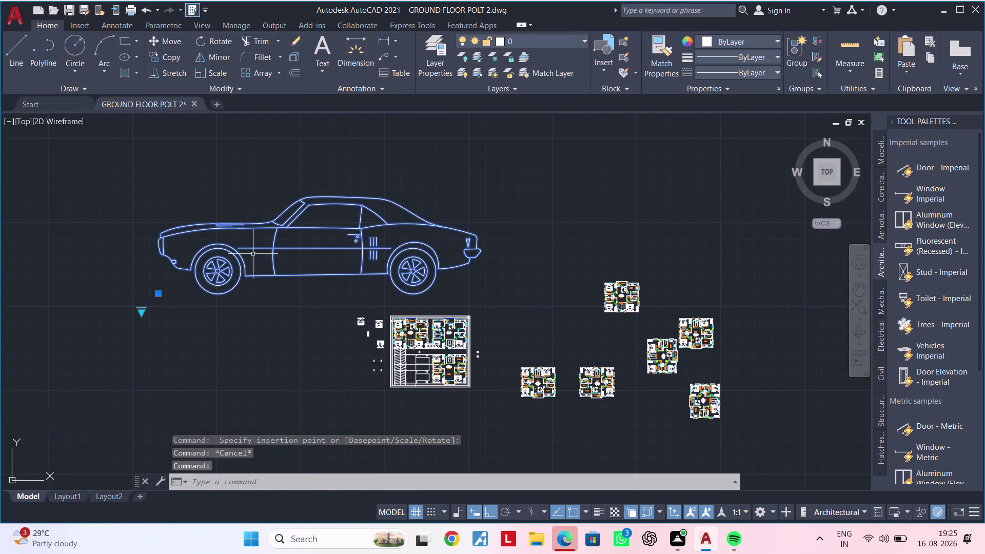
click(140, 310)
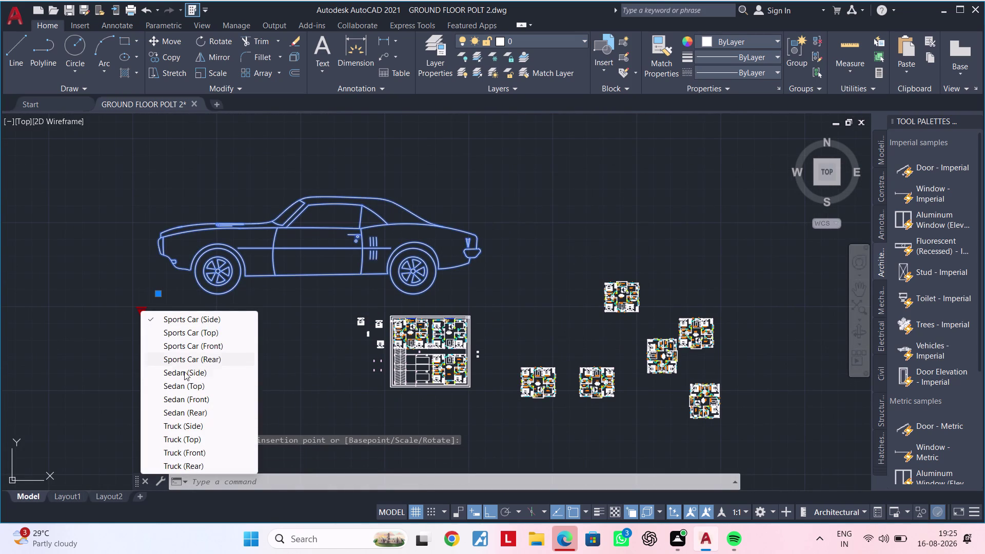
click(203, 333)
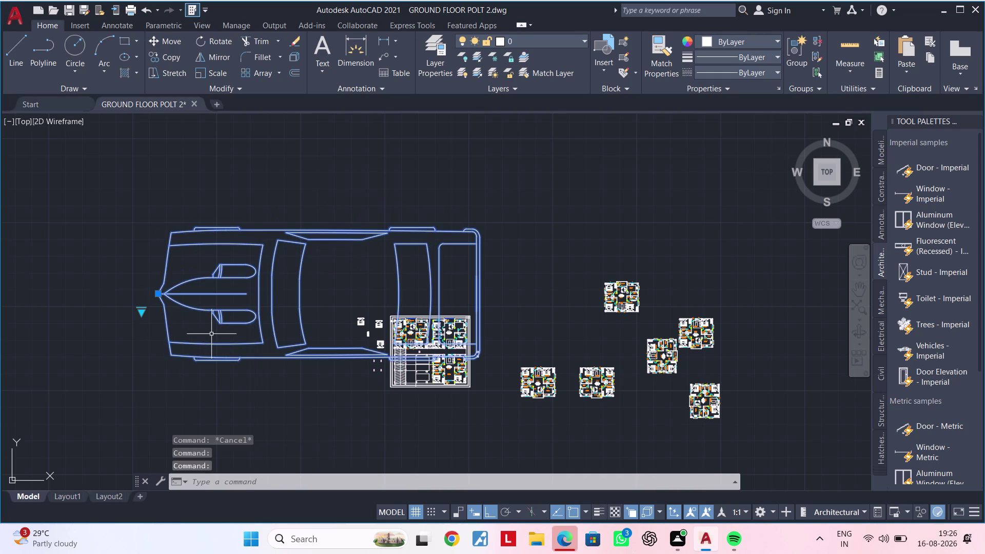
Scale the car block down from its nose point.
scroll(down, 3)
key(Escape)
key(Escape)
click(237, 319)
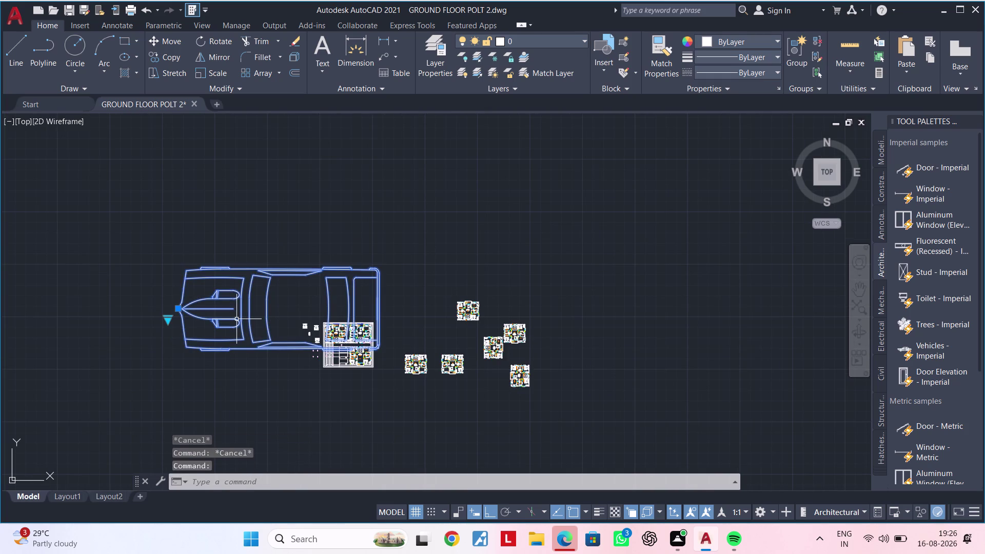
text(SC)
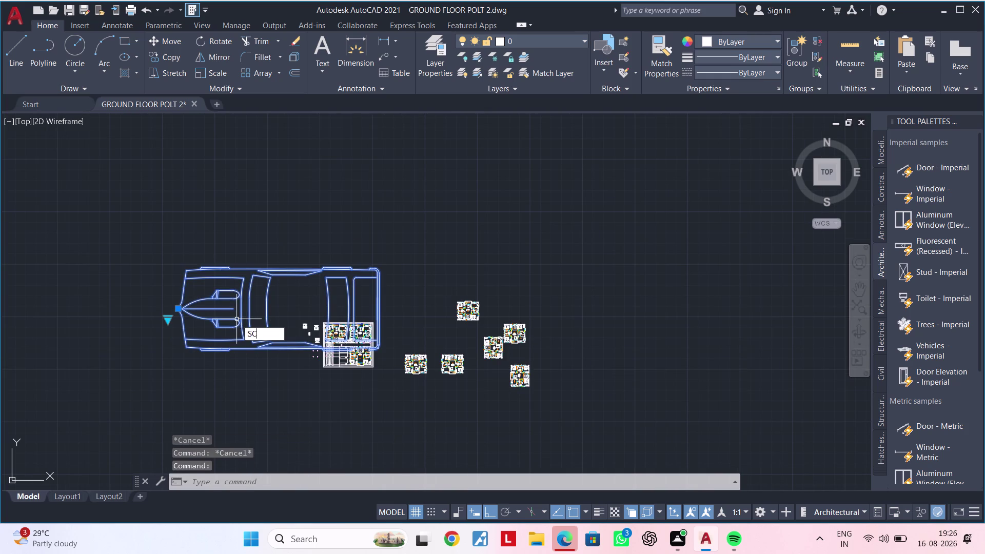
key(space)
click(237, 320)
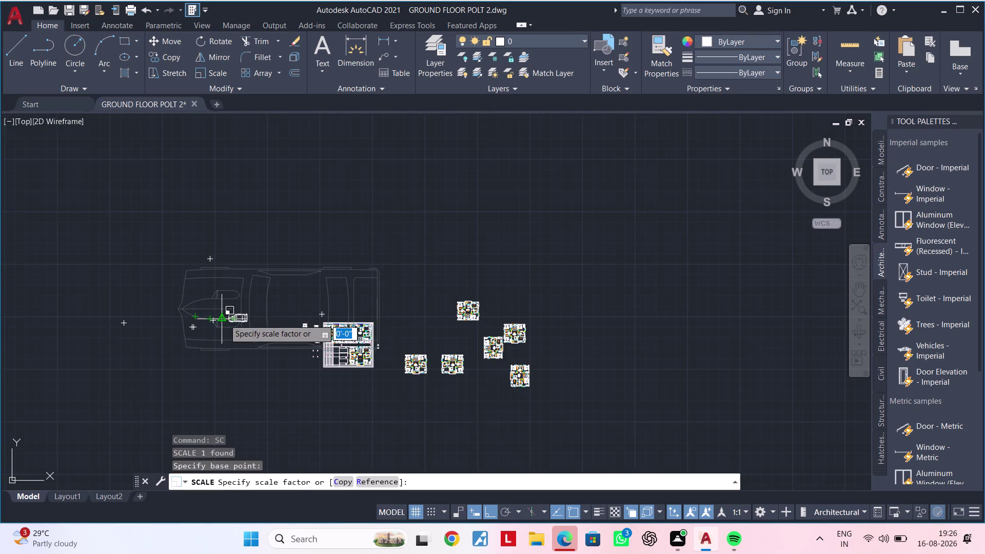
click(224, 319)
Move the car block straight down below the plan level.
scroll(up, 3)
scroll(up, 3)
click(300, 211)
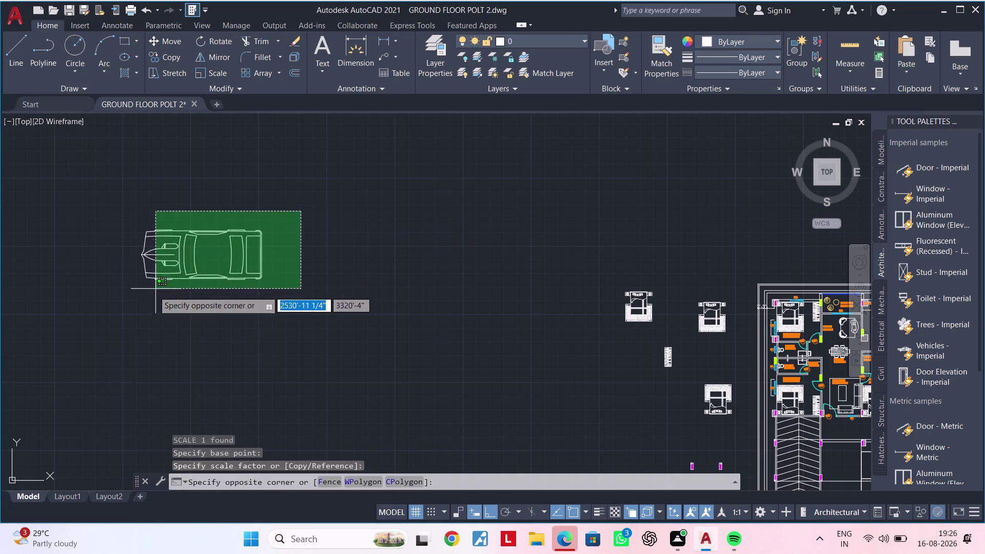
click(142, 297)
key(m)
key(space)
click(177, 275)
scroll(down, 3)
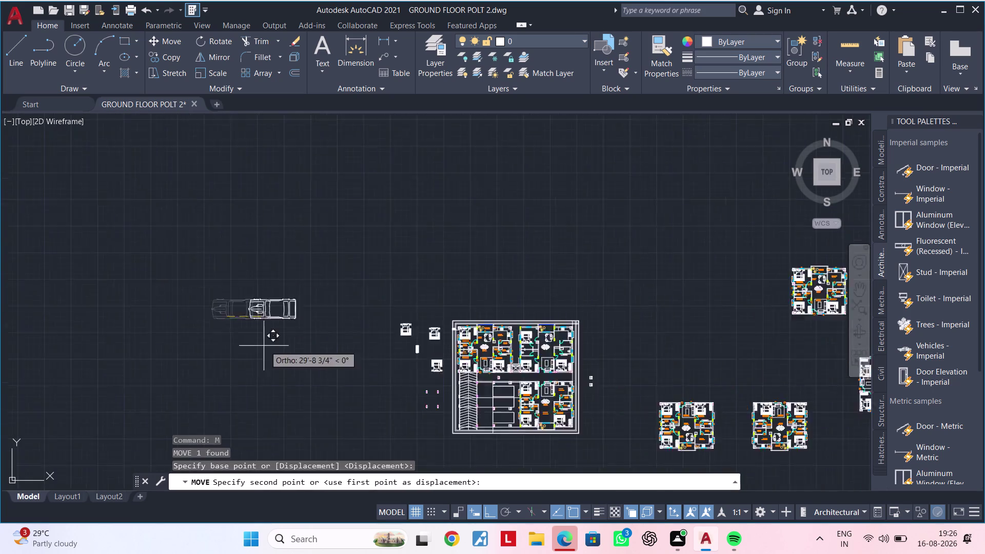
scroll(down, 3)
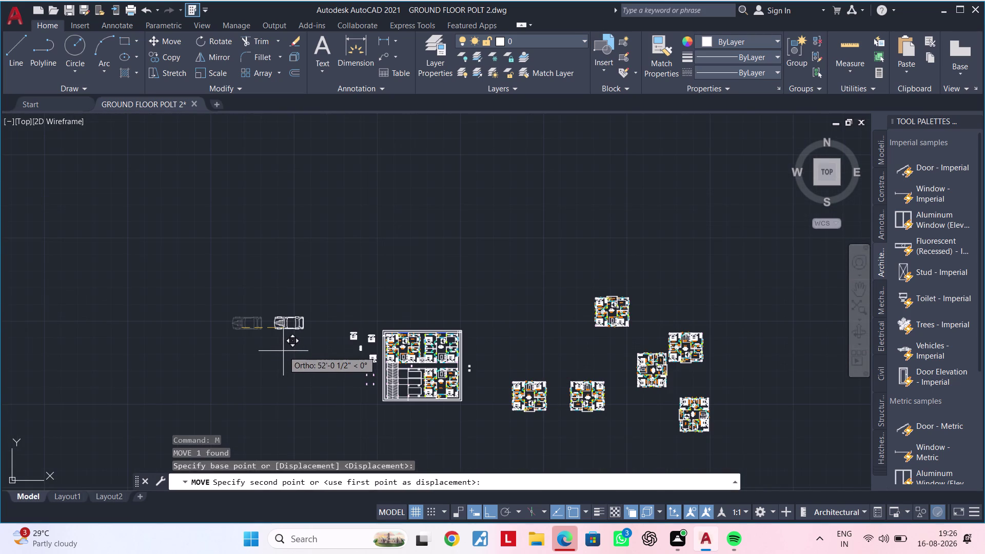
middle_drag(303, 365, 314, 252)
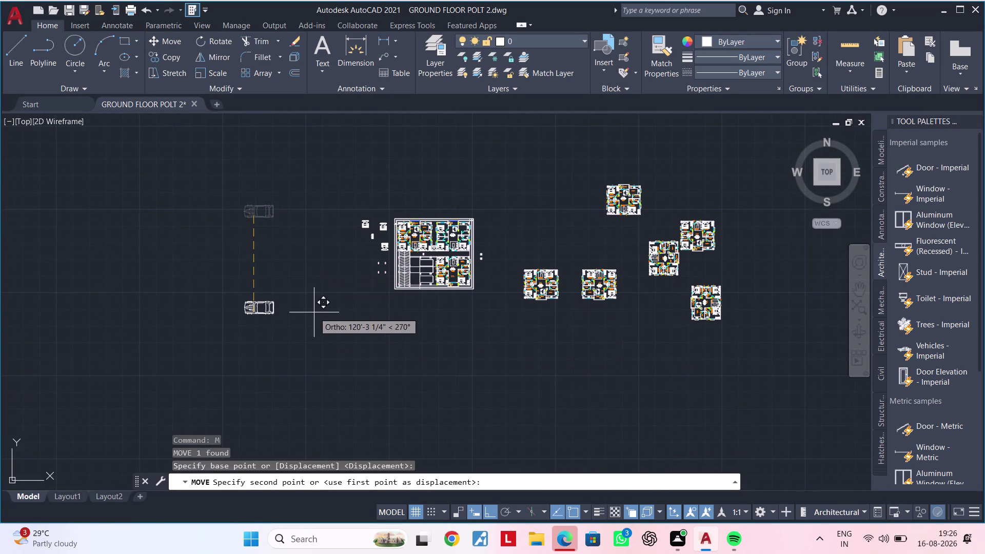
click(314, 312)
key(Escape)
Window-select the car block again.
middle_drag(287, 325, 337, 321)
key(Escape)
click(337, 271)
click(234, 334)
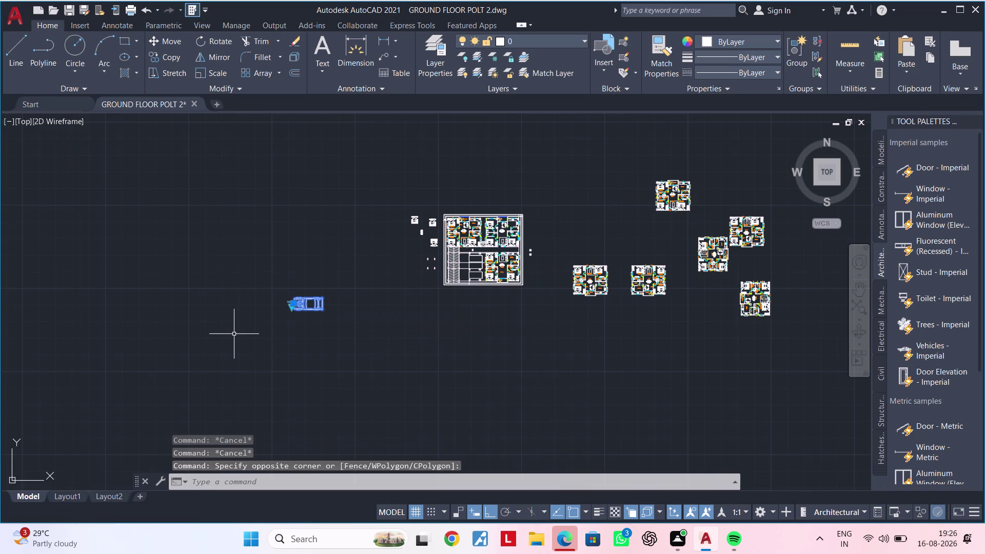
Attempt to mirror the car twice, cancelling each try and reselecting the car.
text(MI)
key(space)
click(361, 271)
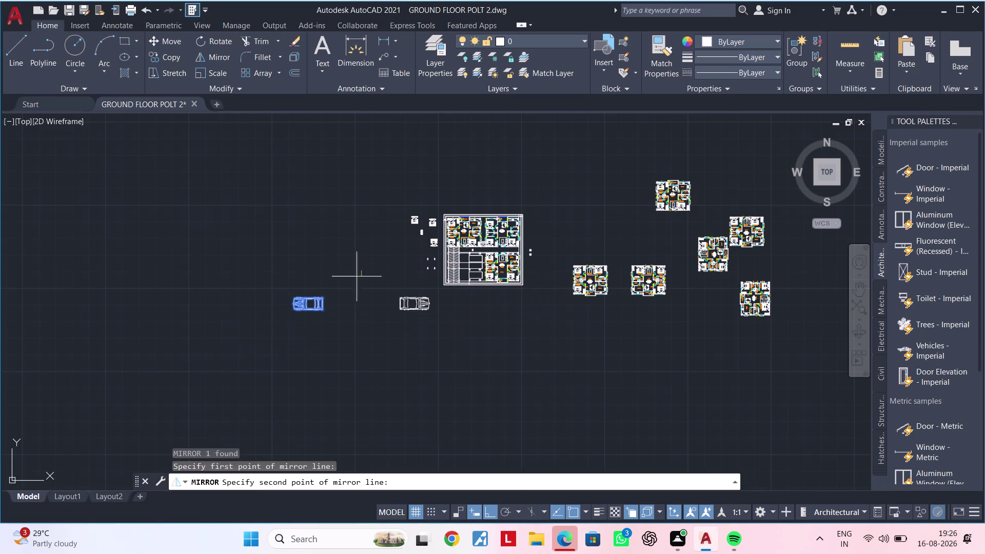
click(344, 338)
key(Escape)
drag(352, 275, 333, 282)
click(232, 341)
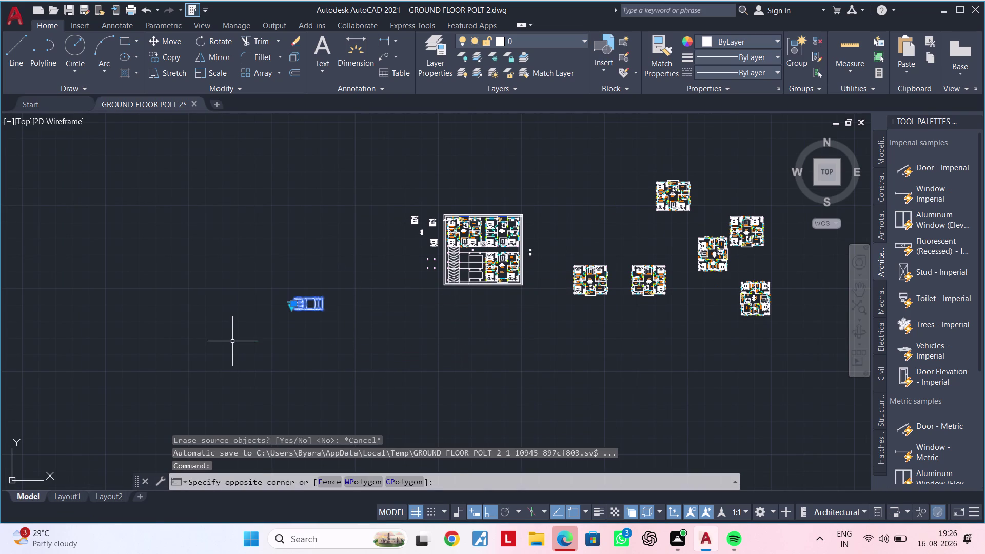
text(MI)
key(space)
click(284, 340)
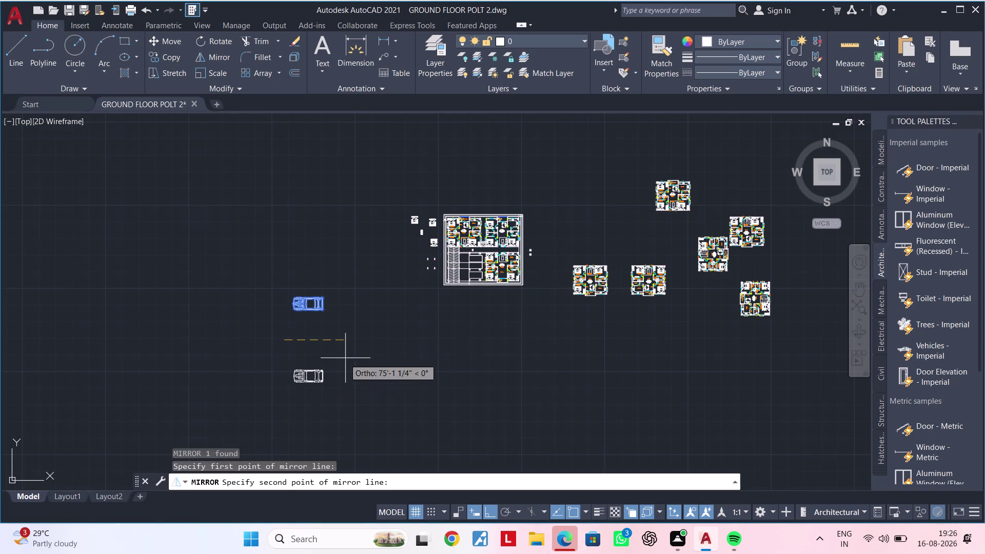
key(Escape)
drag(360, 276, 325, 303)
click(245, 346)
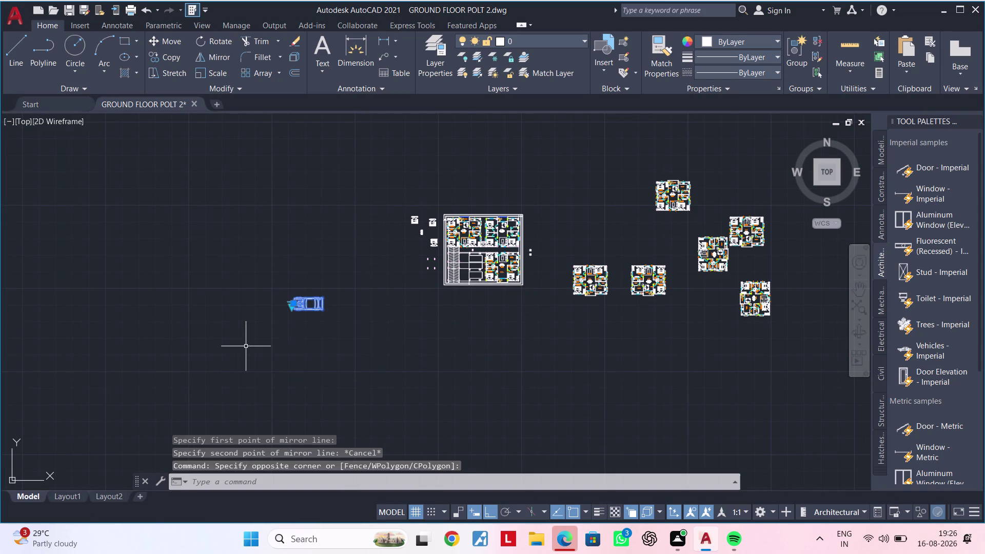
Mirror the car across a vertical line to its right, keeping the original.
text(MI)
key(space)
click(351, 287)
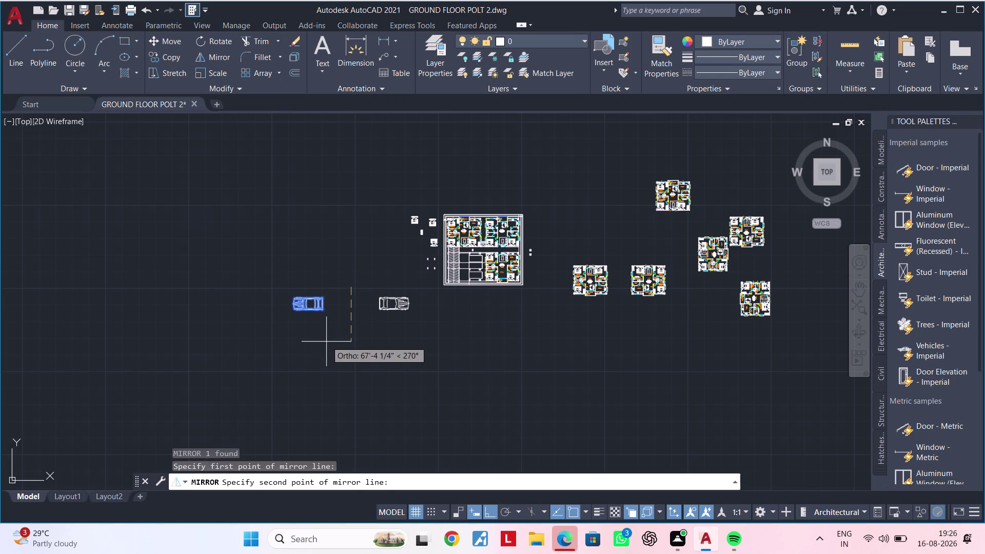
click(326, 342)
drag(357, 380, 326, 342)
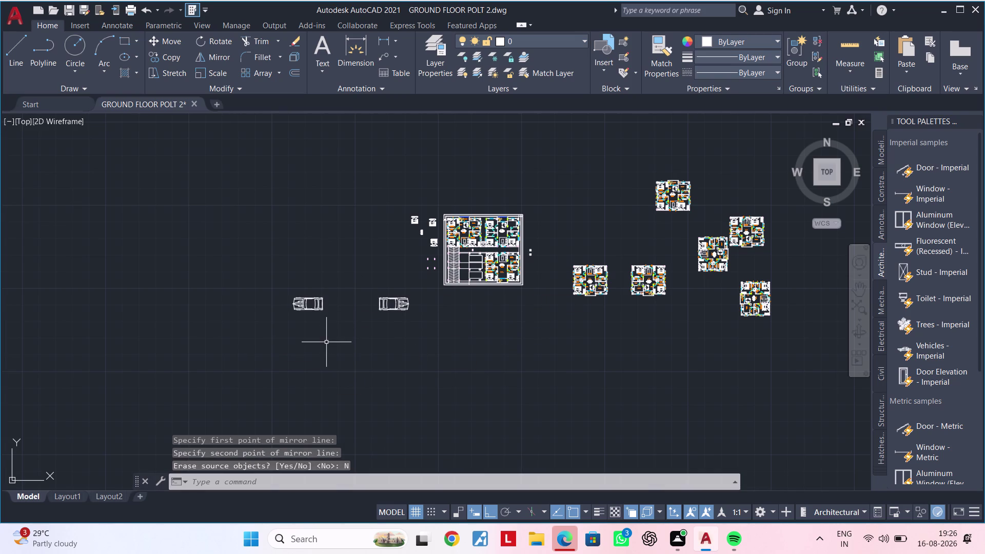
middle_drag(383, 338, 268, 375)
scroll(up, 3)
middle_drag(285, 342, 294, 357)
drag(309, 303, 297, 319)
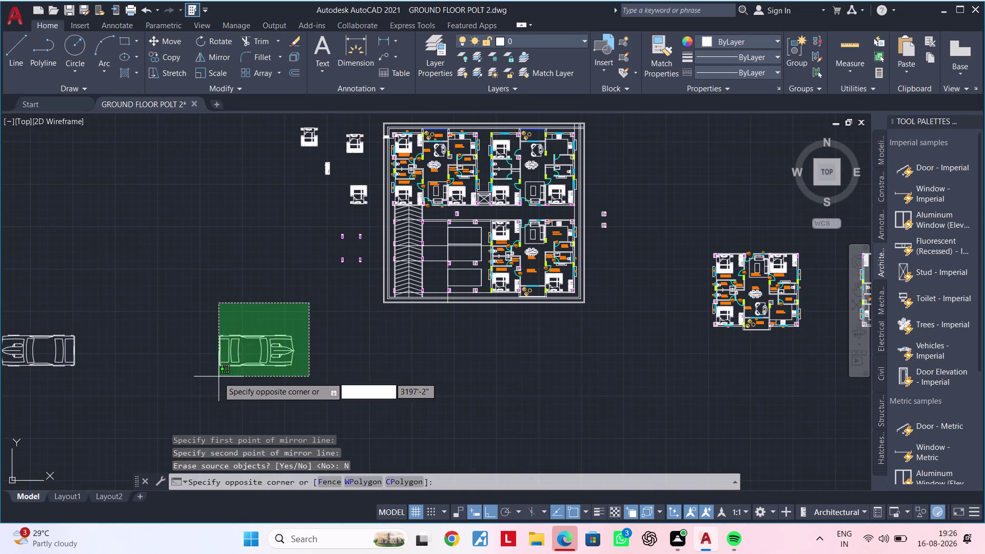
Move the mirrored car into the first parking bay with Ortho turned off.
click(218, 377)
text(M)
key(space)
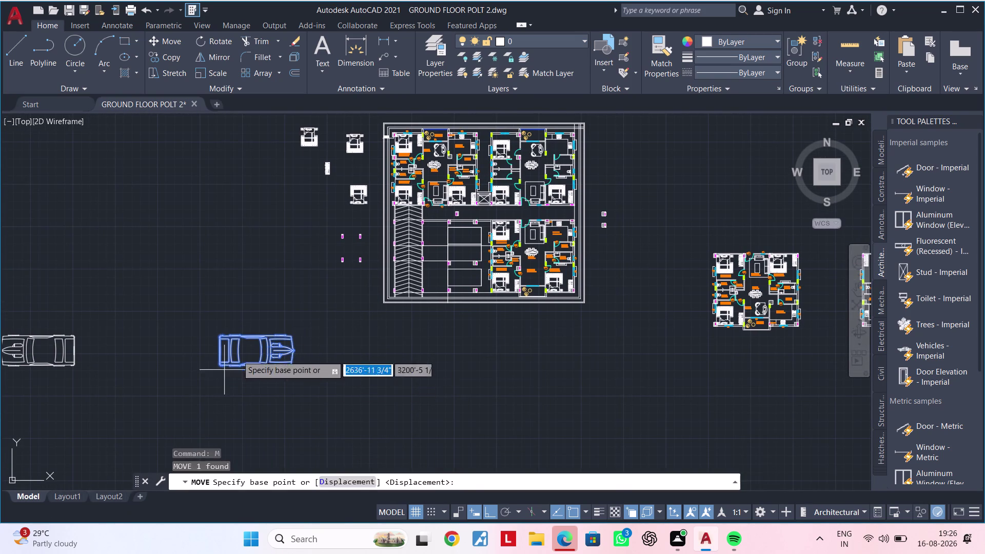
click(237, 350)
middle_drag(379, 317, 276, 387)
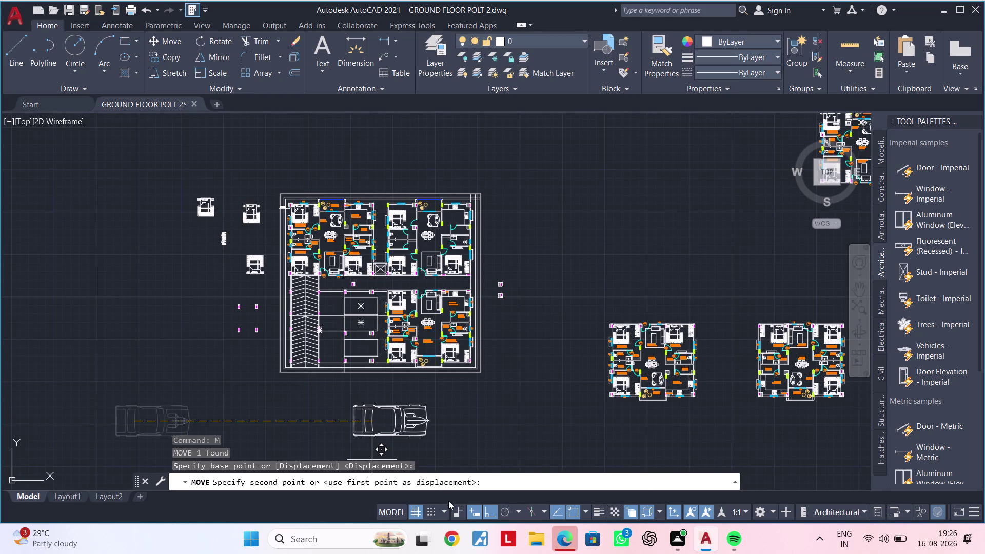
click(485, 508)
scroll(up, 3)
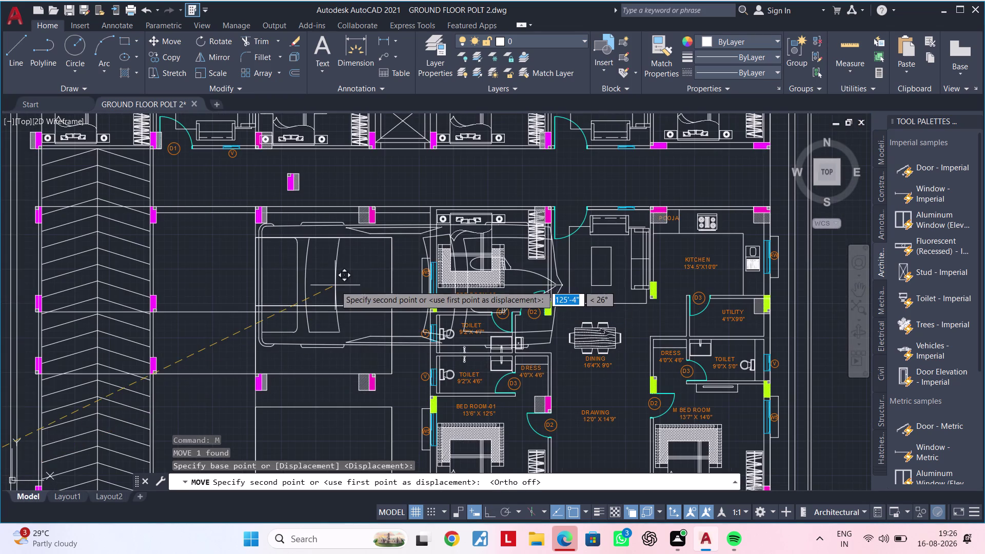
click(322, 271)
Scale the car down from its midpoint so it fits the bay.
click(320, 271)
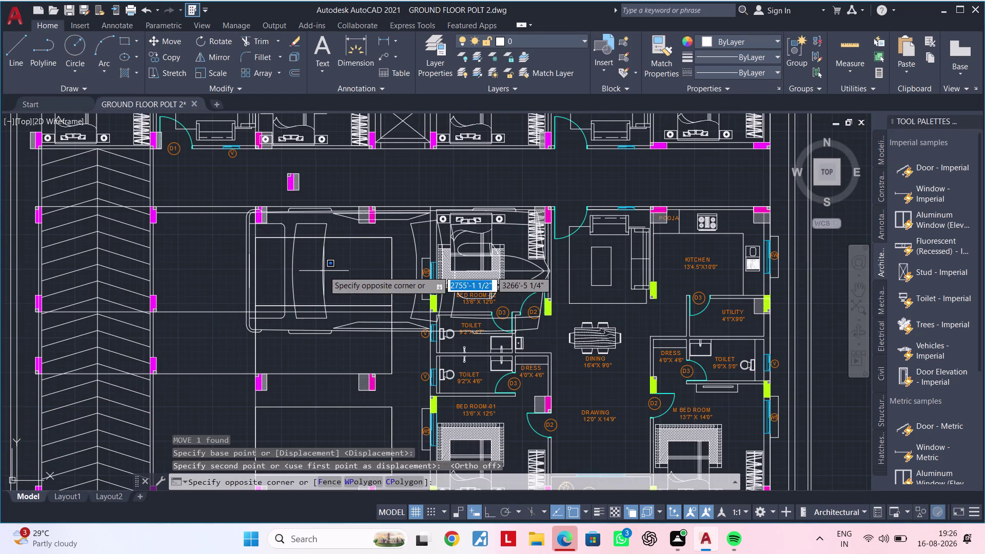
click(323, 270)
click(323, 272)
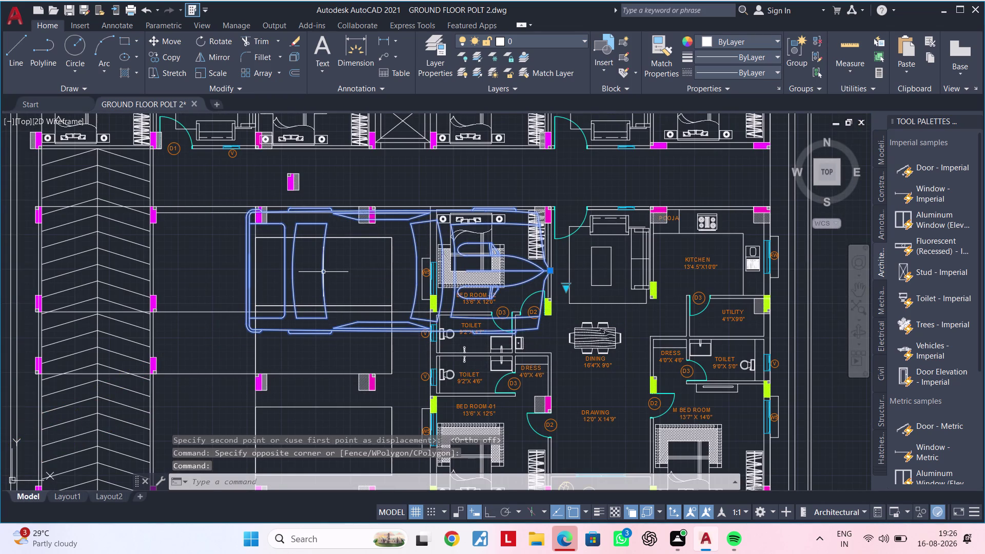
text(SC)
key(space)
click(324, 272)
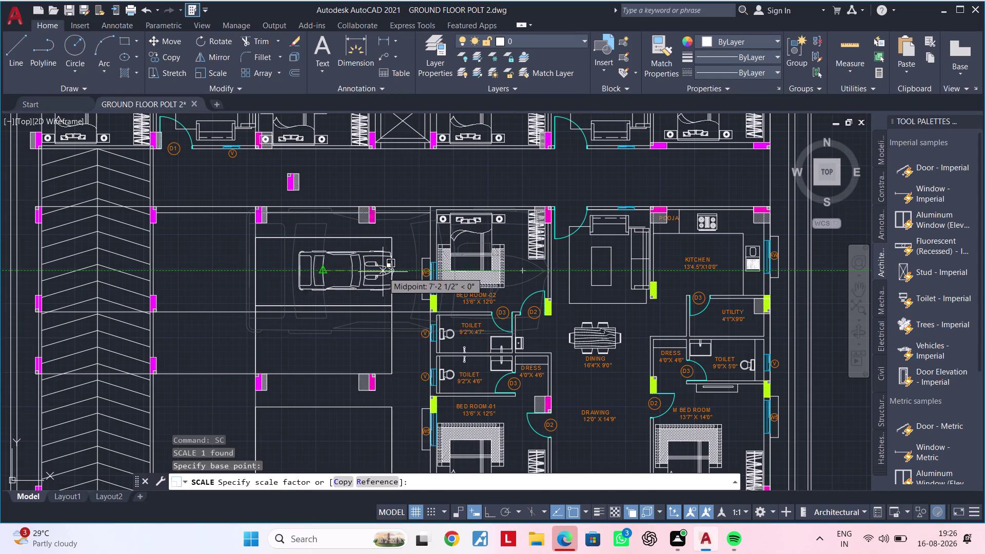
click(387, 272)
middle_drag(365, 272, 317, 283)
Move the scaled car to center it within the parking bay.
click(317, 282)
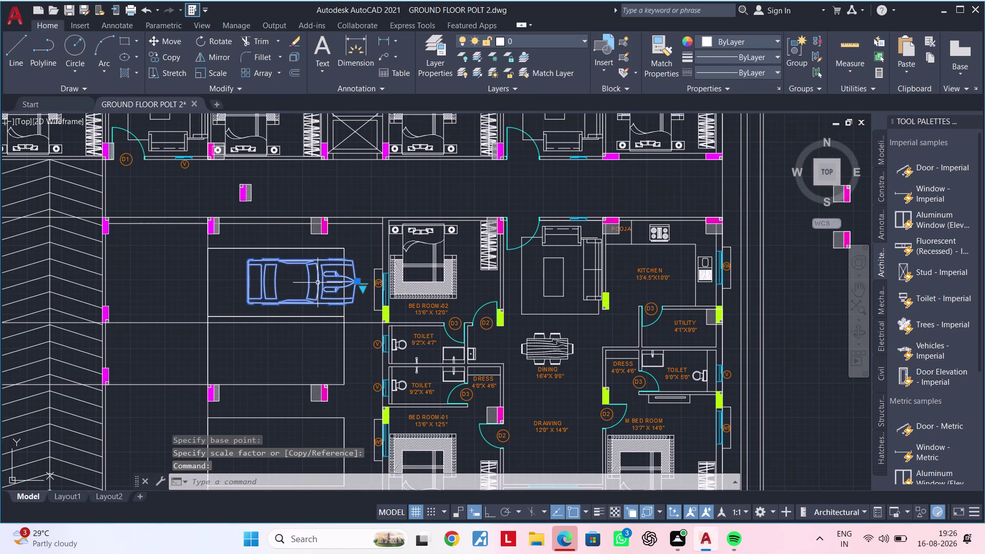
key(c)
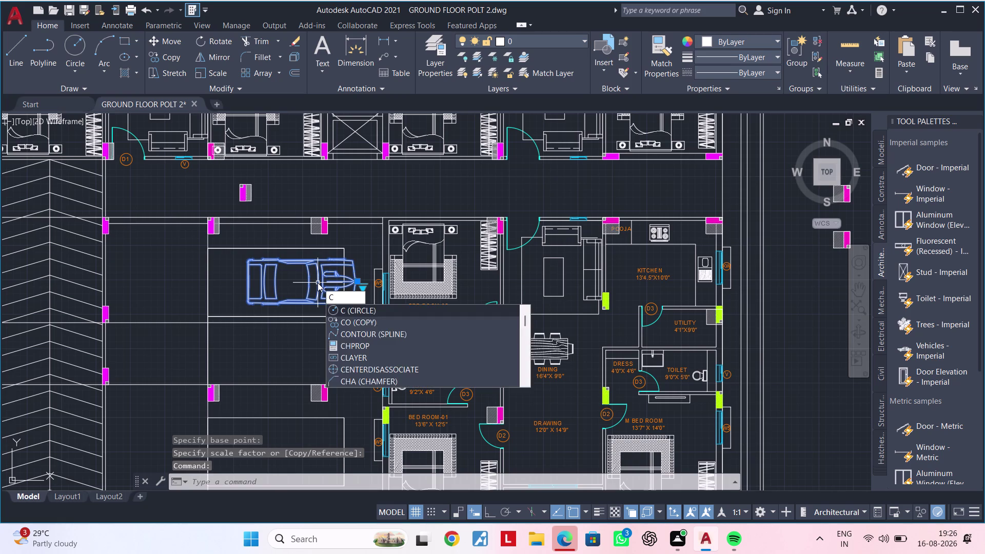
key(Escape)
click(315, 283)
click(310, 283)
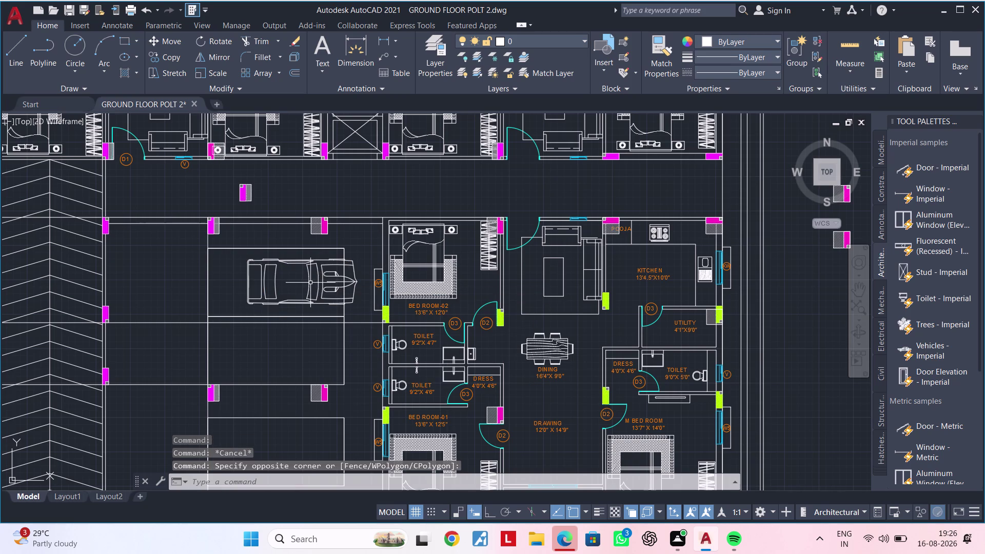
click(330, 283)
text(M)
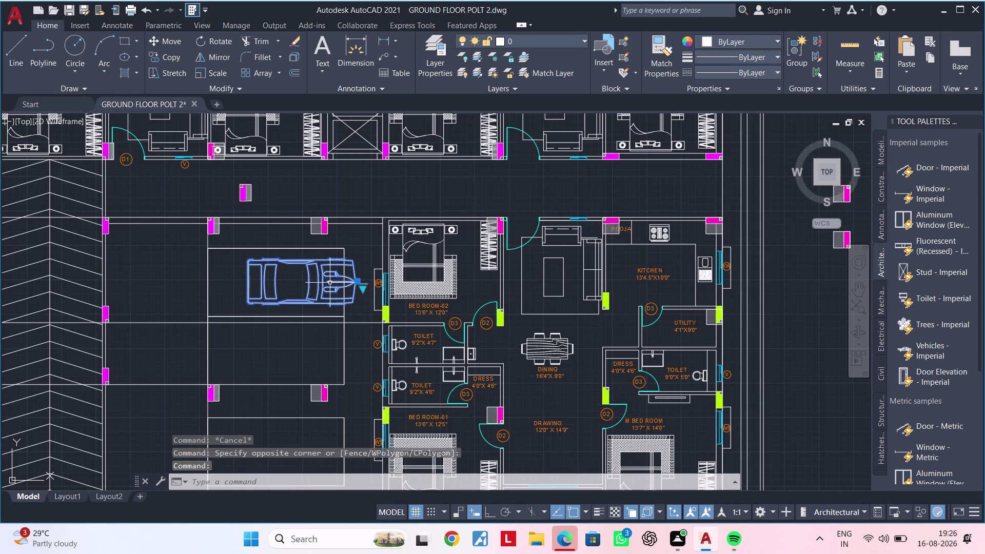
key(space)
click(330, 282)
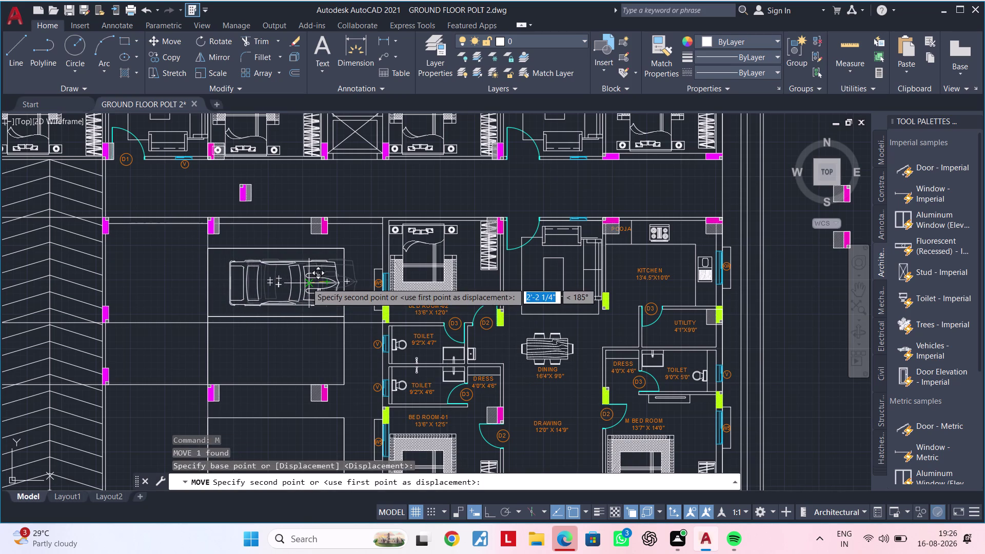
click(299, 282)
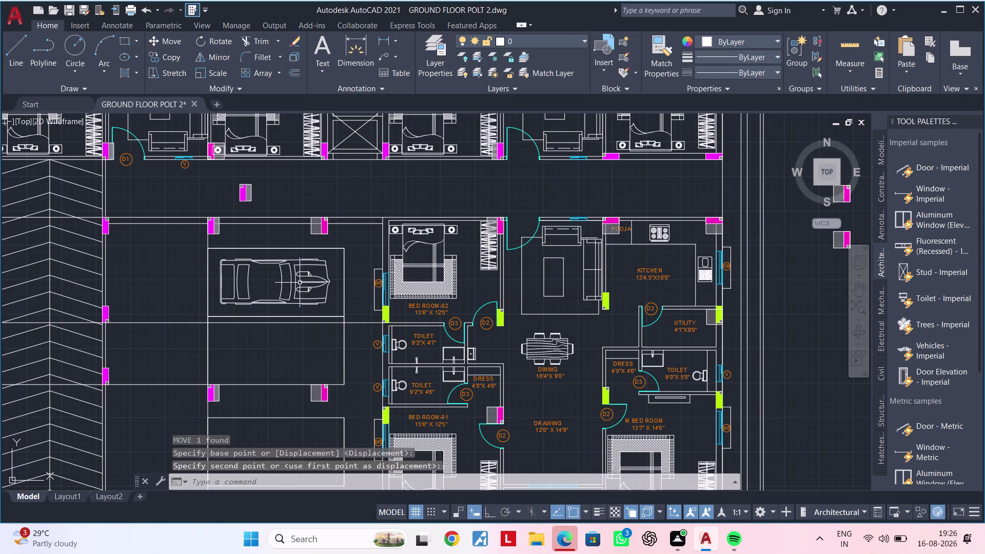
Select the parked car and begin copying it with CO.
scroll(up, 3)
scroll(down, 3)
middle_drag(290, 282, 305, 268)
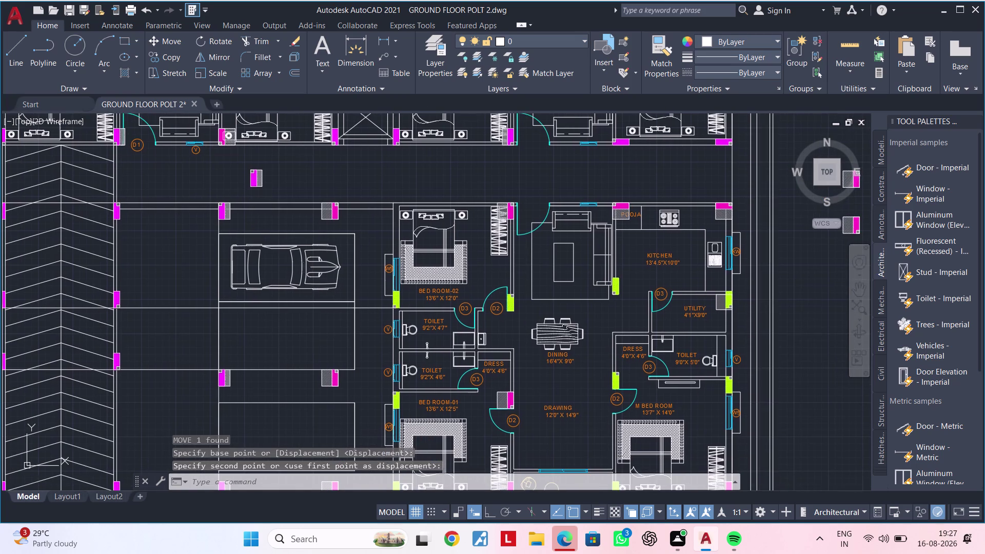
click(302, 273)
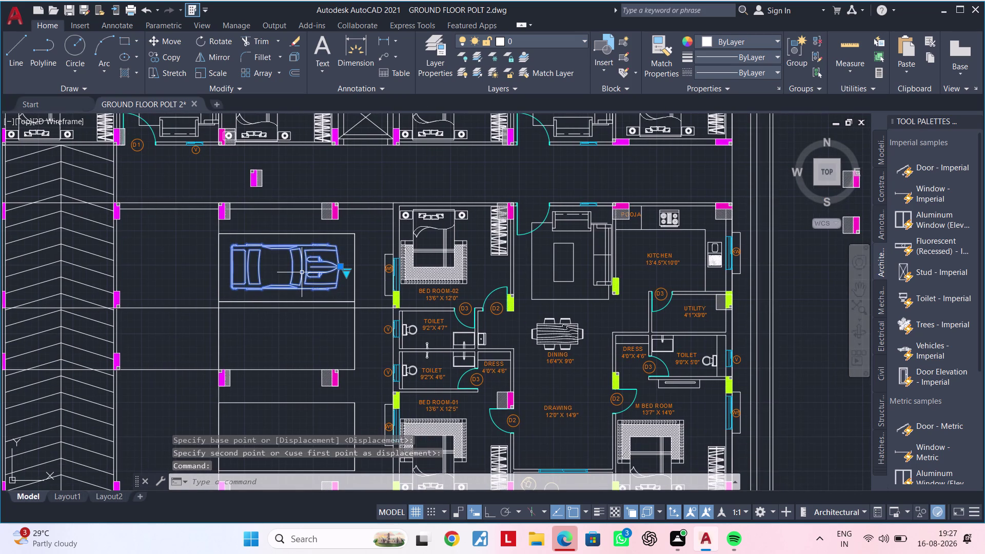
text(CO)
key(space)
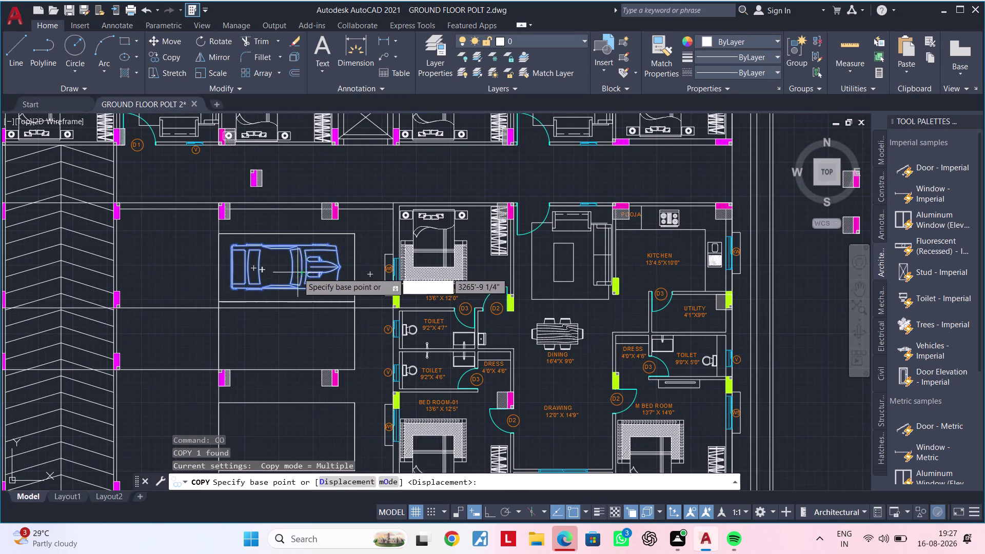
Place car copies into the second and third bays below the first, then clear the selection.
click(297, 272)
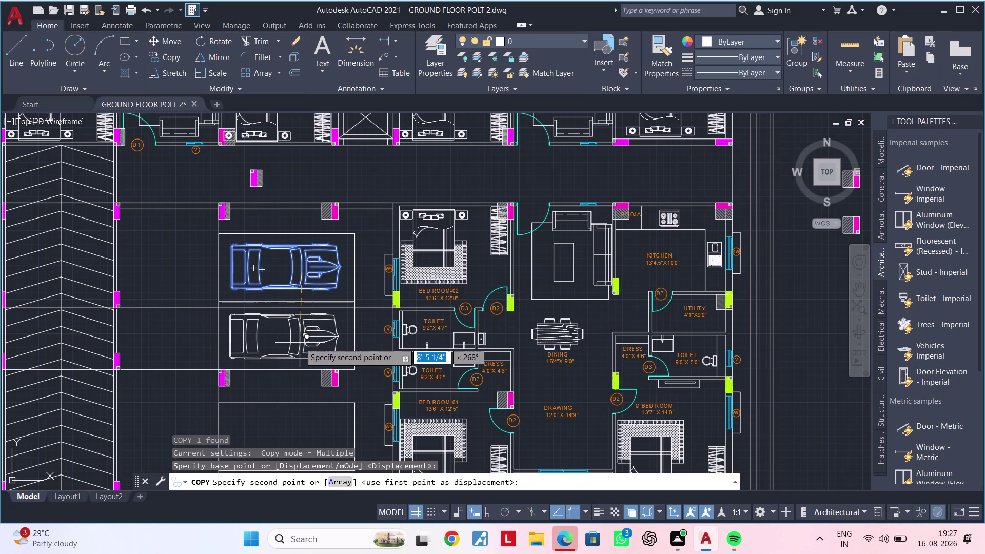
click(299, 343)
middle_drag(302, 367, 331, 256)
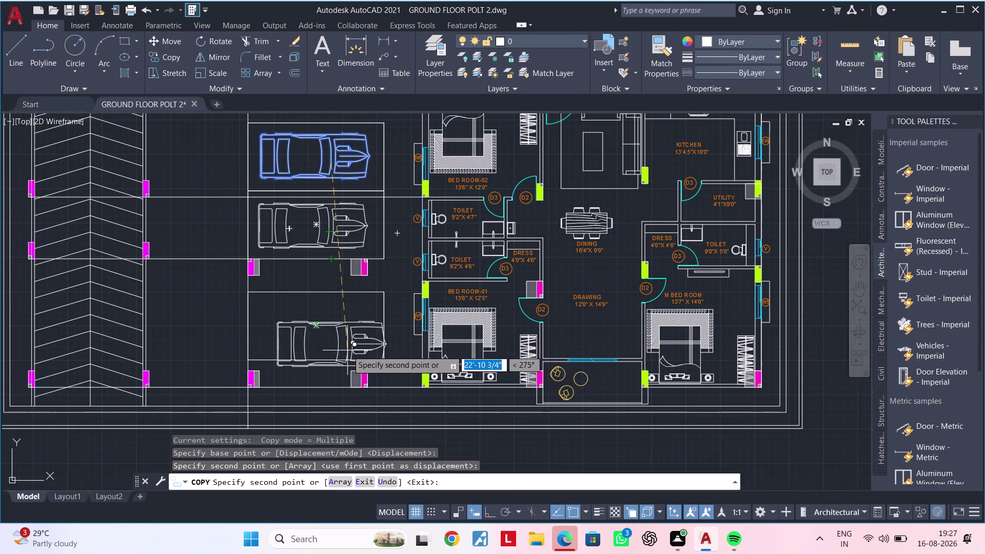
click(336, 334)
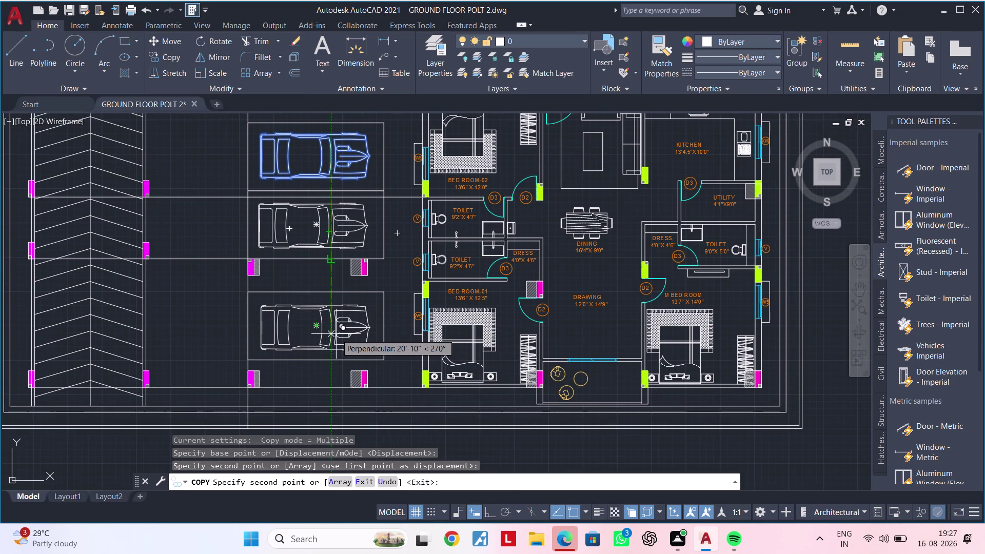
key(Escape)
key(Escape)
scroll(down, 3)
key(Escape)
middle_drag(272, 301, 293, 334)
key(Escape)
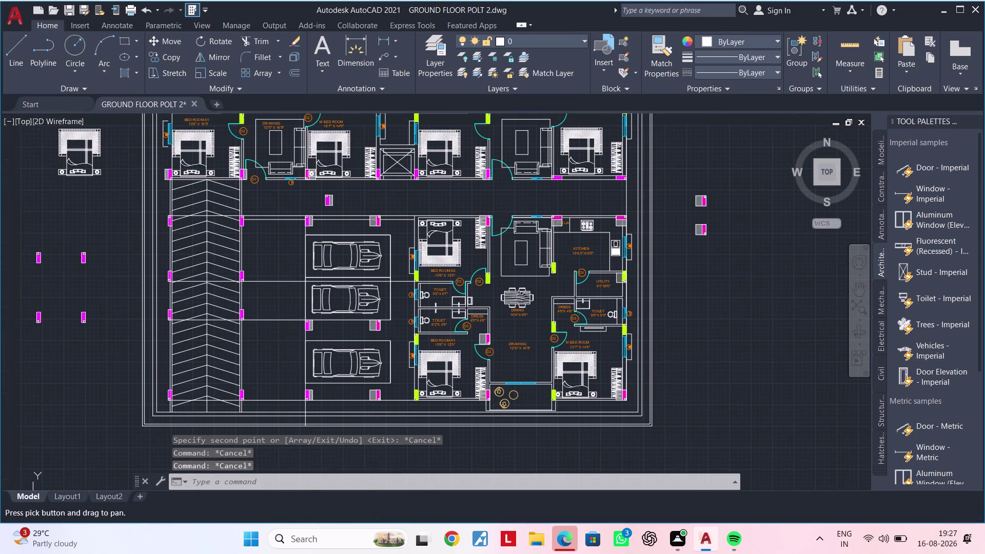
Erase the stray lines and object between the parked cars.
click(296, 353)
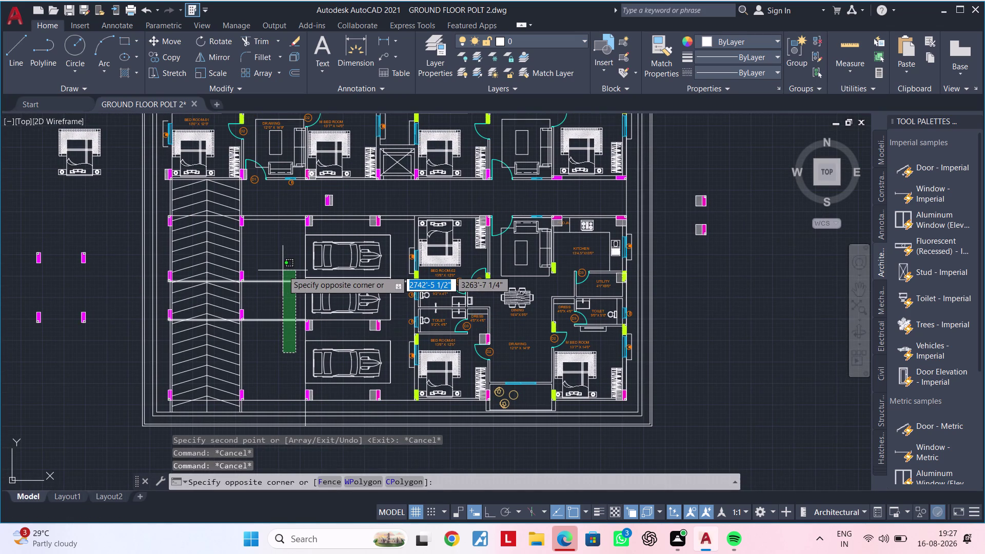
click(283, 260)
key(Delete)
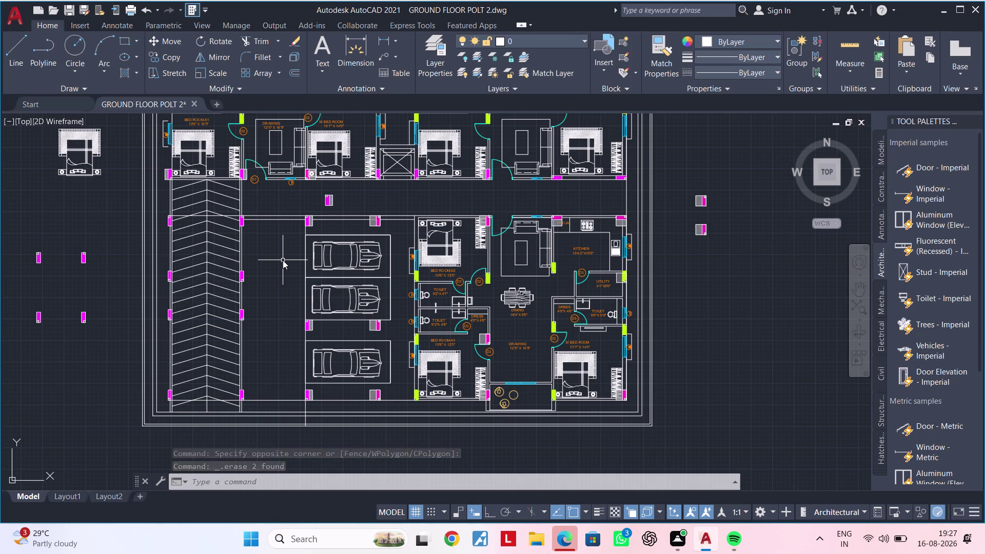
middle_drag(283, 260, 293, 325)
scroll(up, 3)
middle_drag(273, 301, 348, 301)
key(Escape)
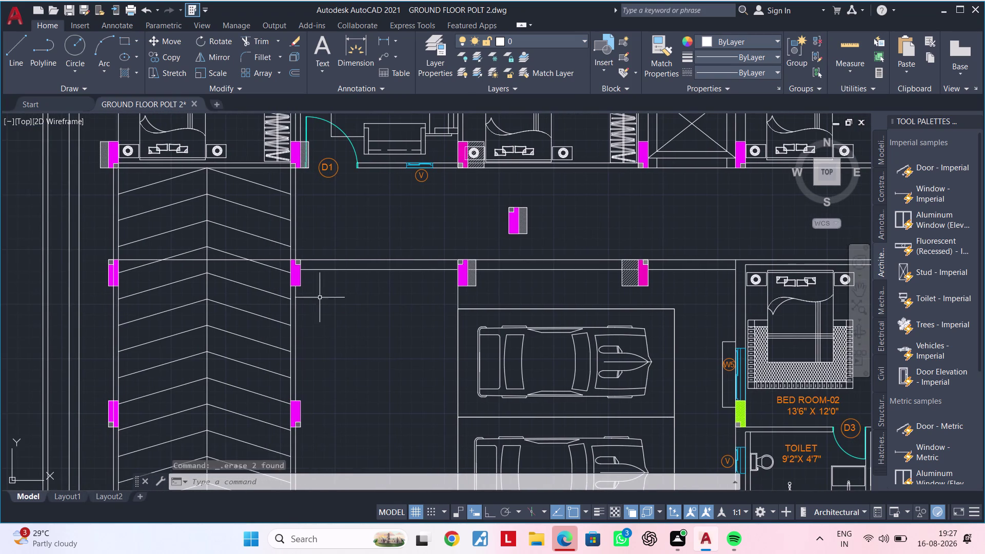
click(281, 259)
key(Delete)
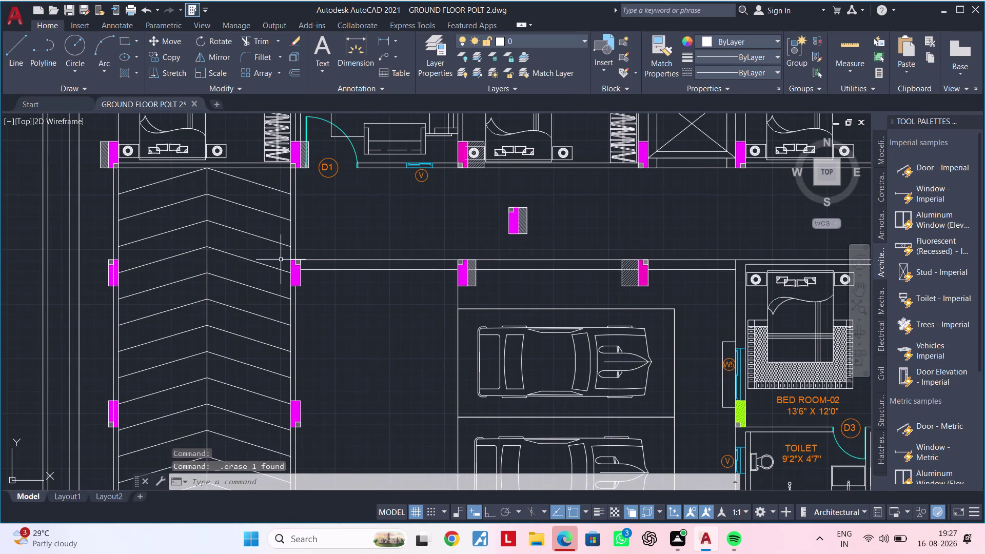
Pan along the bottom boundary lines and start a new line with L.
scroll(down, 3)
middle_drag(314, 321, 315, 237)
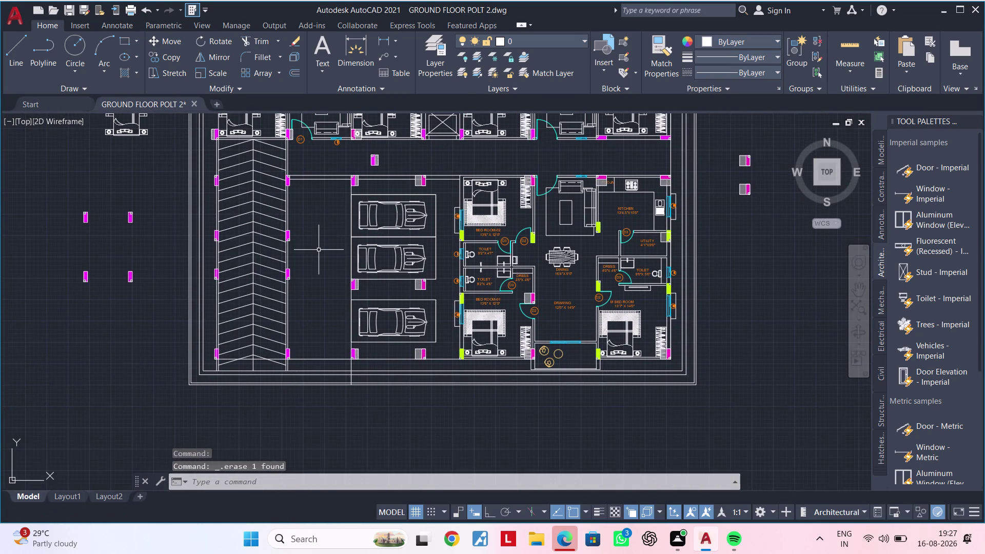
middle_drag(318, 250, 323, 218)
middle_drag(323, 250, 352, 201)
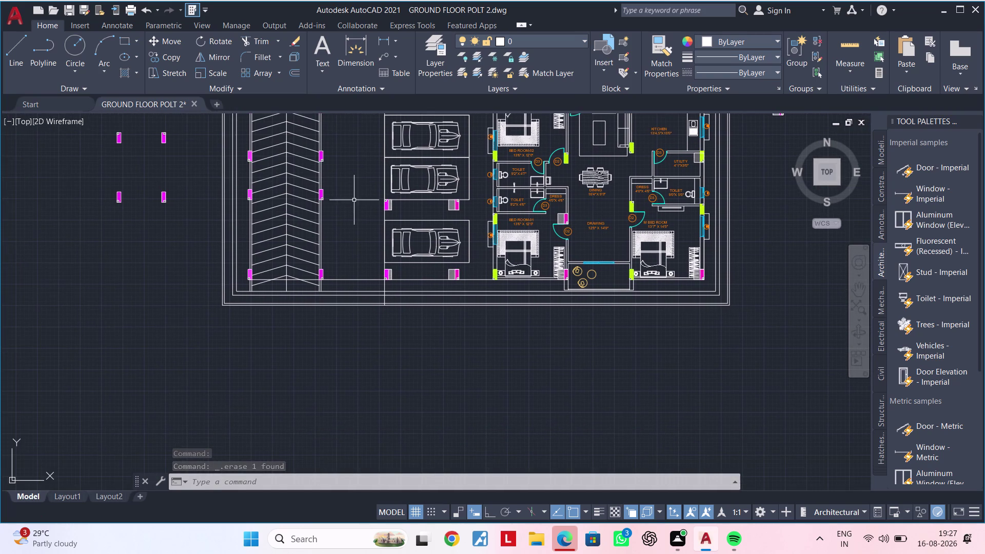
scroll(up, 3)
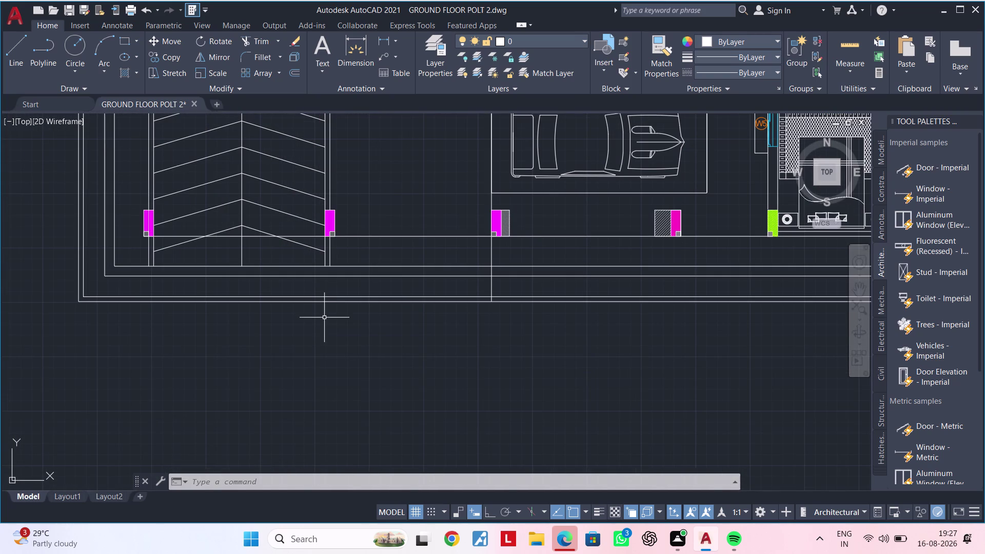
scroll(up, 3)
key(Escape)
key(Escape)
key(Escape)
key(Escape)
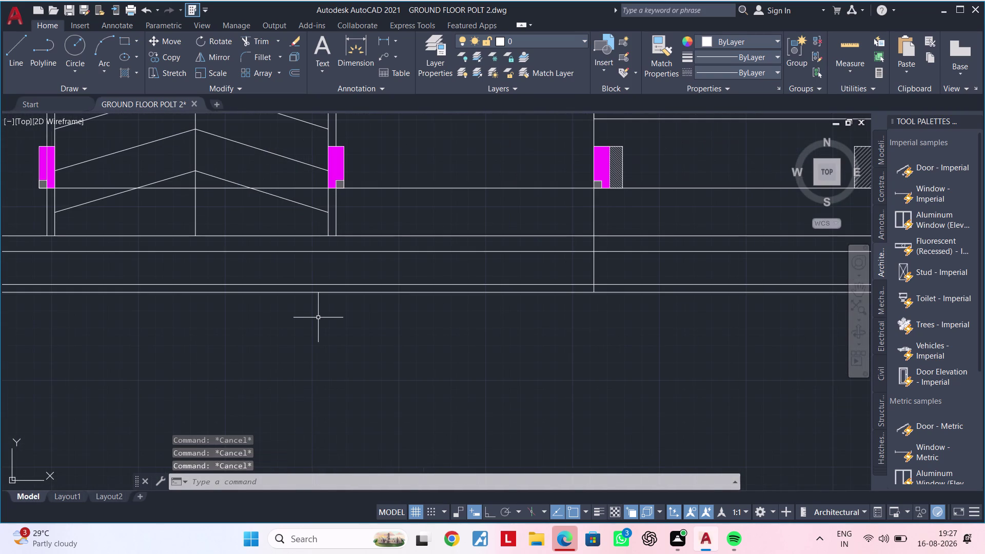
key(Escape)
middle_drag(359, 243, 347, 470)
scroll(down, 3)
middle_drag(364, 307, 339, 420)
text(L)
key(space)
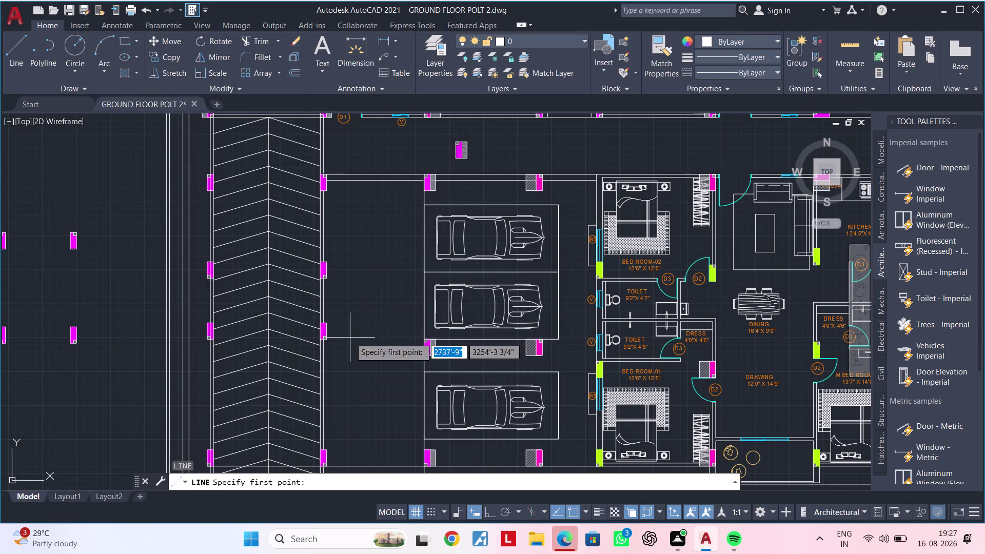
Draw a line with Ortho on from the parking column corner to the bottom boundary.
middle_drag(350, 338, 350, 376)
scroll(up, 3)
drag(287, 184, 290, 199)
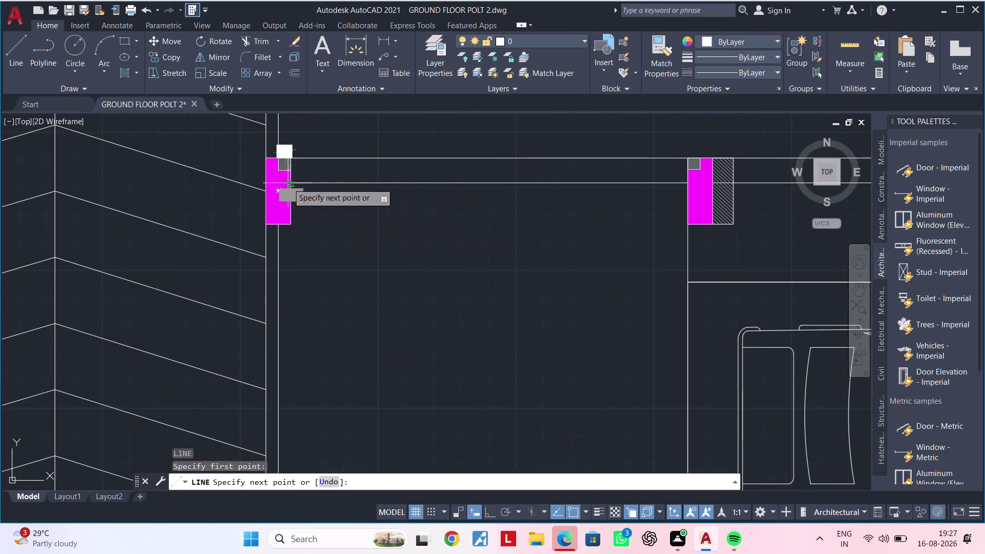
scroll(down, 3)
middle_drag(298, 400, 307, 211)
scroll(up, 3)
scroll(down, 3)
middle_drag(380, 446, 365, 294)
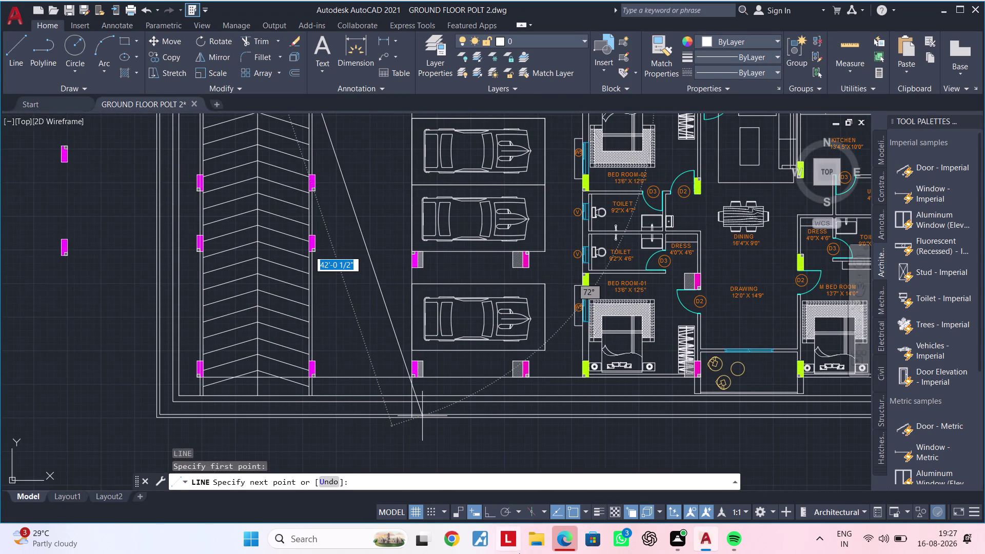
click(494, 512)
middle_drag(380, 433, 377, 370)
scroll(up, 3)
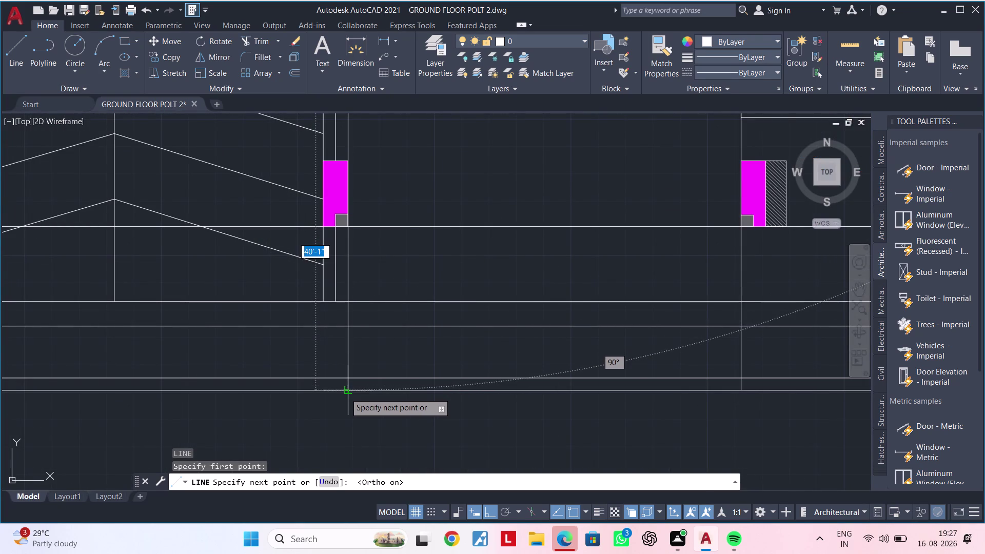
click(345, 393)
key(Escape)
key(Escape)
Cancel the line command and pan to the bottom boundary lines.
scroll(down, 3)
key(Escape)
scroll(down, 3)
middle_drag(451, 413, 418, 423)
key(Escape)
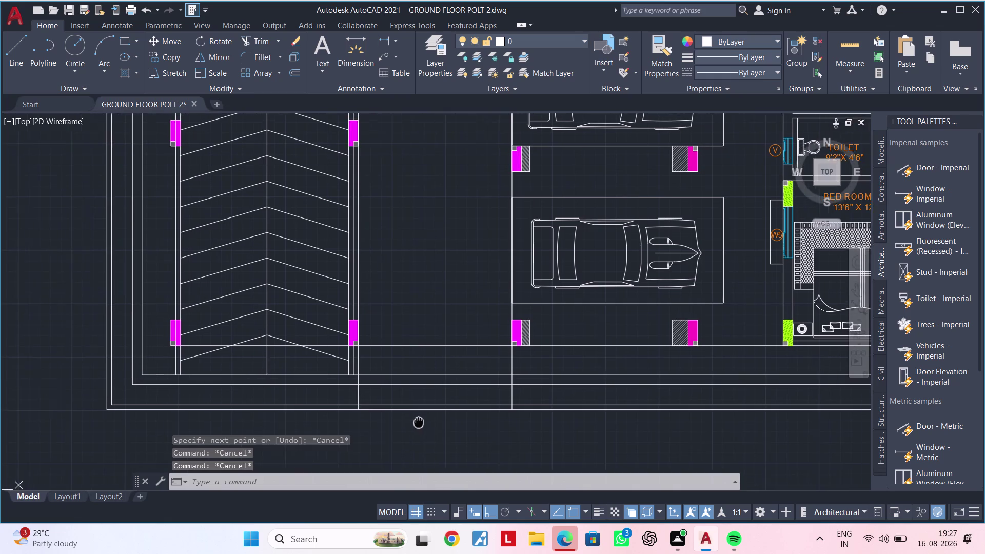
middle_drag(419, 422, 412, 423)
key(Escape)
key(Escape)
key(Escape)
scroll(up, 3)
key(Escape)
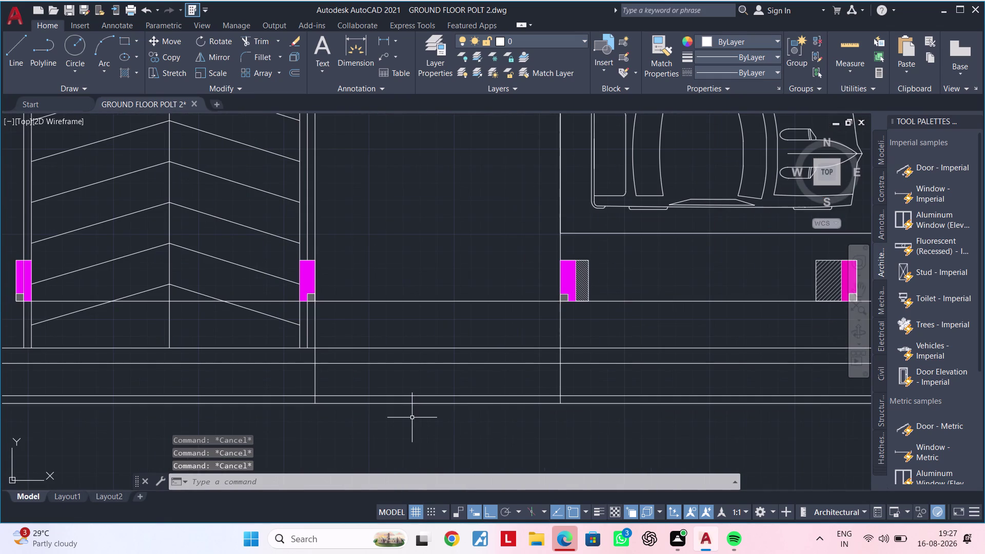
Try trimming the boundary line segments, then cancel the trim.
text(TR)
key(space)
drag(424, 418, 422, 382)
key(Escape)
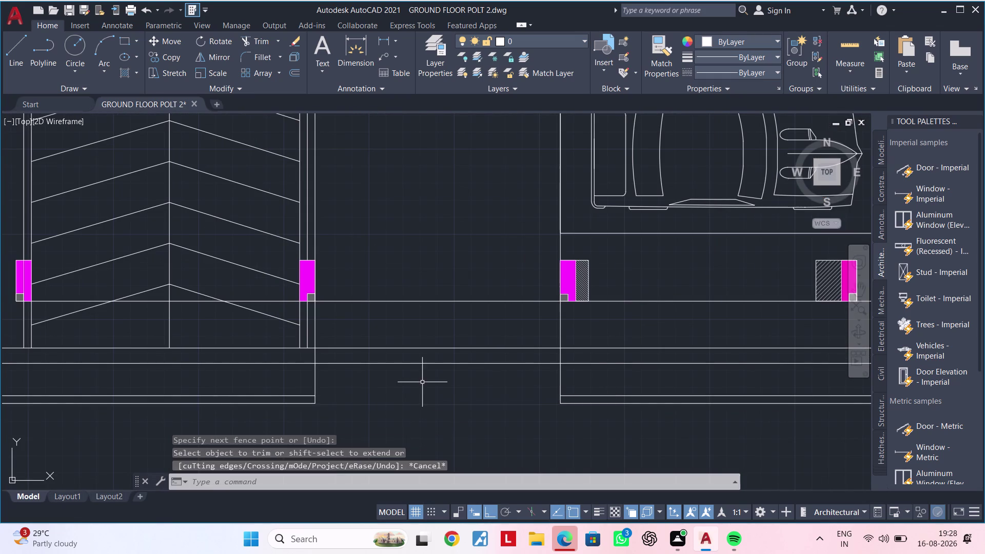
key(Escape)
key(Escape)
key(Escape)
Draw a line from the left boundary corner to the right vertical line.
text(L)
key(space)
scroll(up, 3)
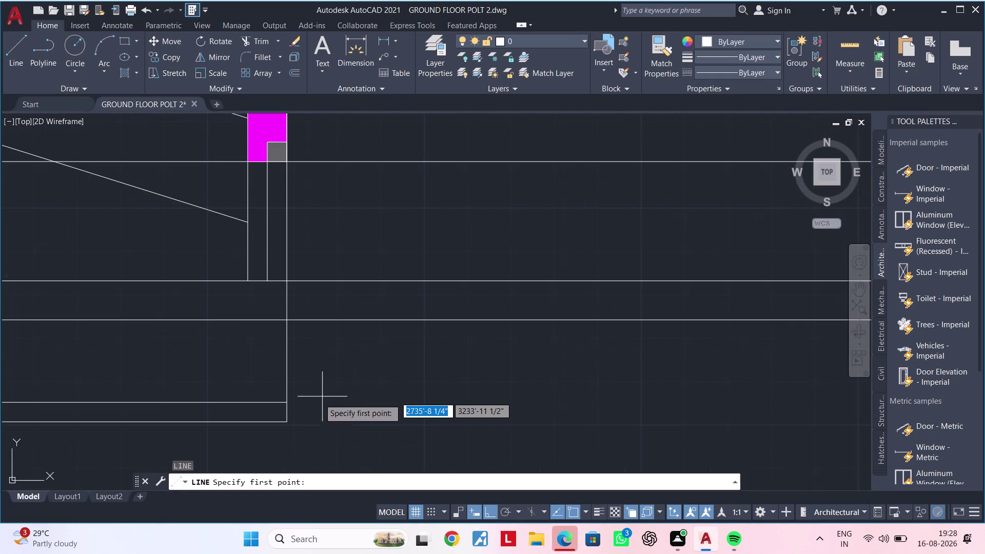
click(287, 402)
scroll(down, 3)
middle_drag(542, 423, 381, 408)
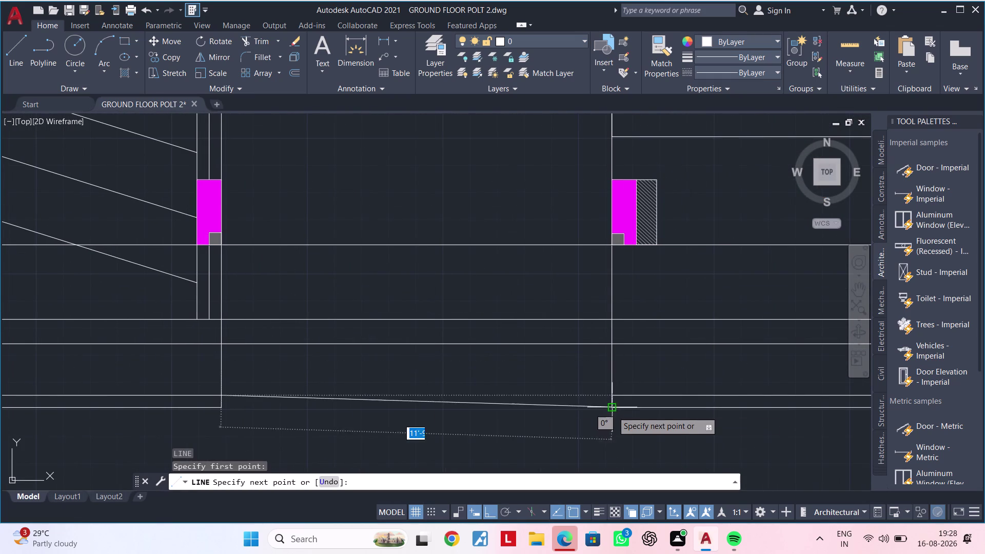
click(614, 397)
key(Escape)
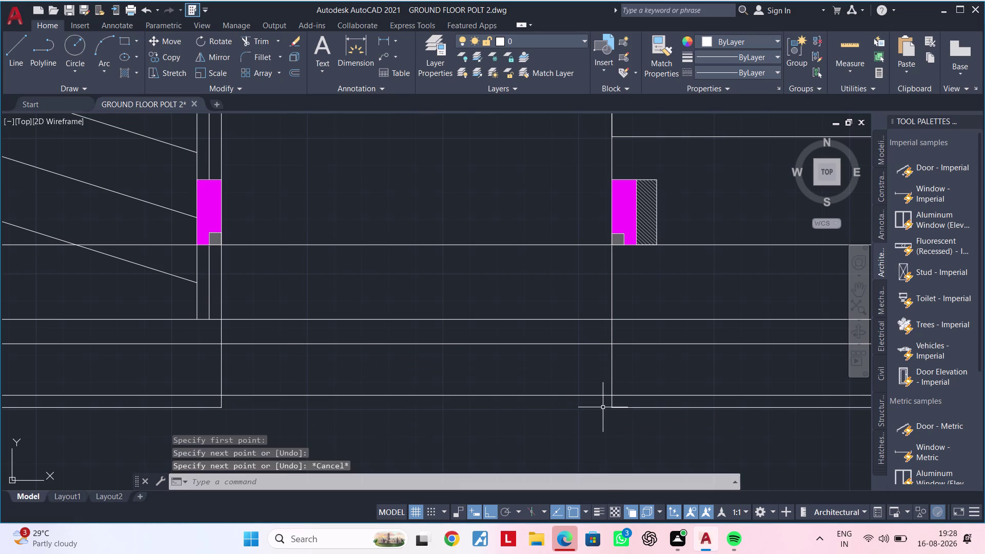
Draw a second connecting line to the right vertical line, then view the whole floor plan.
key(space)
click(222, 407)
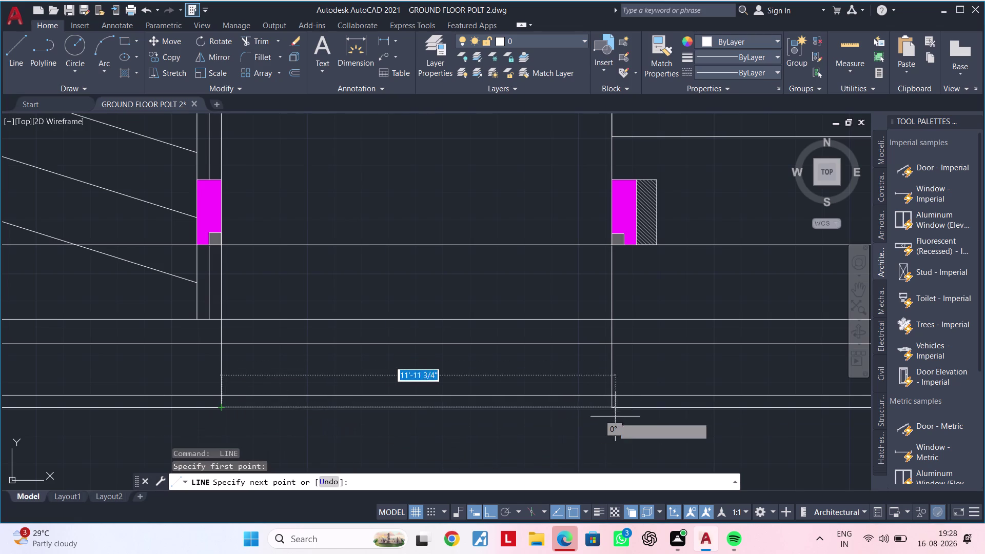
click(612, 409)
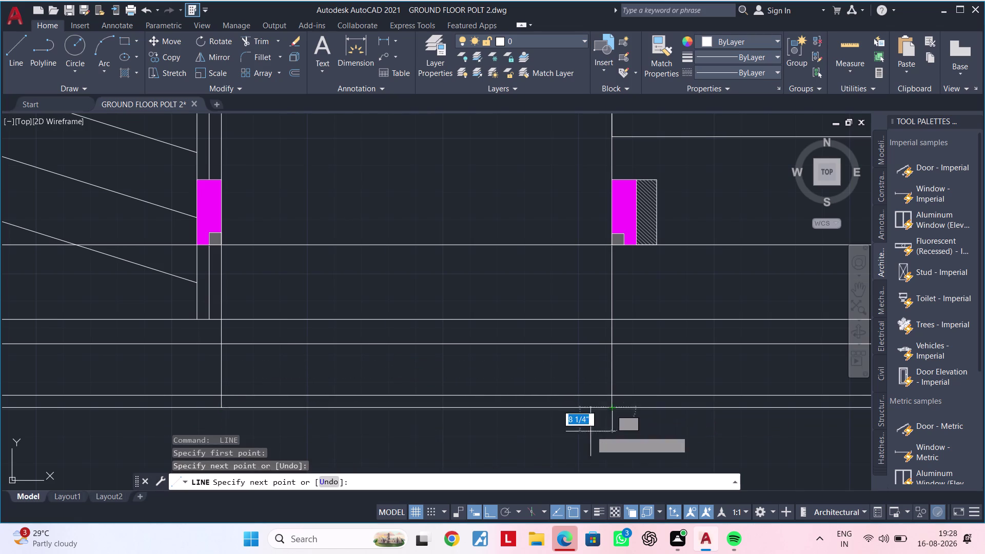
scroll(down, 3)
key(Escape)
key(Escape)
scroll(down, 3)
middle_drag(580, 433, 517, 409)
key(Escape)
key(Escape)
scroll(up, 3)
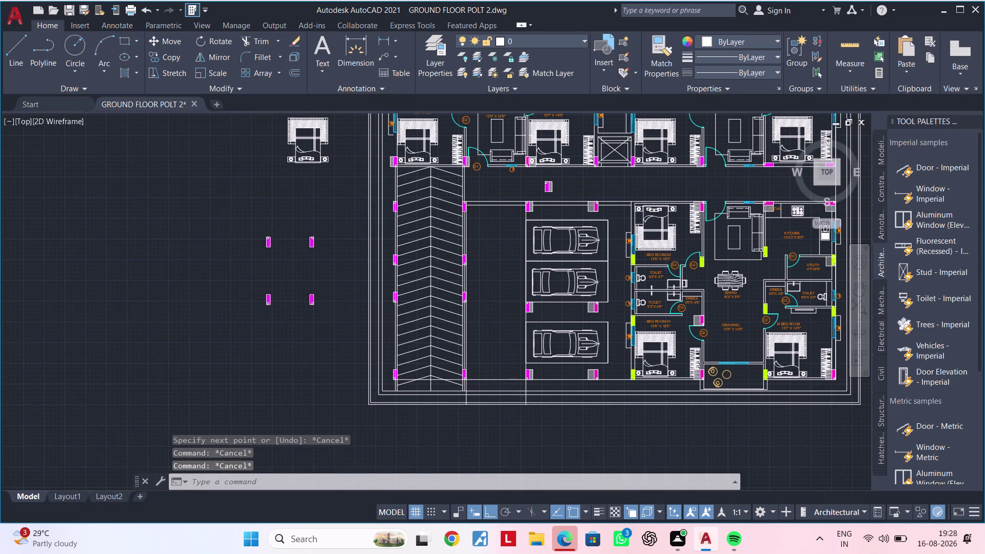
Select the vertical boundary line beside the parking, then clear the selection.
click(501, 391)
click(488, 369)
middle_drag(486, 381, 524, 508)
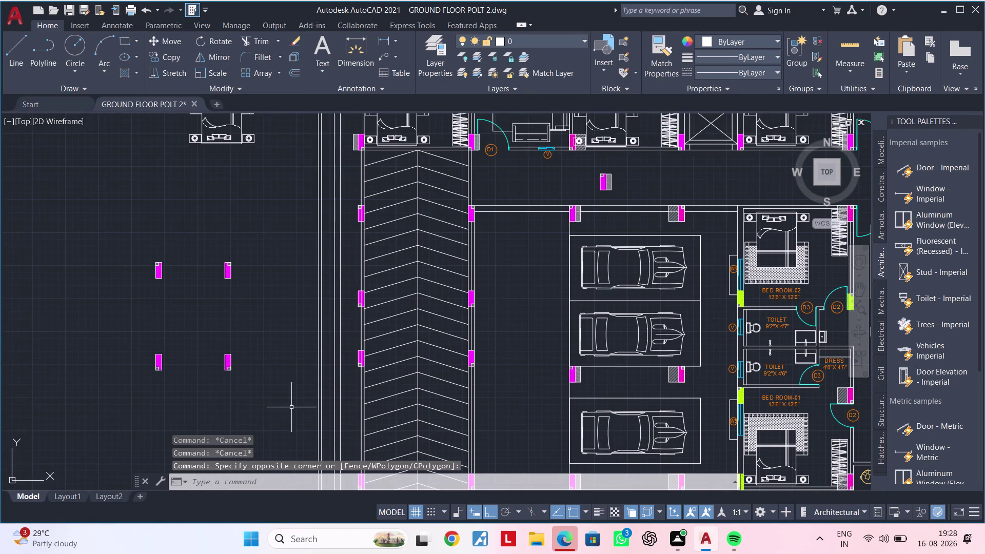
scroll(up, 3)
drag(348, 382, 338, 381)
click(312, 385)
scroll(down, 3)
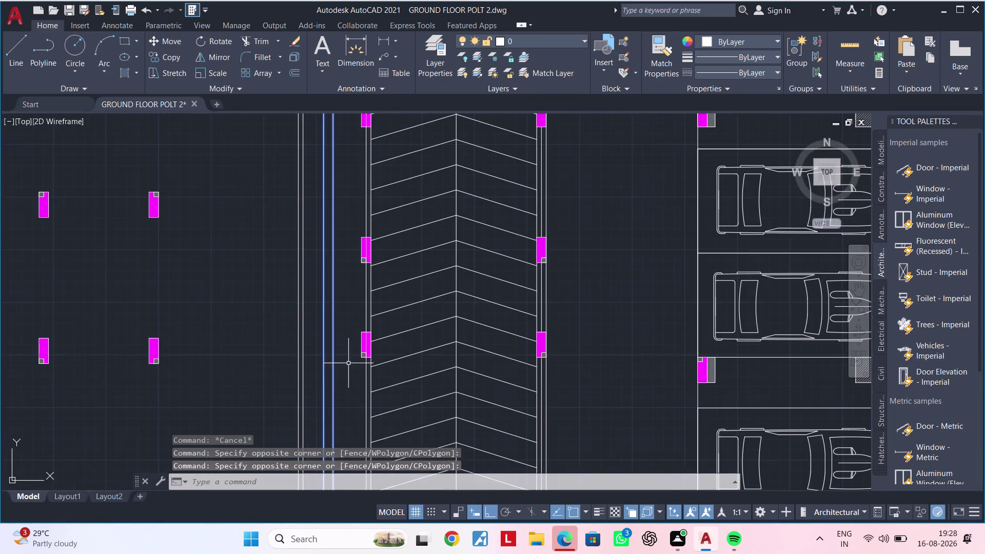
middle_drag(348, 363, 325, 532)
scroll(down, 3)
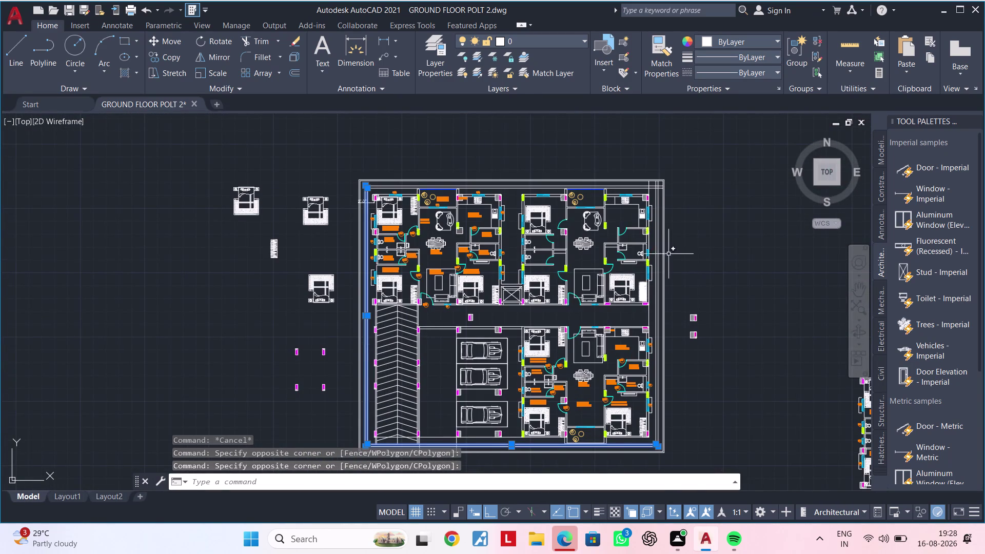
scroll(up, 3)
middle_drag(675, 192, 498, 273)
key(Escape)
key(Escape)
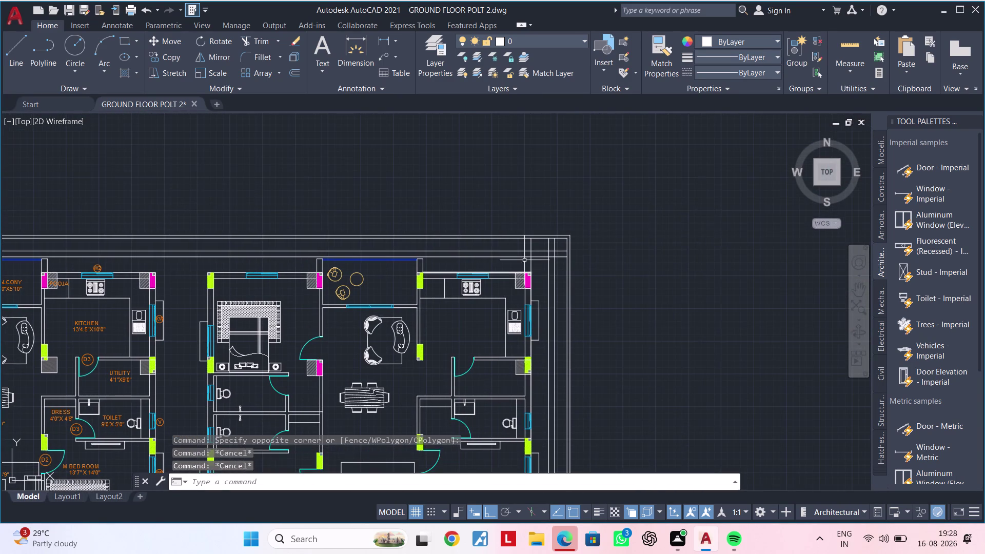
middle_drag(526, 258, 396, 283)
key(Escape)
key(Escape)
scroll(up, 3)
key(Escape)
key(Escape)
Fence-trim the overlapping line ends at the building's top right corner, then cancel.
key(t)
key(r)
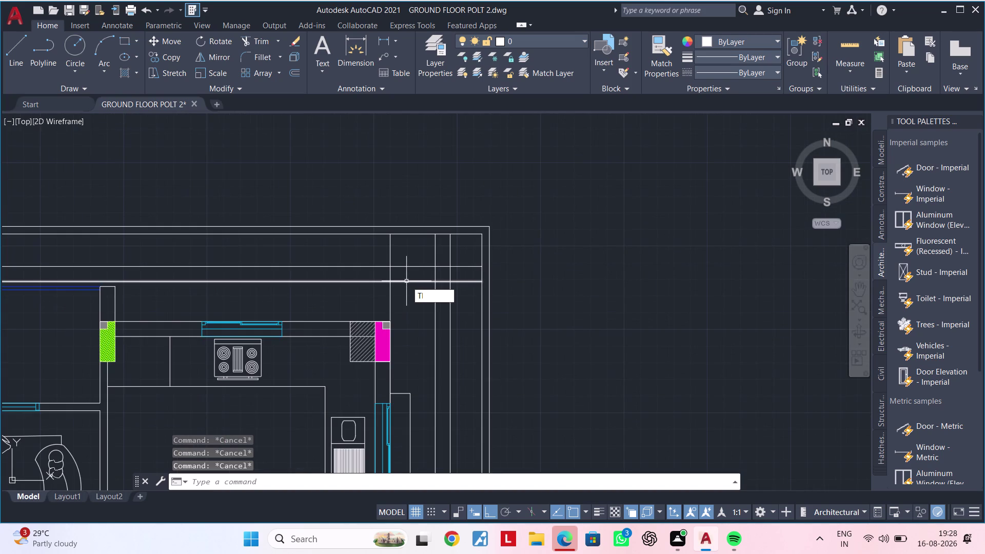
key(space)
click(374, 247)
drag(394, 247, 399, 247)
drag(421, 246, 431, 246)
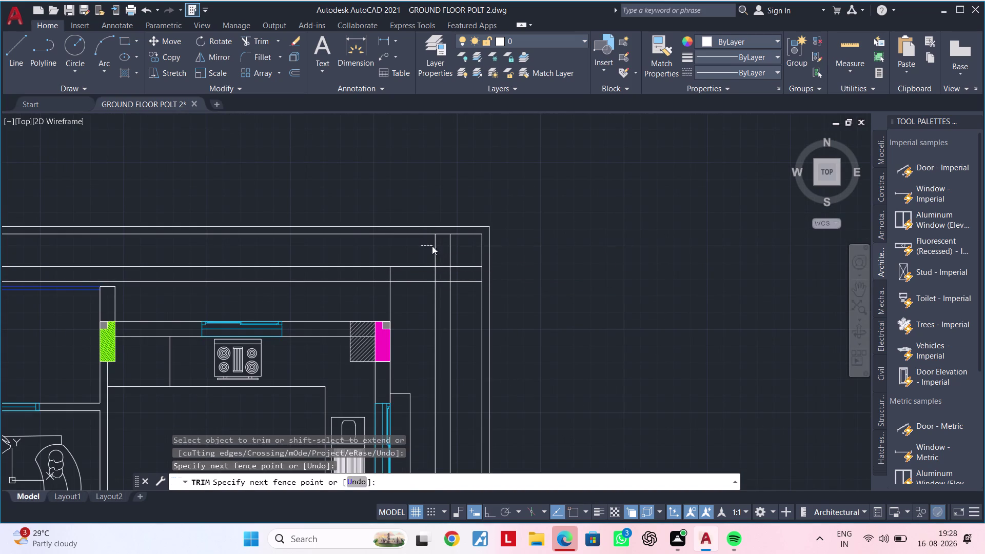
key(Escape)
key(space)
drag(418, 245, 441, 246)
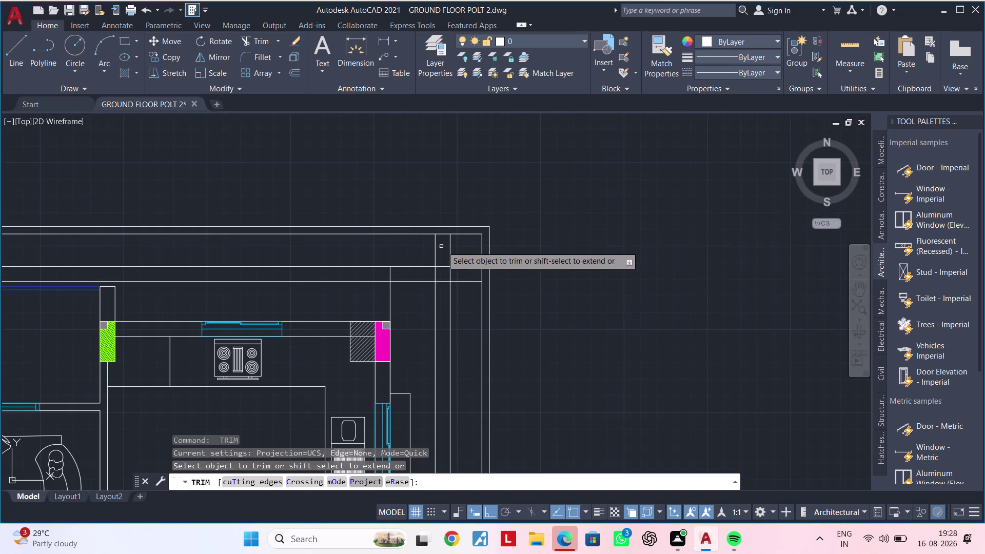
drag(440, 246, 458, 246)
drag(453, 247, 423, 249)
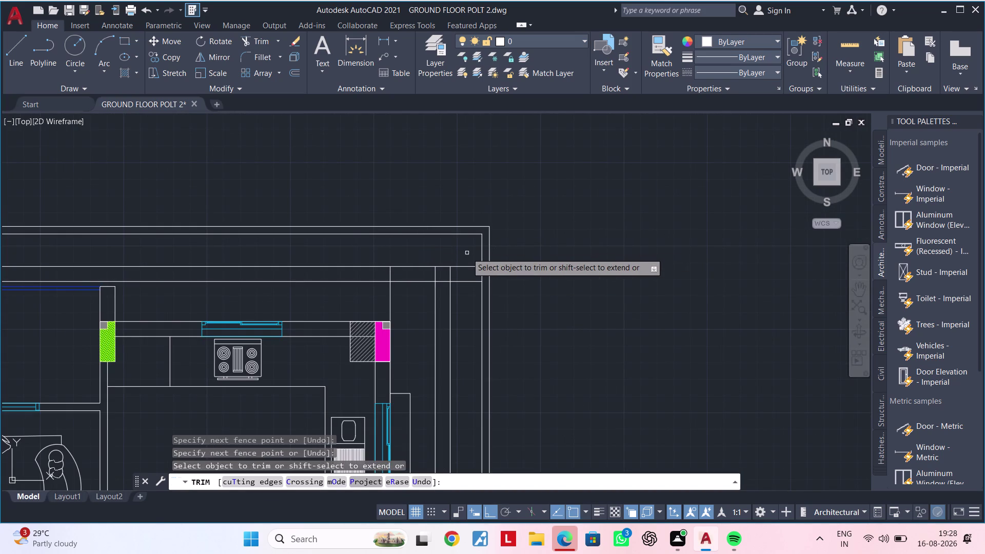
drag(466, 253, 466, 306)
key(Escape)
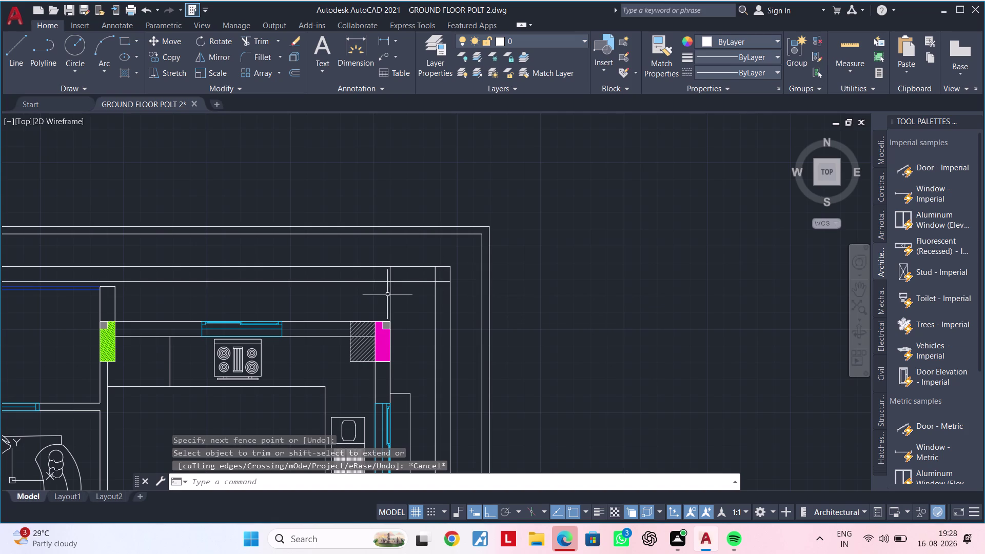
Retry TR fence trimming on the extra corner wall line ends, then cancel it.
scroll(up, 3)
text(T)
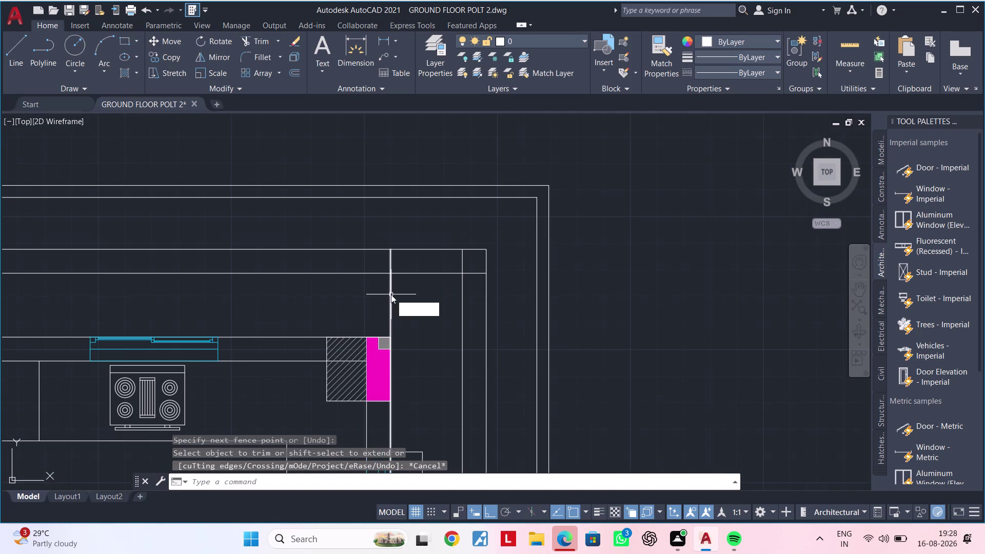
text(R)
key(space)
drag(404, 294, 375, 295)
scroll(up, 3)
click(386, 262)
click(460, 259)
click(493, 259)
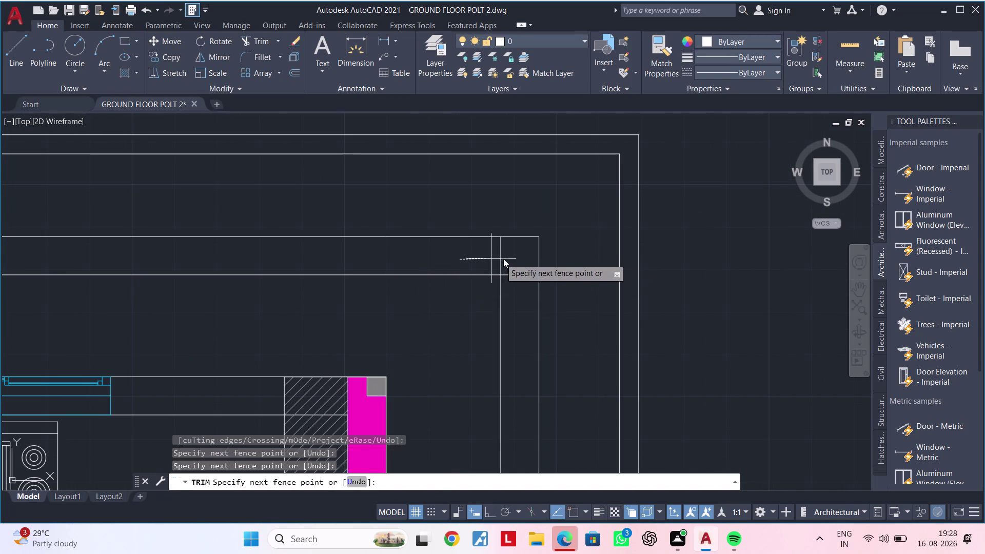
click(523, 260)
drag(523, 261, 525, 278)
drag(525, 280, 524, 297)
drag(517, 265, 452, 264)
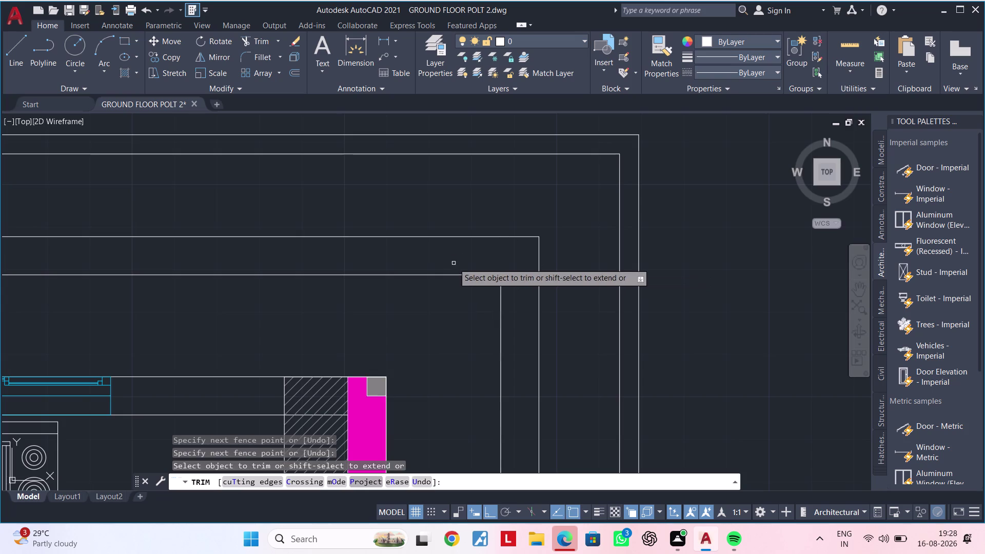
scroll(down, 3)
key(Escape)
Window-select and delete the 2'-3" dimension beside the upper bedroom wall.
scroll(down, 3)
middle_drag(437, 310, 503, 288)
scroll(up, 3)
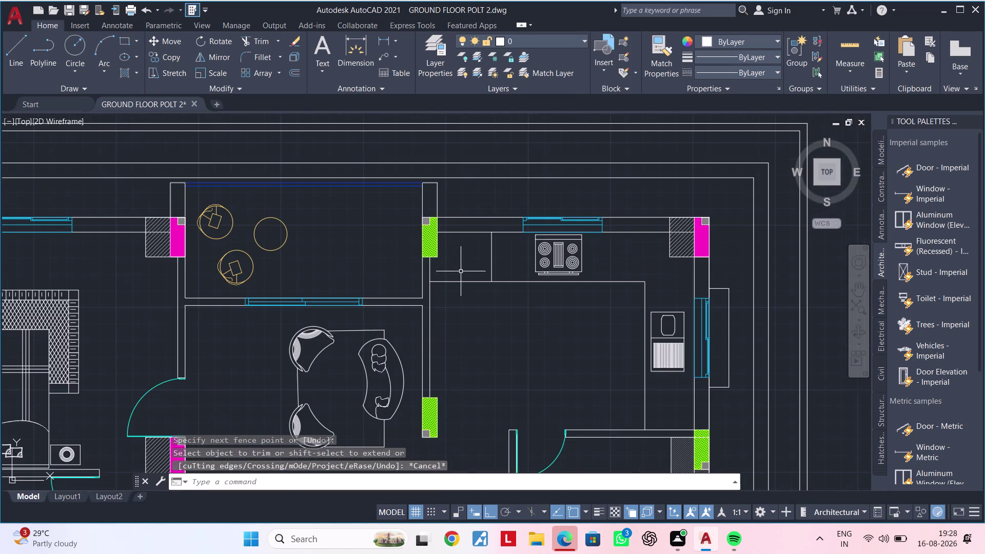
scroll(down, 3)
middle_drag(448, 283, 625, 271)
scroll(down, 3)
middle_drag(455, 301, 497, 284)
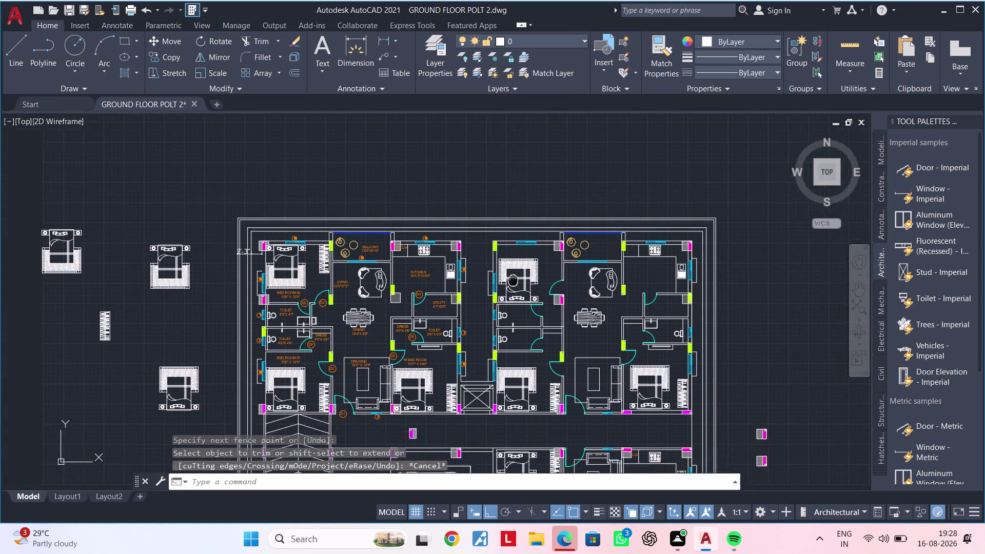
middle_drag(497, 285, 541, 276)
scroll(up, 3)
middle_drag(364, 279, 548, 317)
scroll(up, 3)
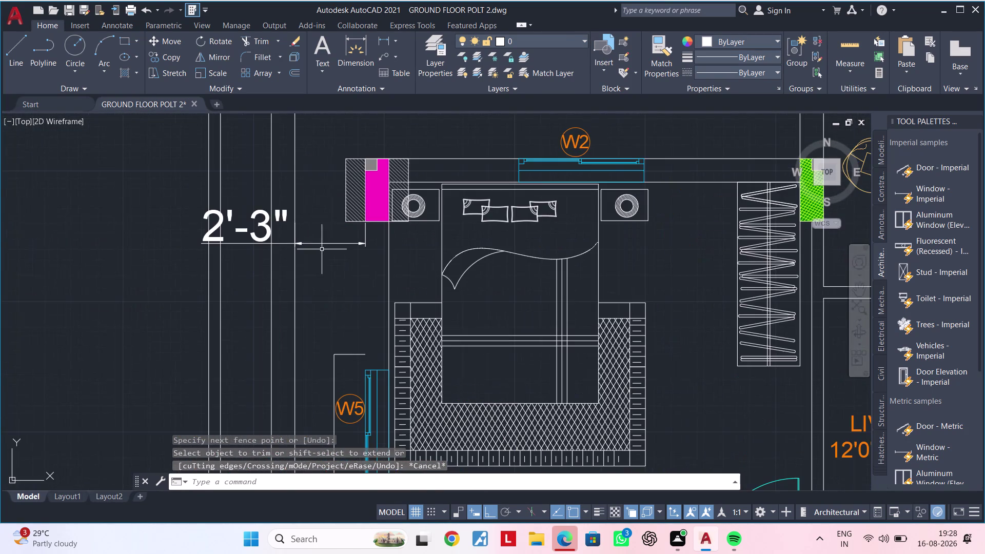
click(328, 241)
click(322, 244)
key(Delete)
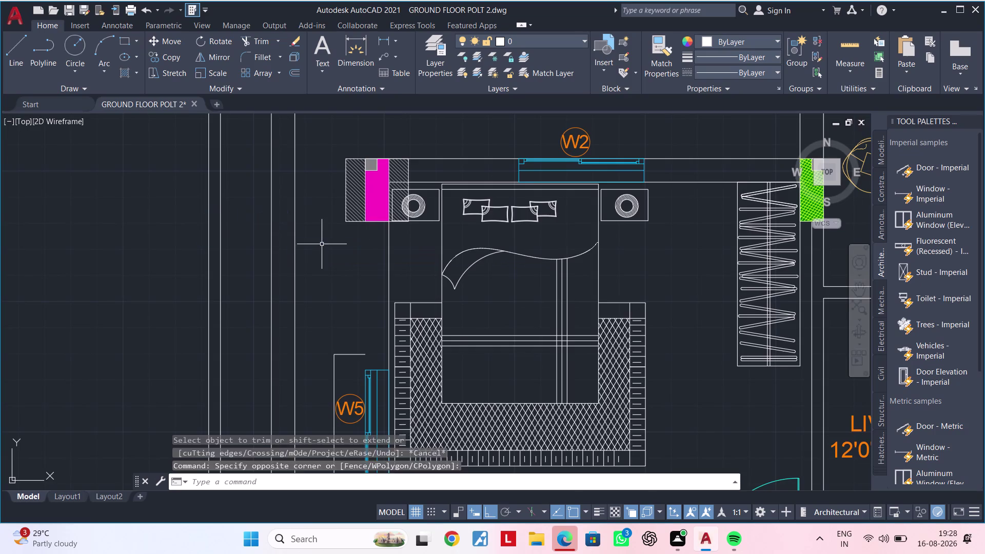
Zoom and pan out to view the whole plan.
scroll(down, 3)
scroll(down, 3)
scroll(up, 3)
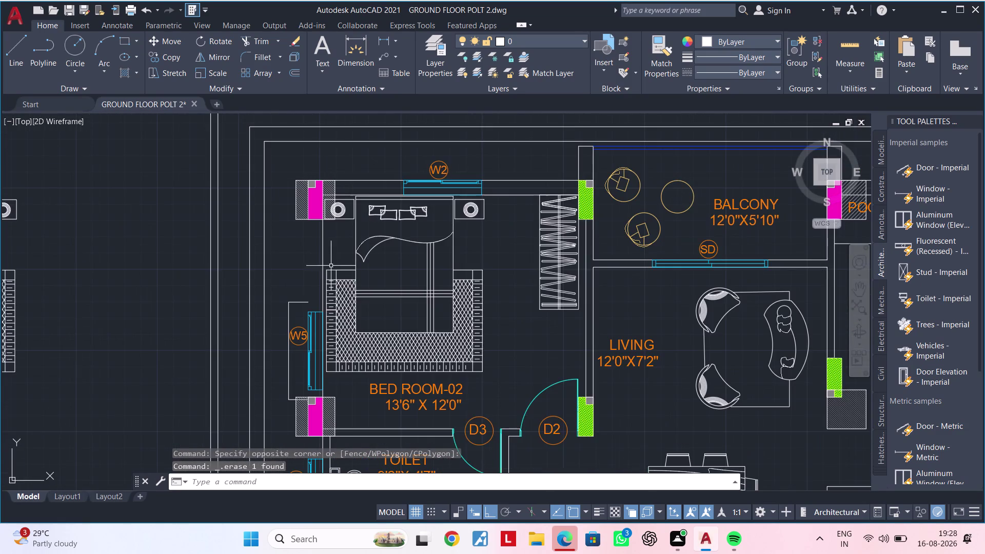
scroll(down, 3)
middle_drag(323, 267, 340, 163)
scroll(down, 3)
middle_drag(338, 228, 336, 209)
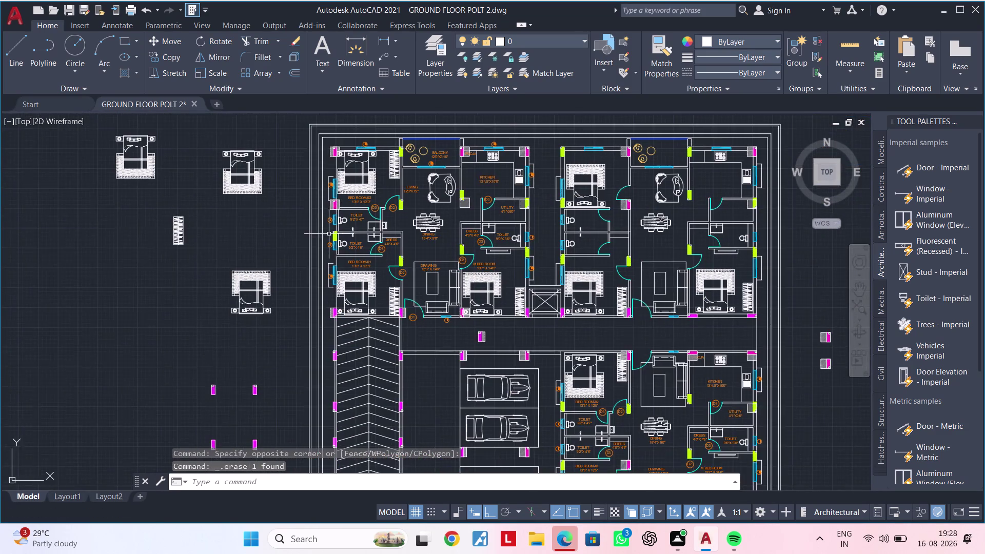
scroll(up, 3)
Start a line at the column corner on the lower bedroom's left wall.
text(L)
key(space)
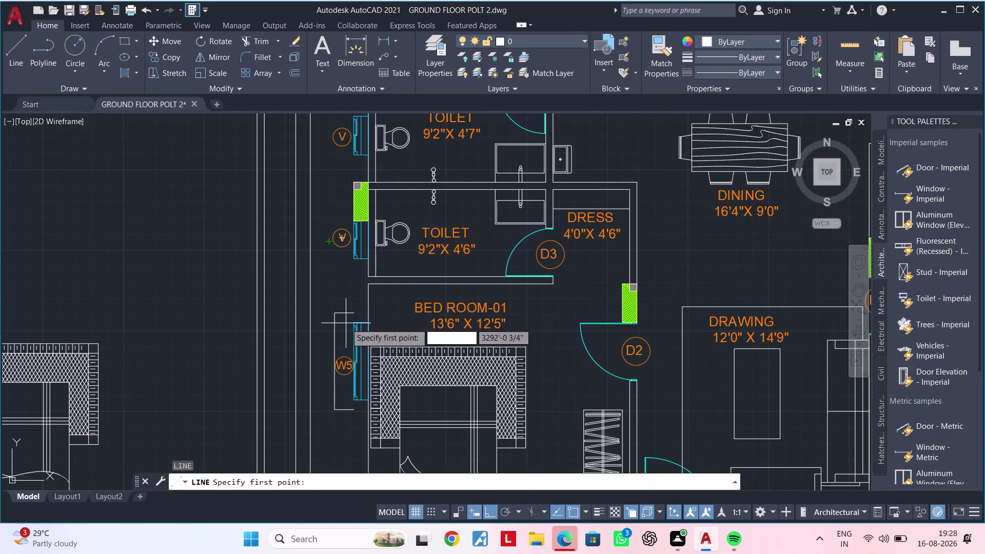
middle_drag(355, 372, 364, 213)
scroll(up, 3)
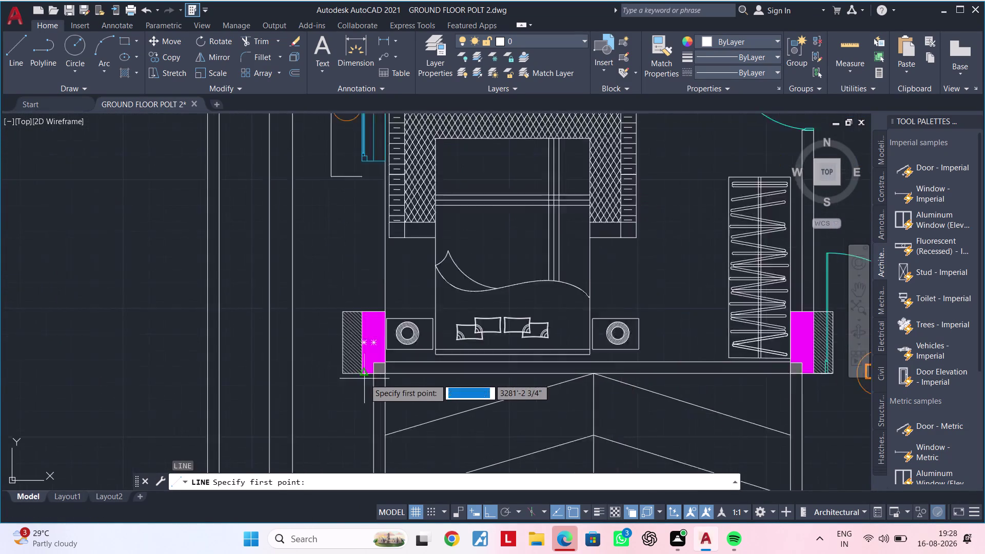
scroll(up, 3)
click(360, 370)
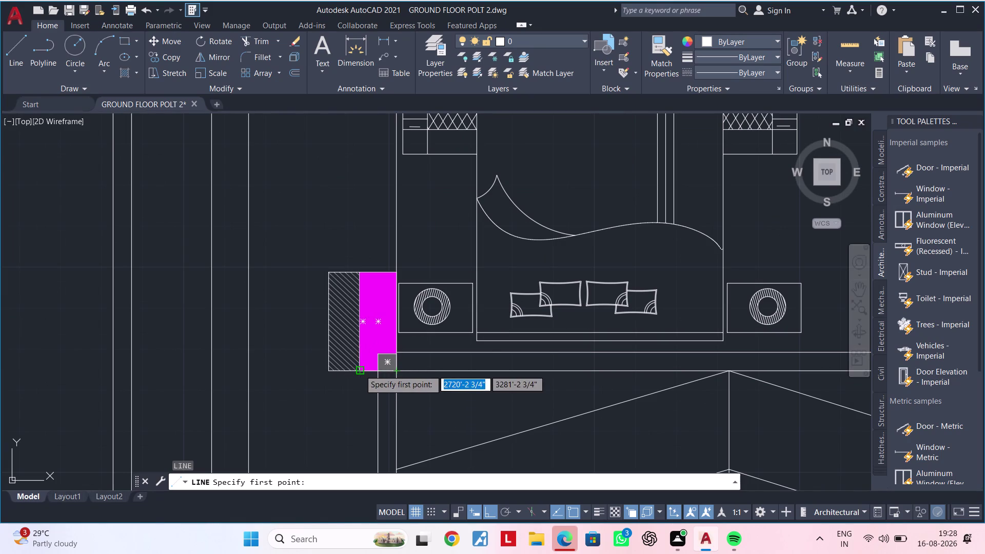
Carry the line up past the toilet to the top column by BED ROOM-02.
middle_drag(379, 182, 367, 385)
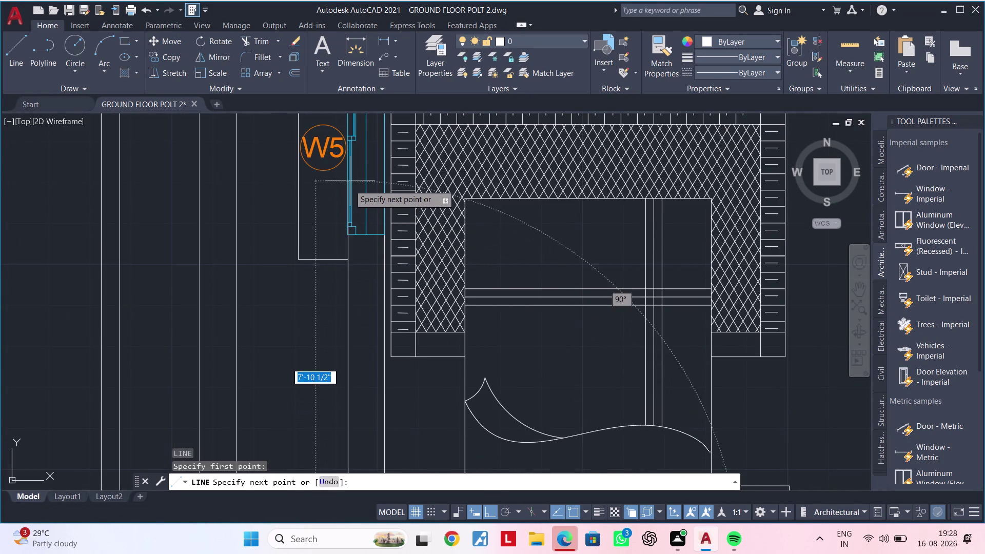
middle_drag(349, 182, 333, 424)
middle_drag(339, 155, 318, 357)
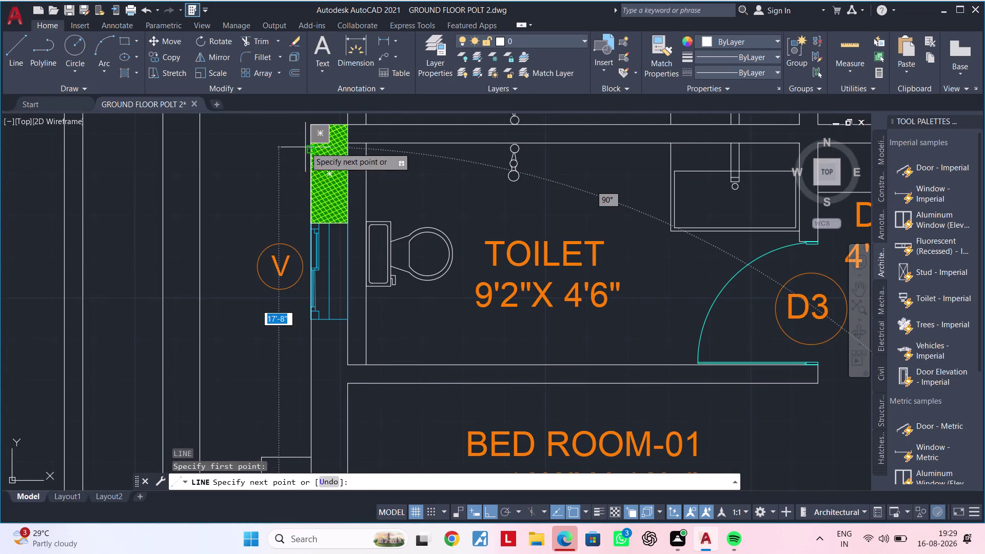
middle_drag(304, 150, 281, 408)
middle_drag(281, 196, 262, 468)
scroll(up, 3)
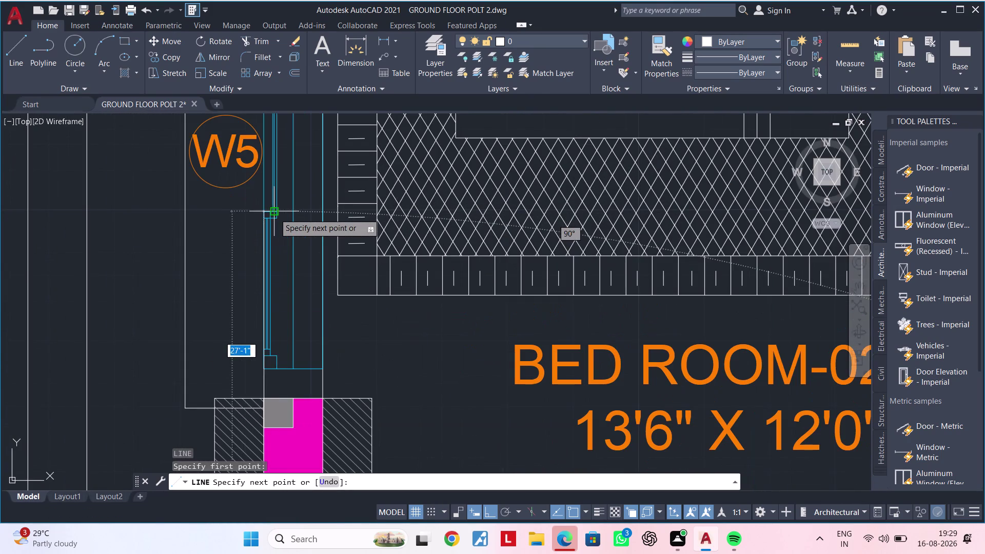
middle_drag(275, 196, 235, 515)
middle_drag(246, 257, 226, 542)
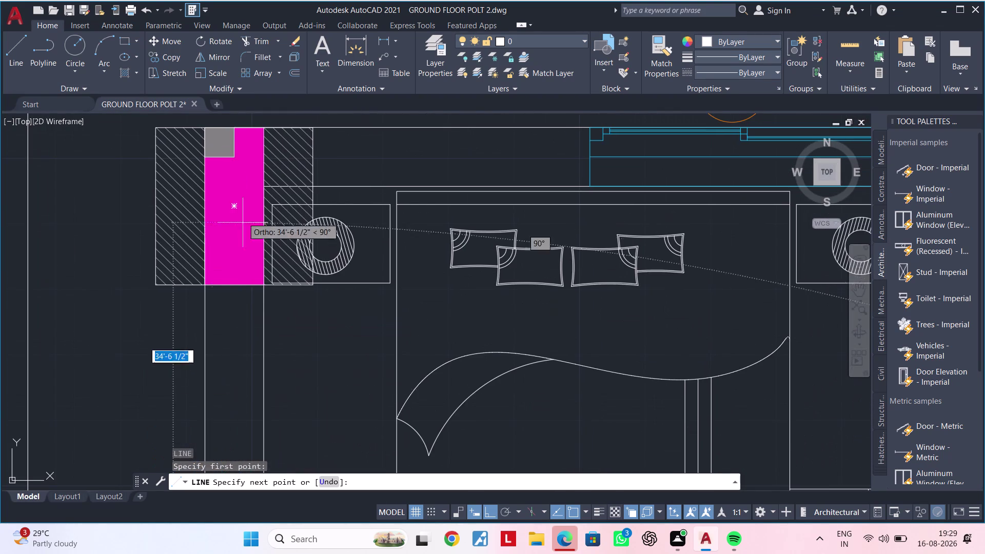
middle_drag(241, 232, 242, 392)
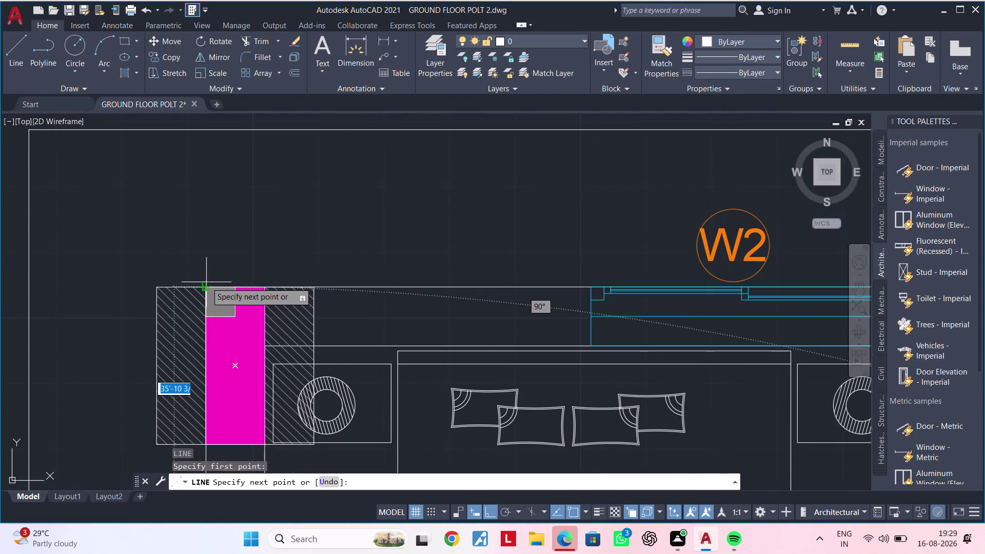
click(205, 287)
Cancel the line command and pan across the upper plan.
scroll(down, 3)
key(Escape)
key(Escape)
scroll(down, 3)
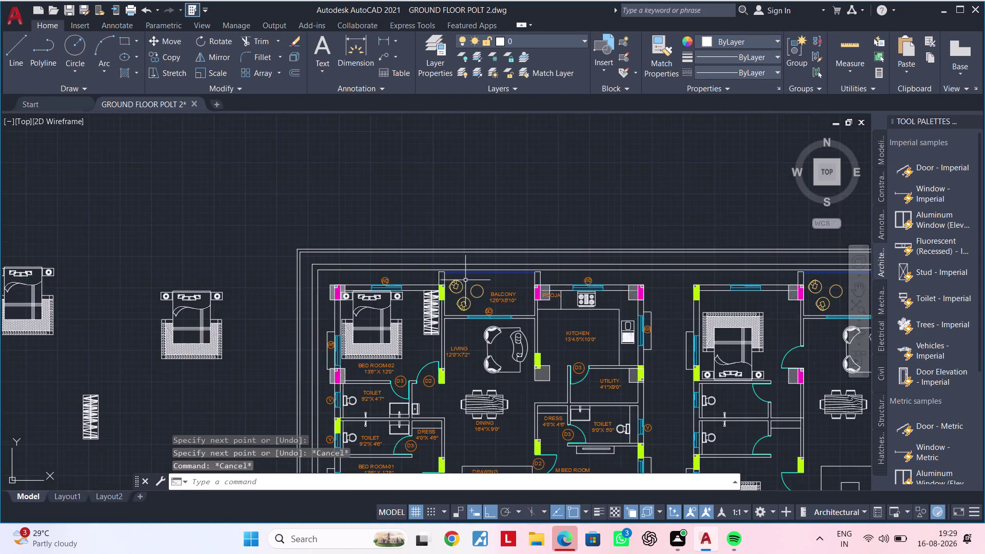
middle_drag(381, 269, 183, 242)
key(Escape)
middle_drag(497, 254, 398, 254)
key(Escape)
scroll(up, 3)
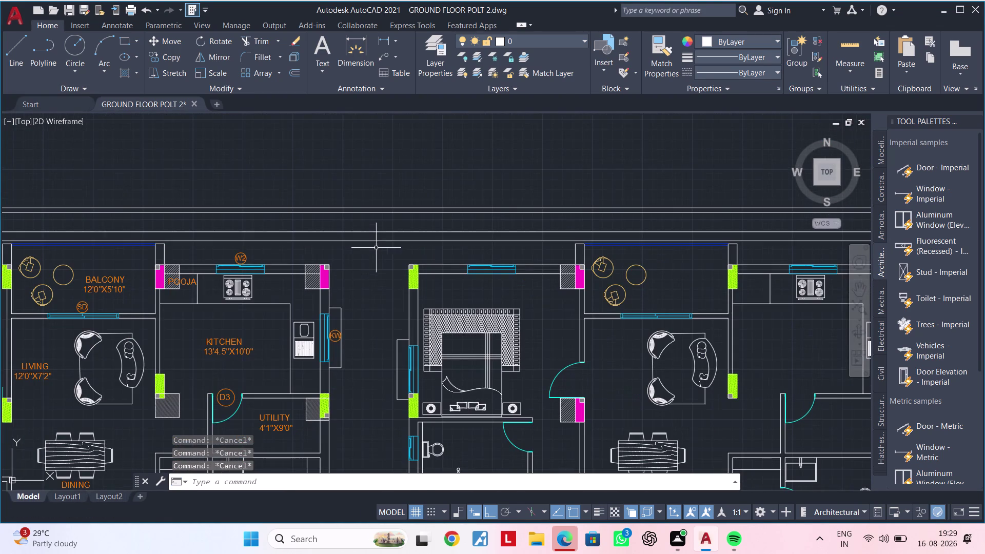
Select the top and right boundary lines of the plot.
click(381, 254)
click(356, 224)
scroll(down, 3)
scroll(up, 3)
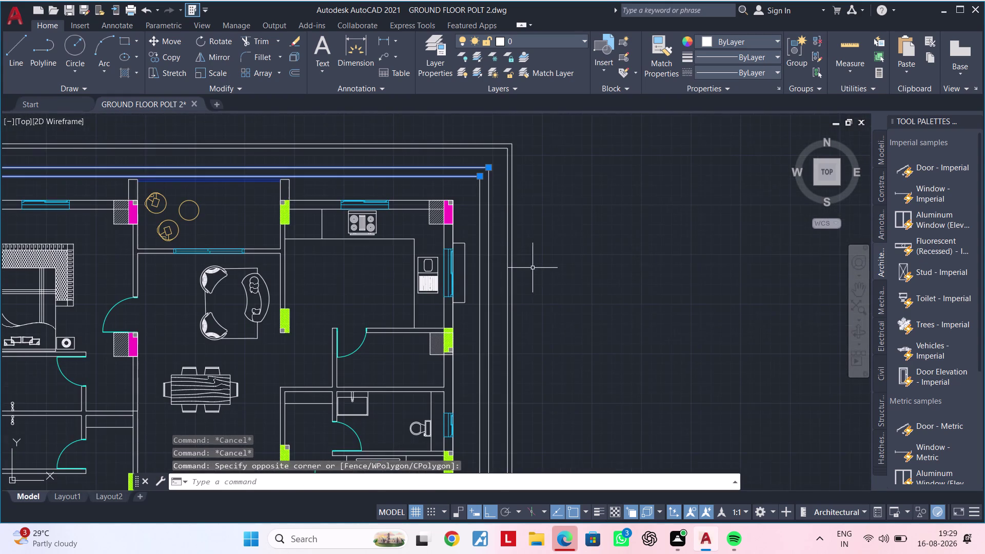
click(497, 269)
click(473, 280)
scroll(down, 3)
middle_drag(478, 313, 514, 144)
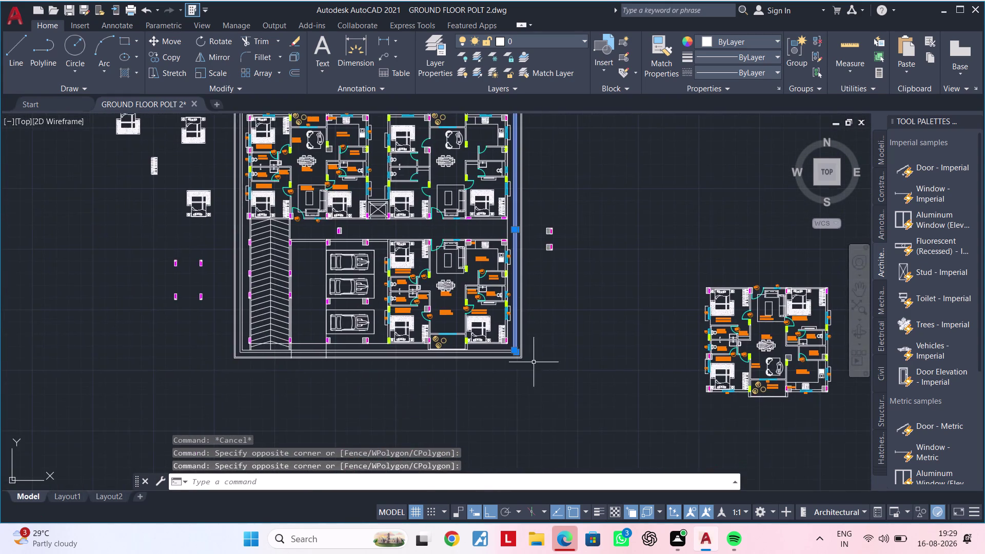
scroll(up, 3)
Add the bottom and left boundary lines to the selection.
click(435, 277)
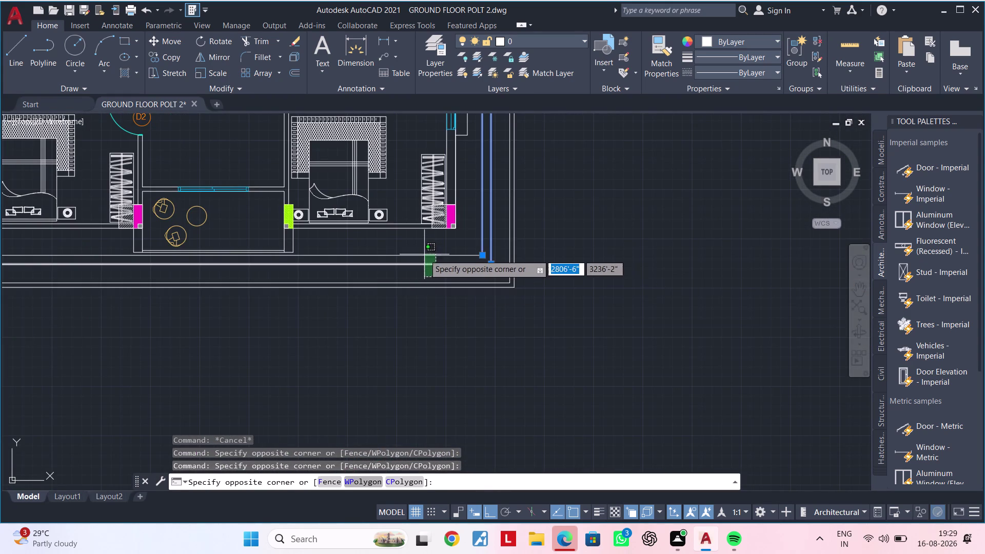
click(424, 253)
scroll(down, 3)
middle_drag(306, 297, 701, 357)
scroll(up, 3)
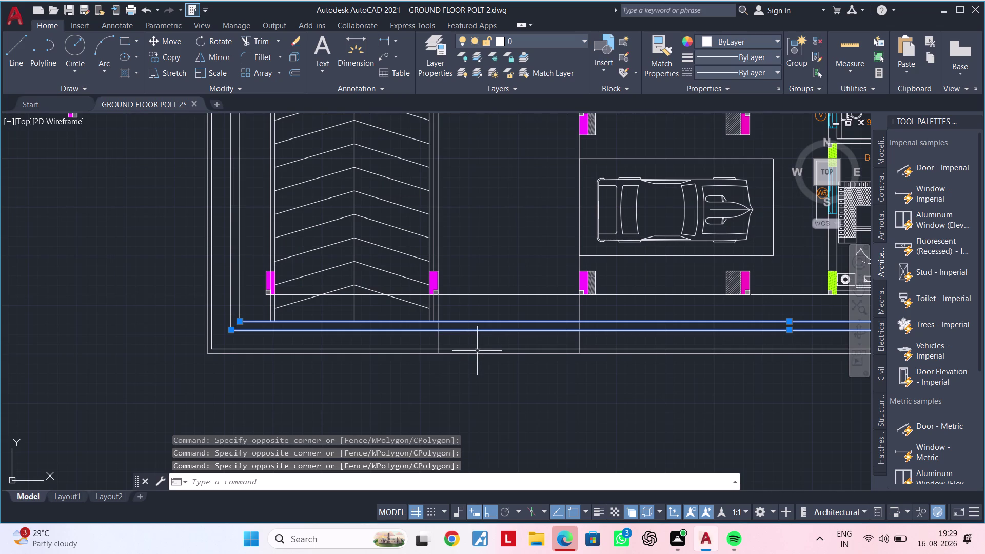
middle_drag(475, 340, 481, 394)
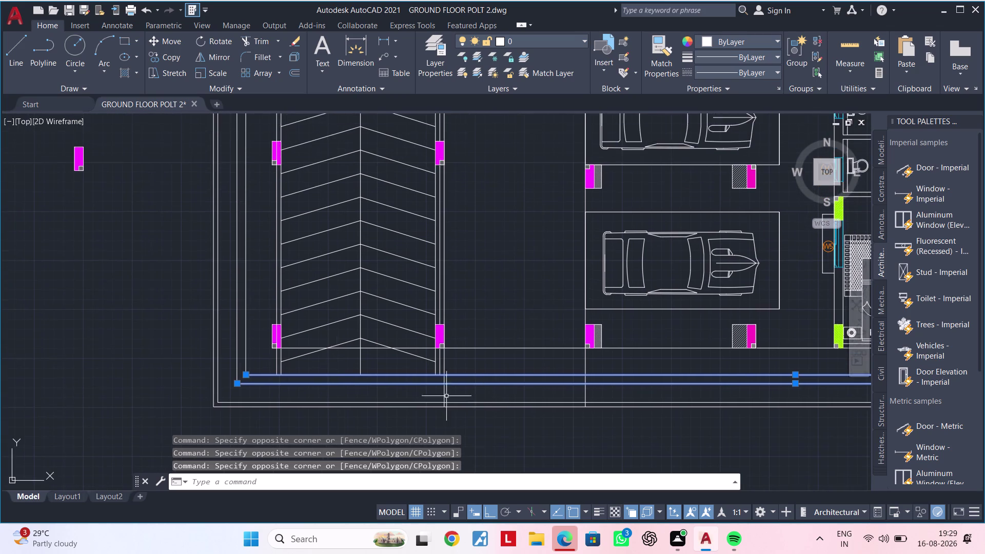
scroll(up, 3)
drag(227, 263, 214, 268)
click(166, 288)
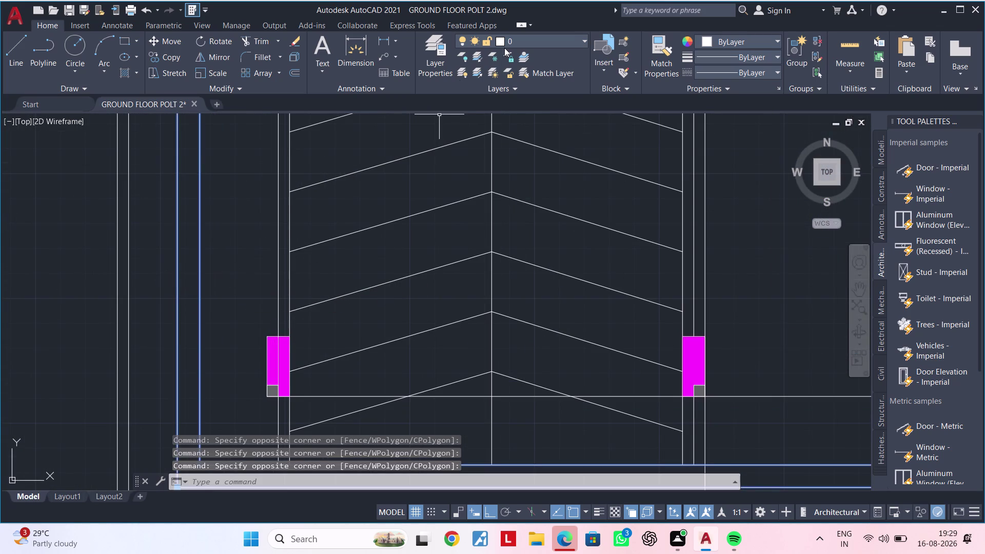
Move the selected boundary lines to the INNER WALL layer and clear the selection.
click(515, 42)
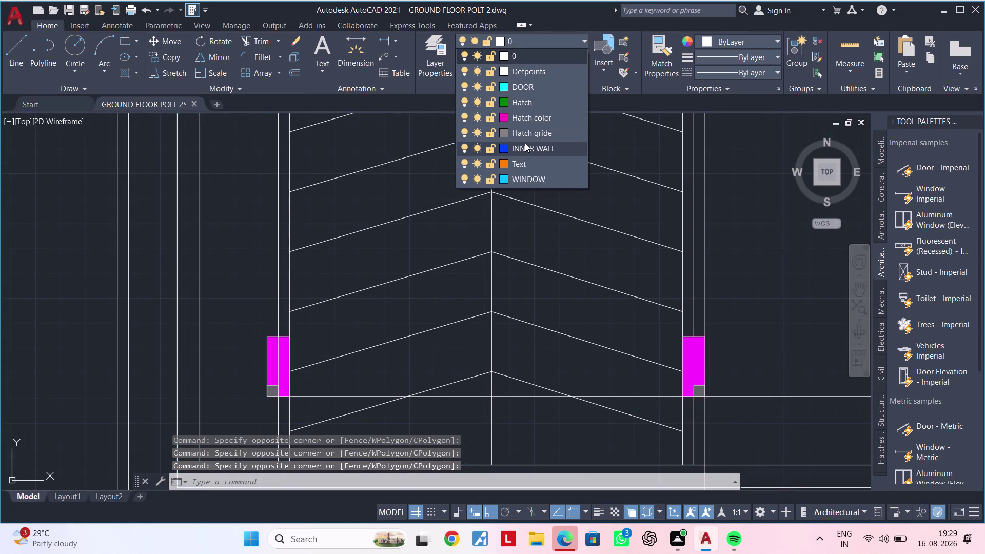
click(537, 151)
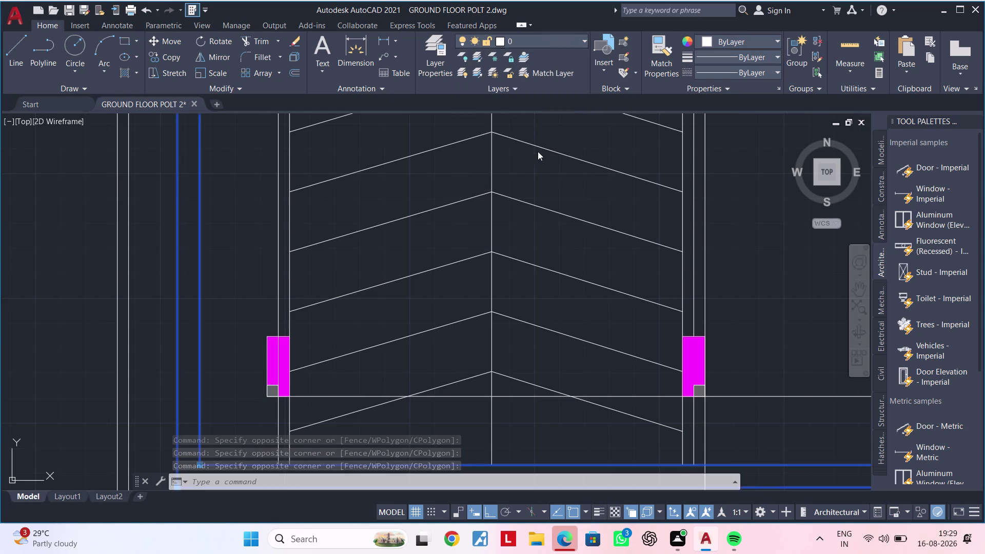
scroll(down, 3)
key(Escape)
key(Escape)
scroll(down, 3)
middle_drag(606, 260, 294, 256)
key(Escape)
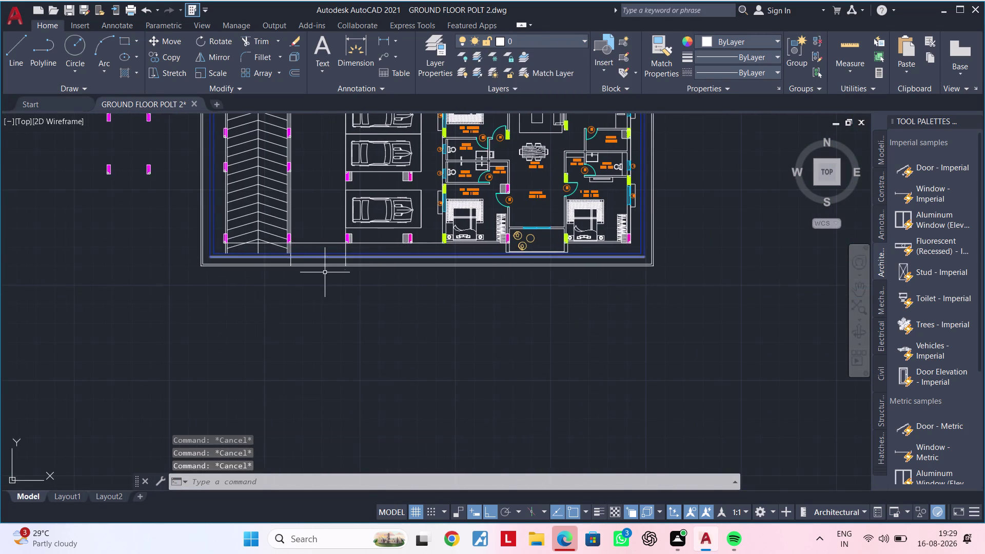
scroll(up, 3)
middle_drag(299, 278, 325, 319)
click(324, 319)
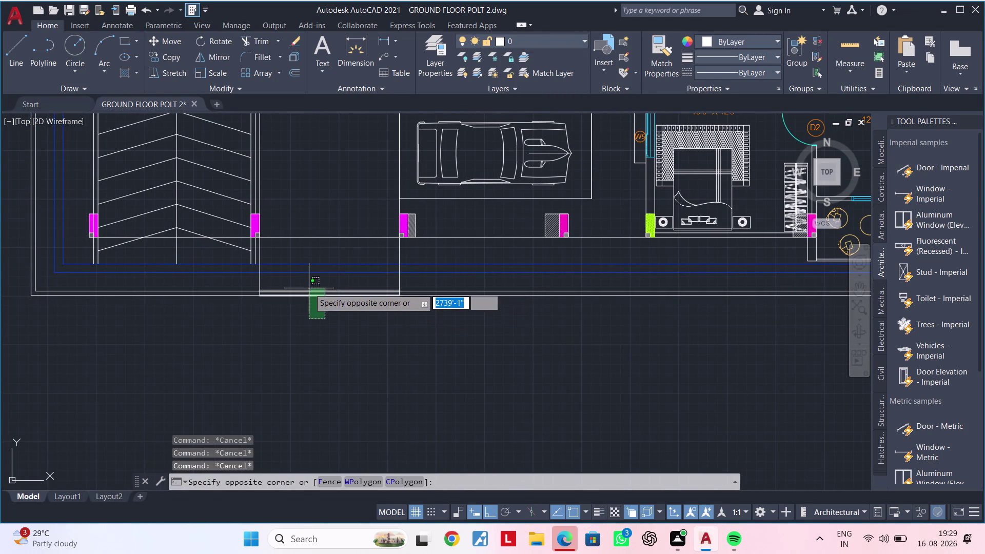
click(308, 287)
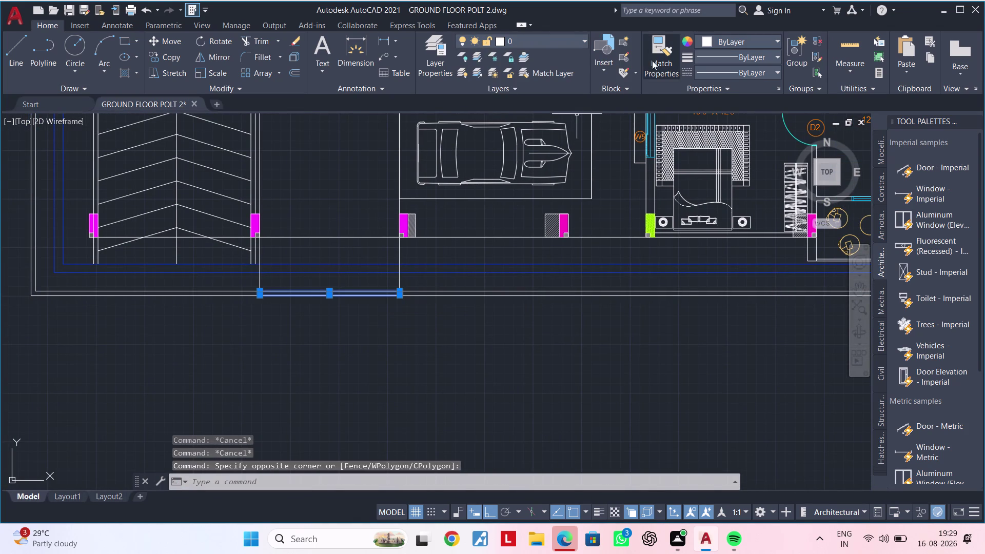
click(760, 42)
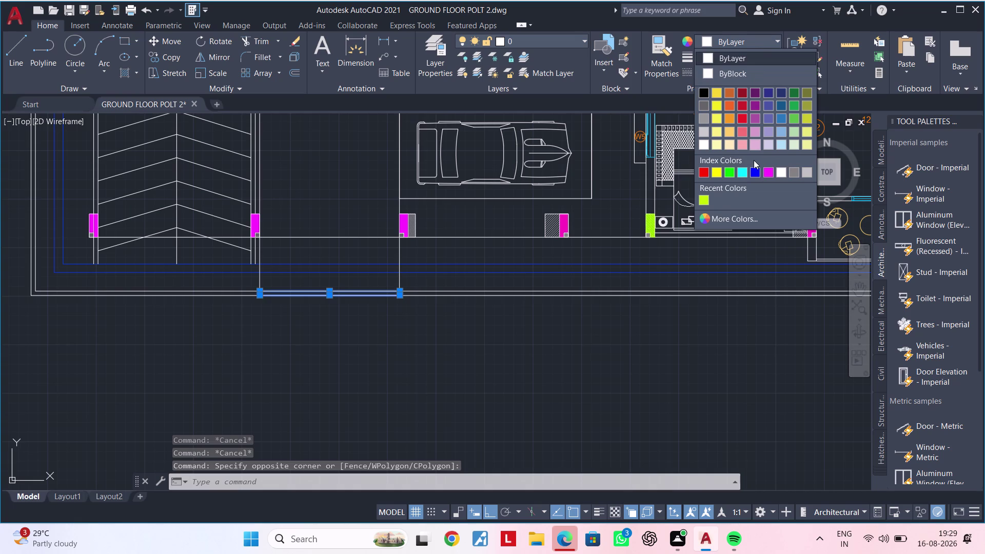
click(773, 173)
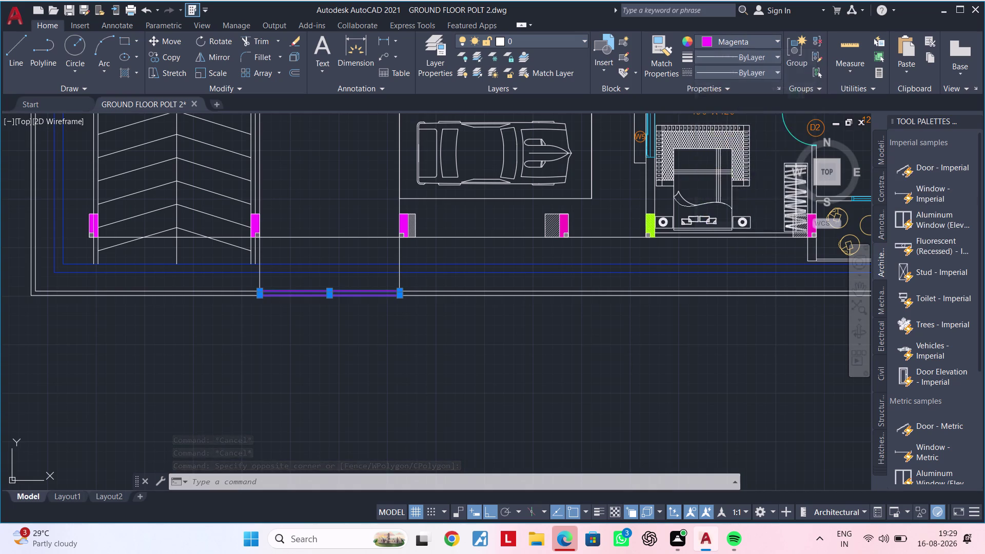
key(Escape)
scroll(down, 3)
middle_drag(705, 335, 434, 405)
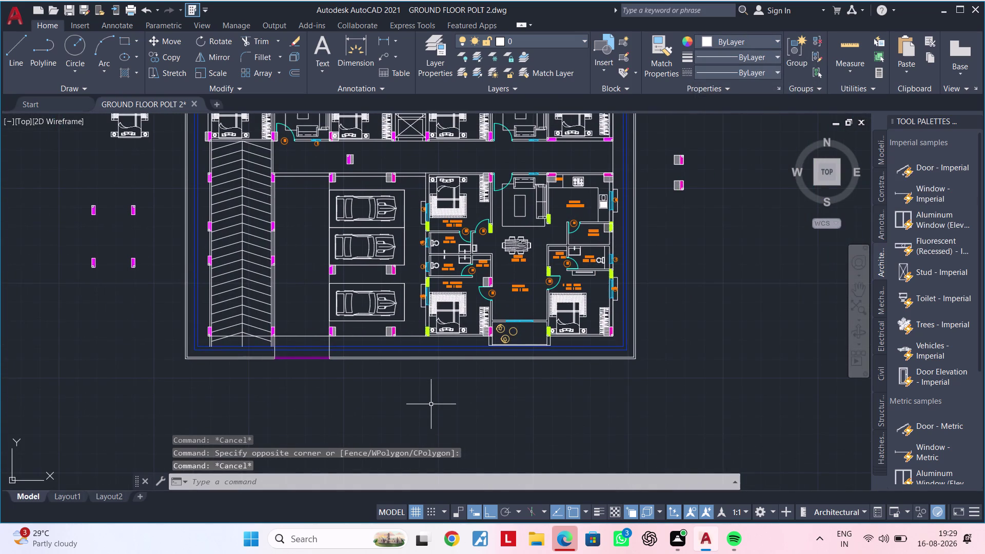
middle_drag(431, 404, 503, 396)
scroll(up, 3)
scroll(down, 3)
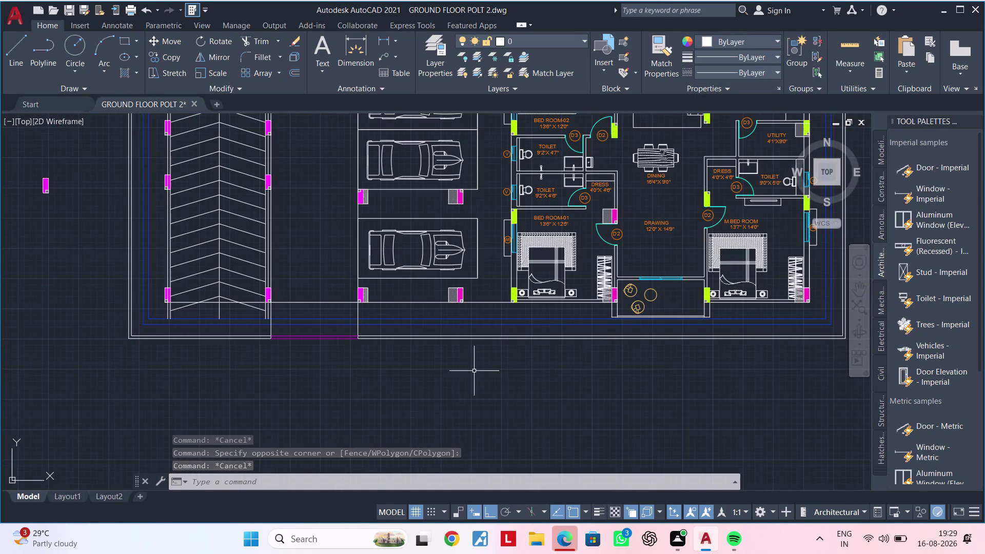
middle_drag(470, 350, 445, 377)
scroll(up, 3)
click(397, 382)
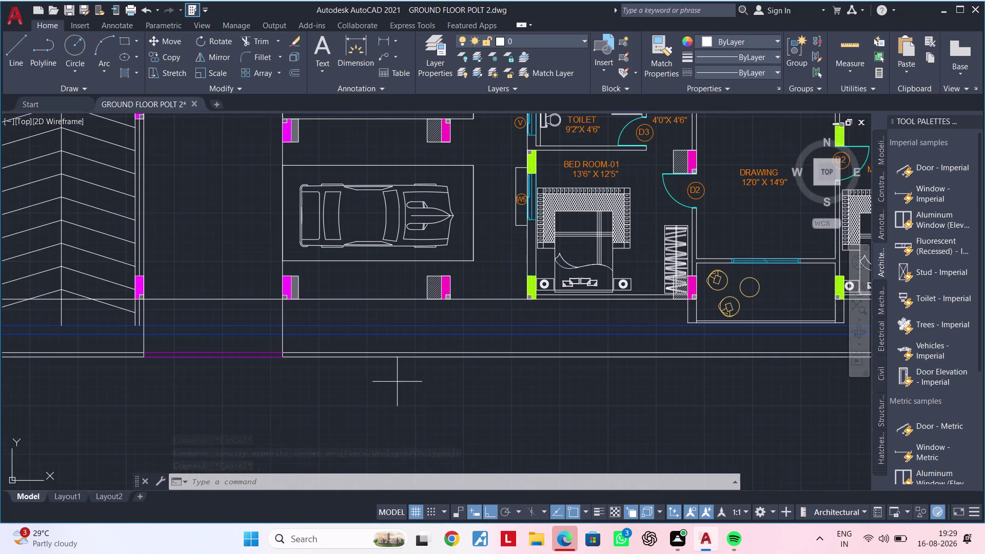
click(391, 352)
scroll(down, 3)
scroll(down, 3)
middle_drag(398, 375, 398, 383)
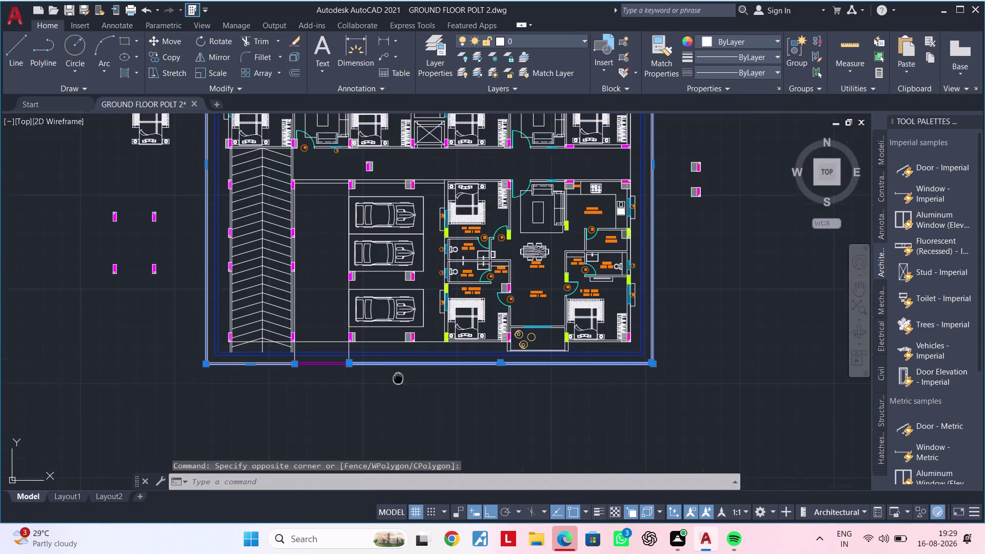
middle_drag(398, 383, 401, 512)
middle_drag(558, 83, 558, 147)
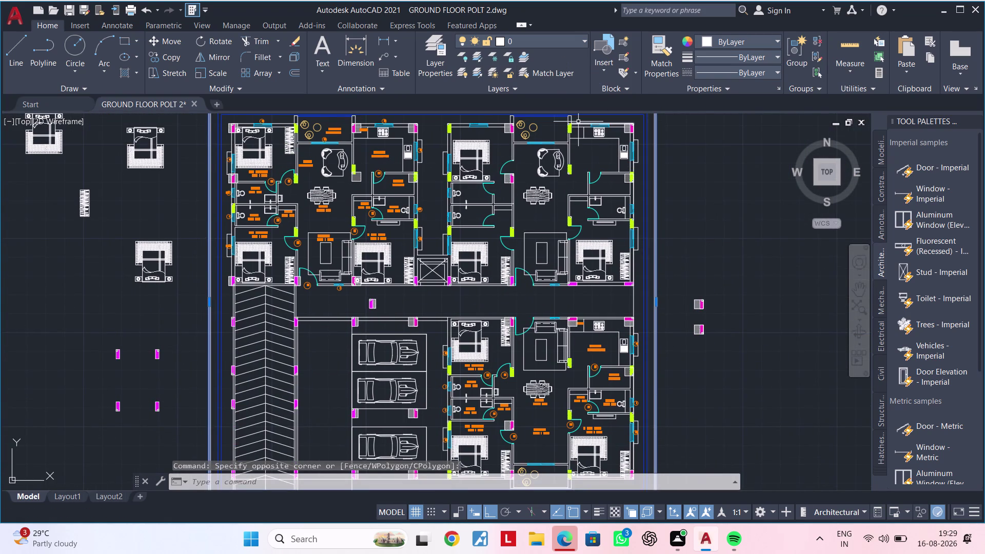
middle_drag(558, 147, 555, 254)
middle_drag(545, 212, 522, 343)
scroll(up, 3)
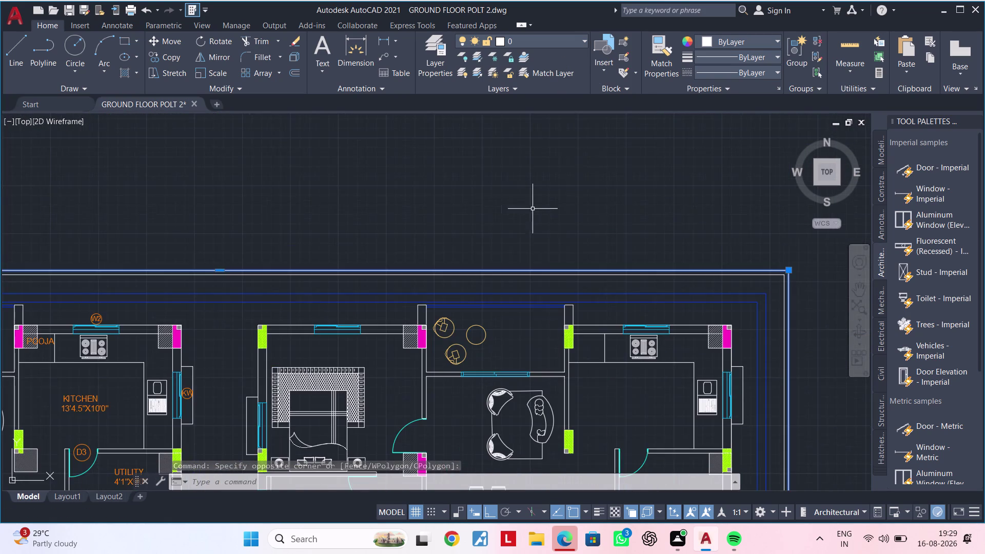
click(515, 41)
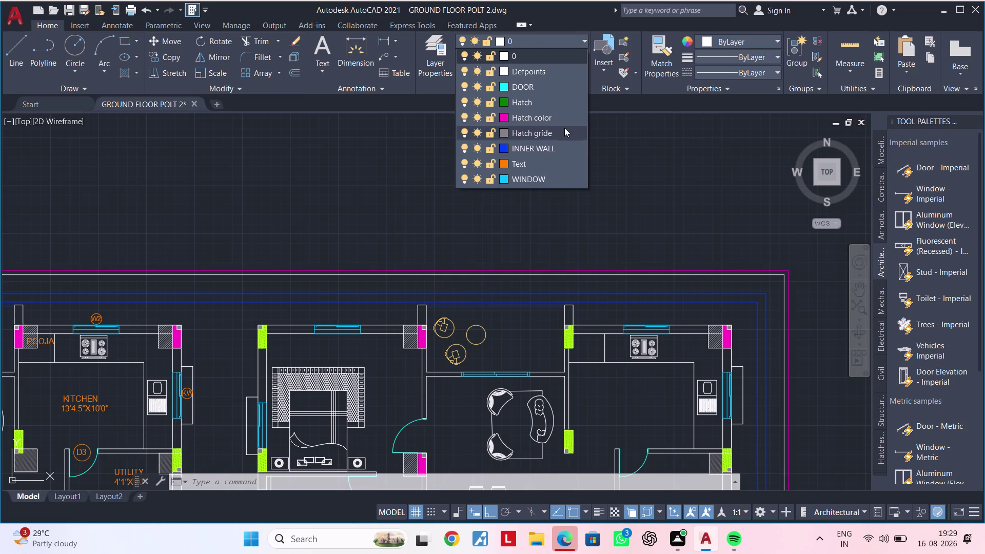
Select the top and right site boundary lines.
scroll(down, 3)
scroll(down, 3)
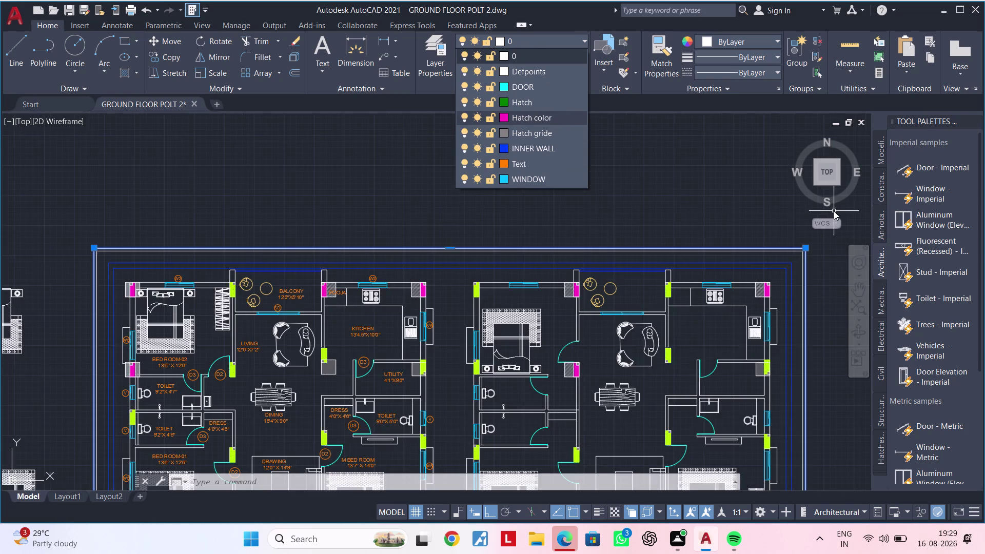
scroll(up, 3)
scroll(up, 3)
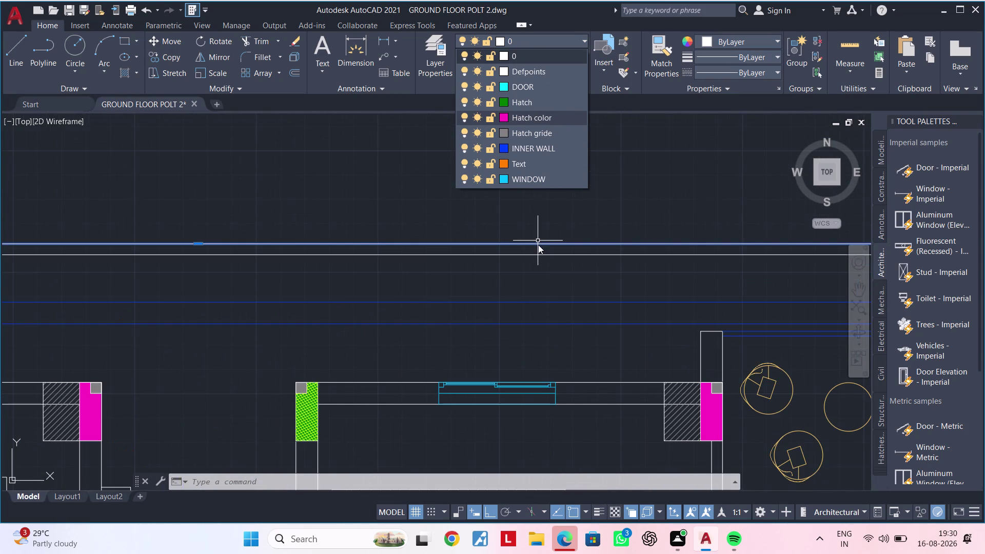
key(Escape)
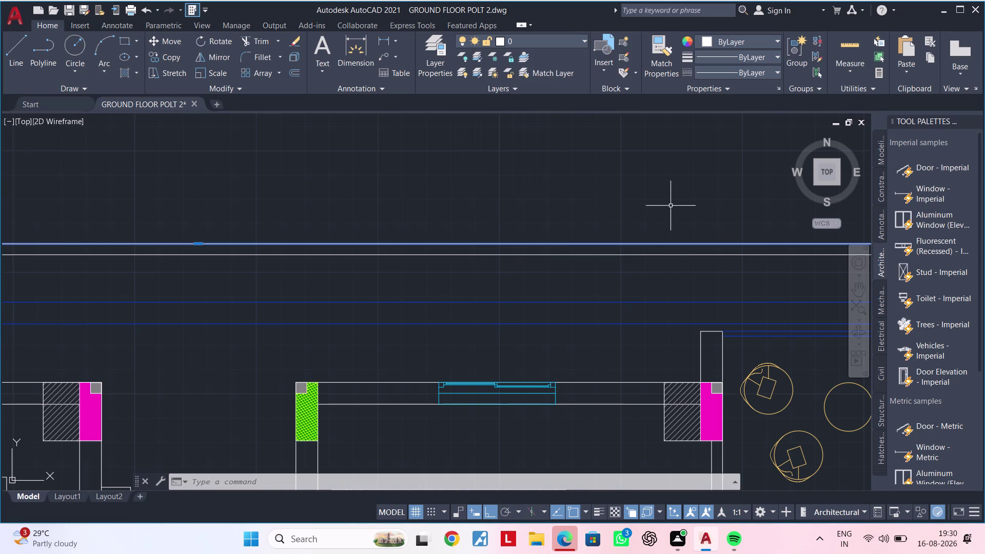
key(Escape)
click(557, 253)
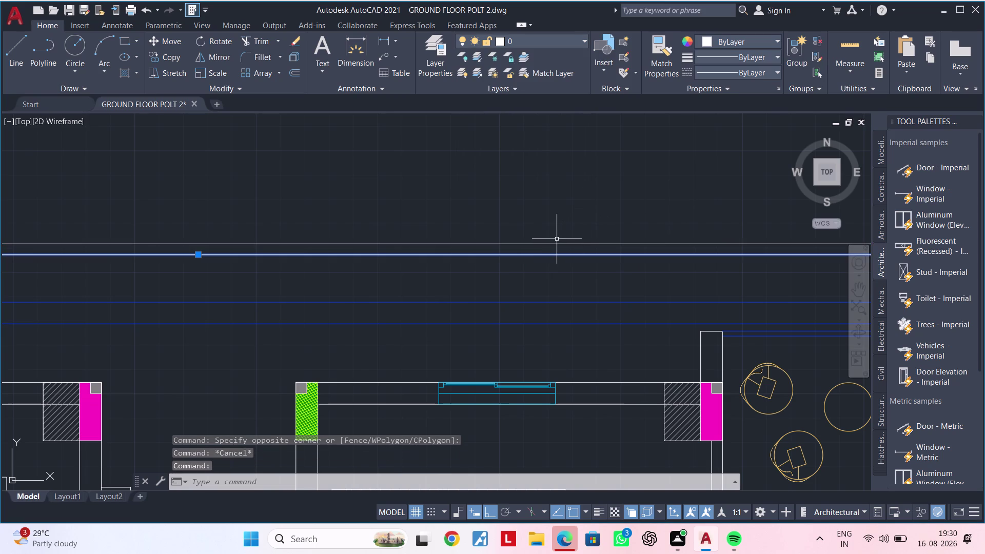
click(552, 243)
scroll(down, 3)
middle_drag(640, 180, 404, 145)
scroll(up, 3)
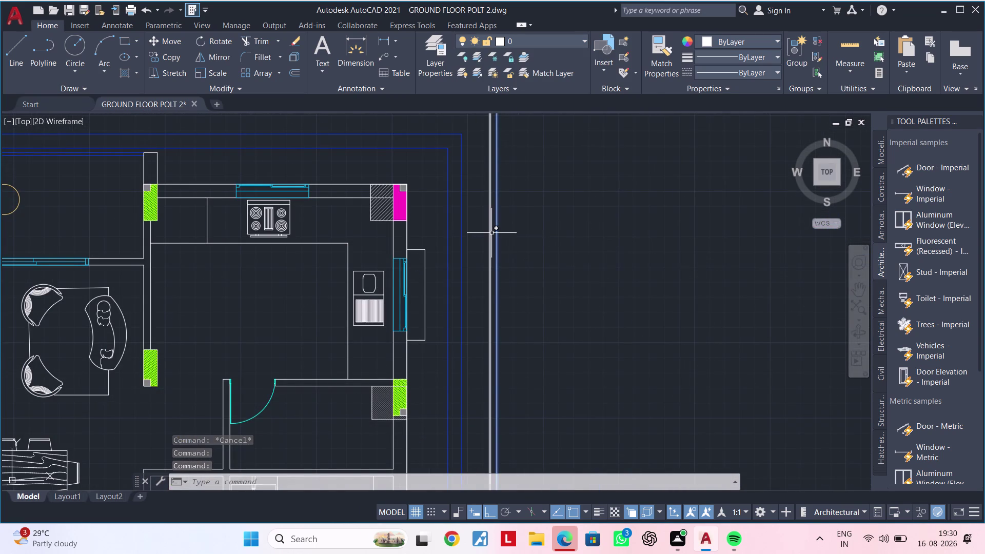
click(491, 233)
Add the bottom and left boundary lines to the selection and make them all magenta.
scroll(down, 3)
middle_drag(547, 242, 615, 115)
middle_drag(672, 342, 708, 192)
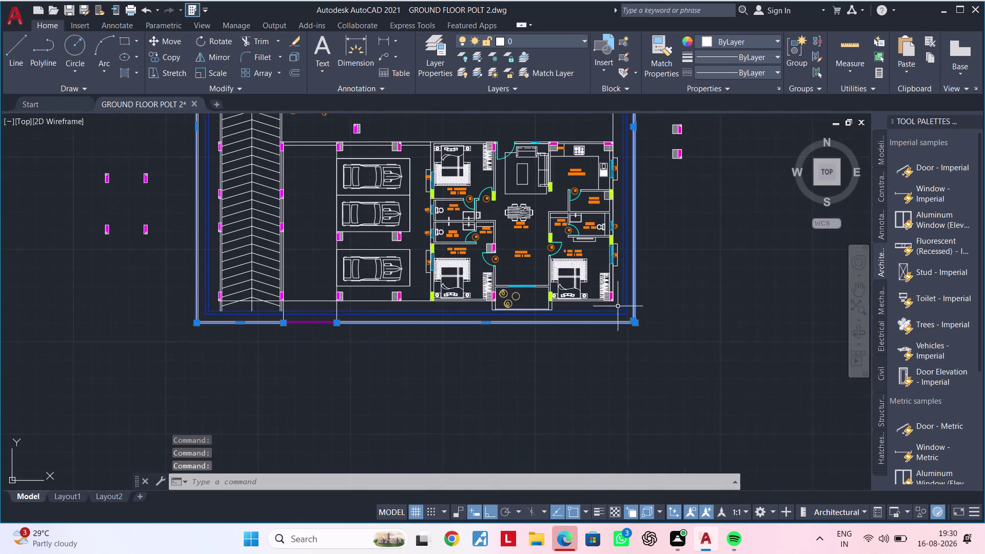
scroll(up, 3)
click(606, 348)
click(607, 340)
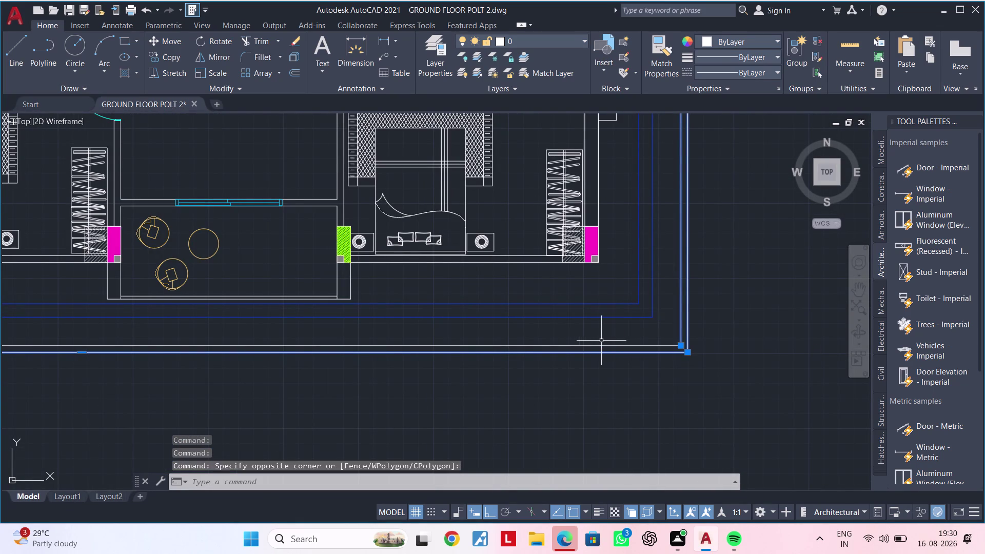
click(592, 346)
scroll(down, 3)
middle_drag(477, 326, 984, 339)
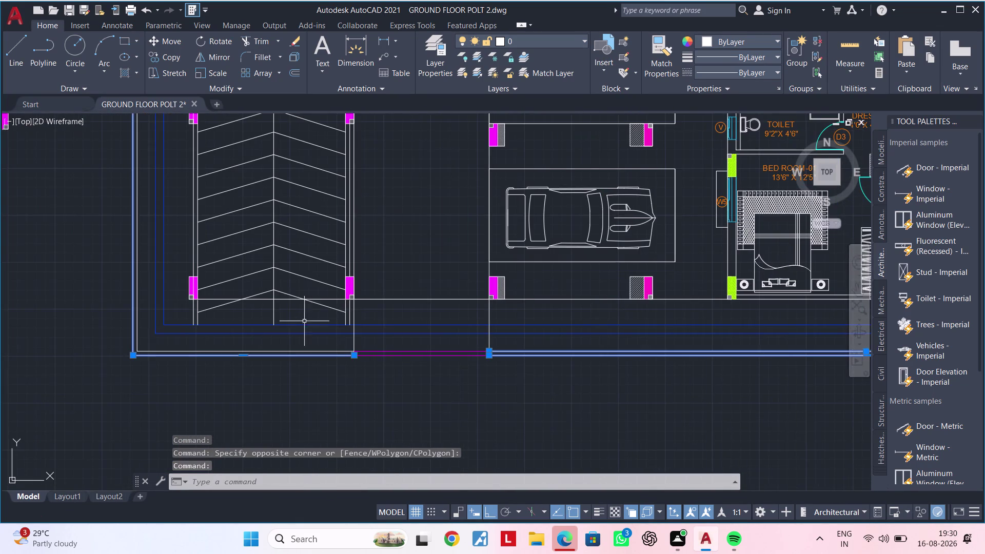
middle_drag(237, 324, 305, 320)
scroll(up, 3)
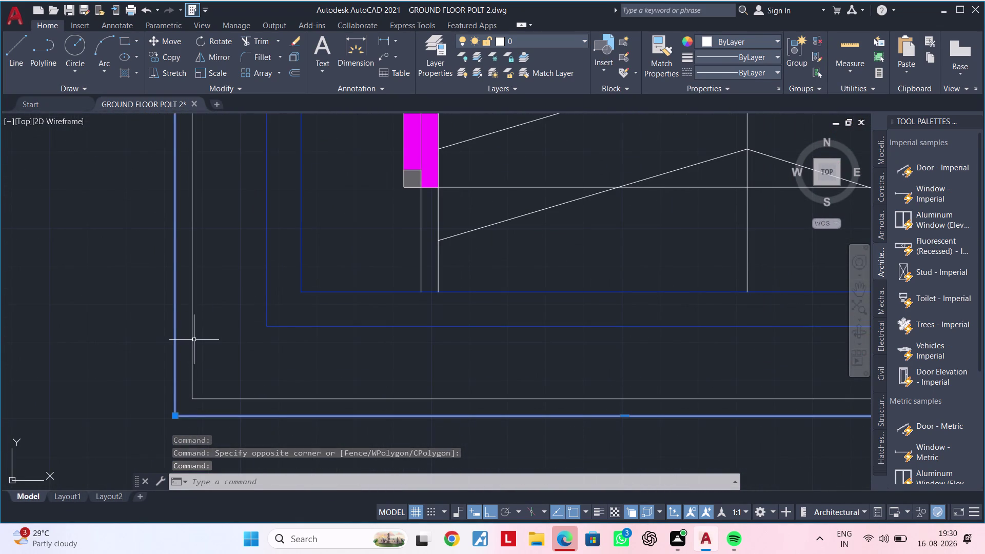
click(191, 339)
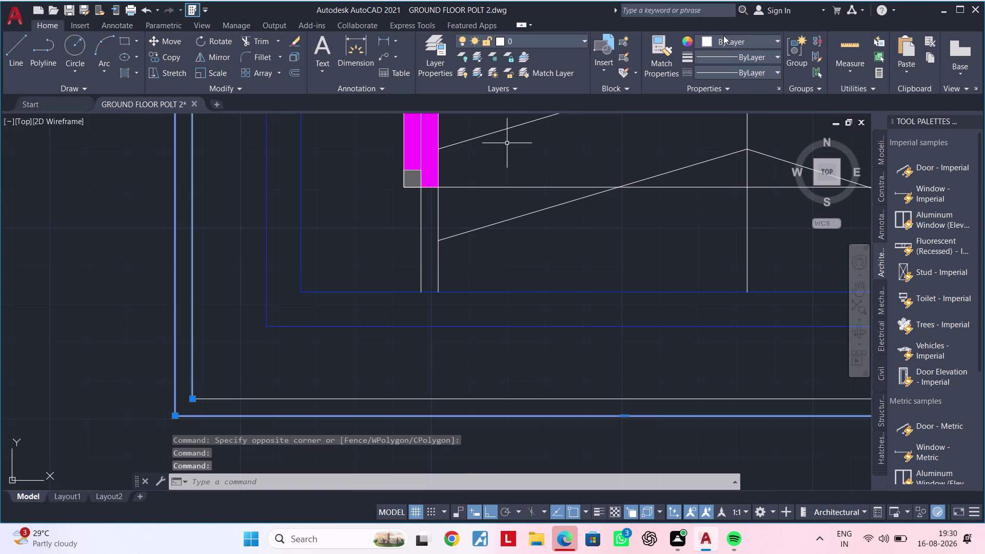
click(725, 41)
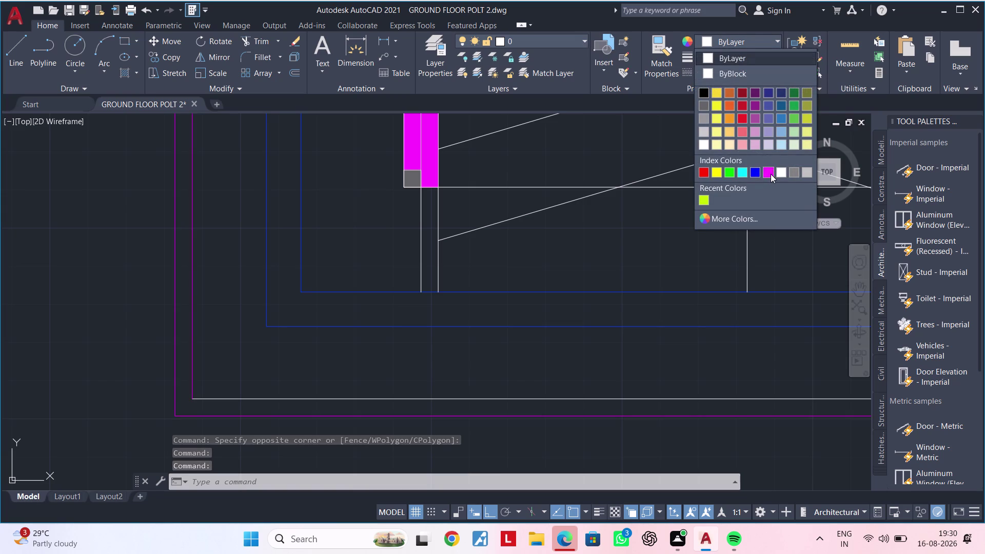
click(770, 174)
key(Escape)
Make the remaining site boundary segment magenta as well.
scroll(down, 3)
middle_drag(801, 202, 799, 202)
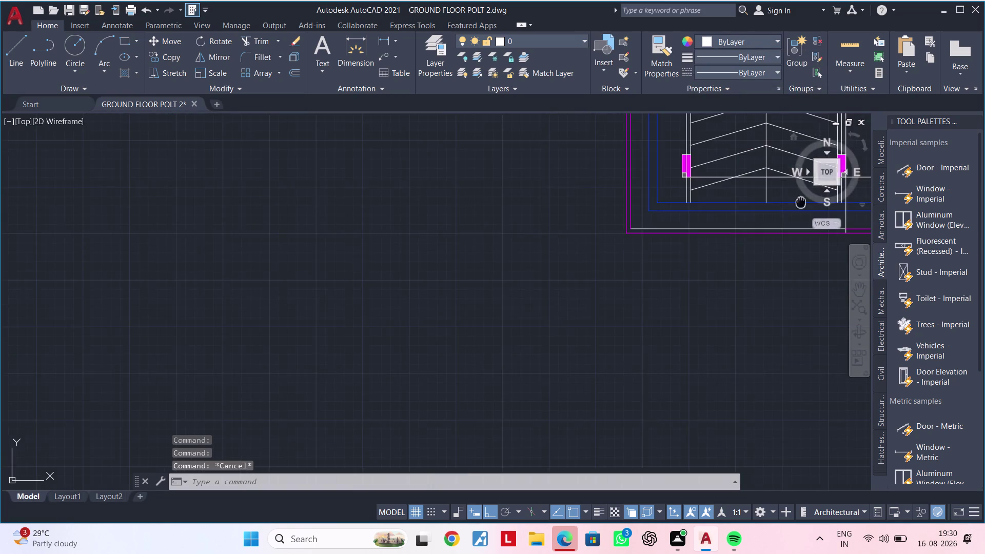
middle_drag(799, 203, 338, 209)
scroll(up, 3)
click(330, 256)
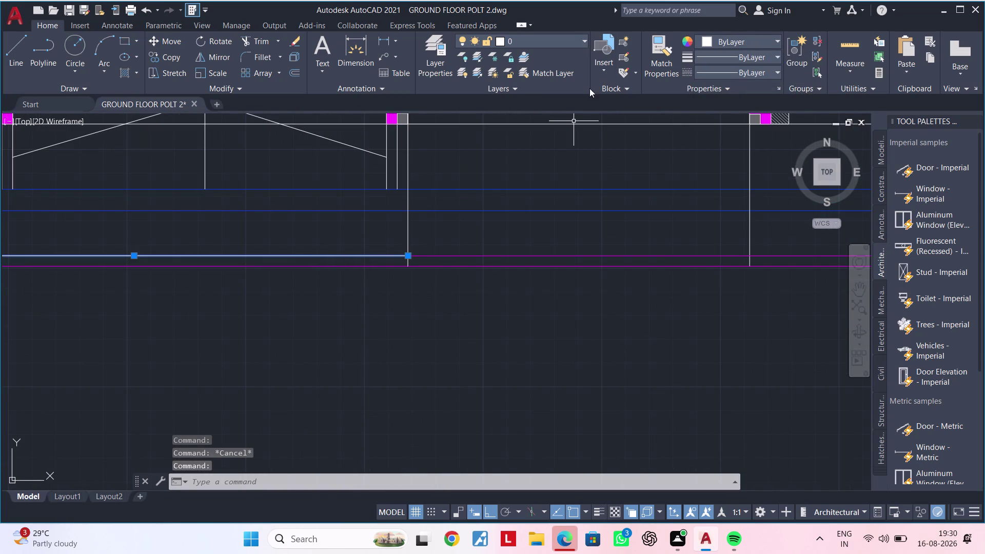
click(717, 36)
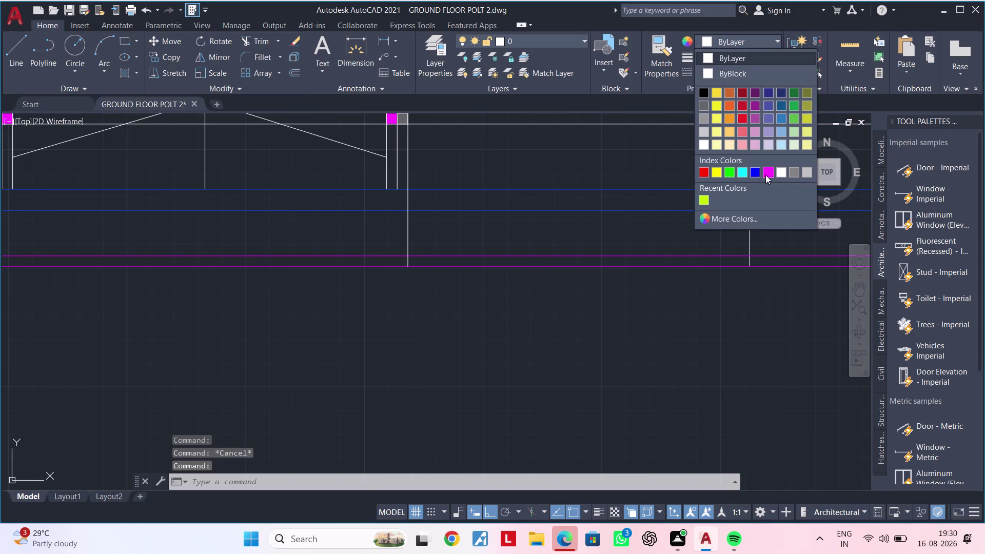
click(769, 175)
key(Escape)
Start a hatch fill with H and pick an enclosed area.
key(h)
key(space)
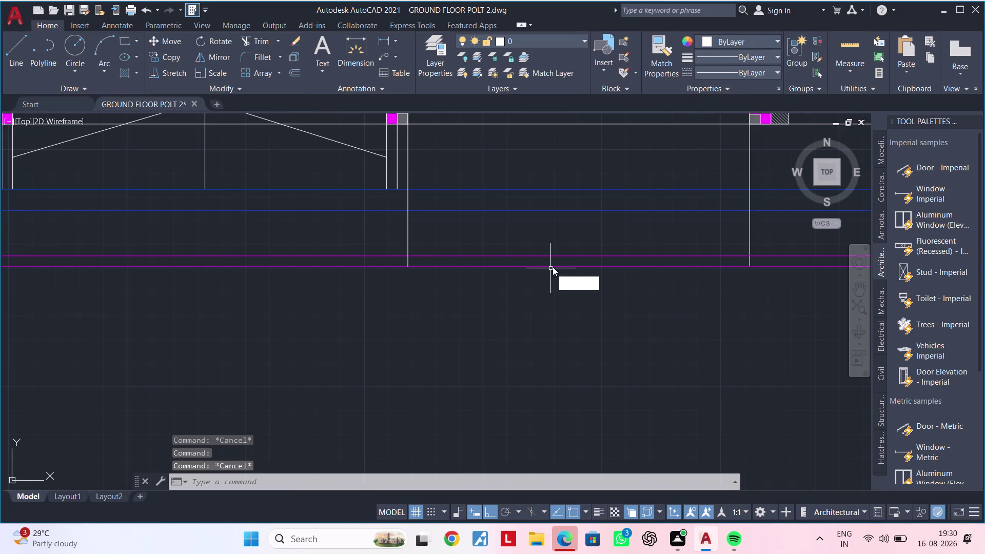
click(363, 262)
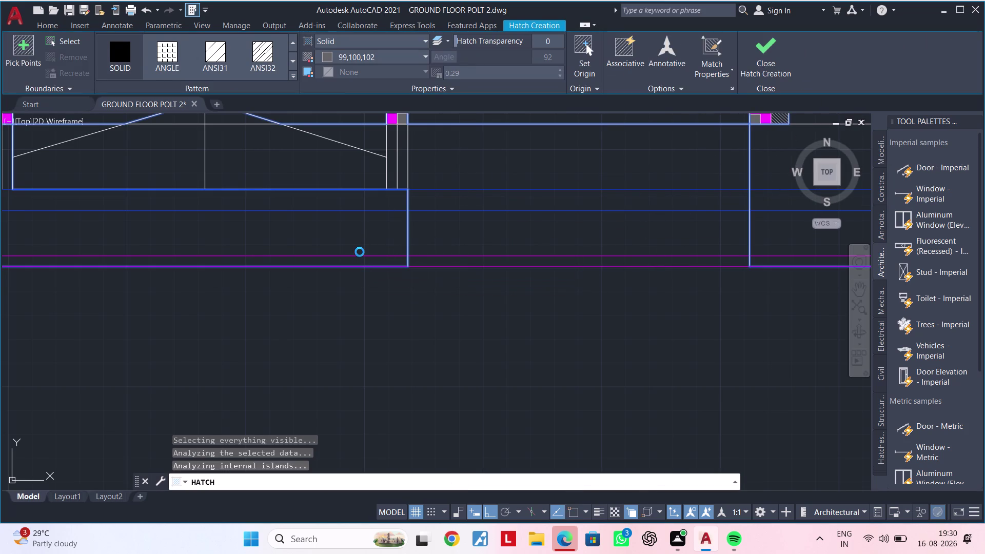
Cancel the oversized grey fill preview and undo the mistaken fill.
scroll(down, 3)
scroll(down, 3)
scroll(down, 3)
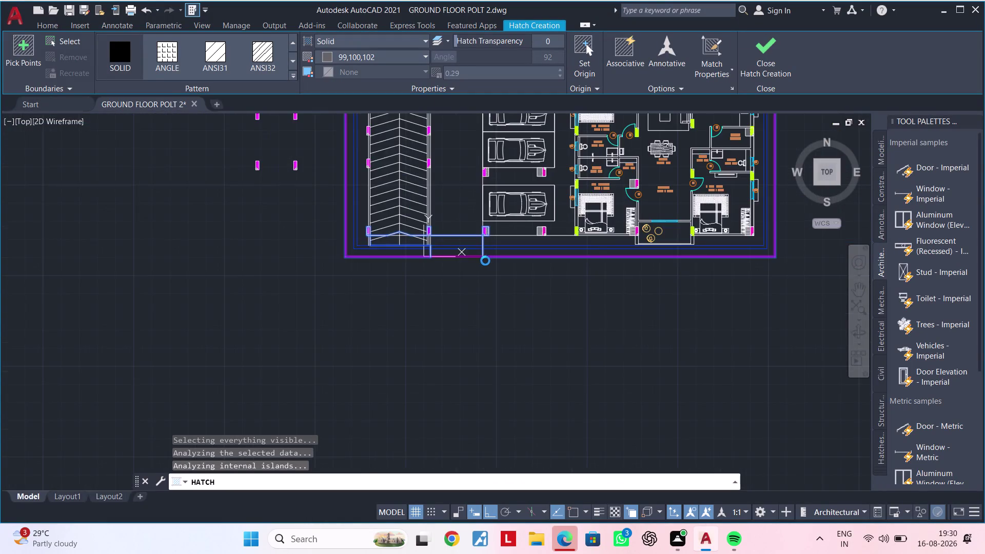
scroll(down, 3)
middle_drag(625, 249, 507, 343)
scroll(up, 3)
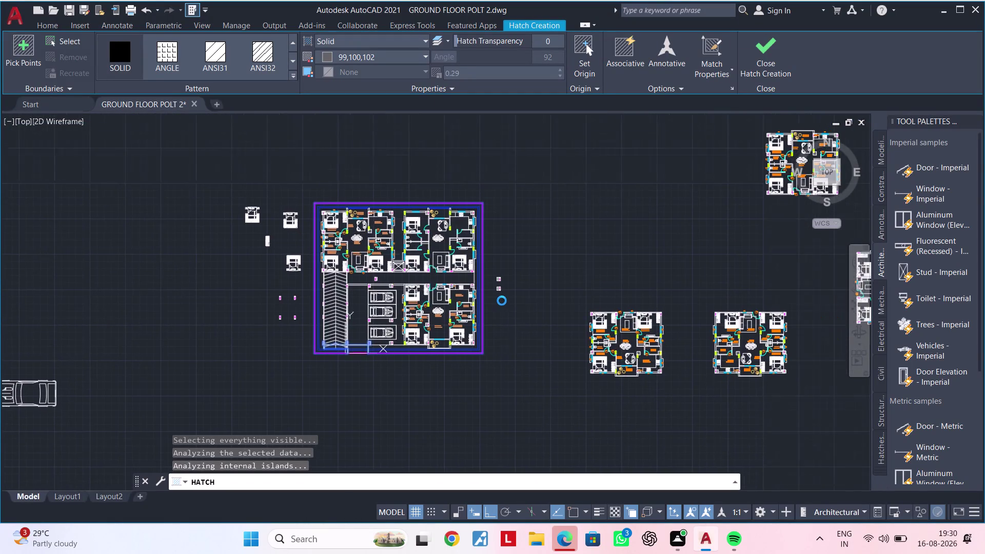
scroll(up, 3)
key(Escape)
key(Escape)
key(Escape)
key(Escape)
key(Escape)
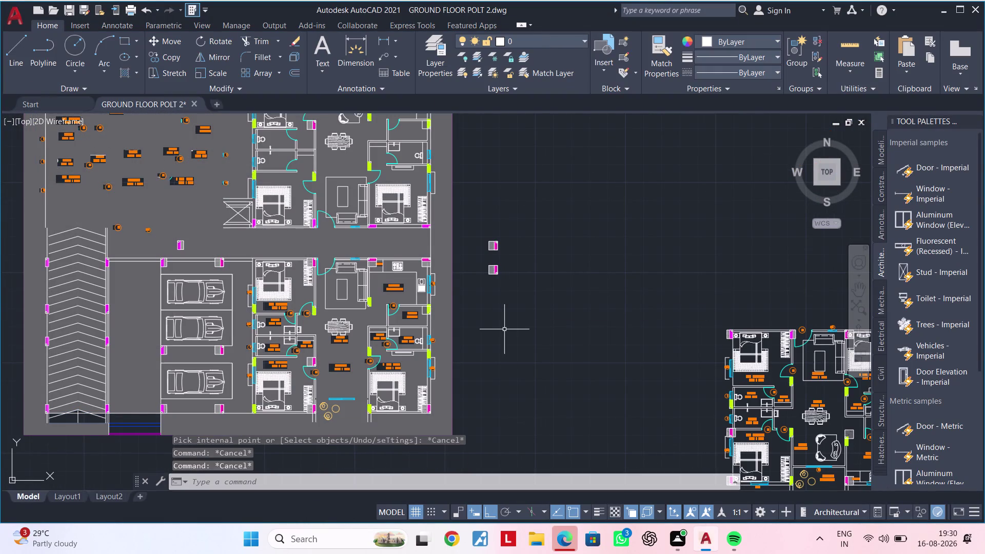
key(ctrl+z)
key(Escape)
key(Escape)
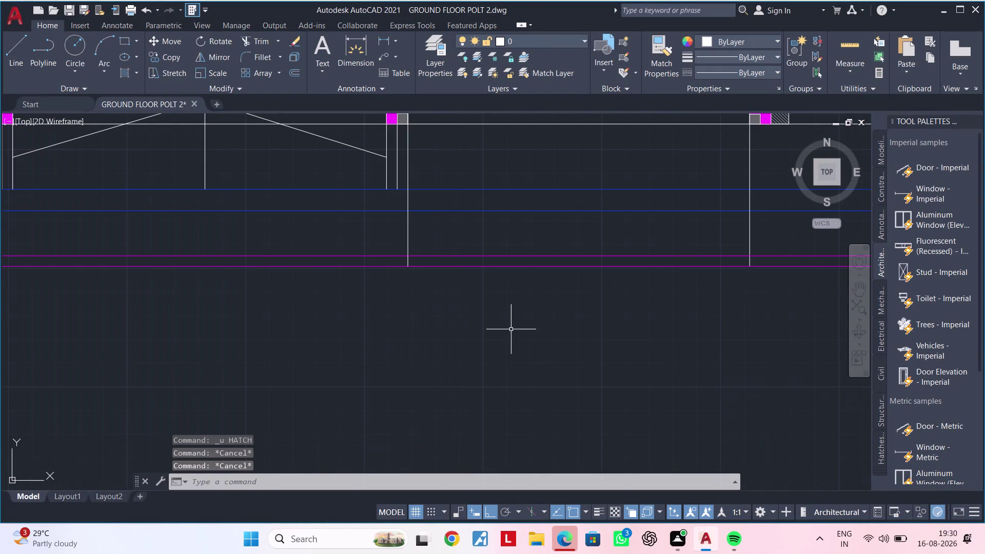
Move to the Bed Room-02 area and restart the hatch command.
middle_drag(511, 330, 761, 348)
scroll(down, 3)
scroll(down, 3)
middle_drag(377, 323, 373, 489)
middle_drag(351, 222, 323, 553)
scroll(up, 3)
middle_drag(300, 185, 286, 521)
scroll(up, 3)
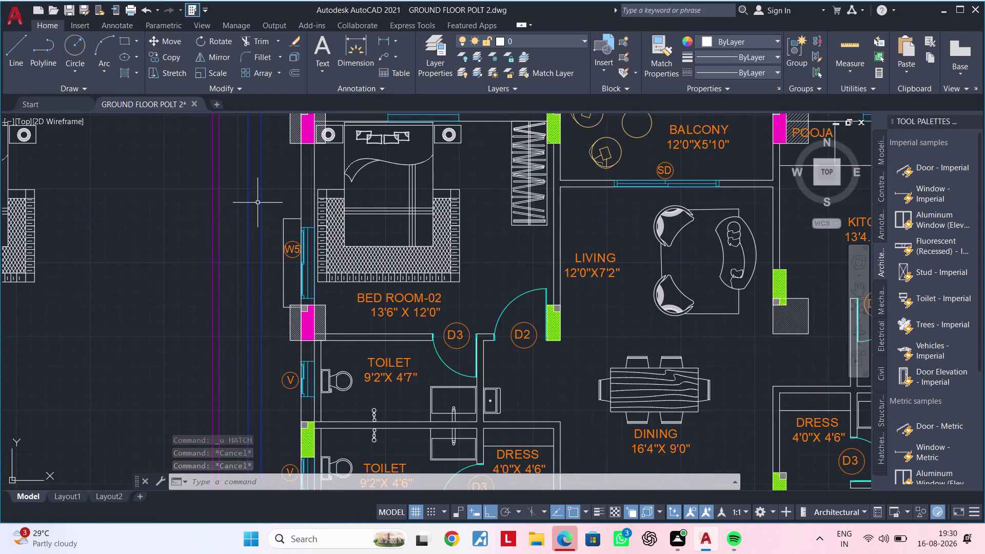
scroll(down, 3)
scroll(up, 3)
key(Escape)
key(Escape)
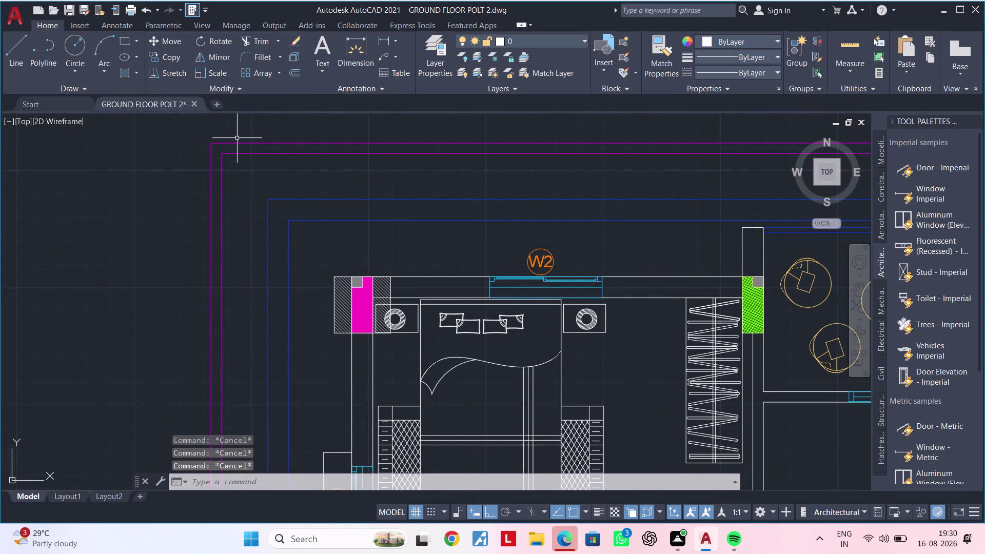
key(h)
key(space)
scroll(up, 3)
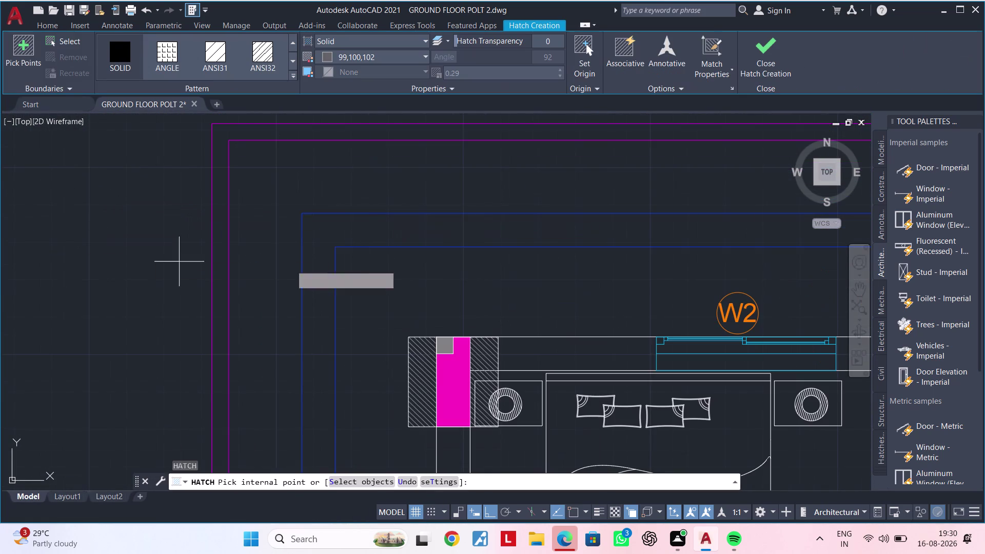
Try repeatedly to pick a wall area for the grey fill, without success.
scroll(up, 3)
click(219, 161)
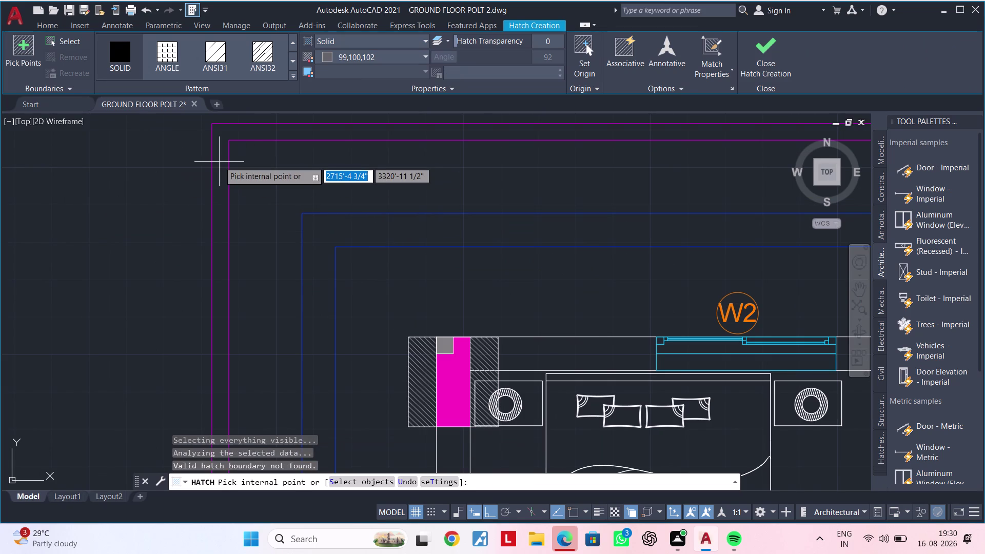
click(218, 156)
double_click(219, 156)
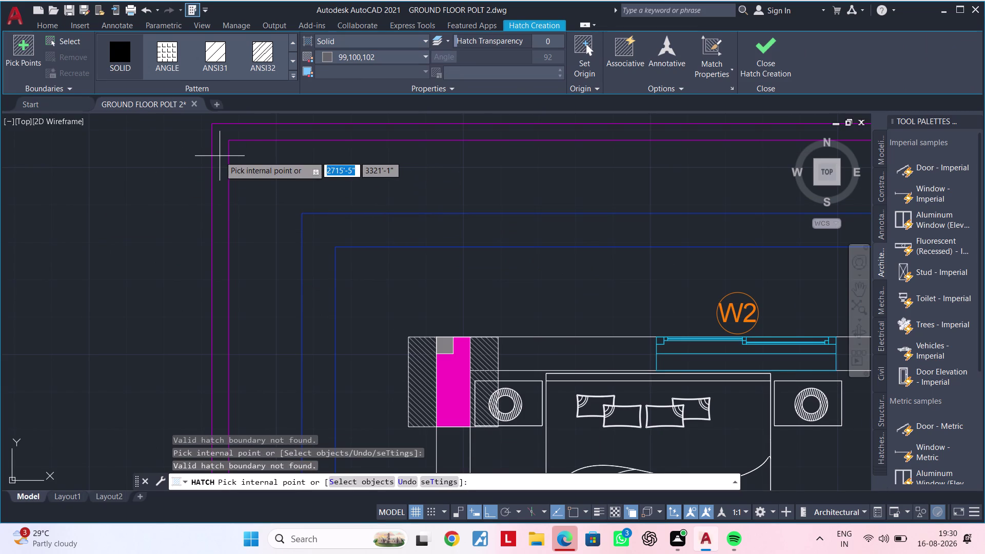
triple_click(220, 156)
double_click(219, 156)
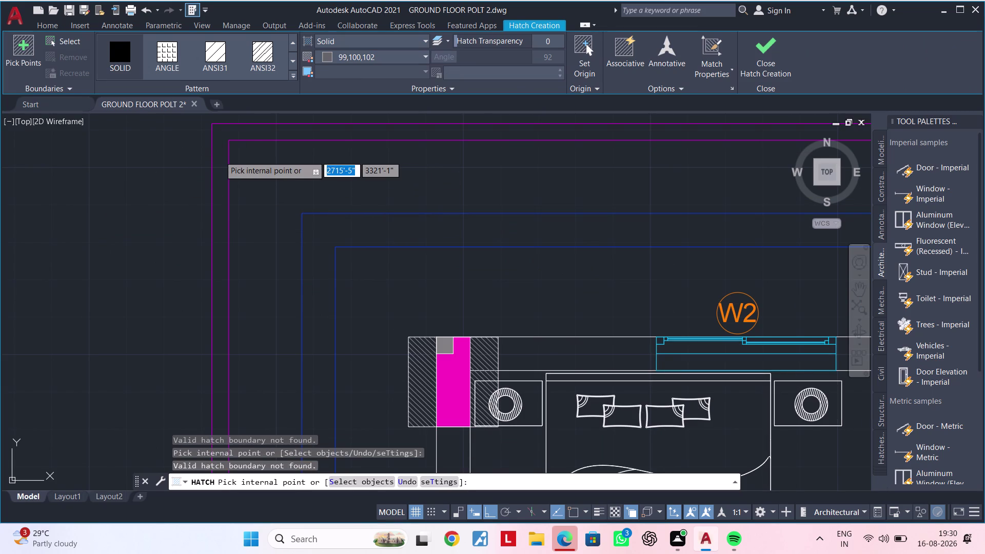
click(219, 156)
triple_click(220, 156)
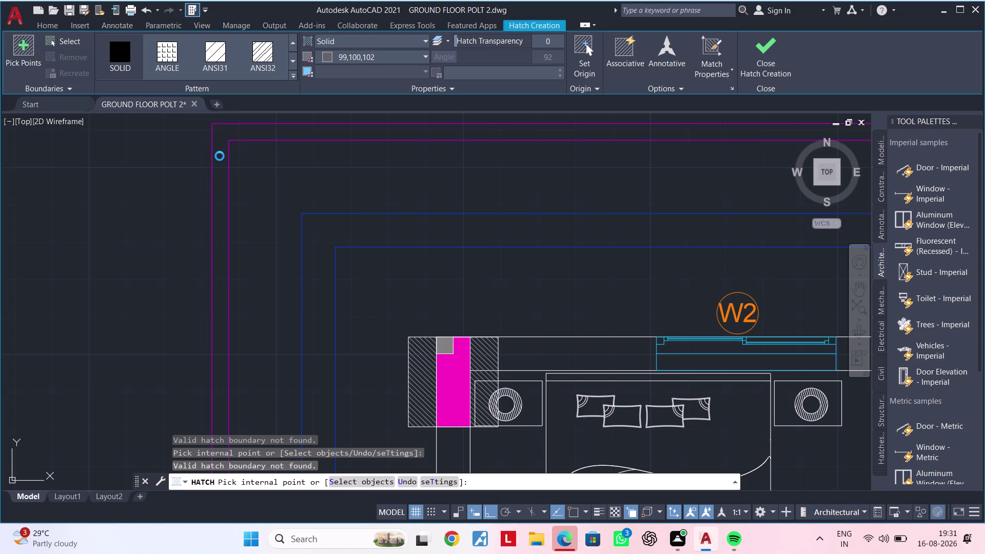
Cancel the failed hatch and bring the bedroom and balcony walls into view.
key(Escape)
key(Escape)
key(Escape)
key(Escape)
key(Escape)
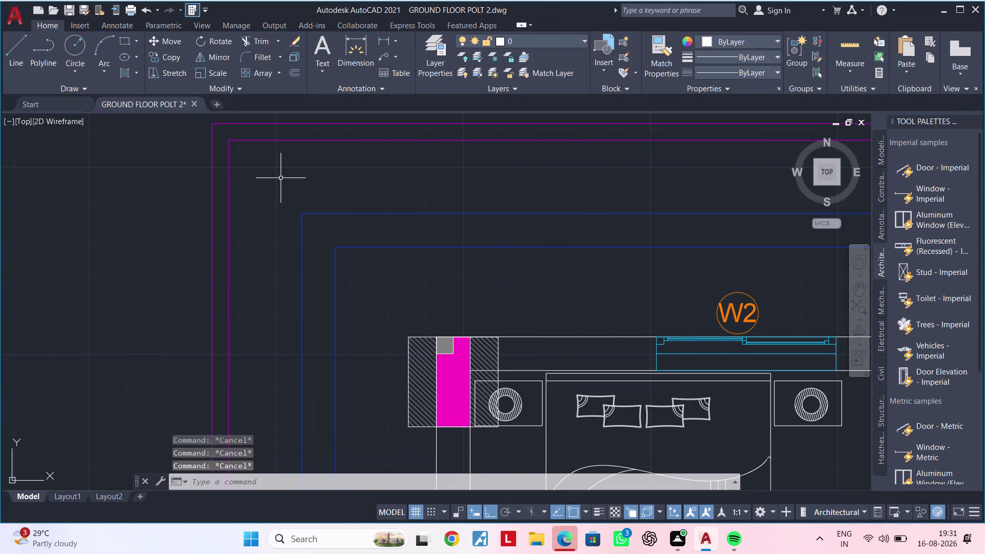
key(Escape)
key(Escape)
key(Escape)
middle_drag(455, 209, 304, 197)
key(Escape)
key(Escape)
key(Escape)
middle_drag(371, 217, 295, 212)
key(Escape)
key(Escape)
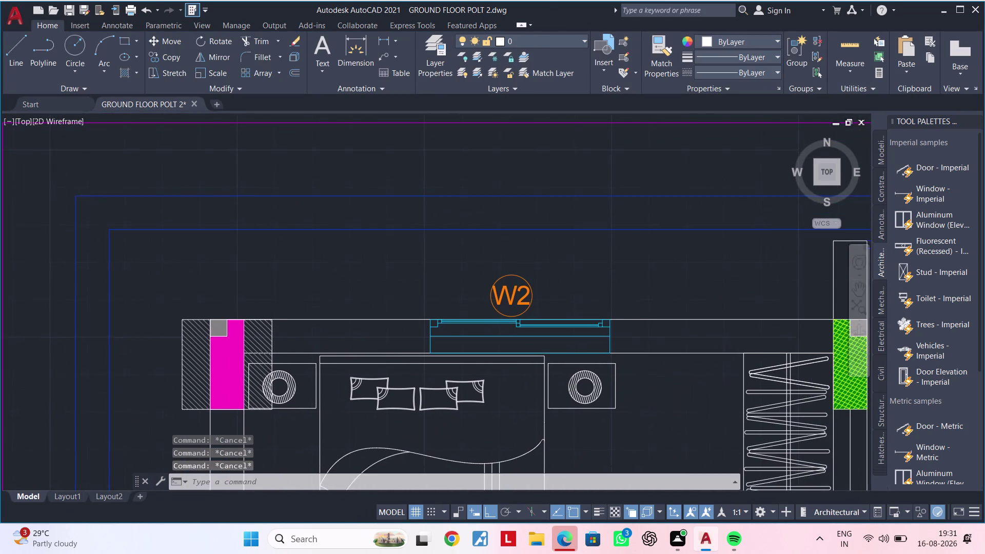
scroll(down, 3)
middle_drag(310, 228, 241, 202)
key(Escape)
key(Escape)
Restart HATCH and fill both stretches of the bedroom's top wall plus the balcony-side wall.
text(H)
key(space)
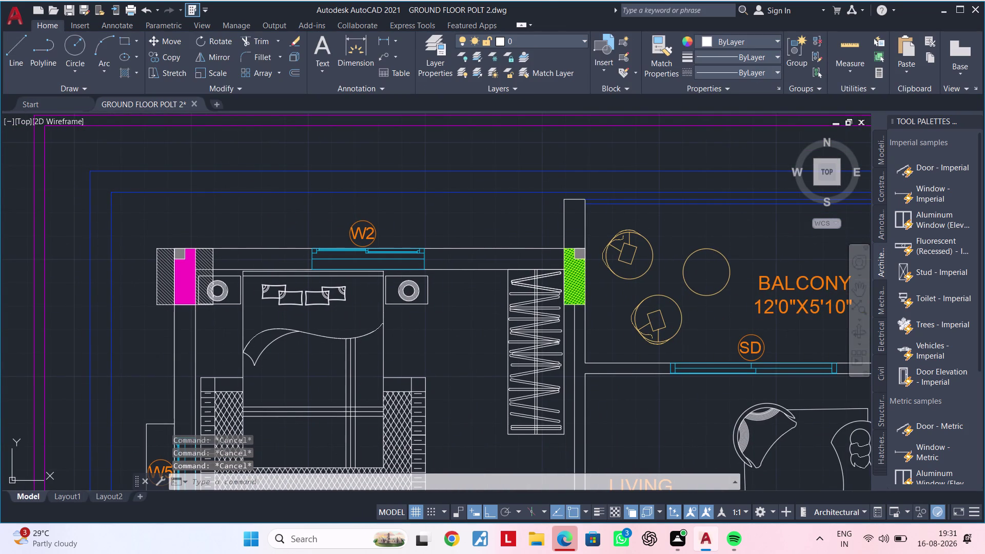
click(261, 260)
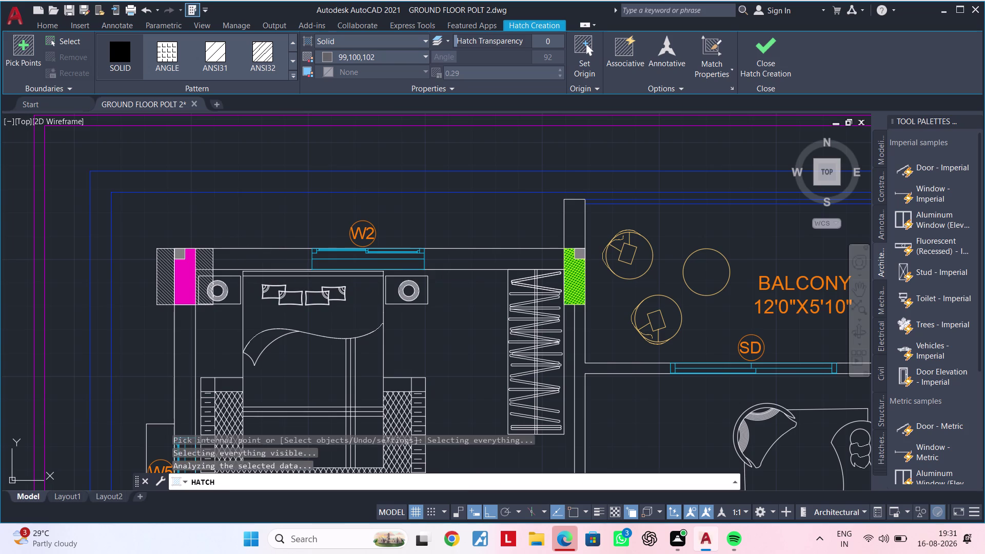
click(482, 257)
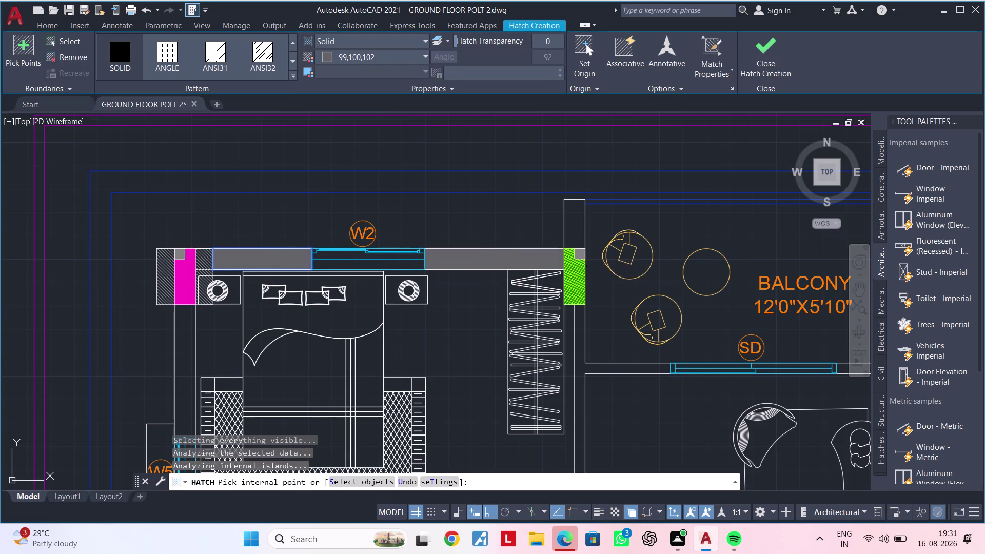
click(576, 237)
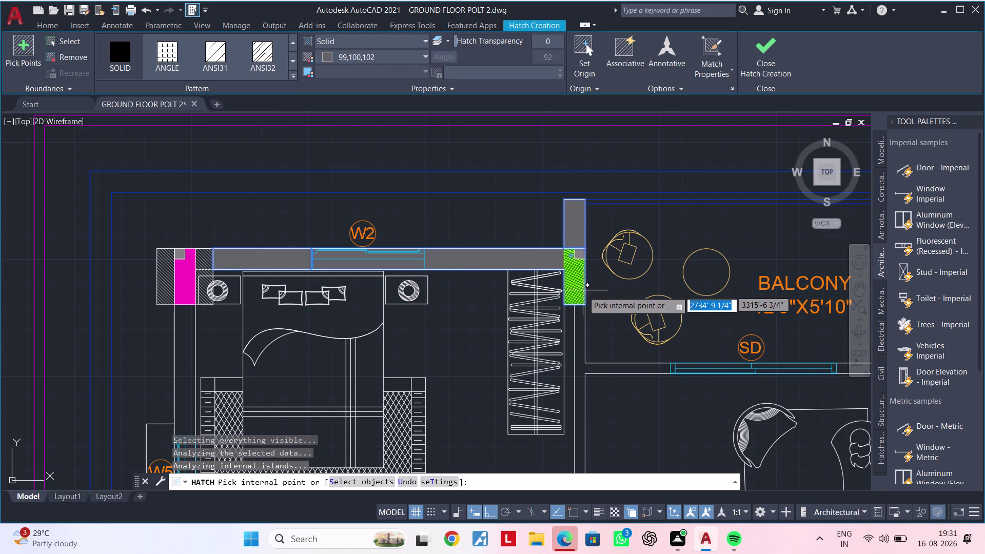
middle_drag(589, 296, 550, 188)
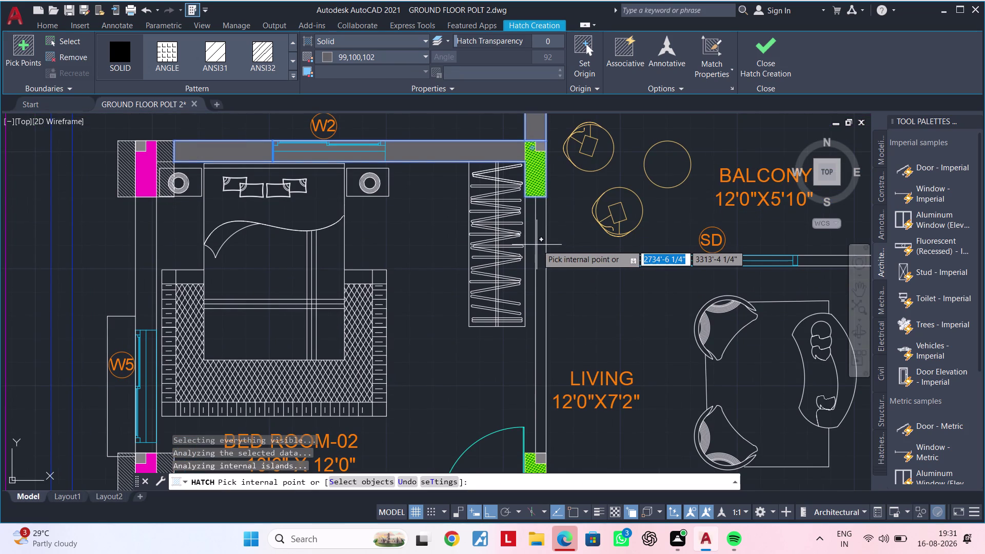
scroll(up, 3)
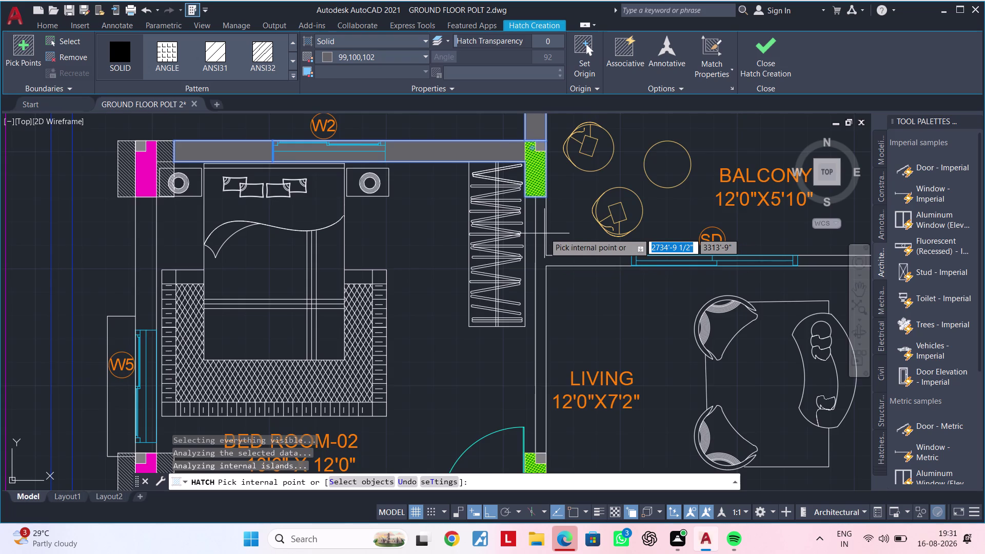
Fill the wall below the balcony and the wall right of the SD window, then end the hatch.
click(537, 232)
scroll(down, 3)
middle_drag(569, 251, 539, 254)
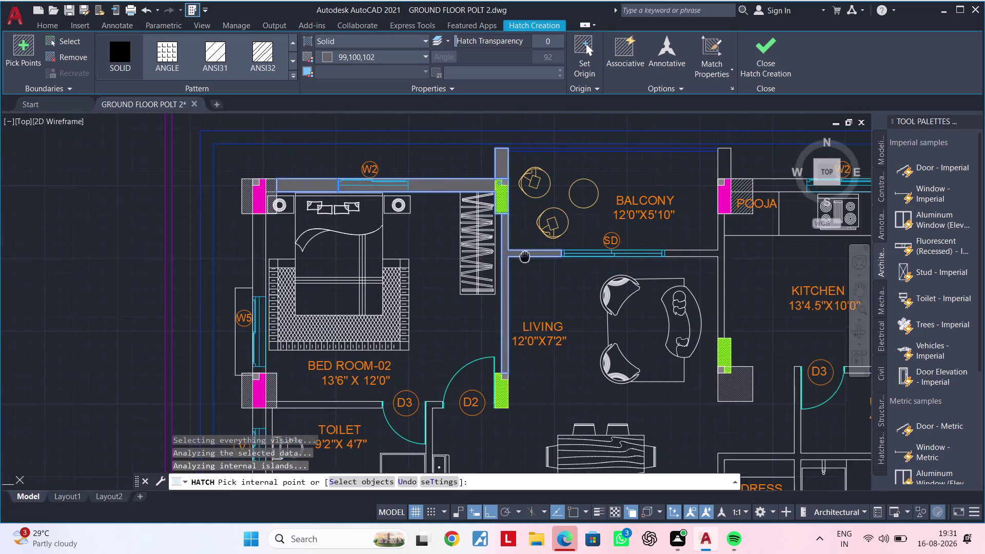
middle_drag(539, 255, 399, 264)
scroll(up, 3)
click(540, 280)
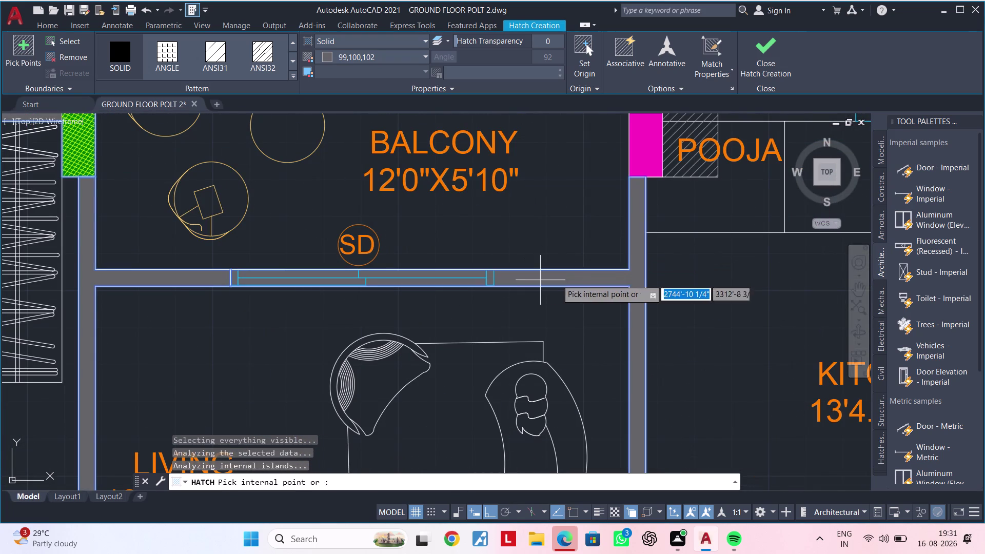
key(Escape)
Delete the misplaced grey hatch near the balcony's sliding door.
scroll(up, 3)
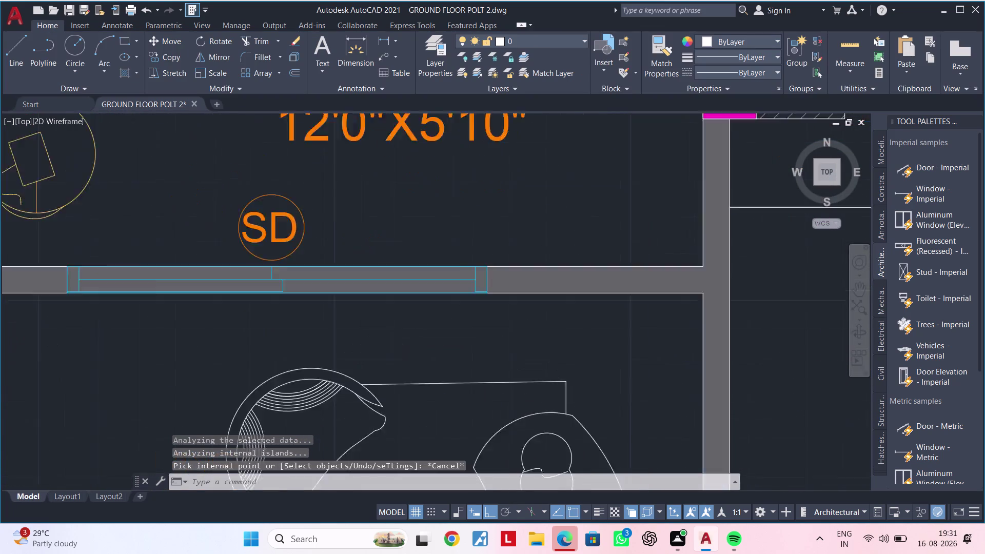
key(Escape)
key(Escape)
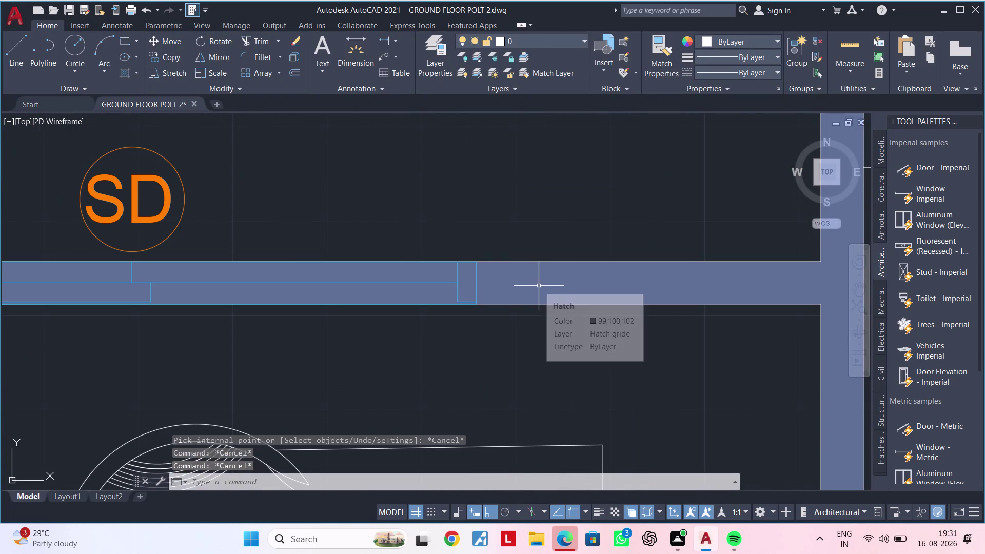
scroll(down, 3)
key(Escape)
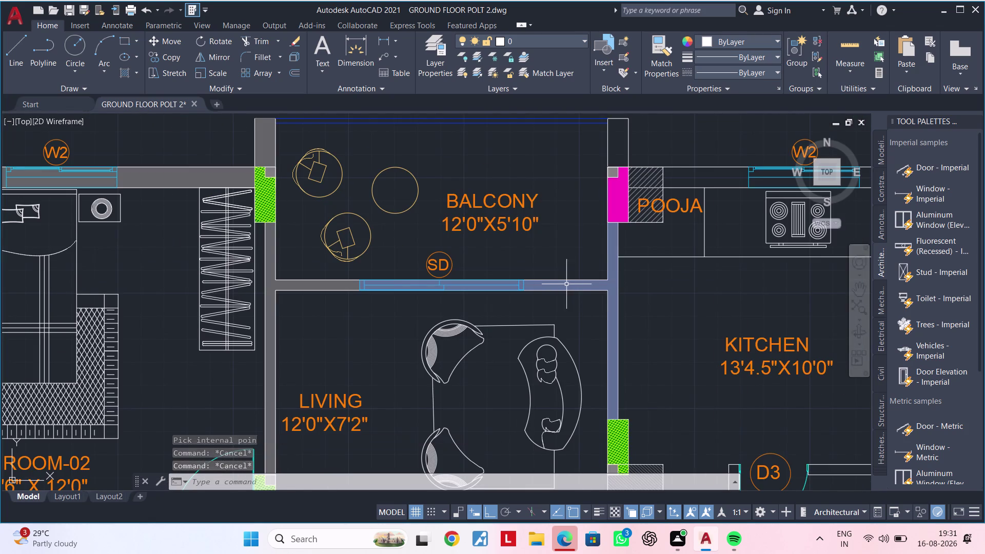
key(Escape)
click(563, 286)
key(Delete)
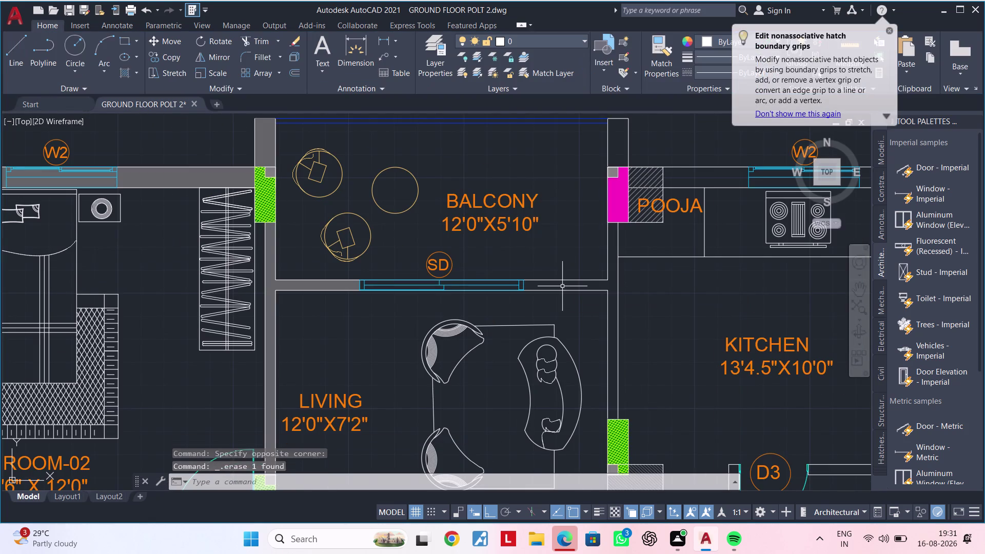
Zoom into the window jamb and start a new hatch fill there.
scroll(up, 3)
scroll(up, 3)
scroll(up, 3)
middle_drag(492, 292, 544, 290)
scroll(up, 3)
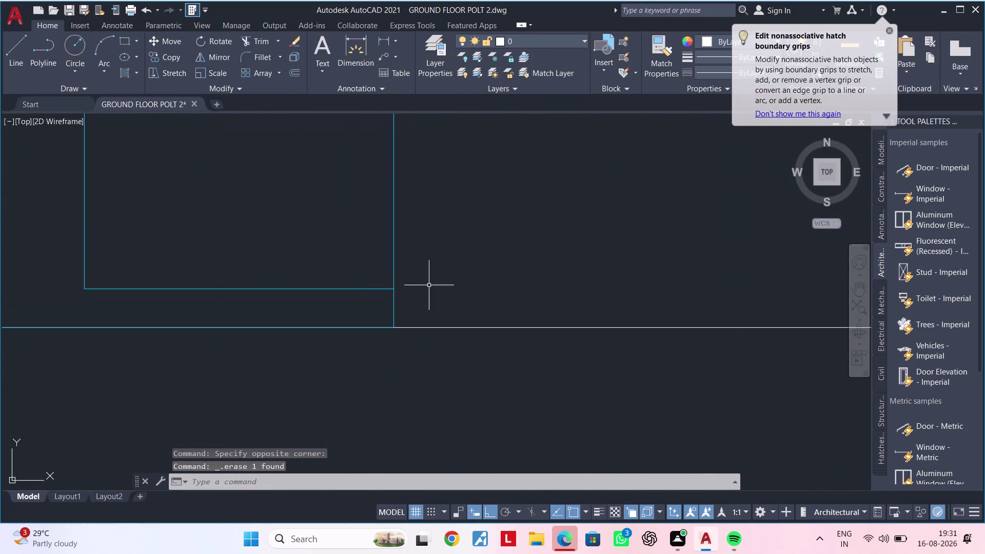
click(394, 301)
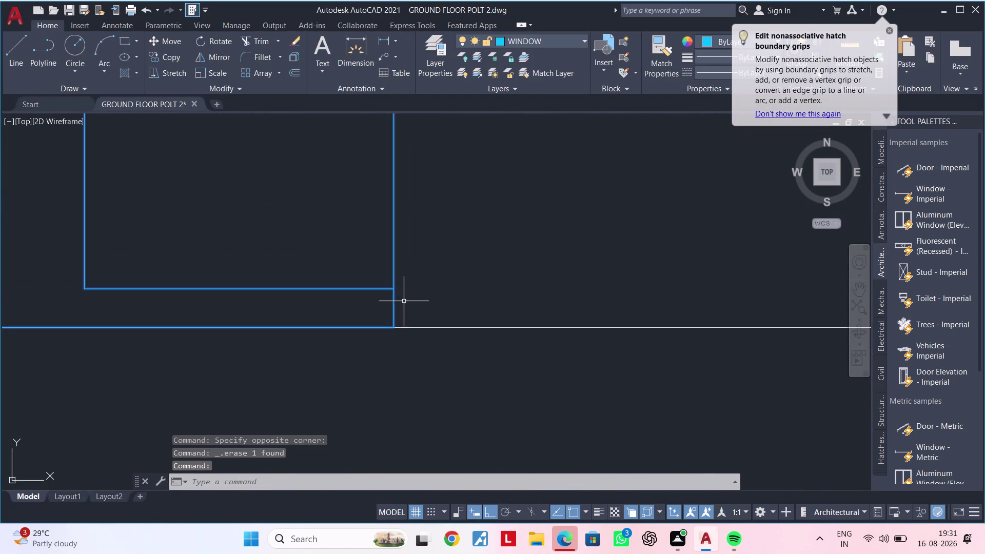
scroll(down, 3)
middle_drag(489, 267, 352, 297)
key(h)
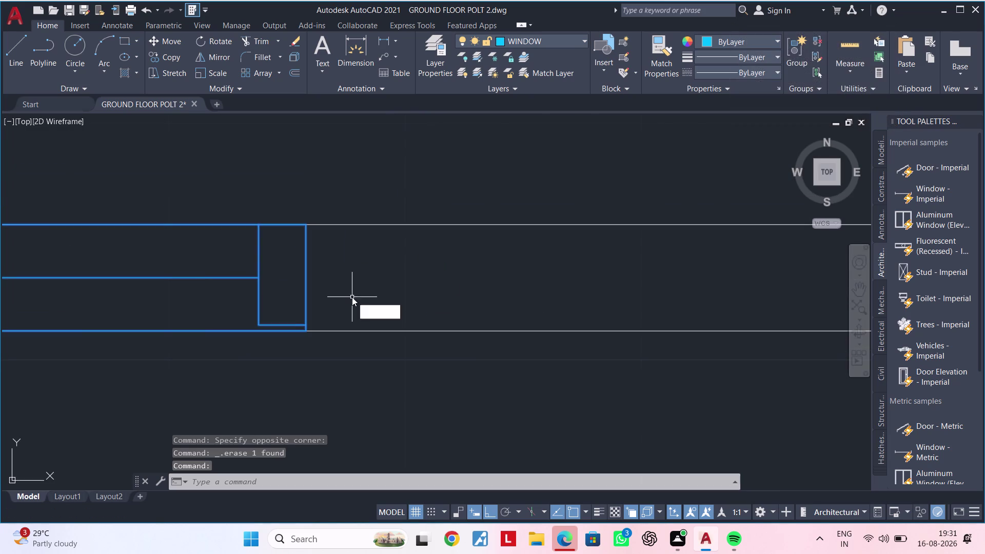
key(space)
click(434, 256)
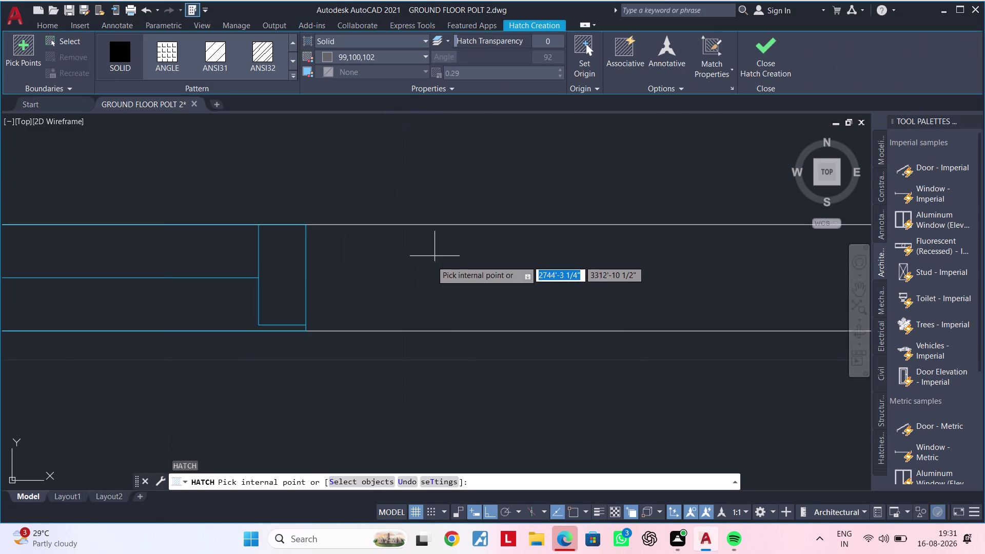
Abandon the failed fill attempts and delete the grey hatch right of the SD window.
click(429, 266)
scroll(down, 3)
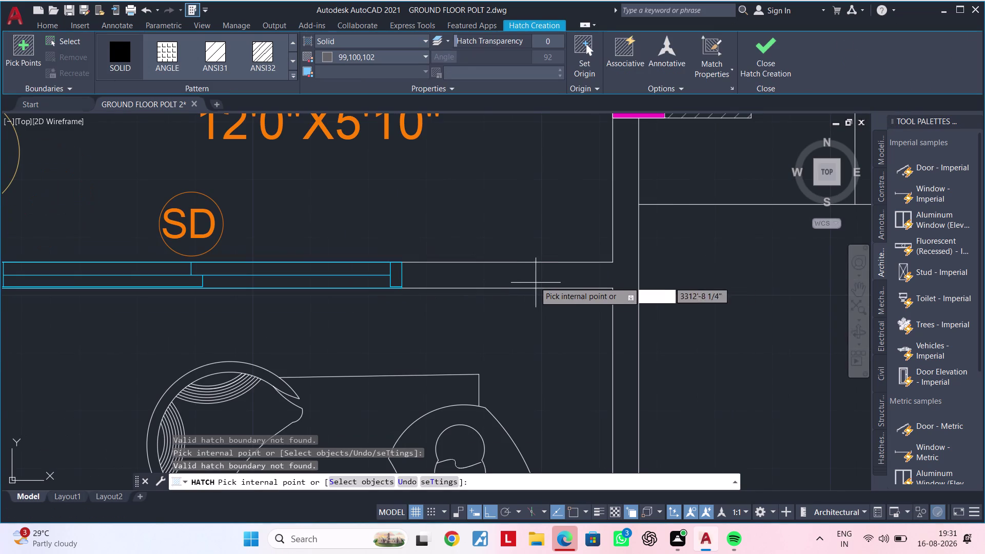
click(534, 281)
scroll(down, 3)
key(Escape)
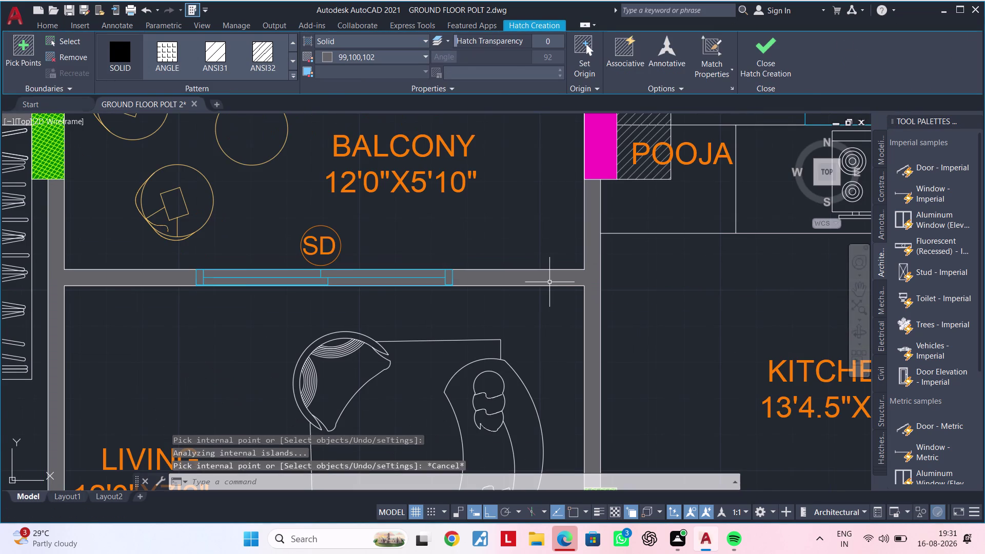
key(Escape)
key(Escape)
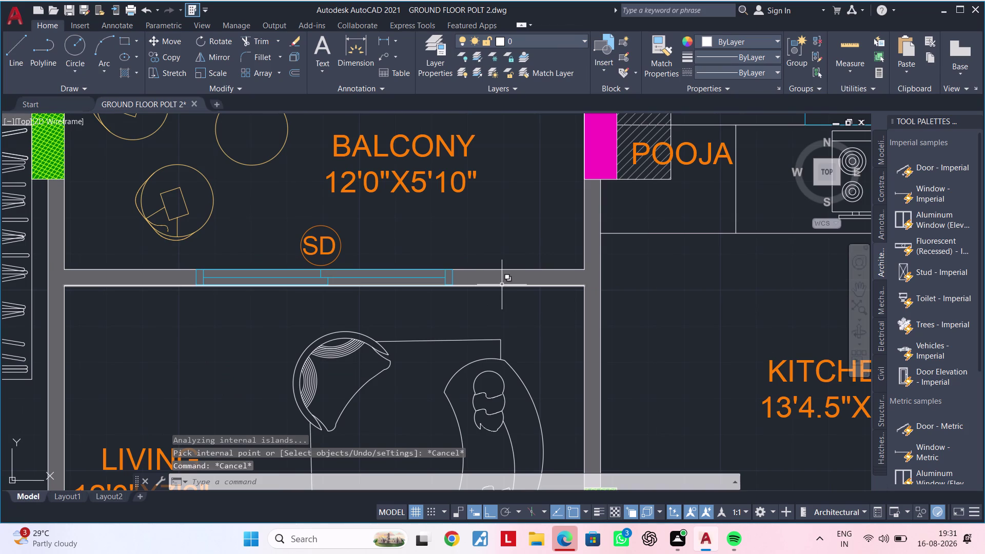
click(505, 281)
key(Delete)
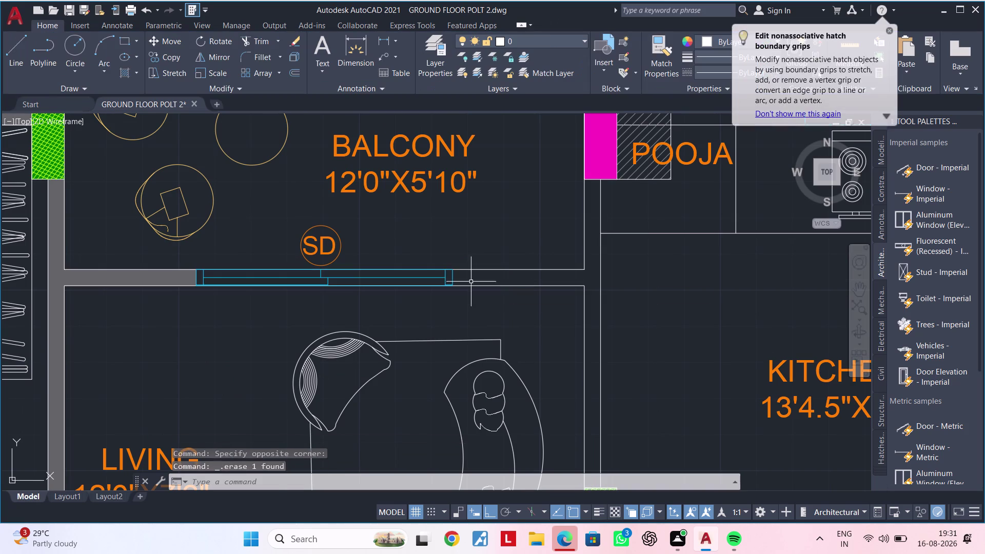
Draw a vertical line closing the open wall end beside the SD window.
scroll(up, 3)
middle_drag(464, 282, 478, 281)
text(L)
key(space)
scroll(up, 3)
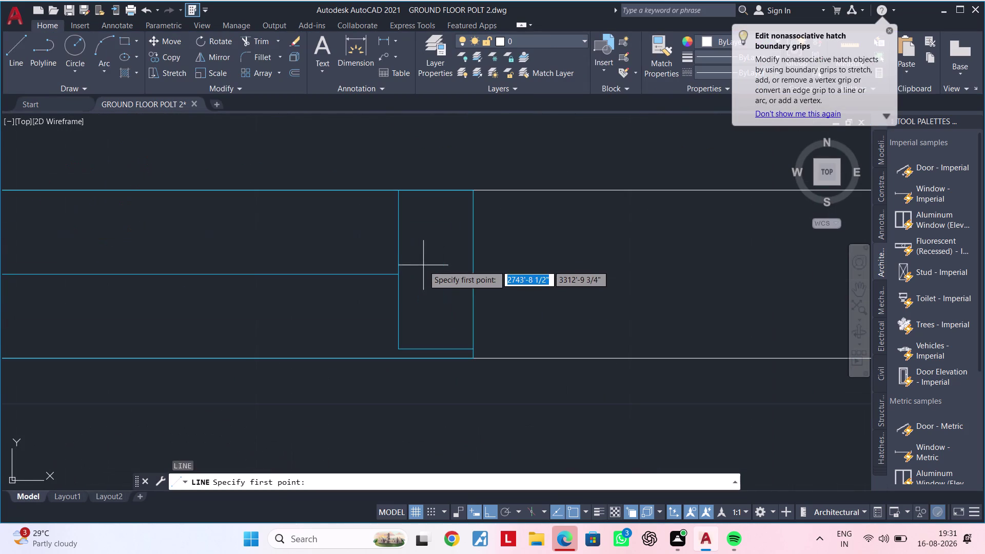
click(472, 191)
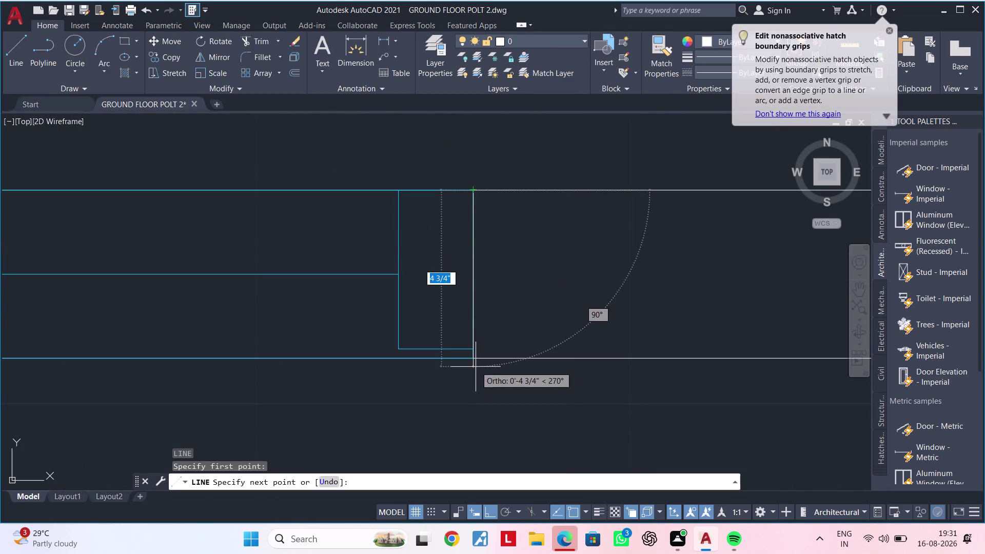
click(474, 356)
key(Escape)
Pan back along the wall toward the SD window and start a new hatch.
scroll(down, 3)
middle_drag(570, 316, 504, 320)
key(Escape)
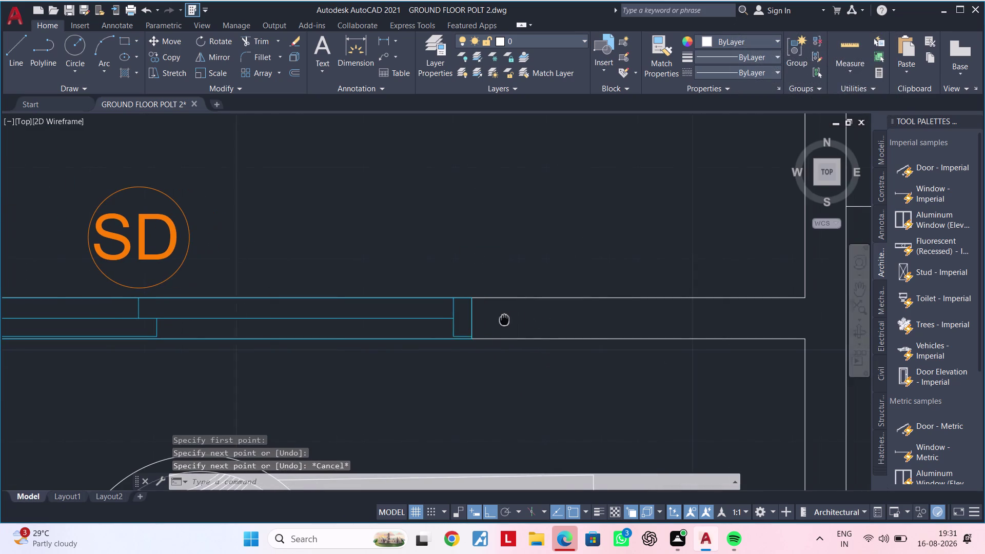
middle_drag(504, 320, 502, 320)
key(Escape)
text(H)
key(space)
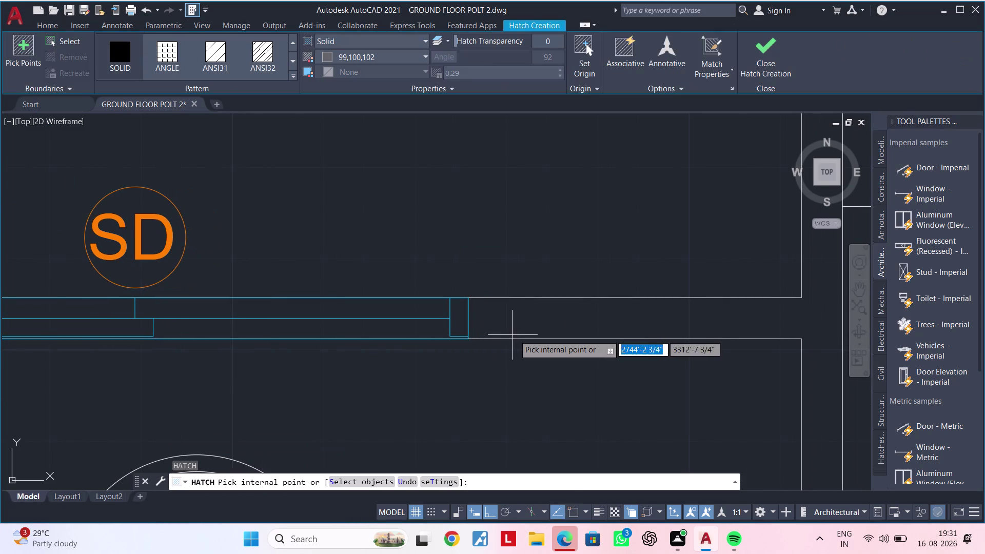
Fill the walls by the SD window, balcony and around the POOJA room grey.
click(516, 327)
scroll(down, 3)
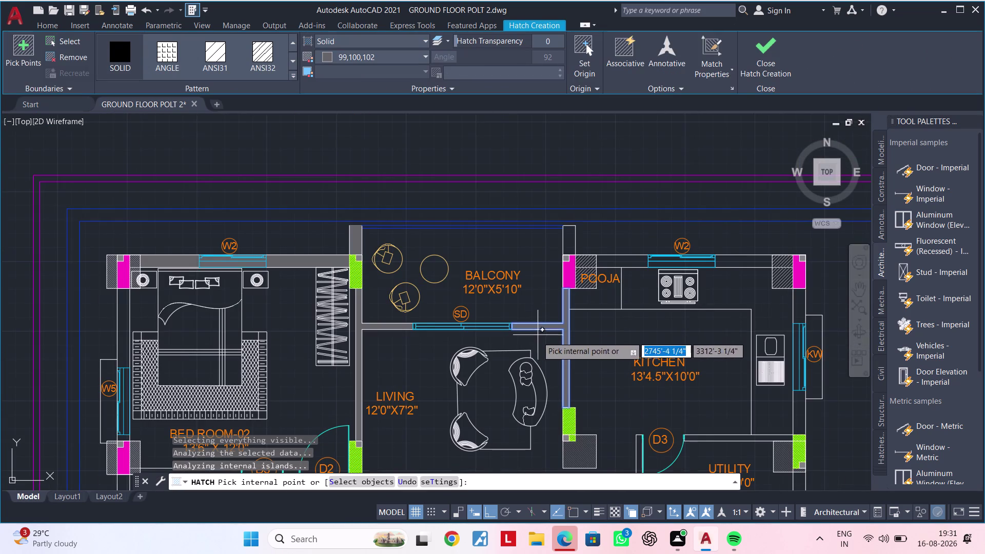
scroll(up, 3)
click(566, 251)
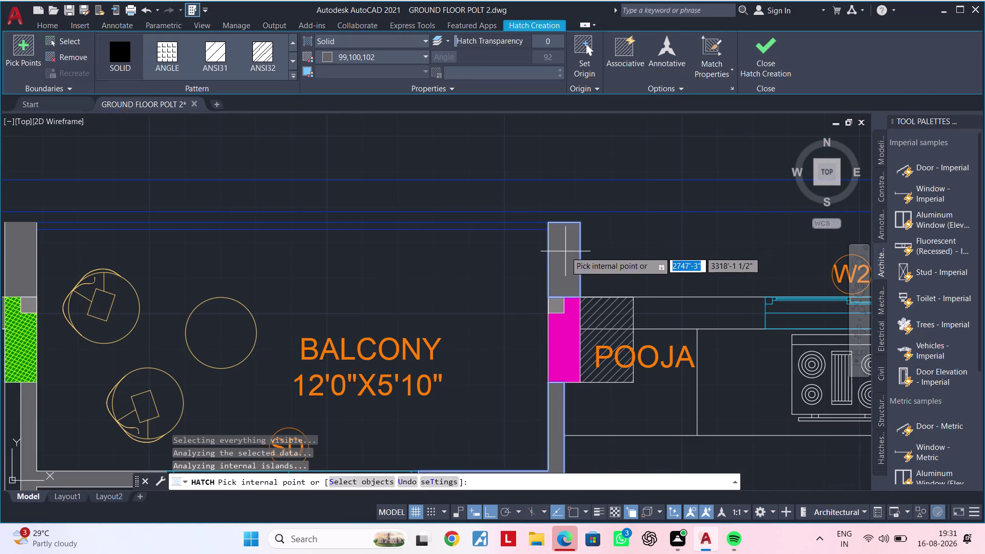
middle_drag(636, 258, 510, 256)
click(545, 302)
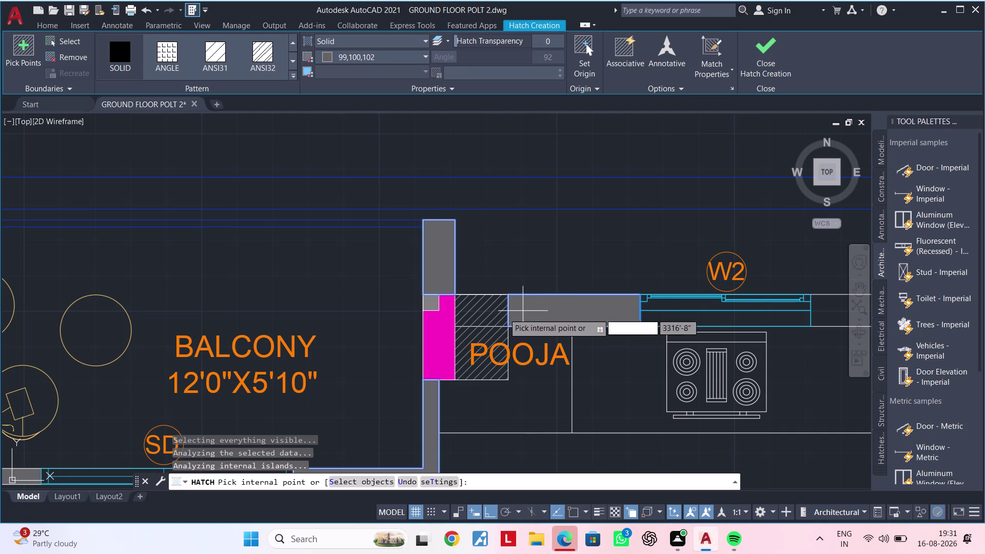
scroll(up, 3)
click(485, 310)
scroll(down, 3)
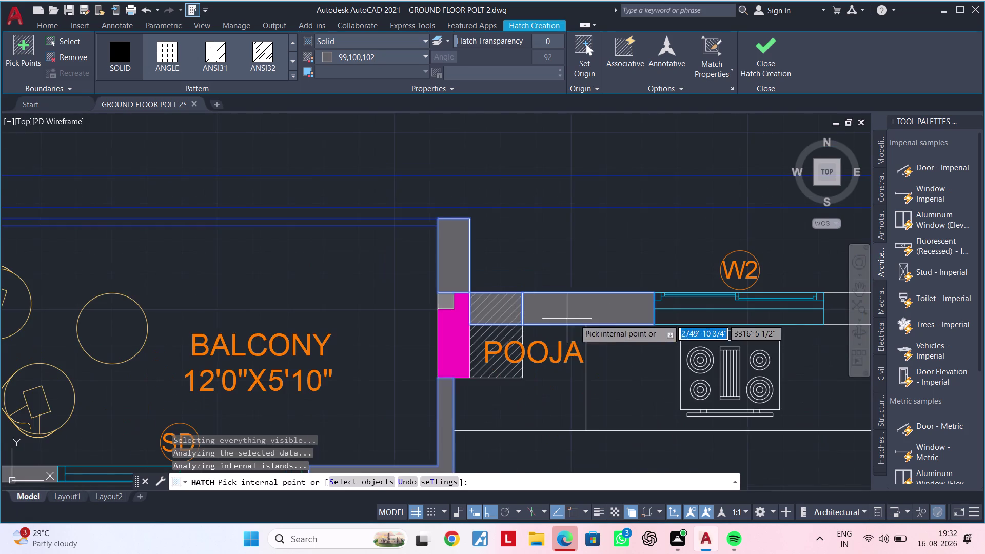
Fill the top wall segments near W2, beside the pooja and next to the kitchen.
middle_drag(608, 319, 269, 304)
click(533, 300)
middle_drag(563, 296, 556, 297)
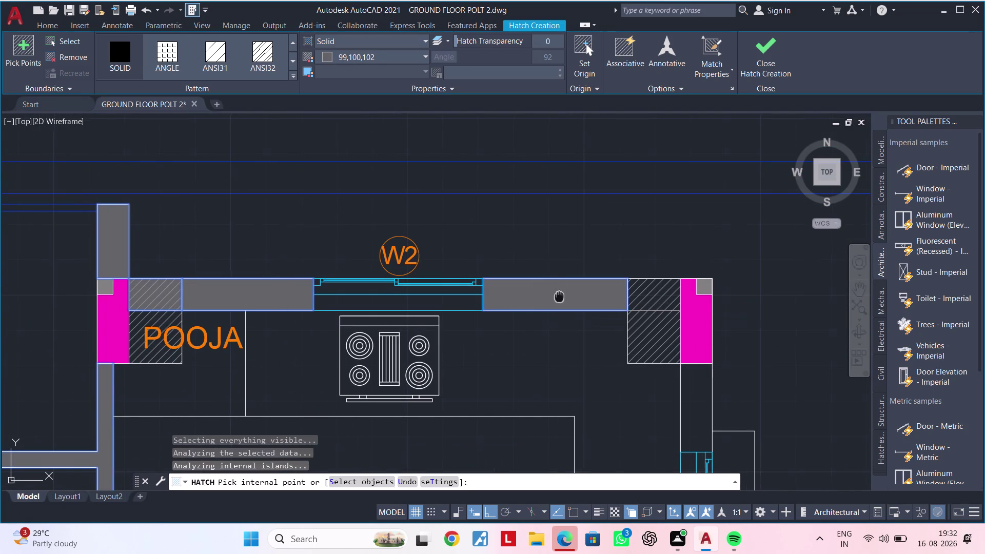
middle_drag(555, 297, 430, 302)
scroll(up, 3)
click(522, 301)
scroll(down, 3)
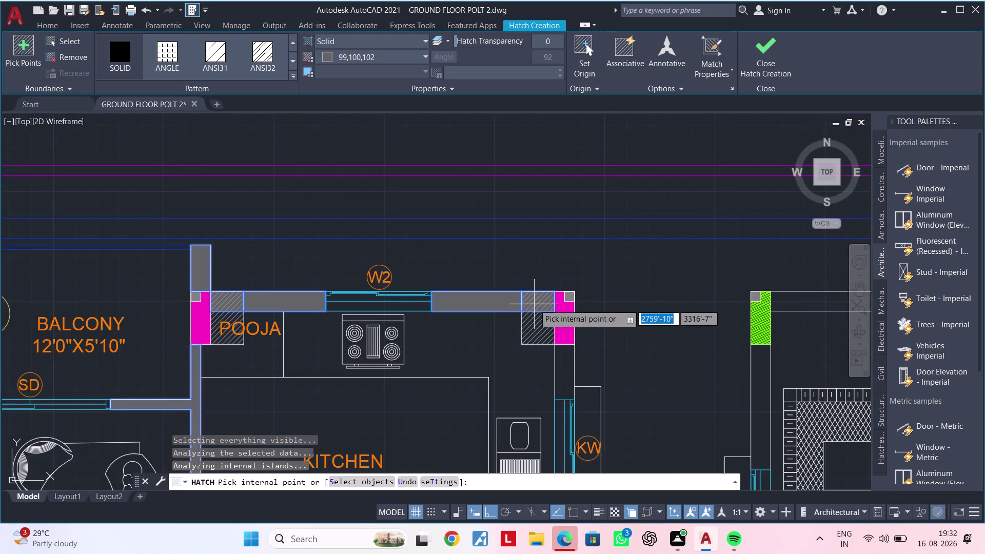
middle_drag(534, 304, 457, 269)
scroll(up, 3)
click(490, 335)
scroll(down, 3)
Fill the walls near KW, above the utility room and right of it.
middle_drag(553, 344, 545, 230)
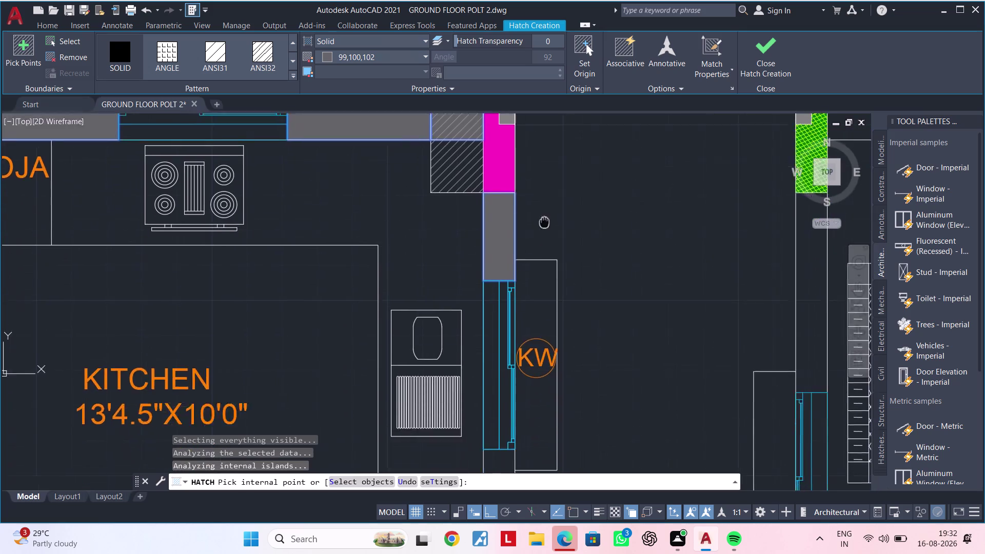
middle_drag(544, 230, 546, 163)
scroll(down, 3)
middle_drag(524, 311, 525, 234)
click(512, 309)
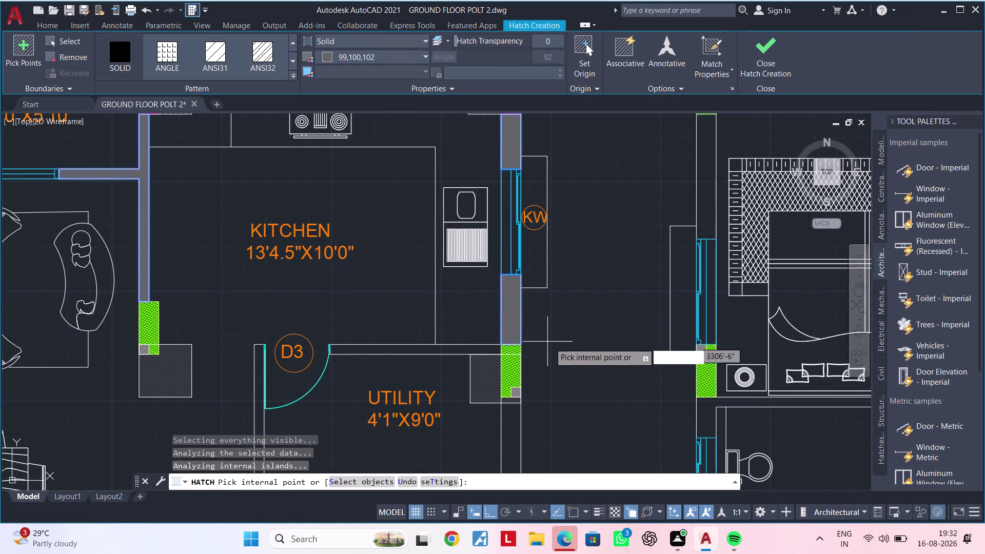
middle_drag(549, 342, 581, 291)
scroll(up, 3)
scroll(up, 3)
click(476, 306)
scroll(down, 3)
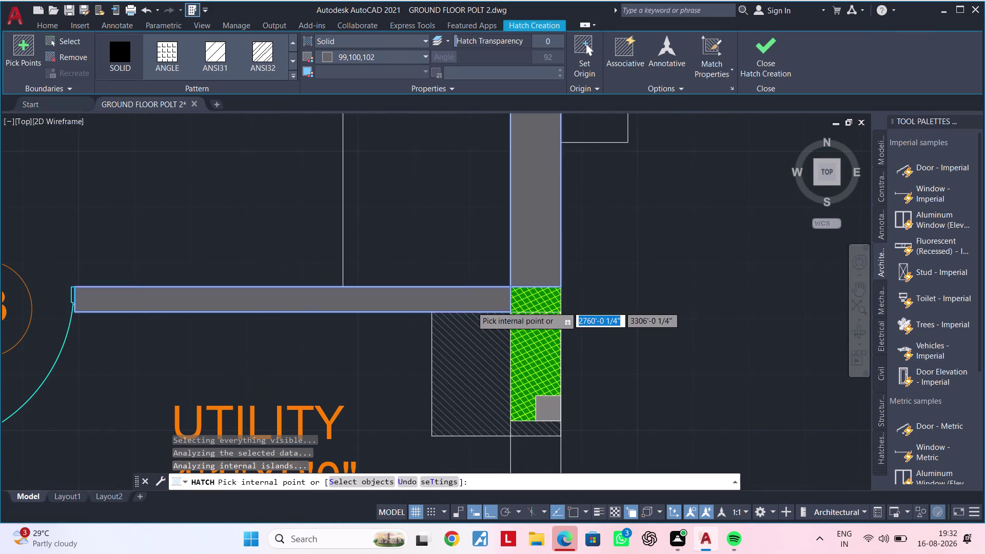
scroll(down, 3)
middle_drag(474, 261, 484, 214)
scroll(up, 3)
click(513, 342)
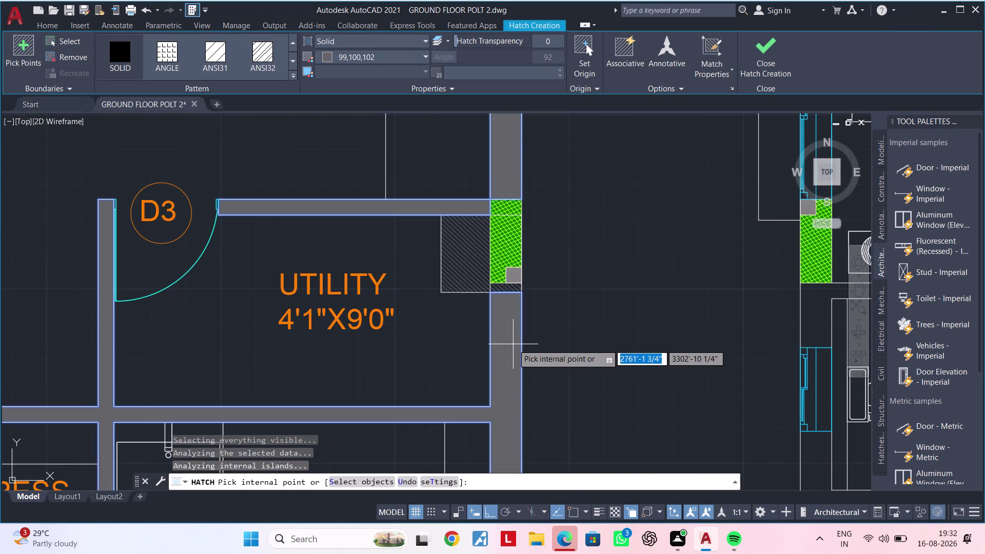
Fill the wall below the utility room and the wall beside W5 grey.
middle_drag(513, 344, 572, 270)
scroll(down, 3)
scroll(up, 3)
scroll(up, 3)
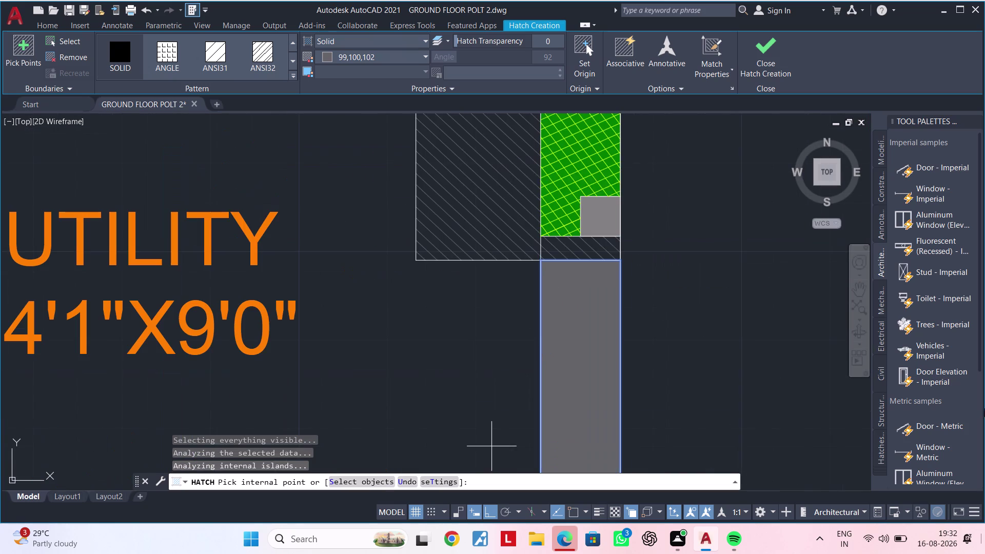
click(587, 249)
scroll(down, 3)
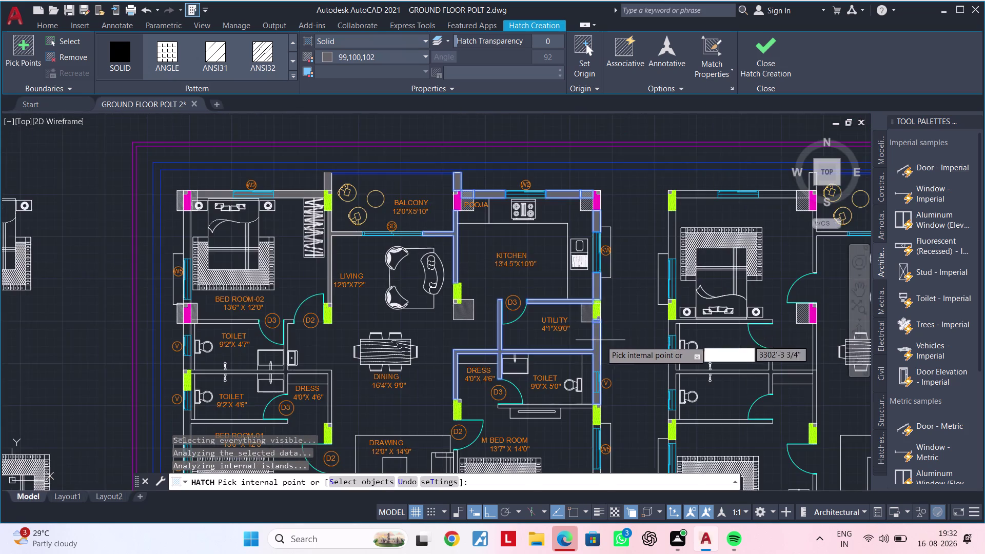
middle_drag(601, 341, 575, 184)
scroll(up, 3)
middle_drag(590, 333, 590, 256)
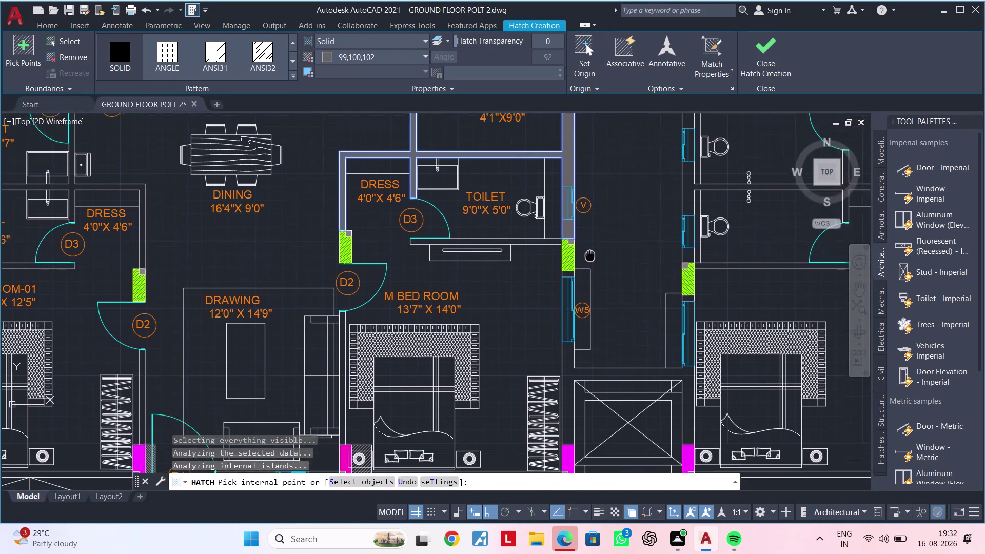
middle_drag(590, 256, 589, 216)
scroll(up, 3)
click(549, 339)
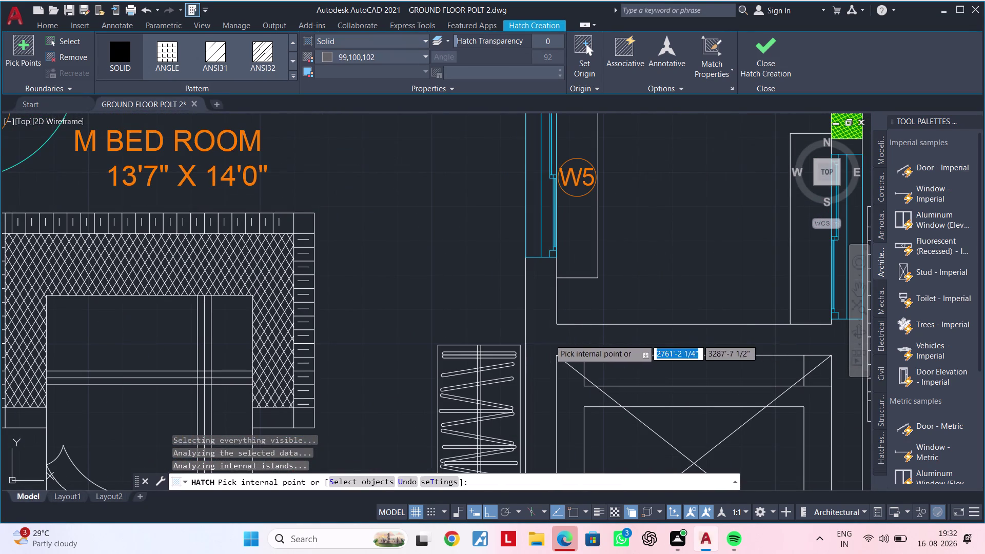
Pan over the toilet and master bedroom walls, then end the hatch command.
scroll(down, 3)
middle_drag(595, 278, 607, 330)
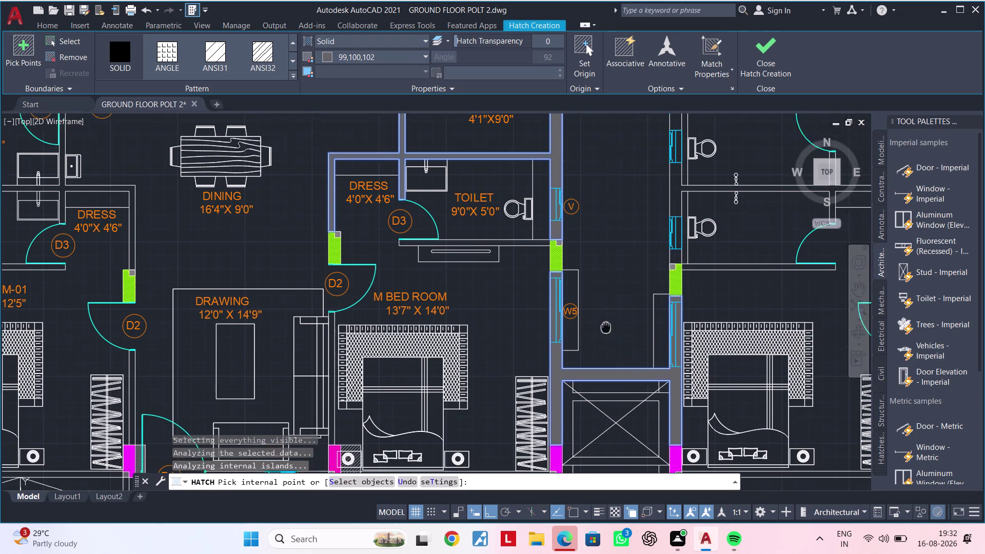
middle_drag(606, 330, 608, 343)
scroll(up, 3)
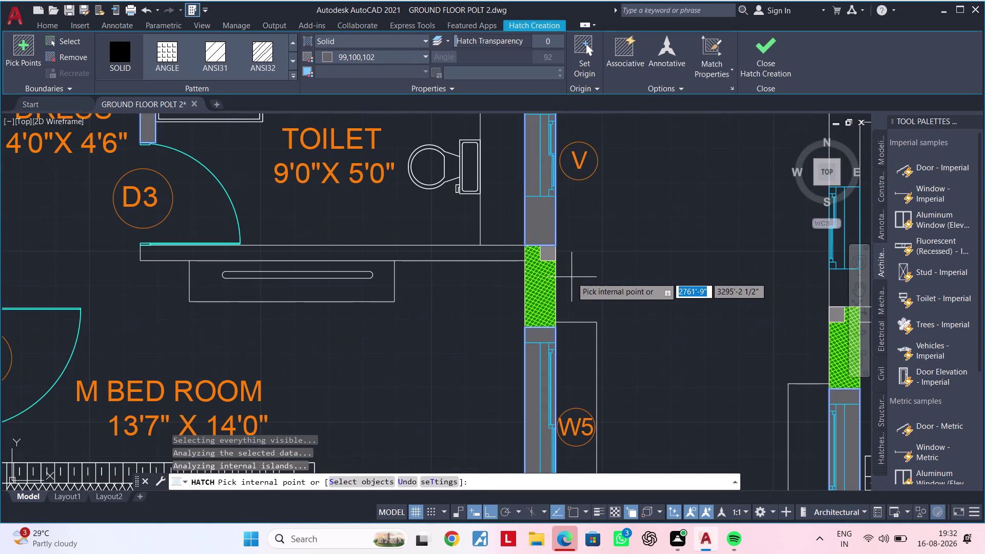
scroll(down, 3)
middle_drag(578, 291, 531, 213)
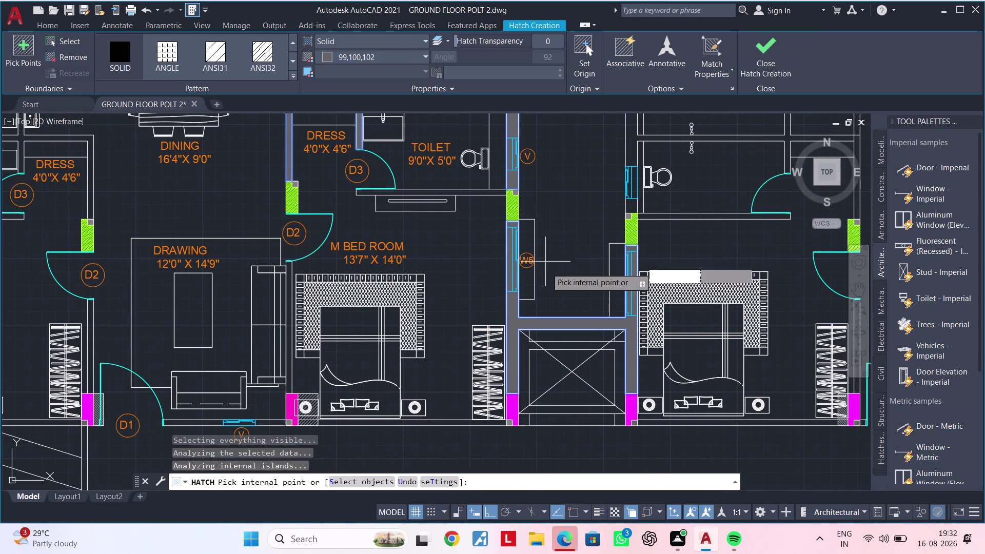
middle_drag(547, 272, 560, 247)
key(Escape)
key(Escape)
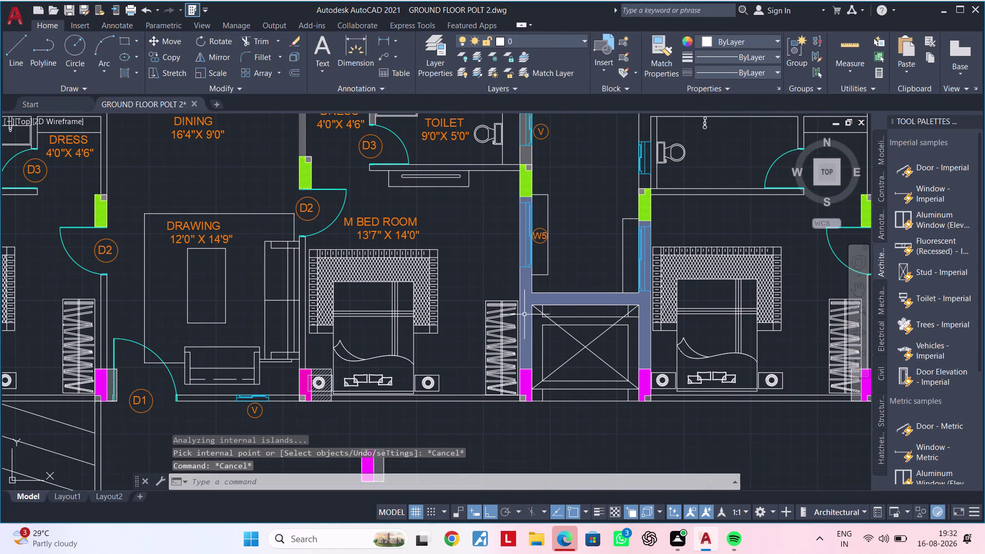
Delete the stray grey fill near window W5.
click(526, 305)
key(Delete)
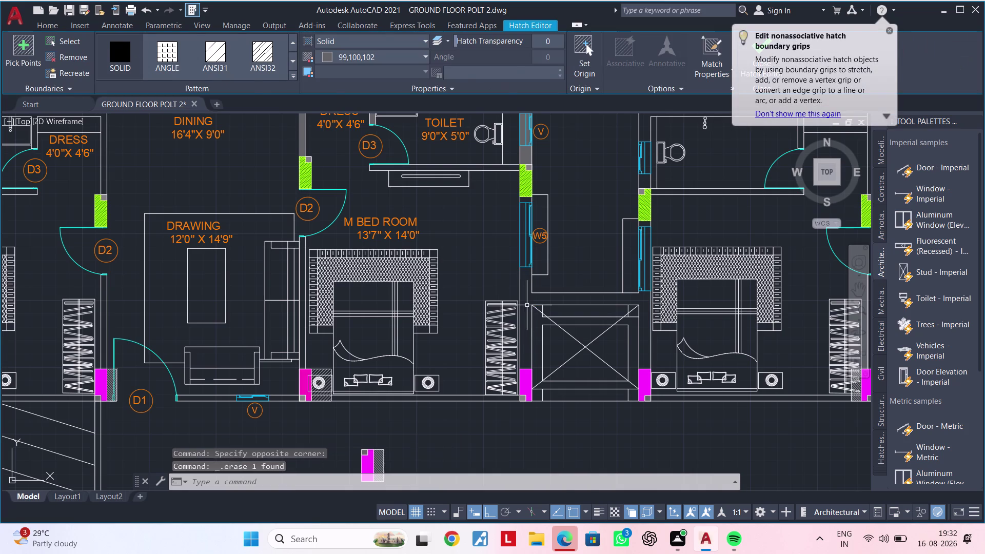
middle_drag(525, 274, 523, 313)
scroll(up, 3)
middle_drag(535, 332, 522, 350)
key(Escape)
key(Escape)
Draw a line across the wall gap at W5 to close it.
text(L)
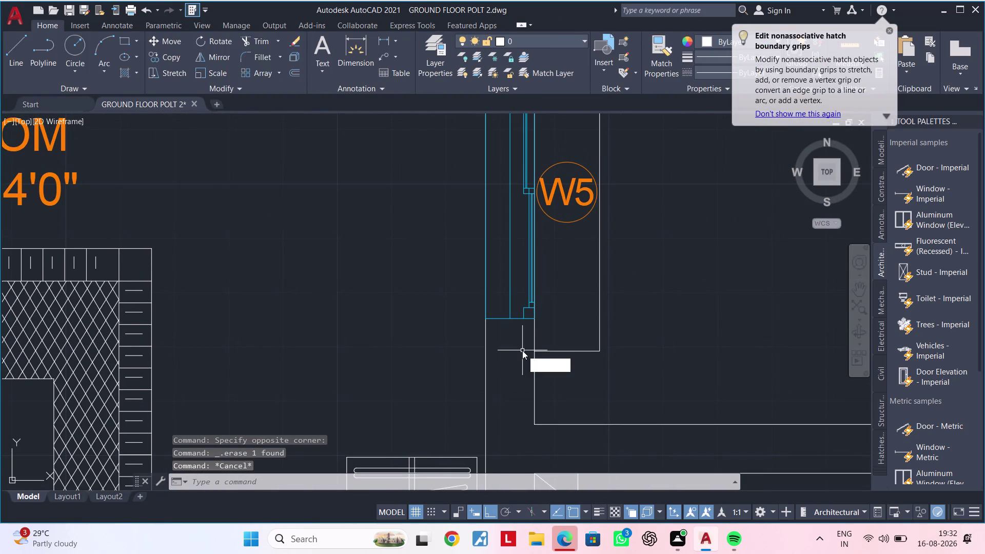
key(space)
scroll(up, 3)
click(440, 270)
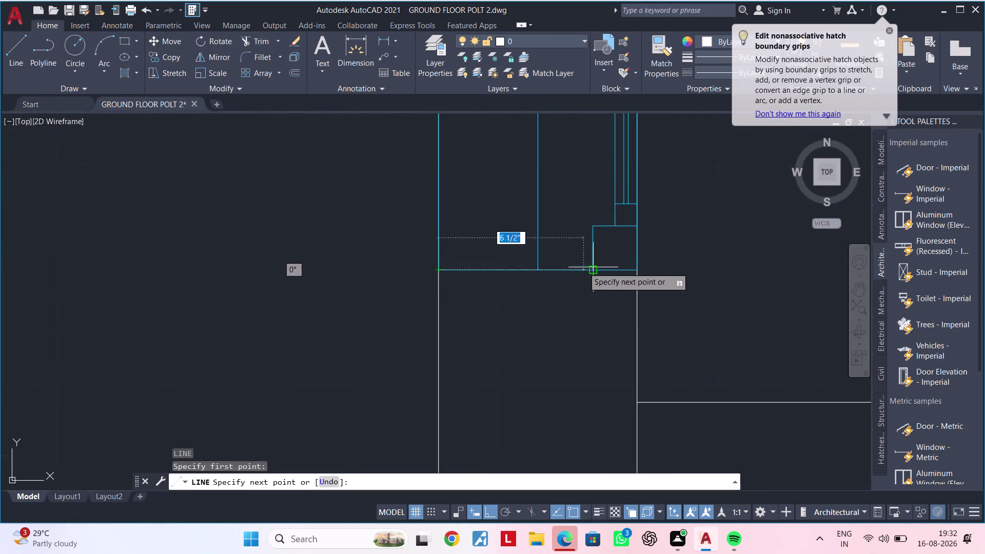
click(639, 268)
scroll(down, 3)
middle_drag(674, 255, 663, 339)
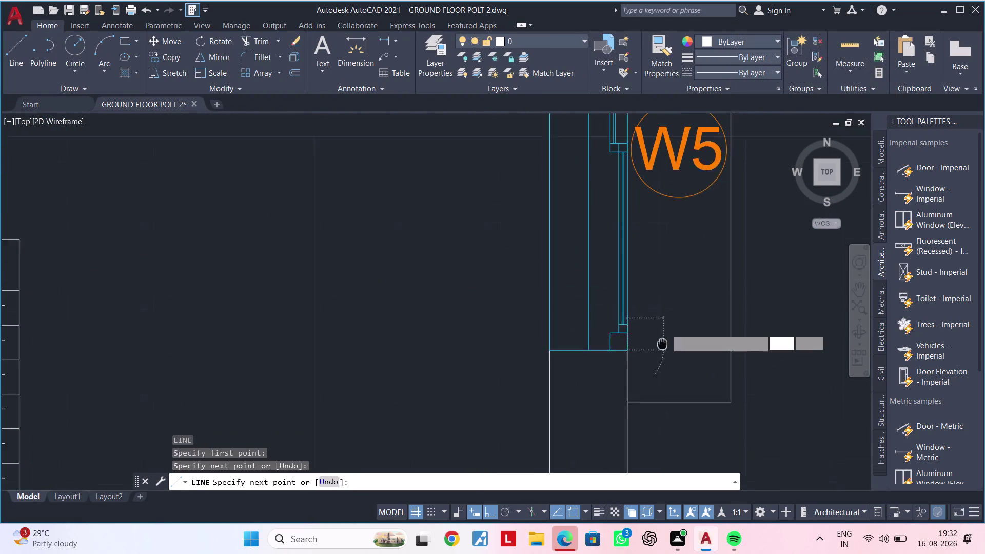
middle_drag(663, 339, 660, 349)
key(Escape)
Delete the stray fill below window V.
scroll(down, 3)
middle_drag(669, 317, 645, 432)
scroll(up, 3)
middle_drag(647, 283, 620, 418)
scroll(down, 3)
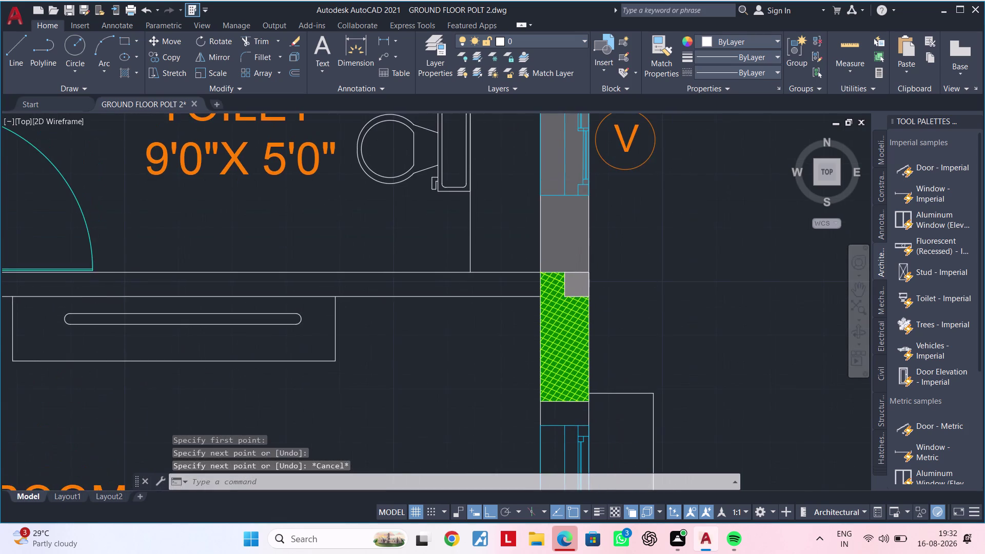
middle_drag(628, 286, 600, 368)
scroll(up, 3)
click(548, 326)
key(Delete)
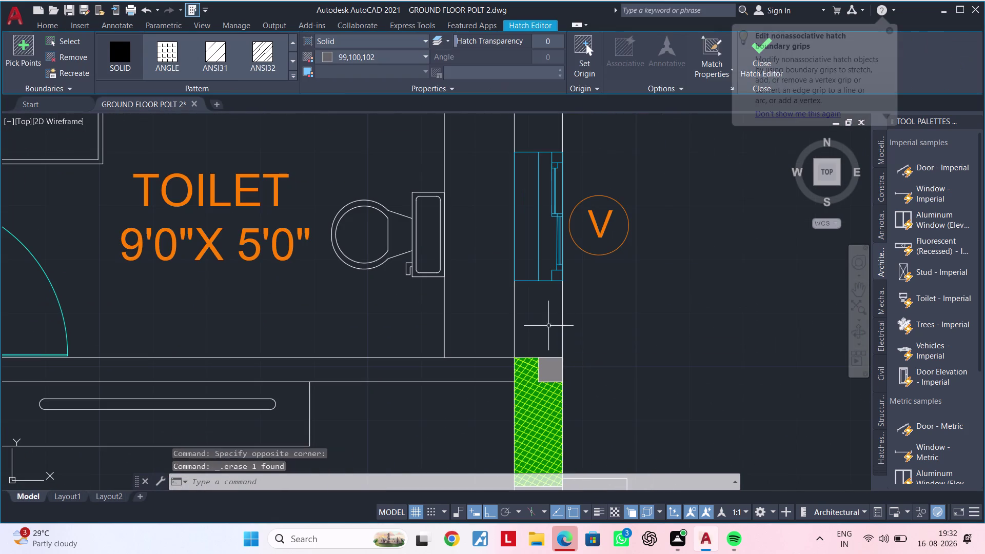
middle_drag(547, 316, 523, 443)
key(Escape)
Close the wall gap near V with a short line and restart HATCH.
text(L)
key(space)
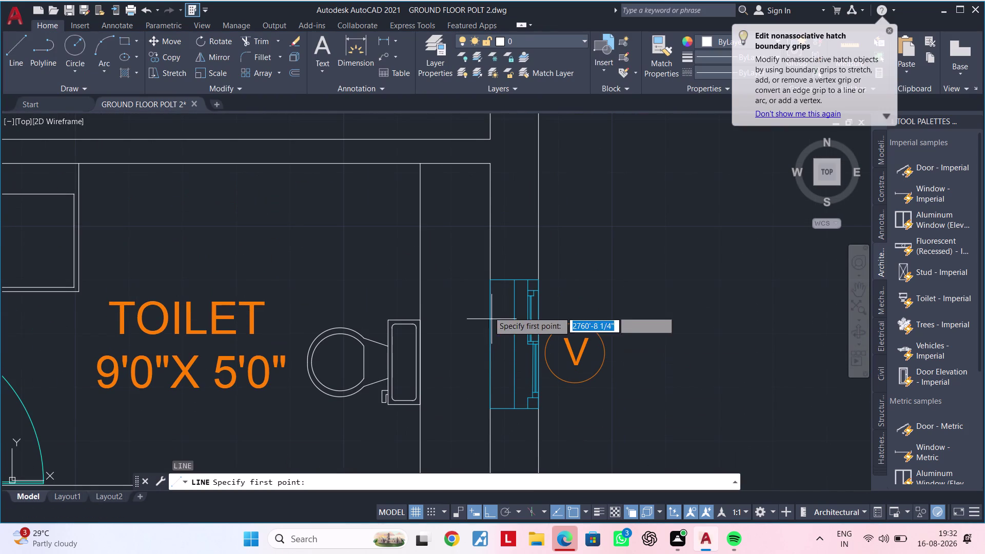
click(493, 282)
click(540, 277)
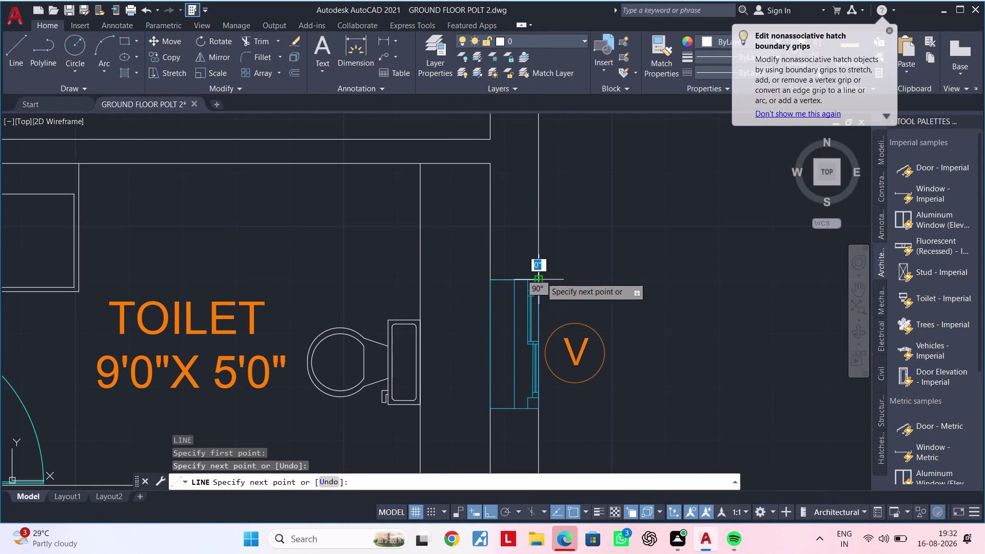
scroll(down, 3)
key(Escape)
key(Escape)
text(H)
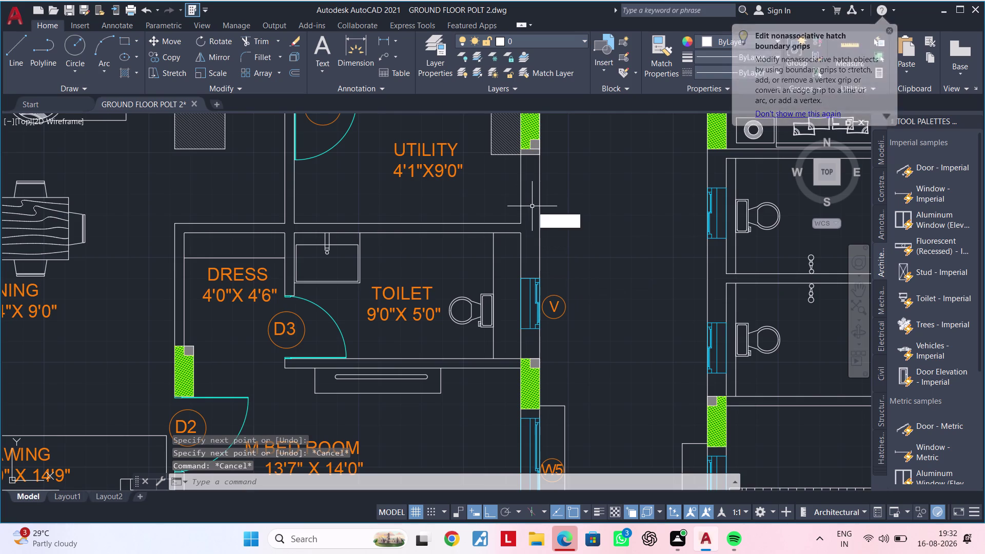
key(space)
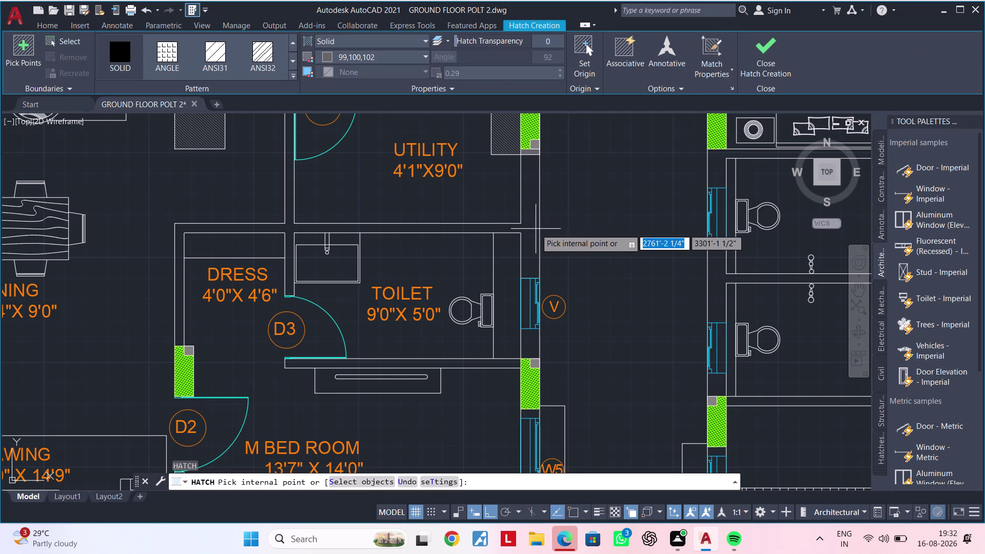
Fill the walls around the toilet and the segment beside window V grey.
click(532, 229)
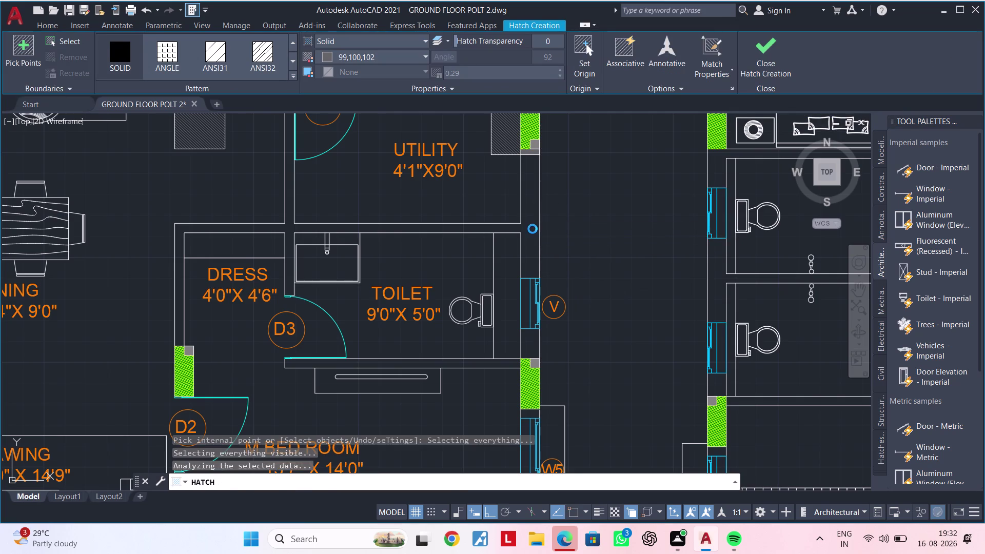
click(534, 342)
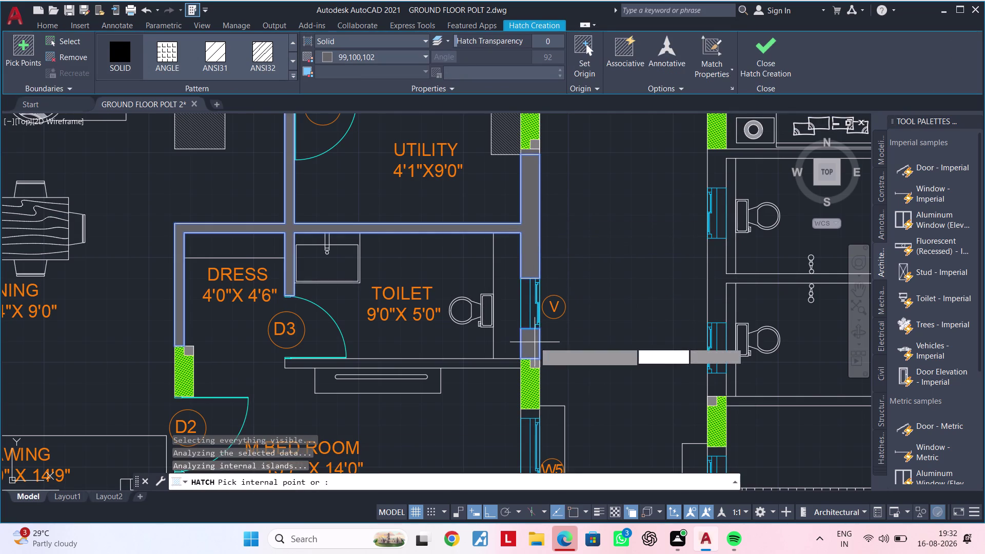
scroll(down, 3)
middle_drag(574, 342, 573, 272)
scroll(up, 3)
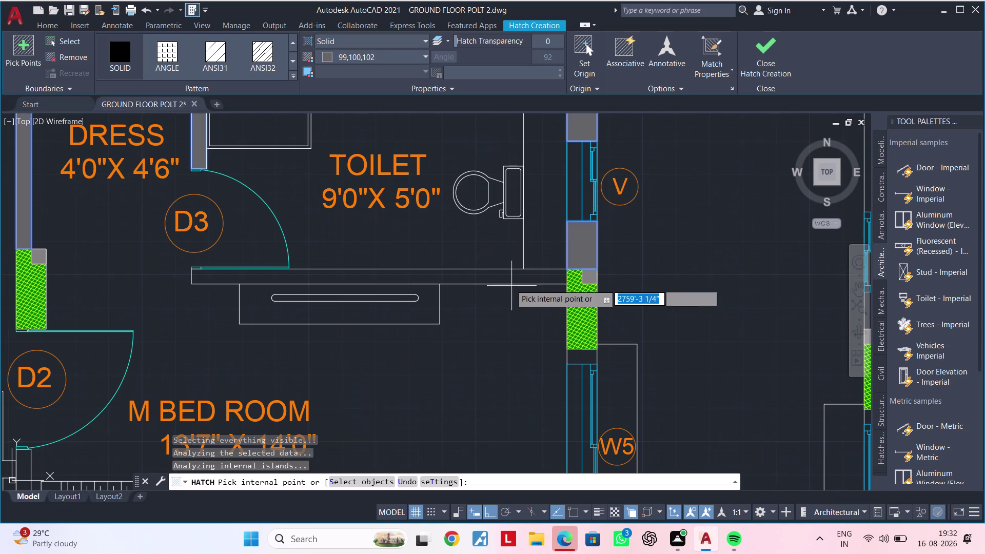
click(510, 278)
Fill the master bedroom wall and the wall beside W5, then end hatching.
scroll(down, 3)
middle_drag(514, 311, 452, 282)
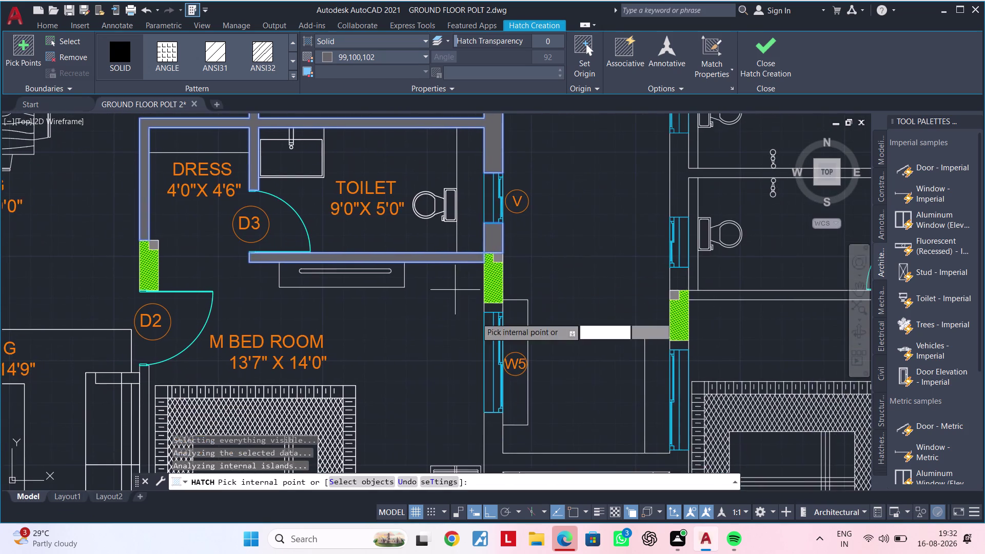
scroll(up, 3)
click(486, 251)
scroll(down, 3)
middle_drag(517, 306, 524, 187)
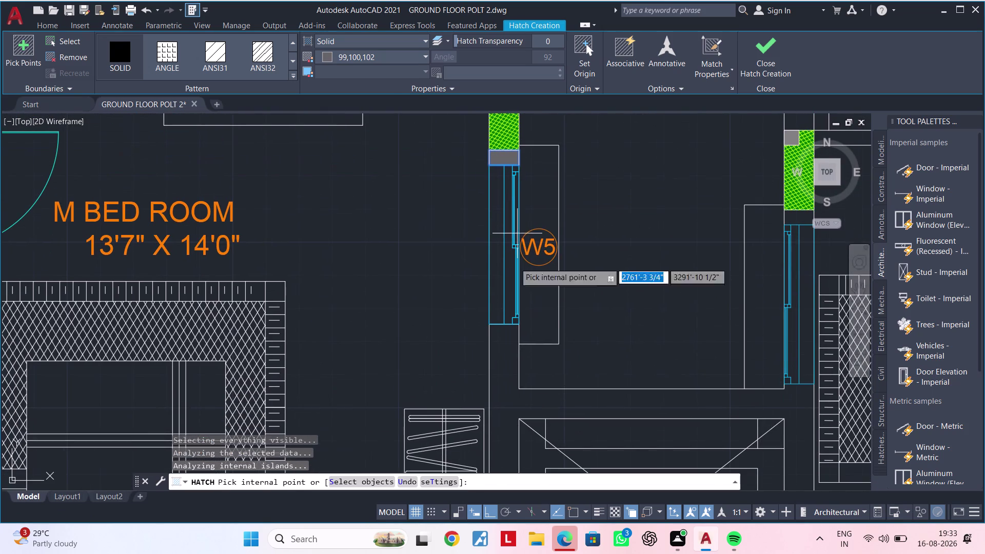
click(505, 368)
scroll(down, 3)
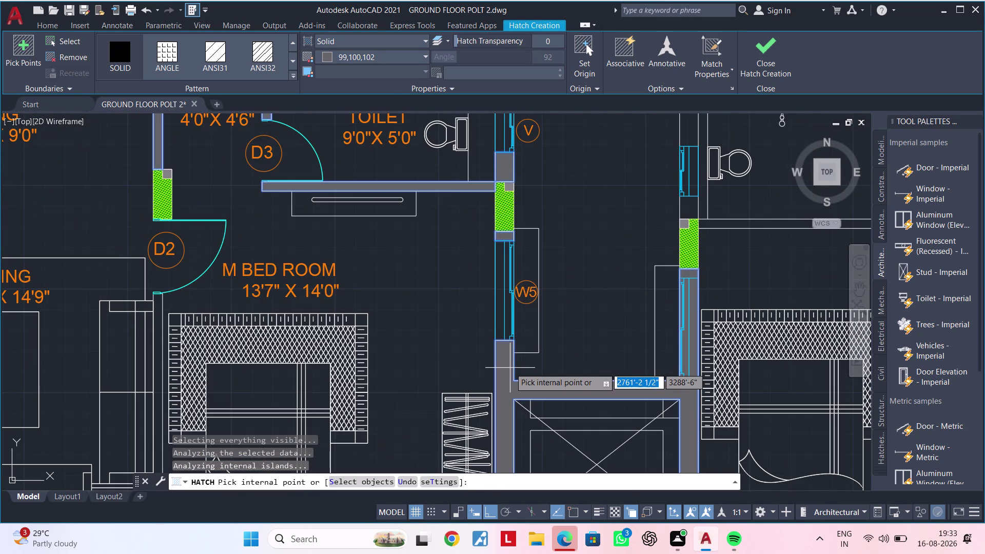
key(Escape)
Cancel the unfinished hatch and delete the stray object near W5.
key(Escape)
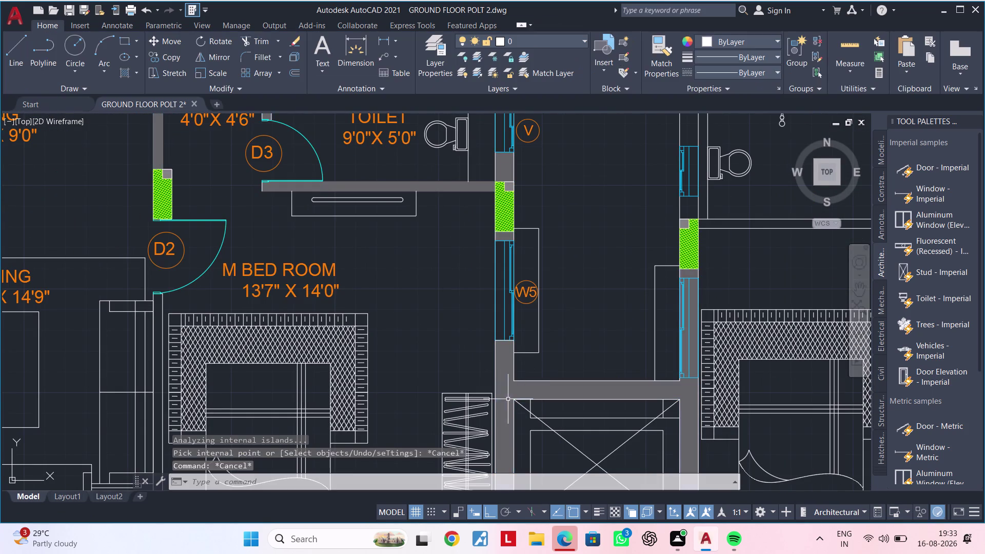
click(508, 396)
key(Delete)
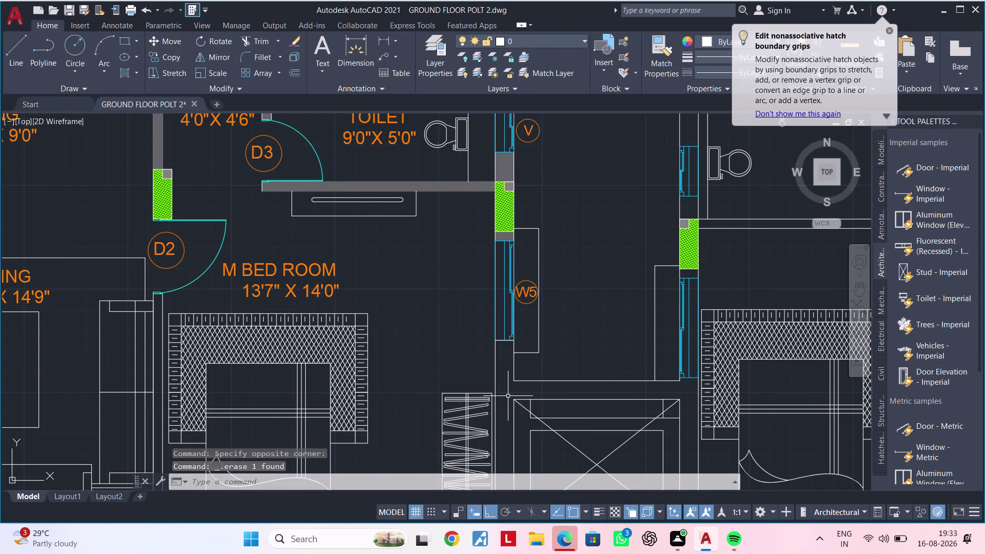
Draw a short line along the wall edge to close the outline beside the central shaft.
scroll(up, 3)
middle_drag(684, 384, 543, 385)
scroll(up, 3)
middle_drag(543, 385, 539, 387)
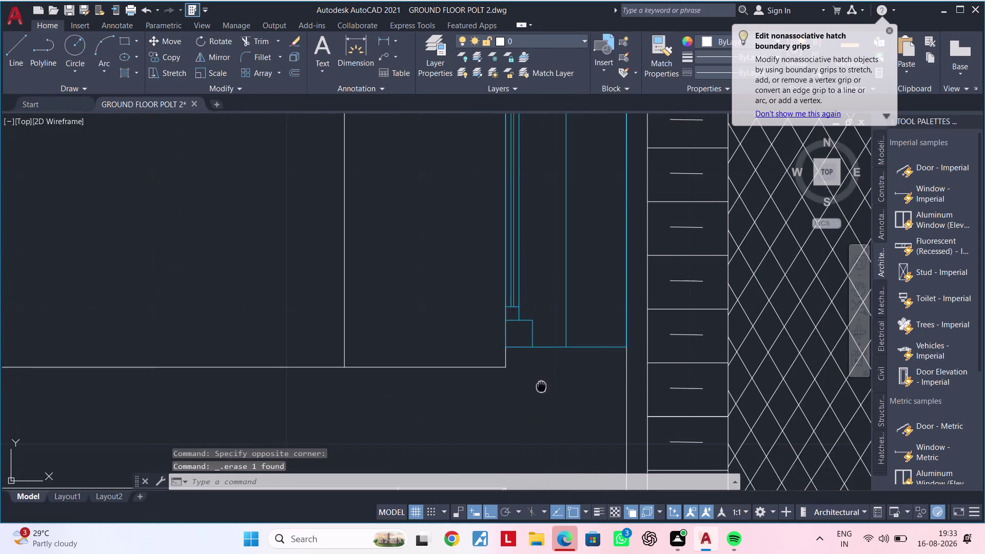
middle_drag(539, 387, 510, 391)
text(L)
key(space)
scroll(up, 3)
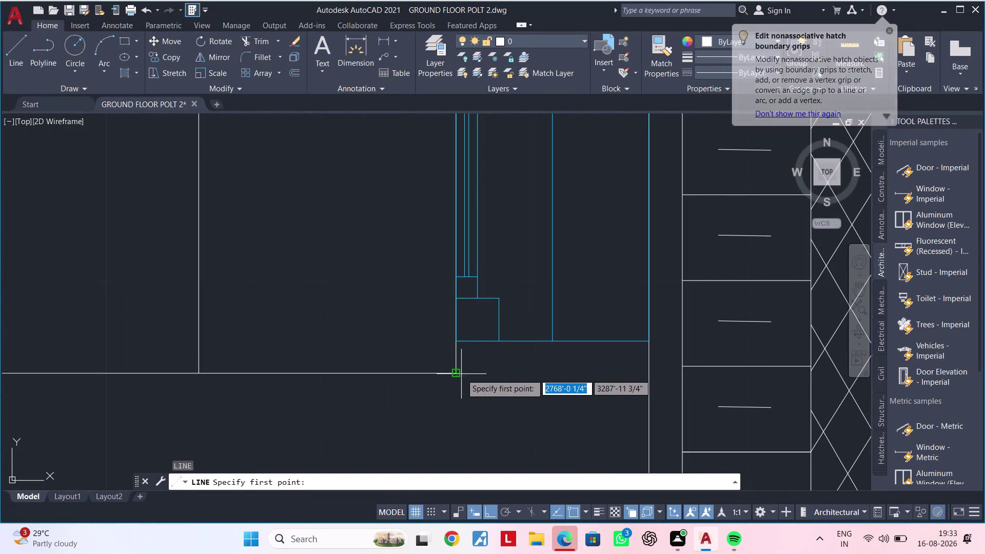
click(455, 340)
click(651, 339)
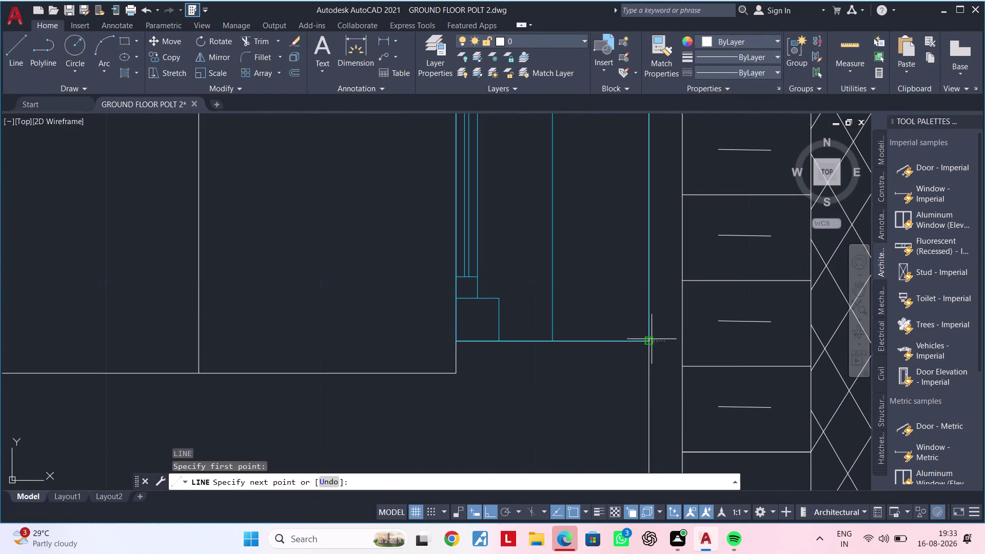
scroll(down, 3)
middle_drag(642, 368, 606, 310)
key(Escape)
Start a new hatch with the H alias.
scroll(down, 3)
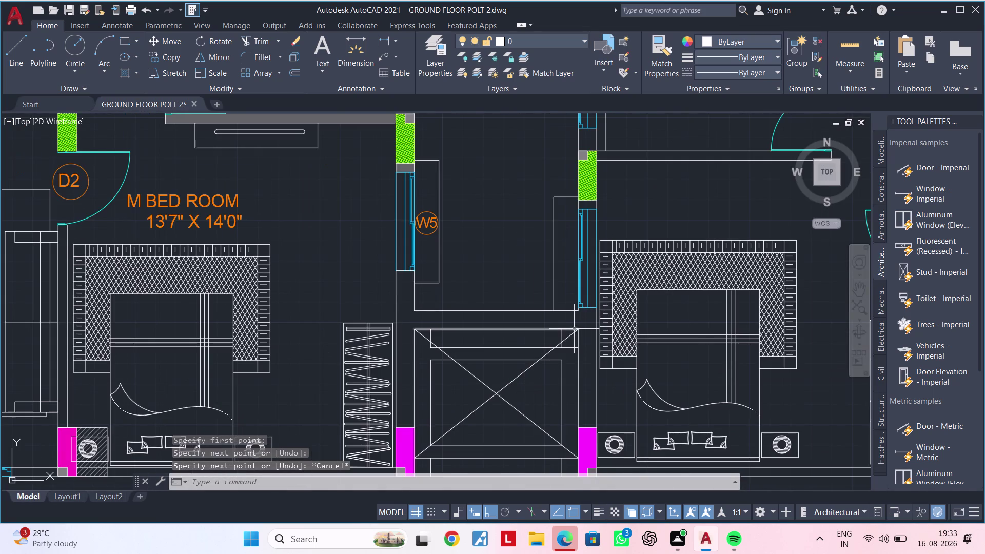
text(H)
key(space)
Solid-grey fill the central shaft wall, a bottom wall segment and the wall below the bedside table.
scroll(up, 3)
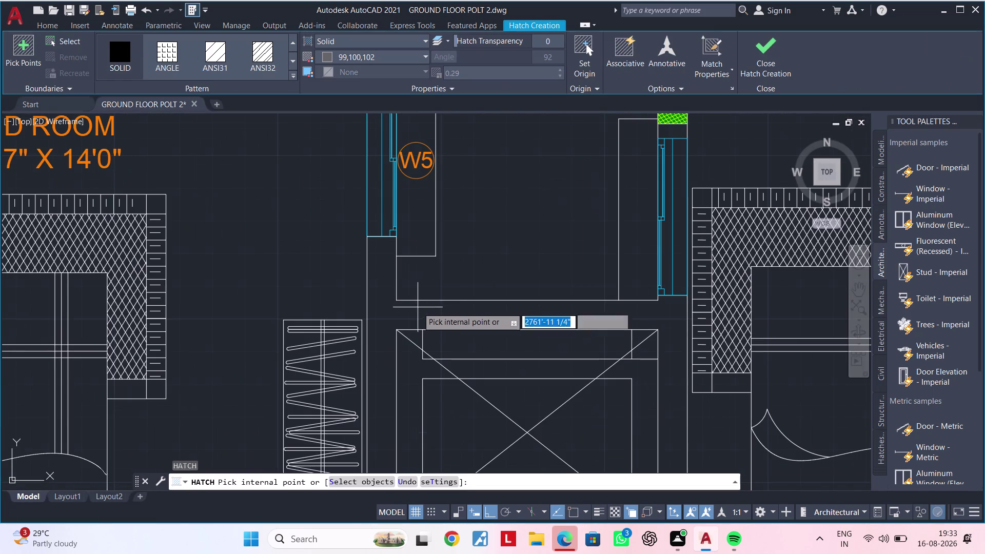
click(414, 313)
scroll(down, 3)
middle_drag(435, 300, 449, 244)
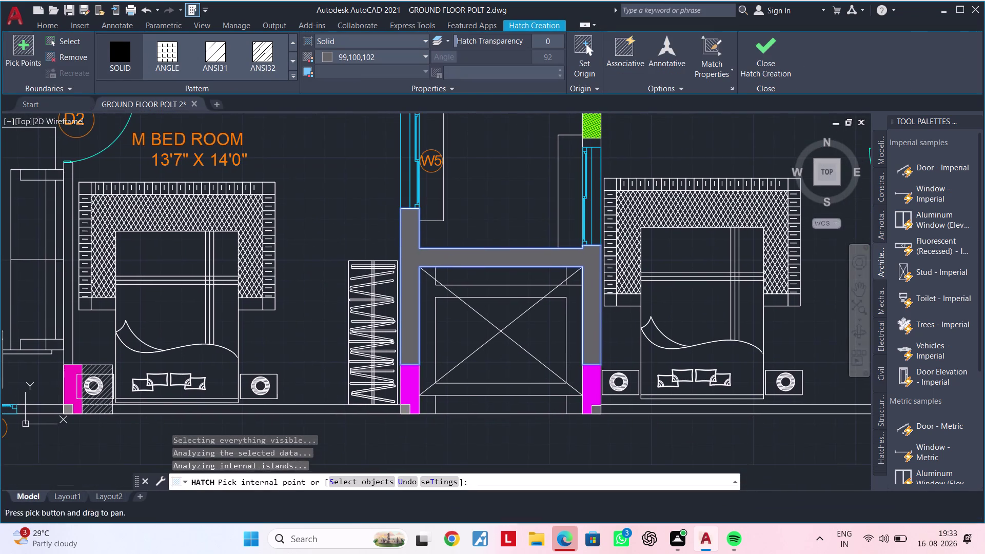
middle_drag(446, 347, 597, 307)
scroll(up, 3)
click(487, 366)
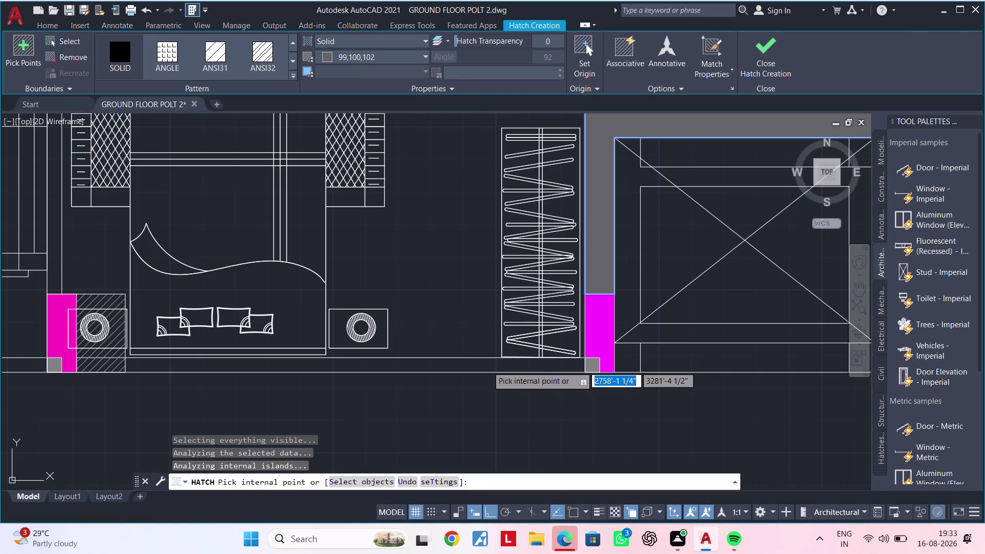
scroll(down, 3)
middle_drag(425, 374, 635, 388)
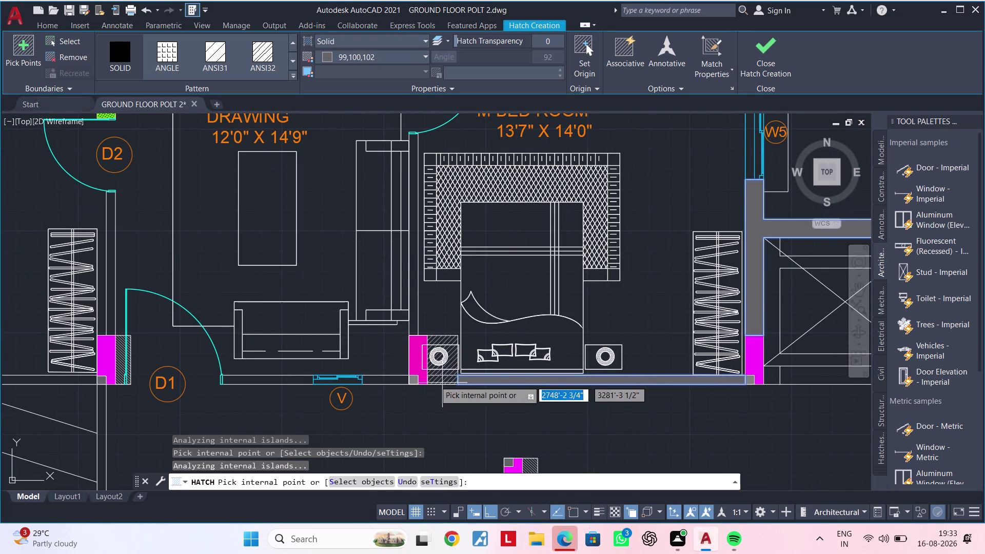
middle_drag(429, 381, 557, 406)
scroll(up, 3)
scroll(up, 3)
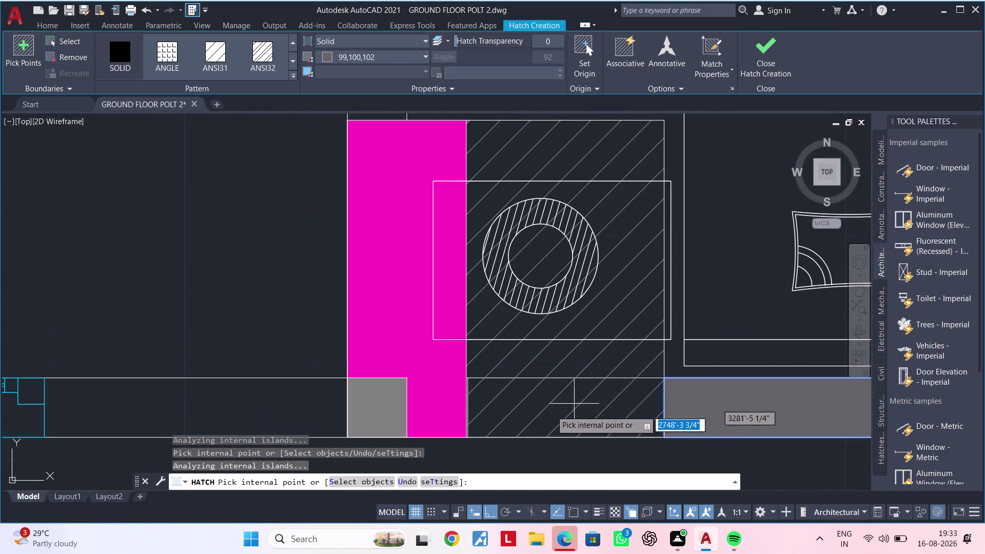
click(547, 419)
Fill the next bottom wall, the wall left of the magenta column, and walls near V and D1.
scroll(down, 3)
click(456, 411)
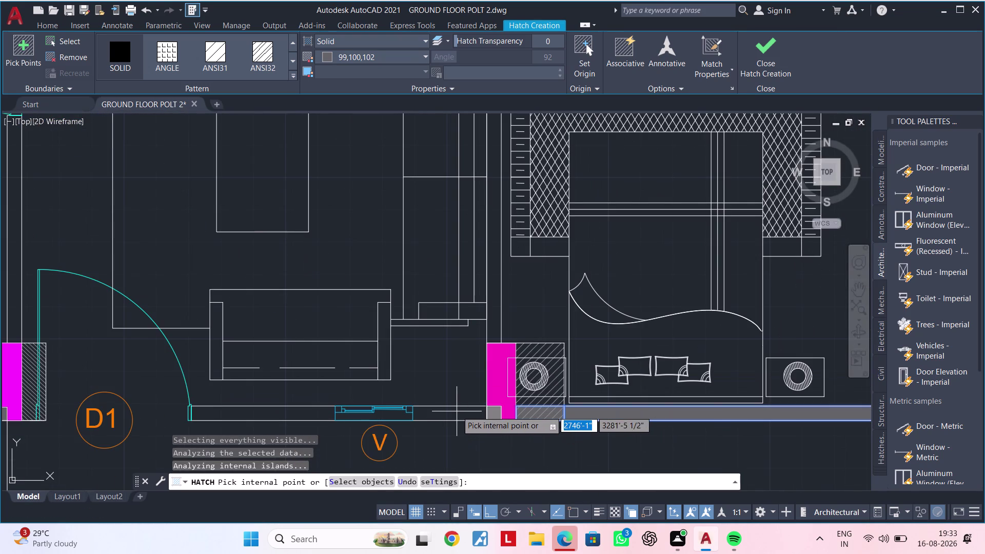
click(493, 322)
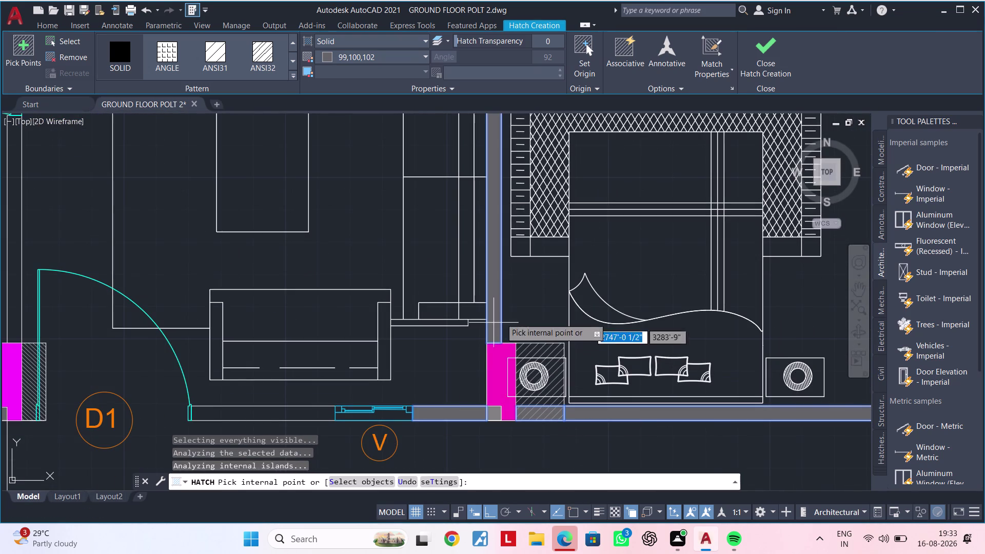
middle_drag(510, 299, 559, 196)
scroll(down, 3)
scroll(up, 3)
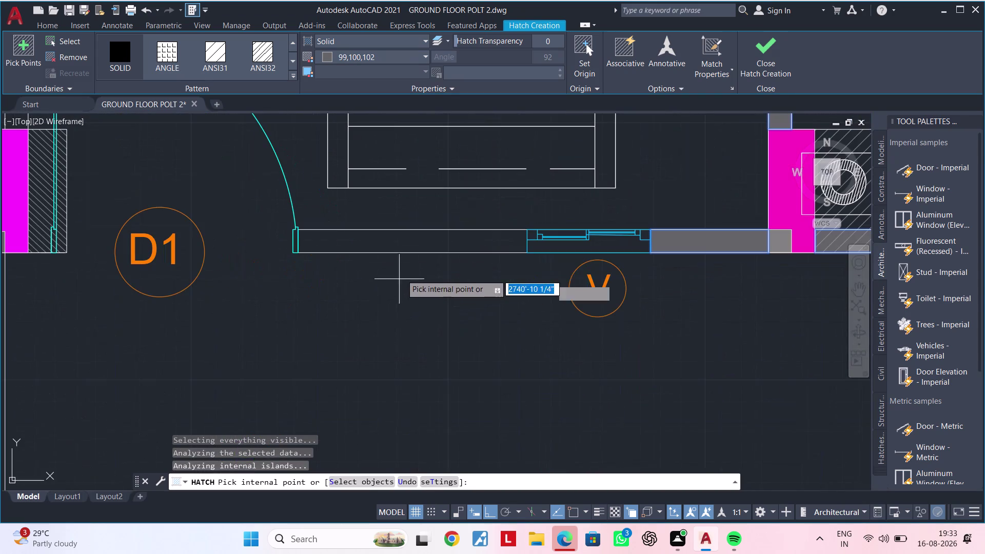
click(414, 243)
middle_drag(330, 278, 695, 289)
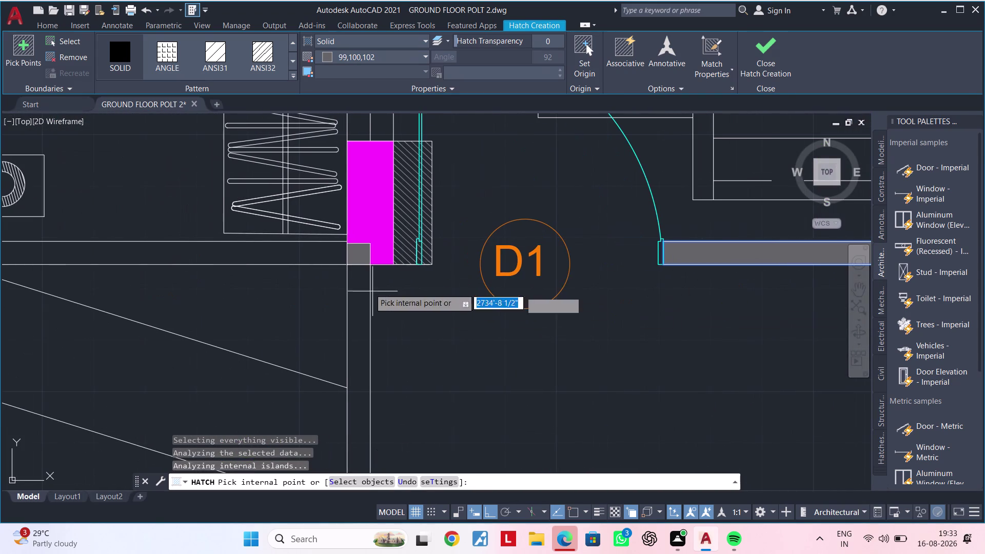
scroll(up, 3)
click(302, 256)
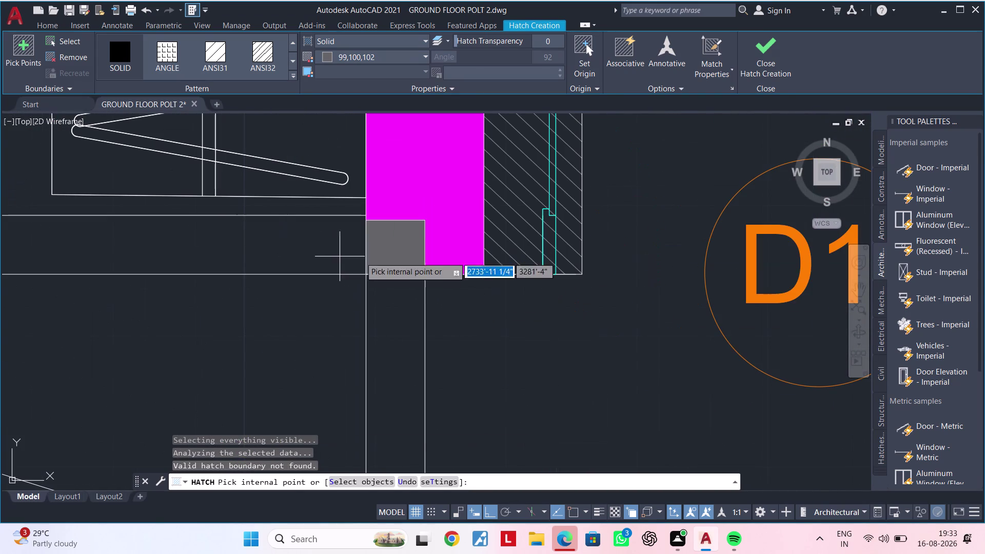
click(333, 249)
scroll(down, 3)
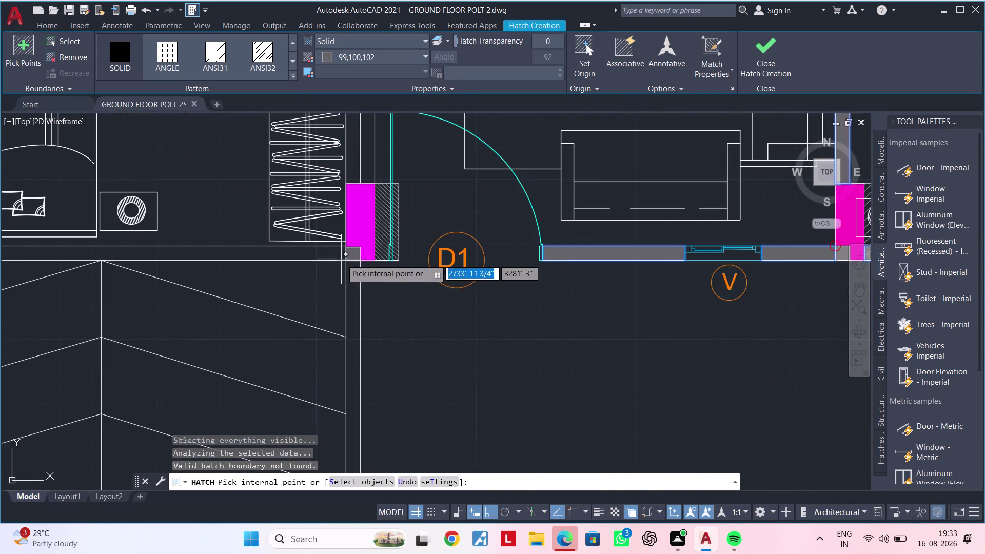
middle_drag(292, 271, 512, 316)
scroll(up, 3)
Fill the small wall square beside D1 and the wall between BED ROOM-01 and DRAWING.
double_click(491, 299)
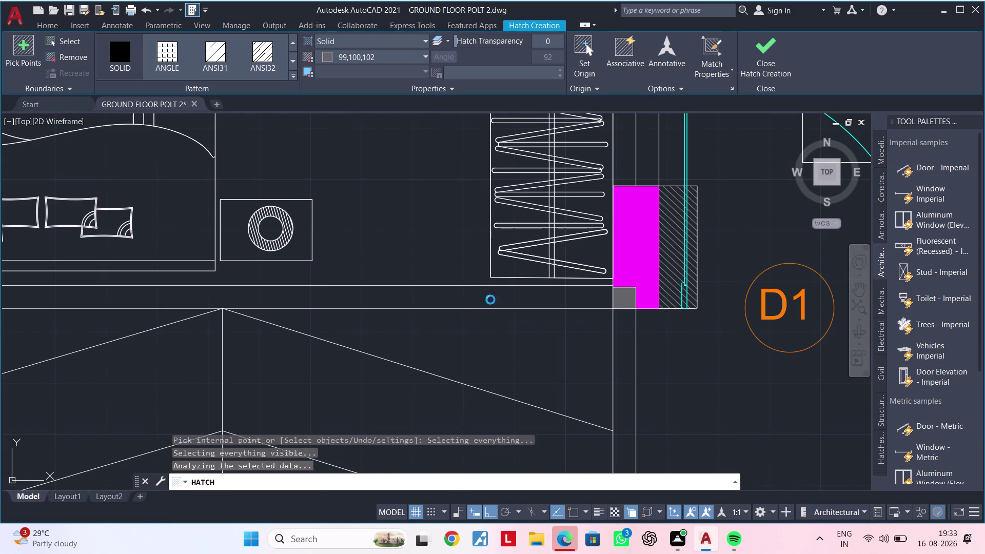
scroll(down, 3)
middle_drag(504, 310, 399, 334)
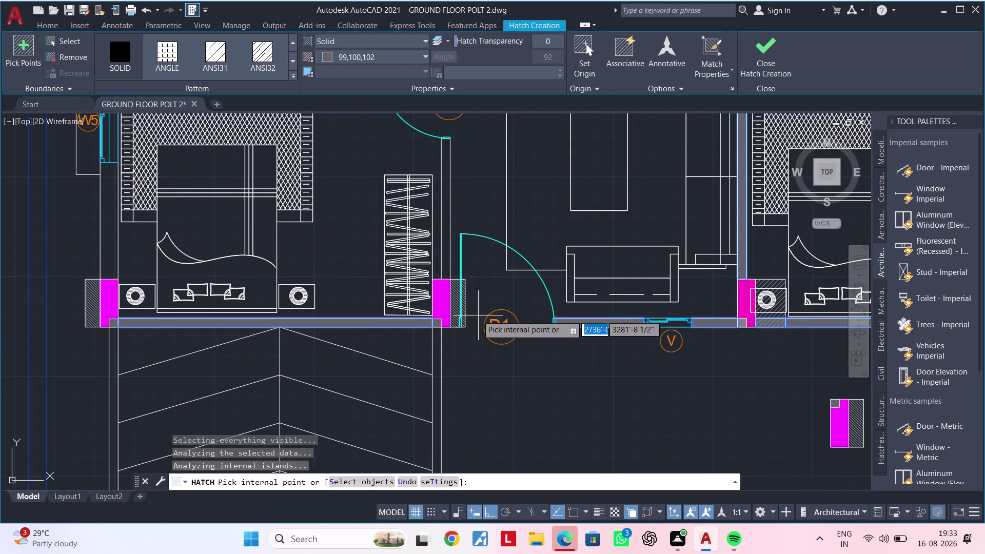
scroll(up, 3)
scroll(down, 3)
middle_drag(477, 376, 518, 447)
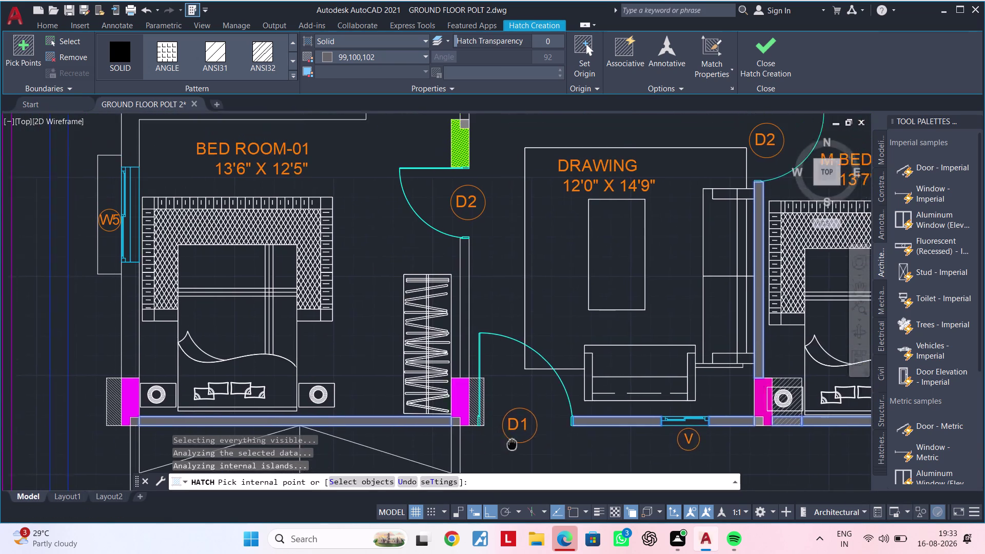
middle_drag(518, 446, 550, 448)
scroll(up, 3)
click(502, 338)
Fill the wall beside the W5 window grey.
scroll(down, 3)
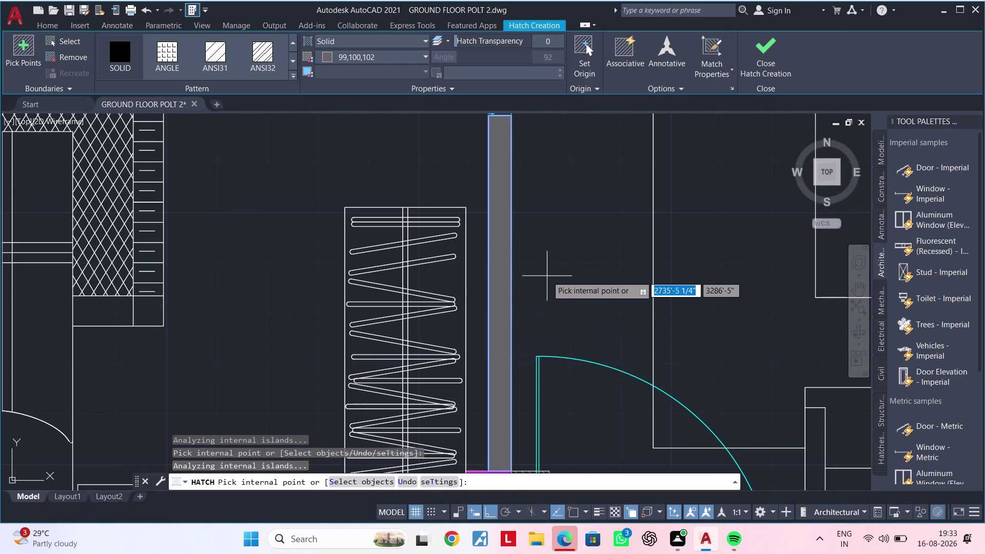
scroll(down, 3)
middle_drag(558, 227, 558, 377)
middle_drag(377, 386, 453, 252)
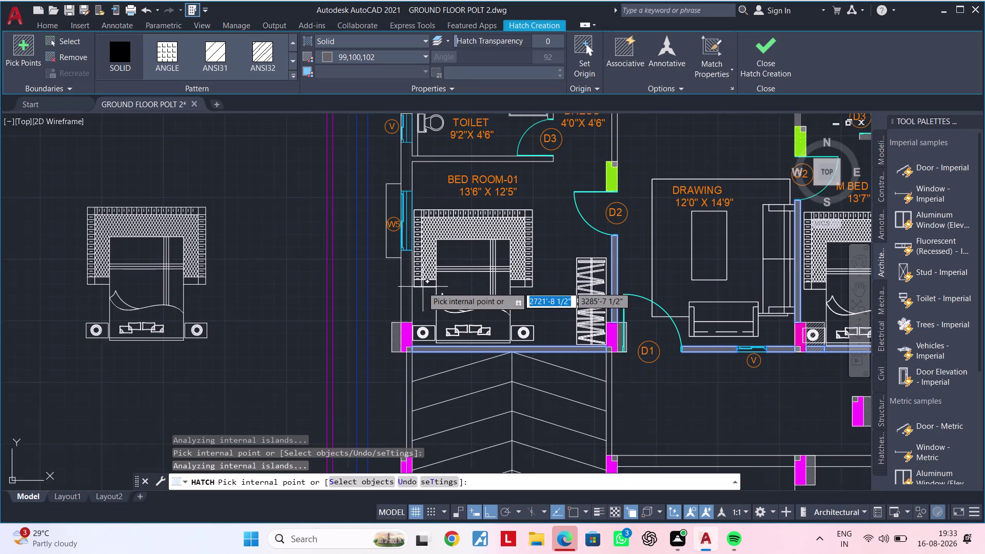
scroll(up, 3)
click(380, 309)
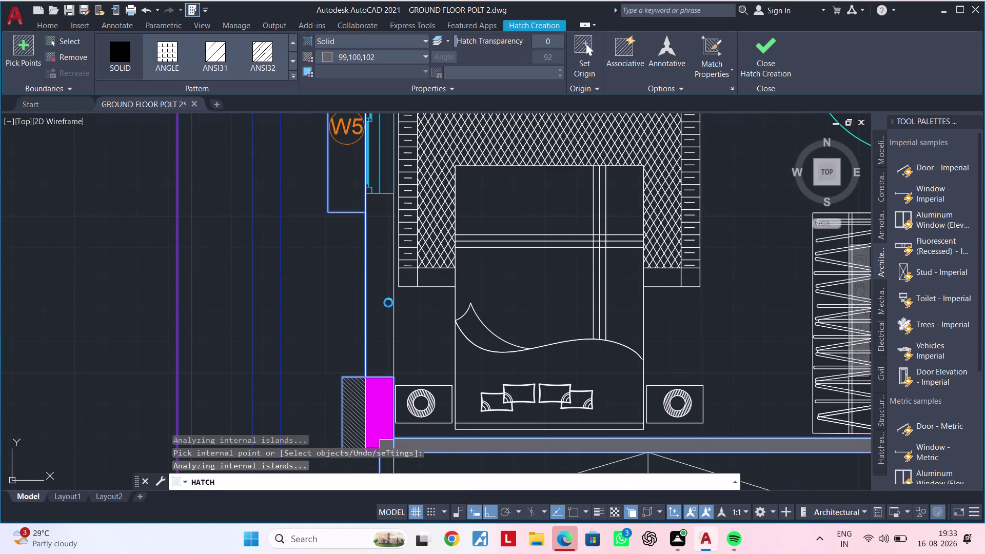
End the hatch command and undo the hatch that flooded the bedroom interior.
key(Escape)
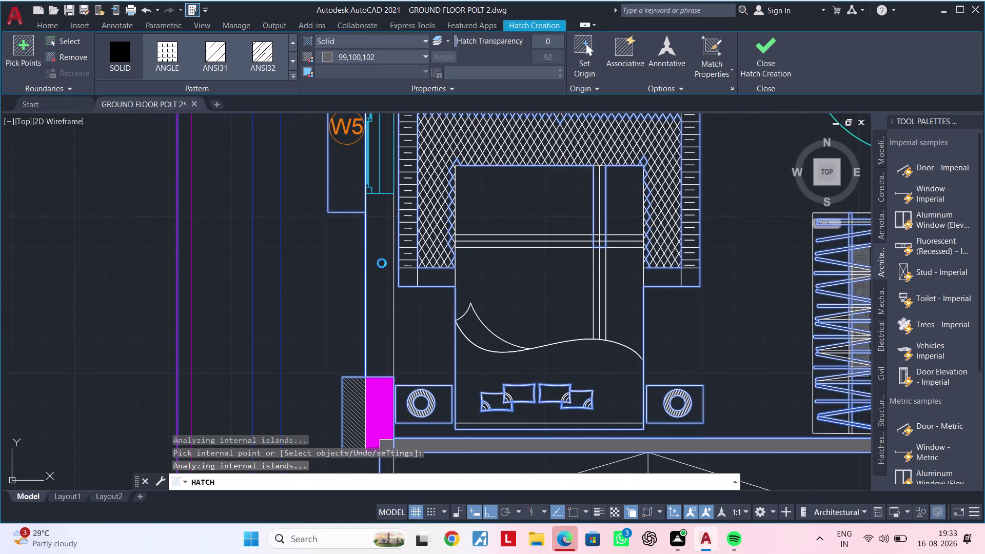
key(Escape)
key(Escape)
key(Escape)
key(Escape)
key(Escape)
key(Escape)
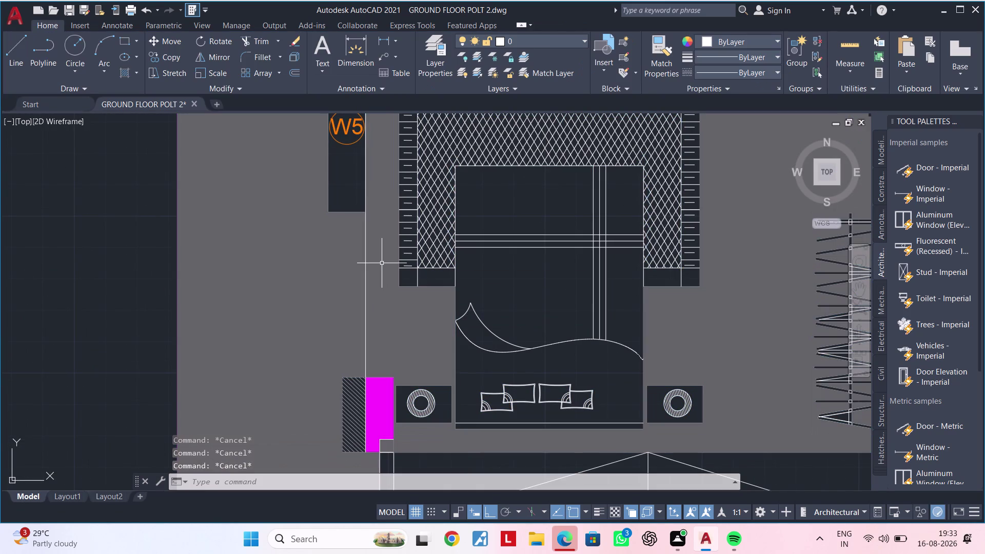
key(ctrl+z)
scroll(down, 3)
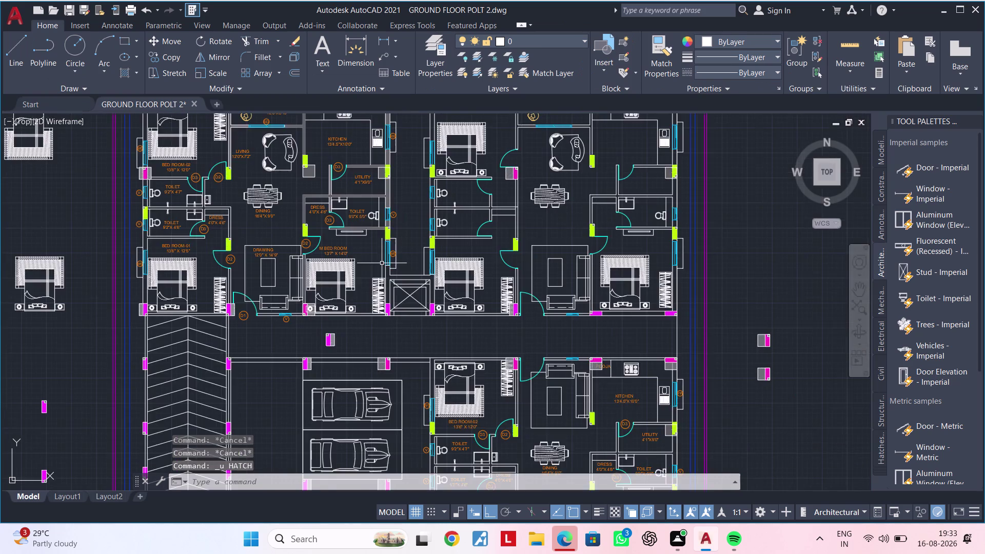